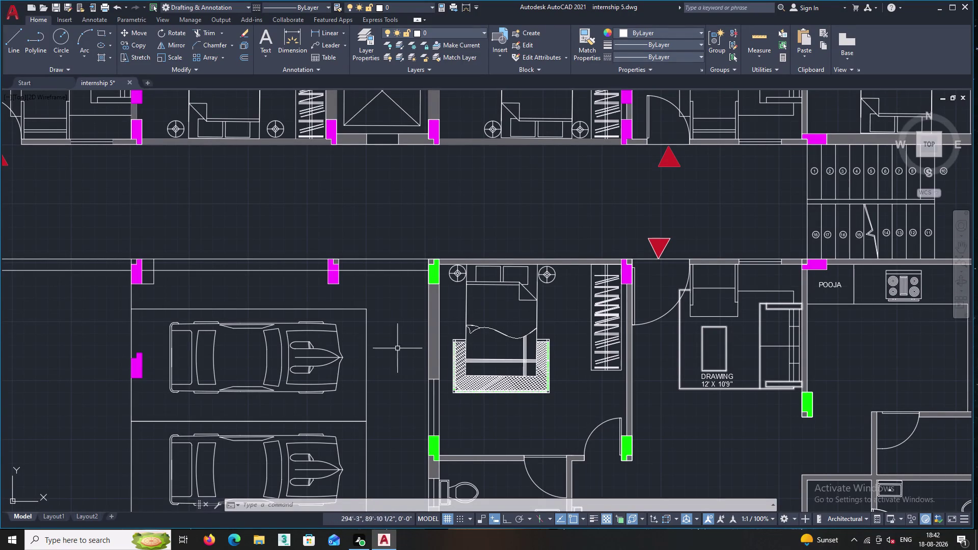
Pan and zoom past the bedroom, drawing and pooja rooms to centre the KITCHEN label.
middle_drag(387, 353, 354, 348)
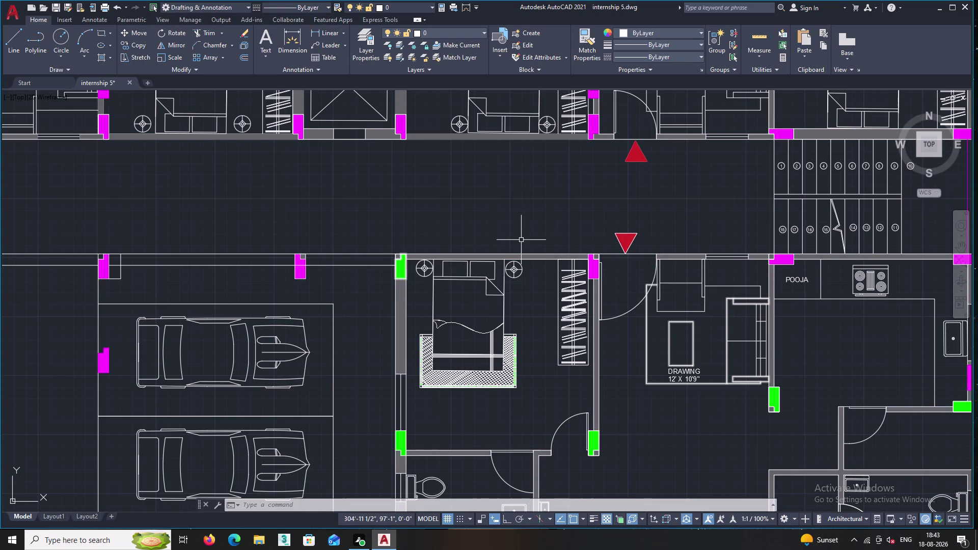
scroll(up, 3)
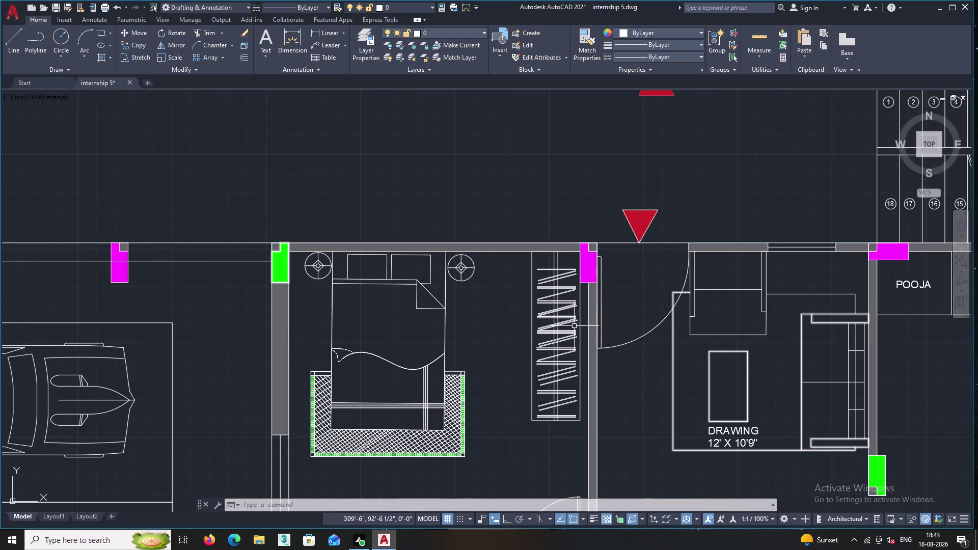
middle_drag(472, 259, 435, 182)
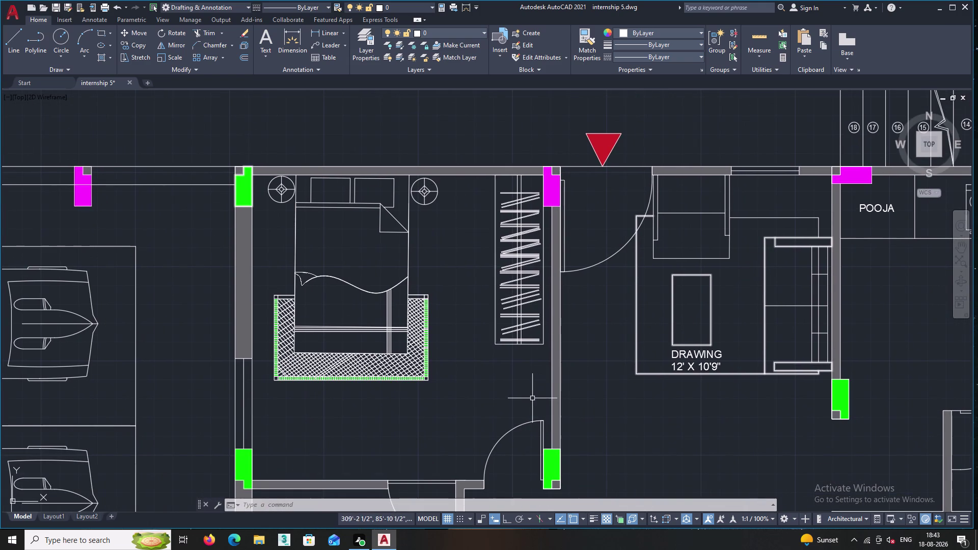
middle_drag(548, 428, 472, 361)
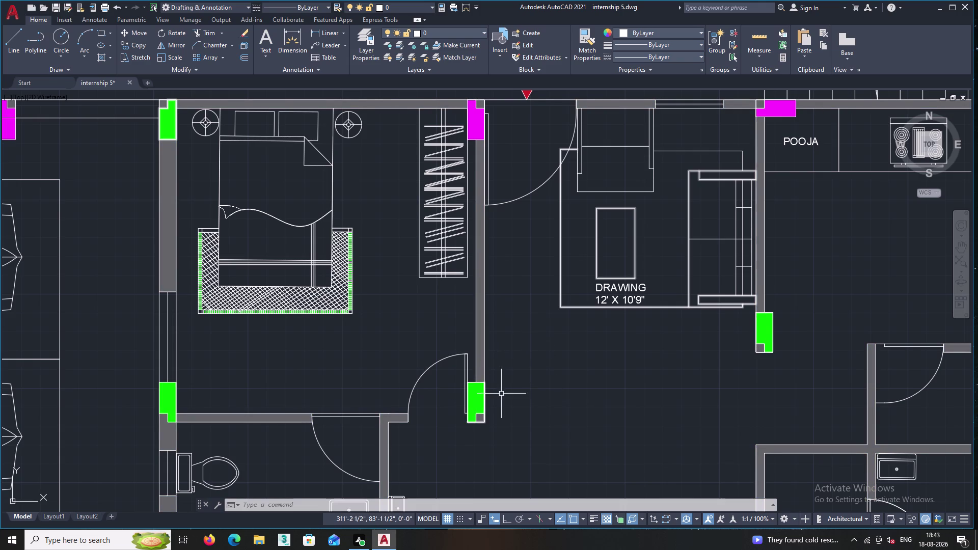
middle_drag(501, 394, 472, 372)
scroll(down, 3)
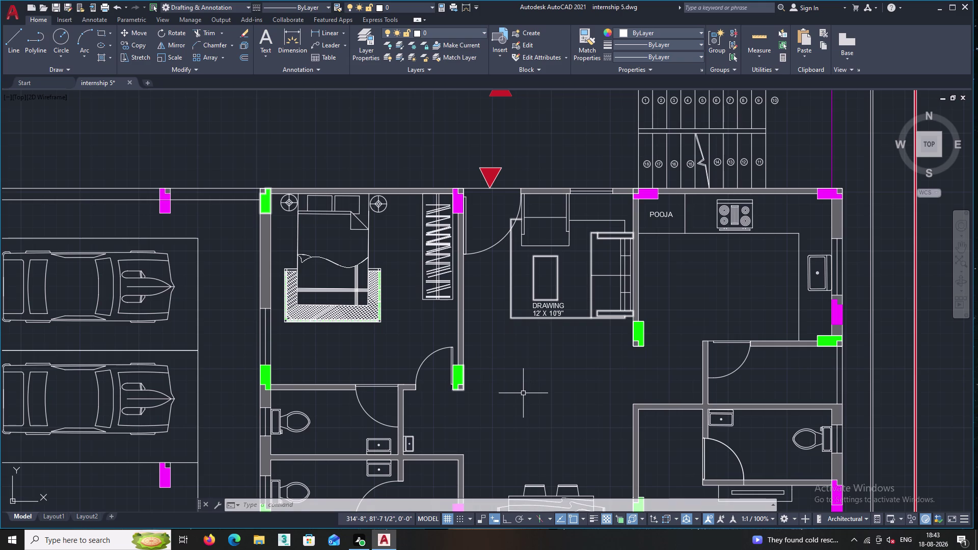
scroll(up, 3)
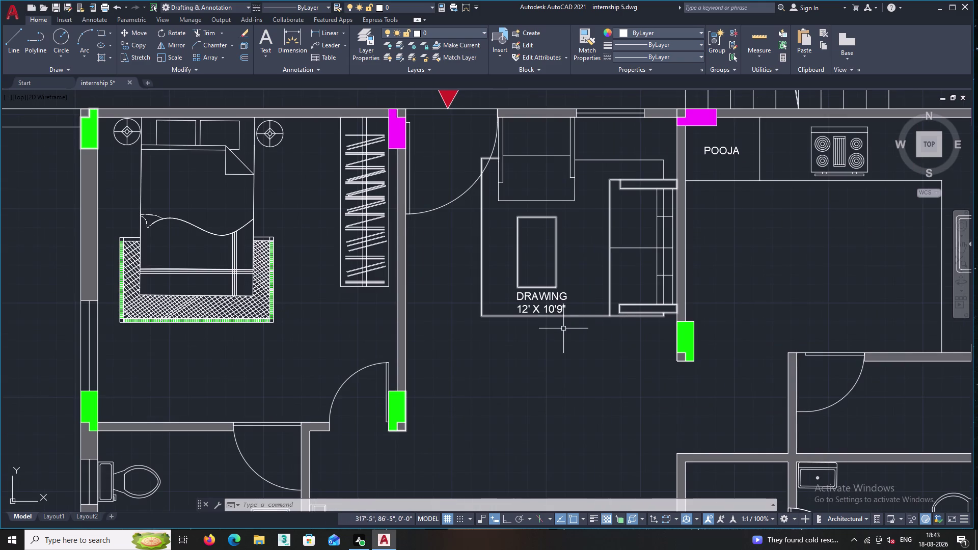
middle_drag(565, 341, 433, 368)
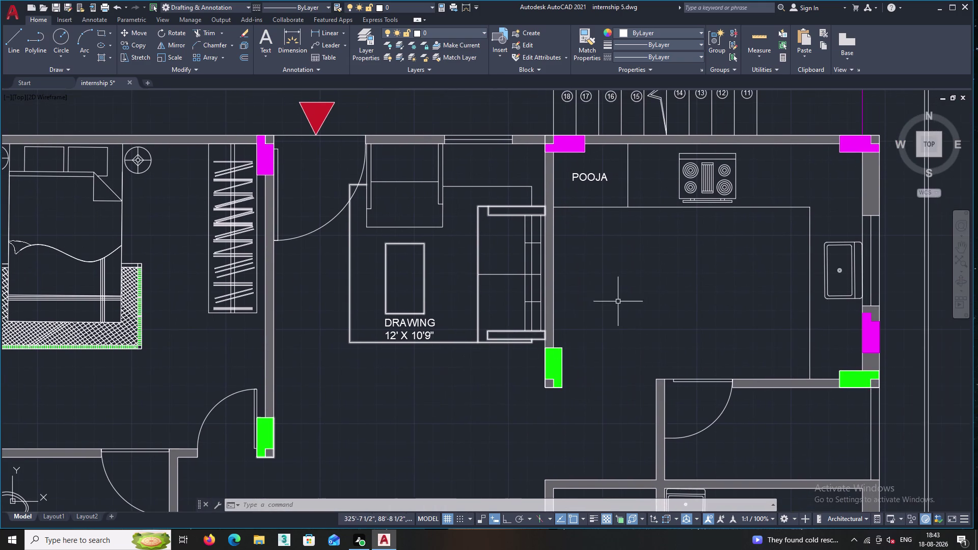
middle_drag(621, 299, 576, 346)
scroll(down, 3)
middle_drag(579, 339, 497, 448)
scroll(down, 3)
middle_drag(580, 311, 554, 388)
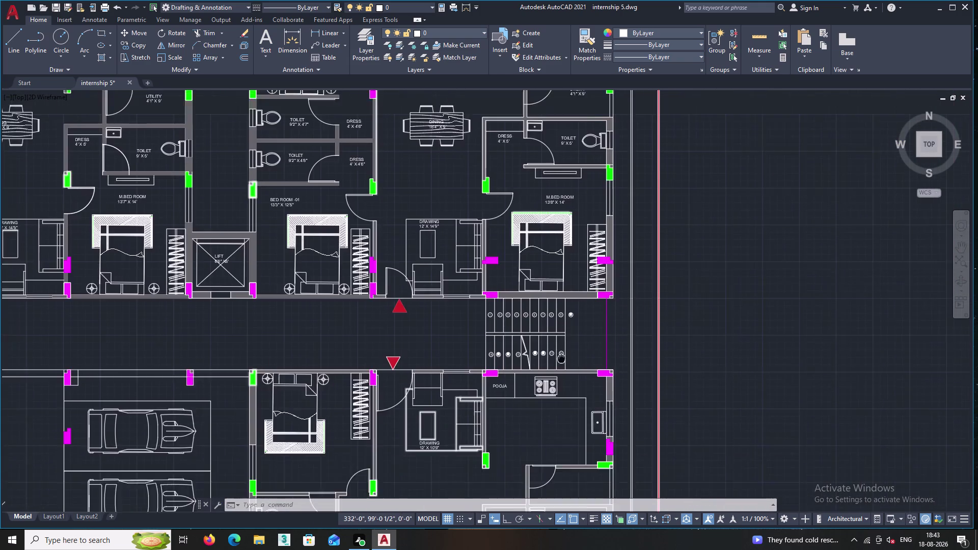
middle_drag(554, 388, 549, 403)
middle_drag(548, 251, 515, 346)
scroll(up, 3)
middle_drag(507, 235, 507, 288)
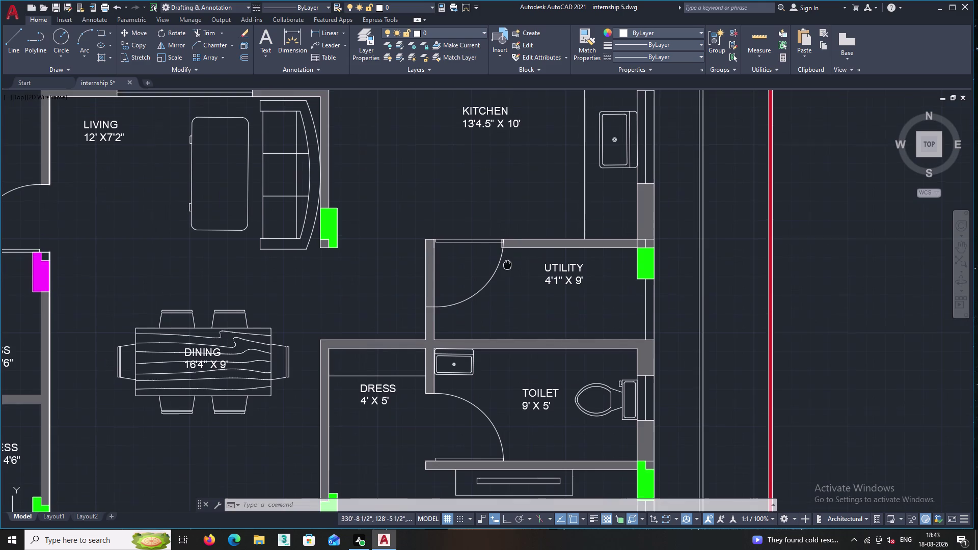
middle_drag(507, 288, 501, 335)
middle_drag(502, 266, 492, 300)
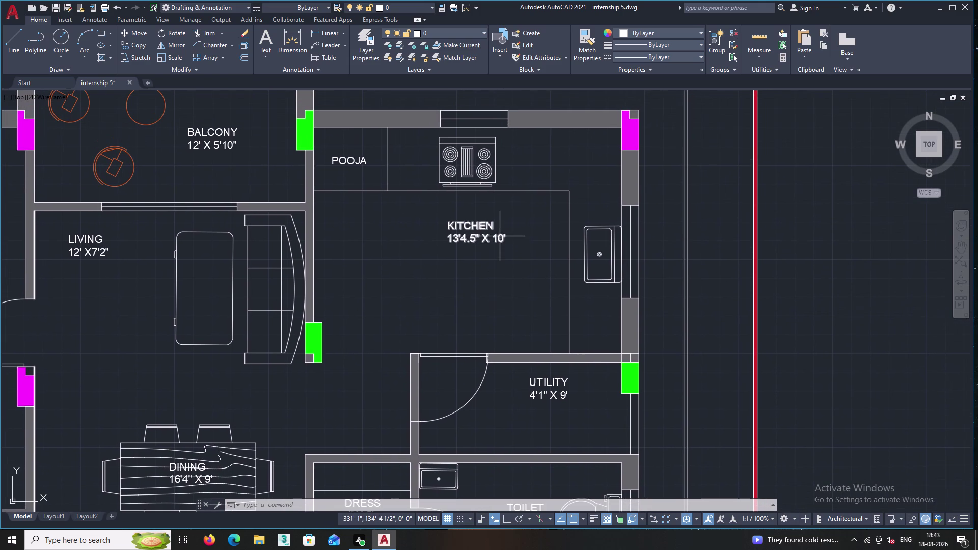
Open the KITCHEN label for editing, then back out without changes.
double_click(499, 236)
right_click(500, 206)
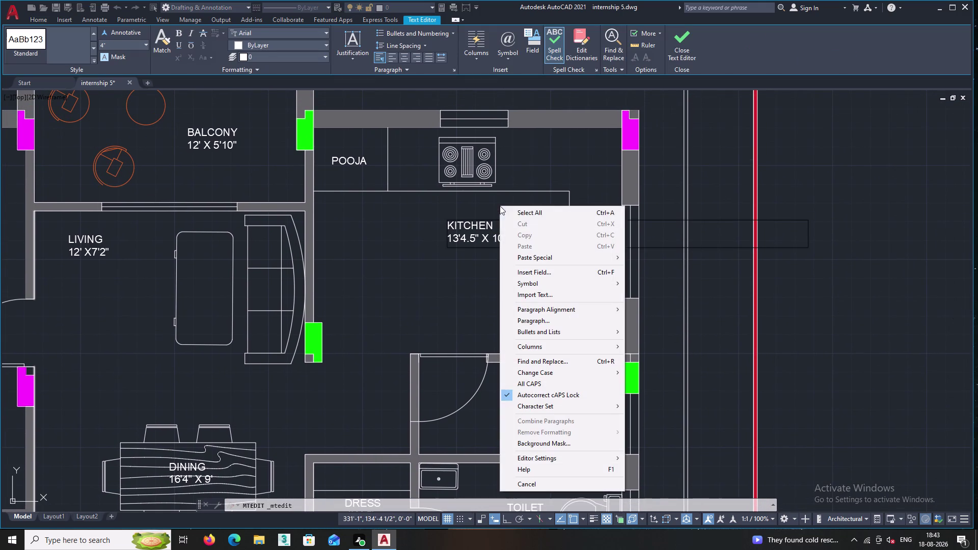
key(Escape)
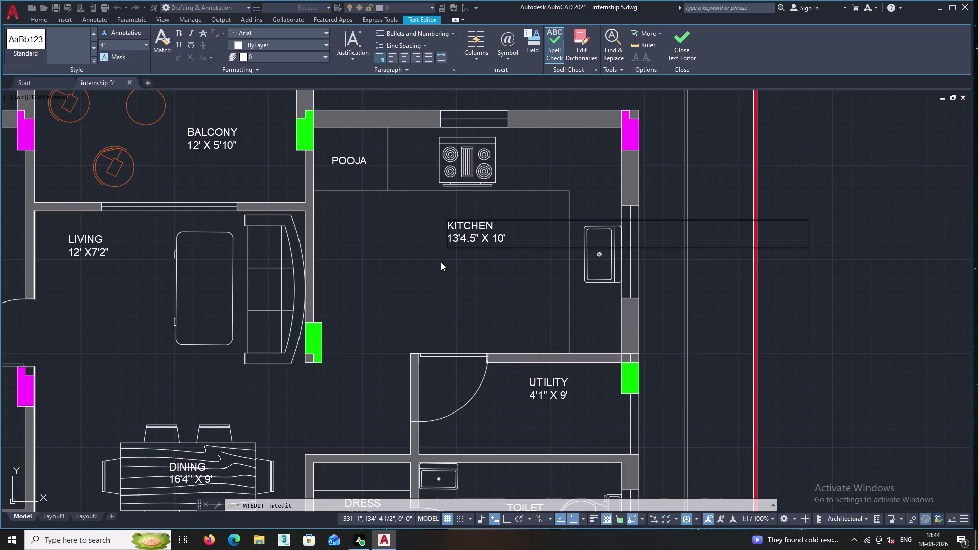
key(Escape)
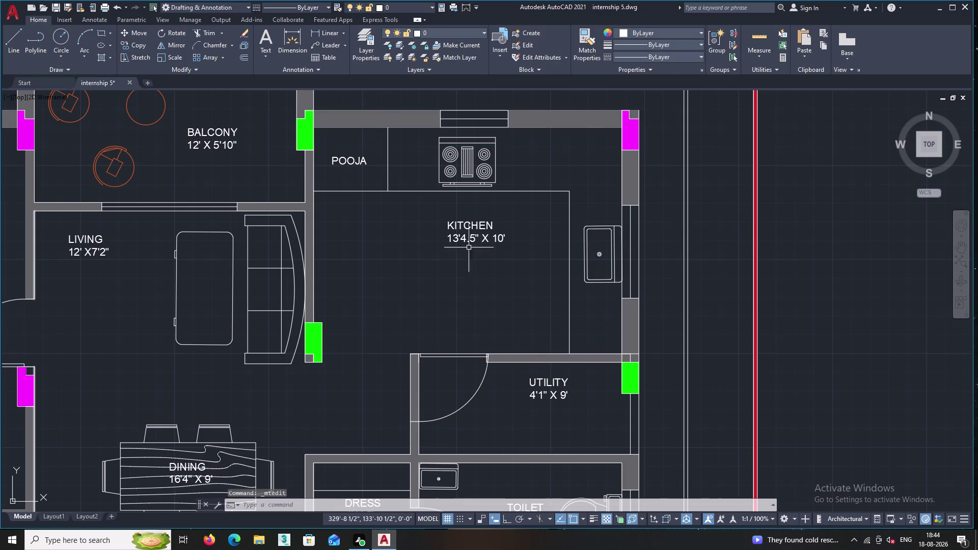
Start a copy of the KITCHEN label, pan around the plan, then cancel it.
click(469, 225)
right_click(421, 211)
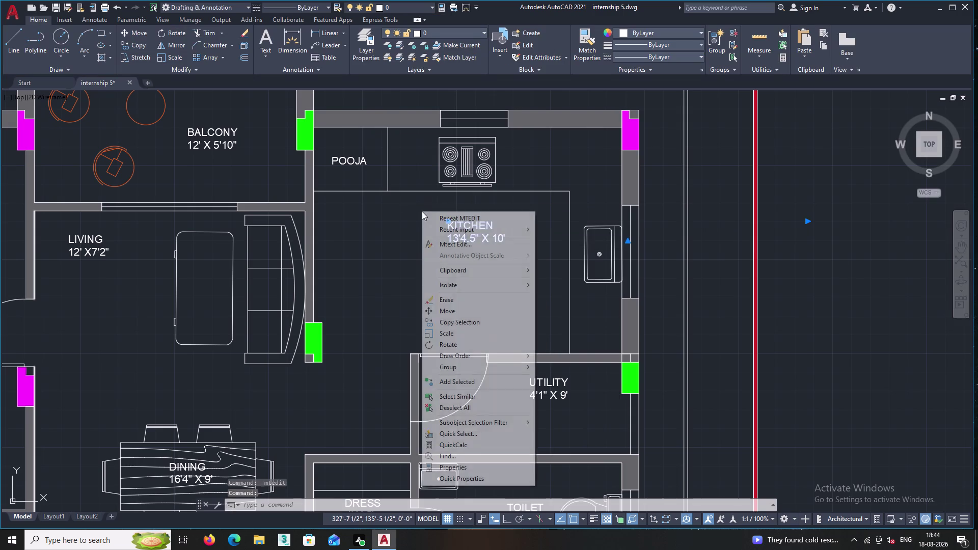
click(452, 321)
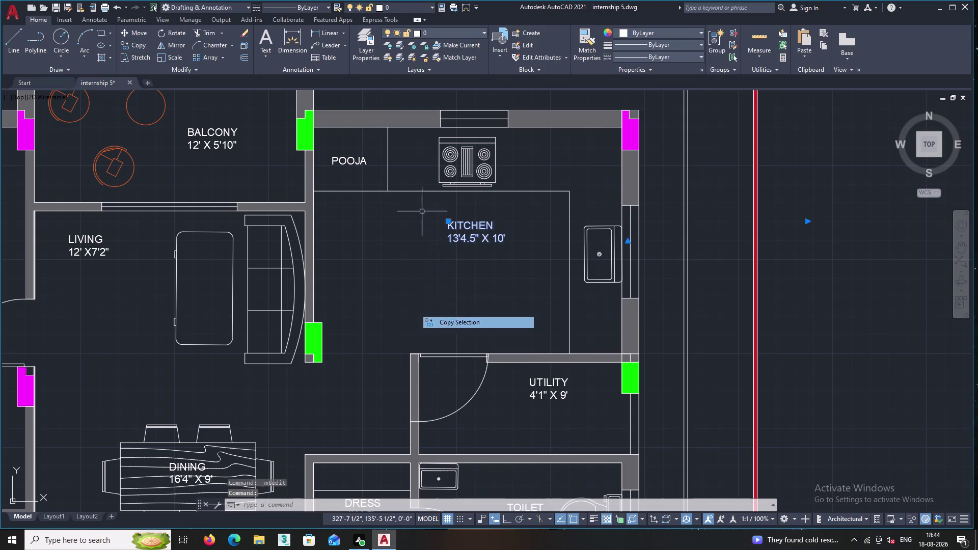
click(468, 228)
middle_drag(482, 361, 478, 340)
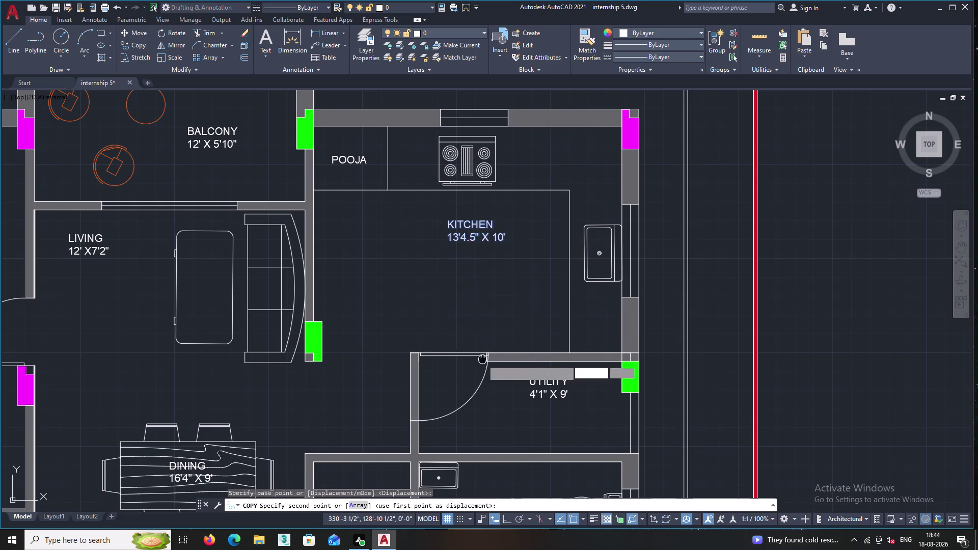
middle_drag(478, 340, 442, 204)
scroll(down, 3)
middle_drag(440, 361, 437, 266)
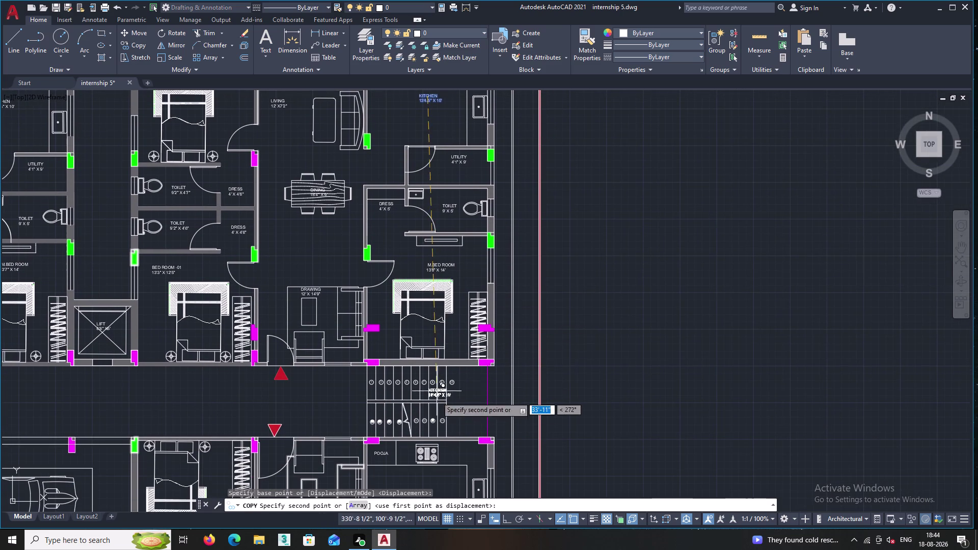
middle_drag(436, 400, 442, 283)
scroll(up, 3)
scroll(up, 3)
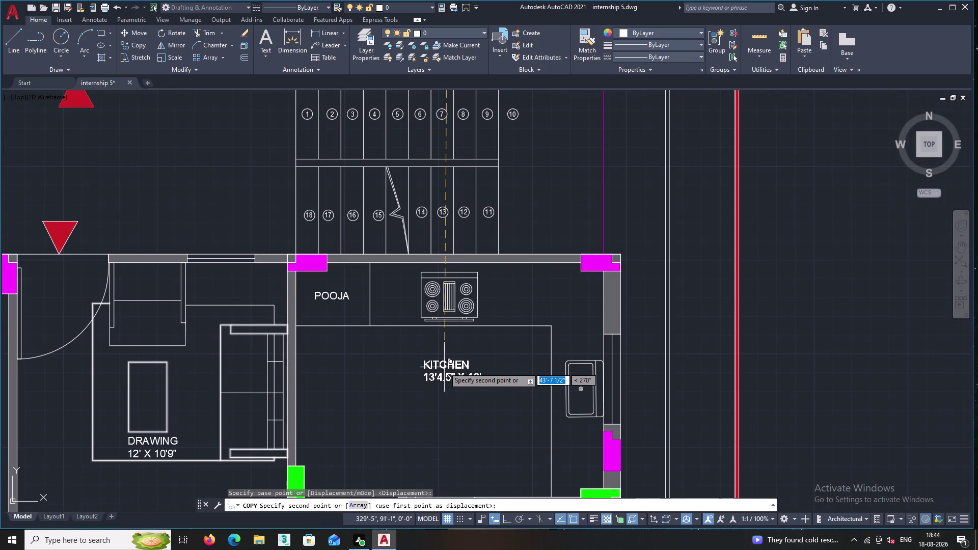
click(446, 367)
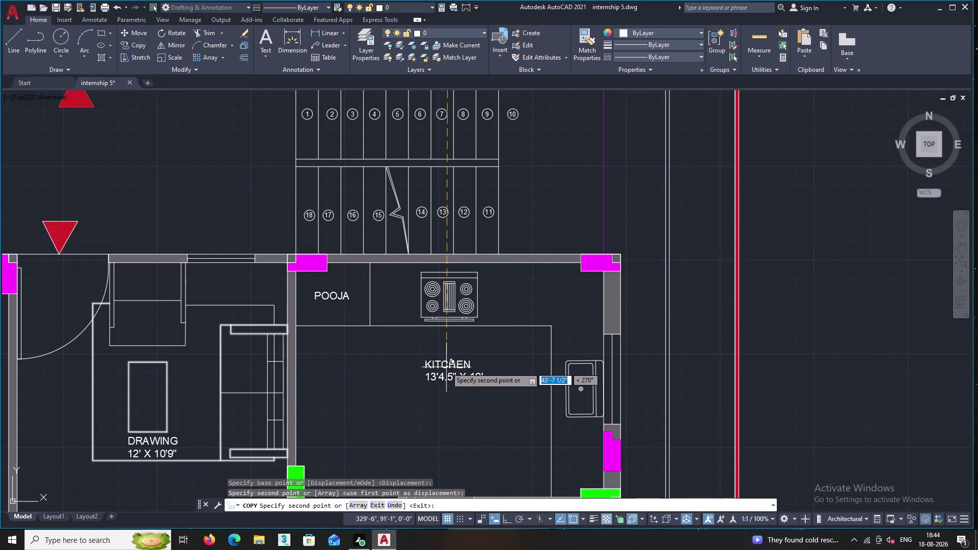
key(Escape)
Edit the KITCHEN label's second dimension from 10' to 10'5".
scroll(up, 3)
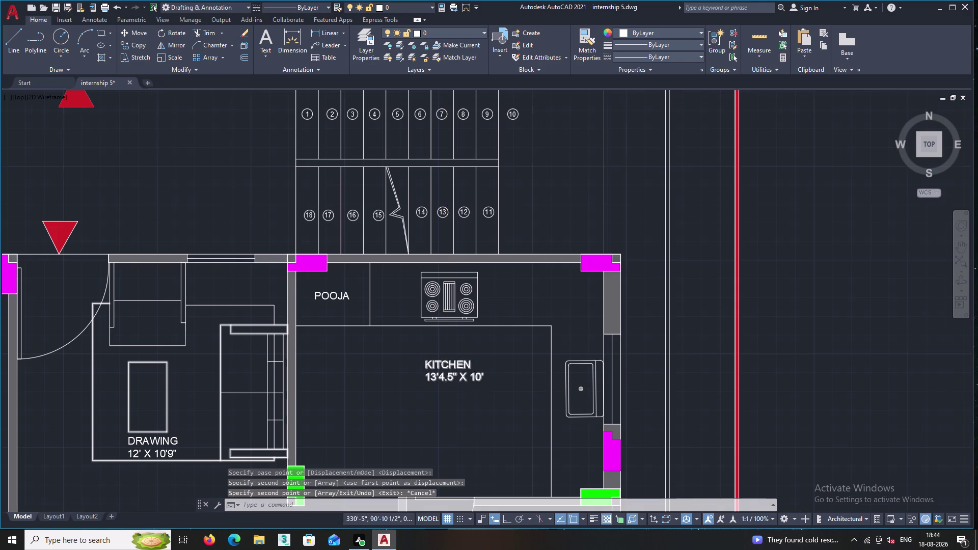
scroll(up, 3)
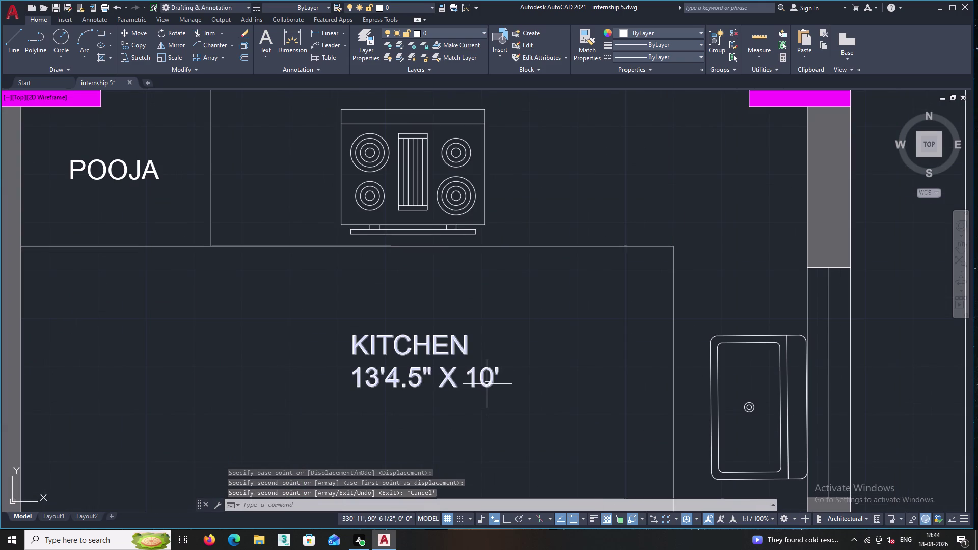
click(486, 384)
right_click(493, 352)
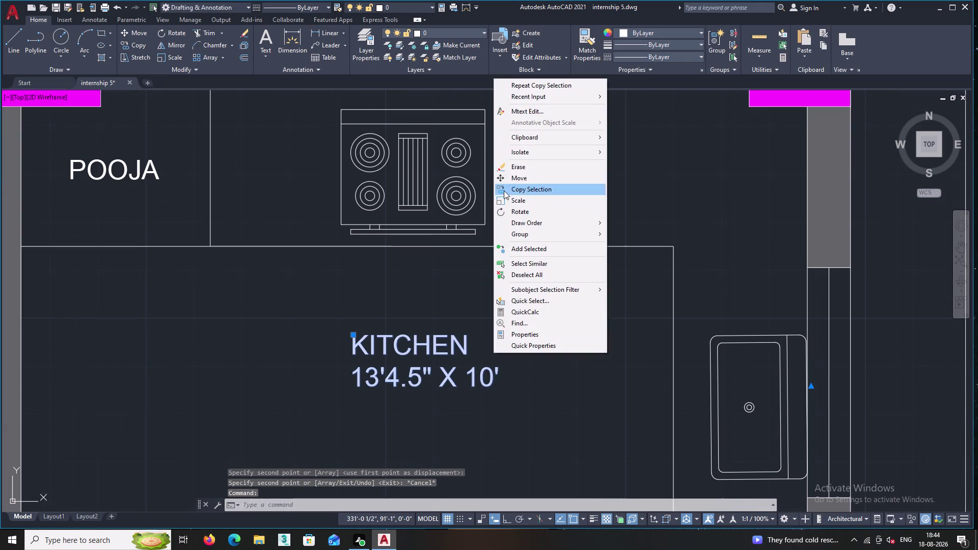
click(544, 116)
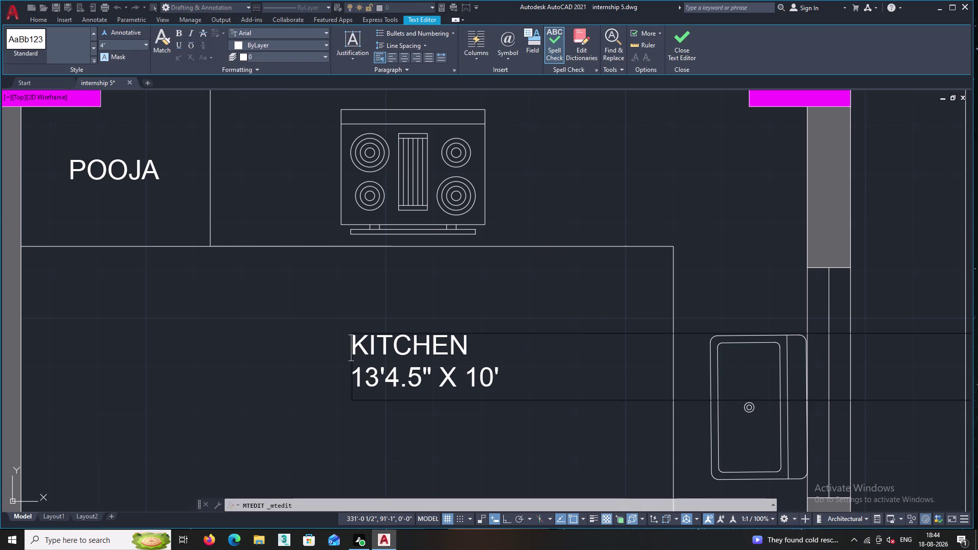
click(505, 382)
key(5)
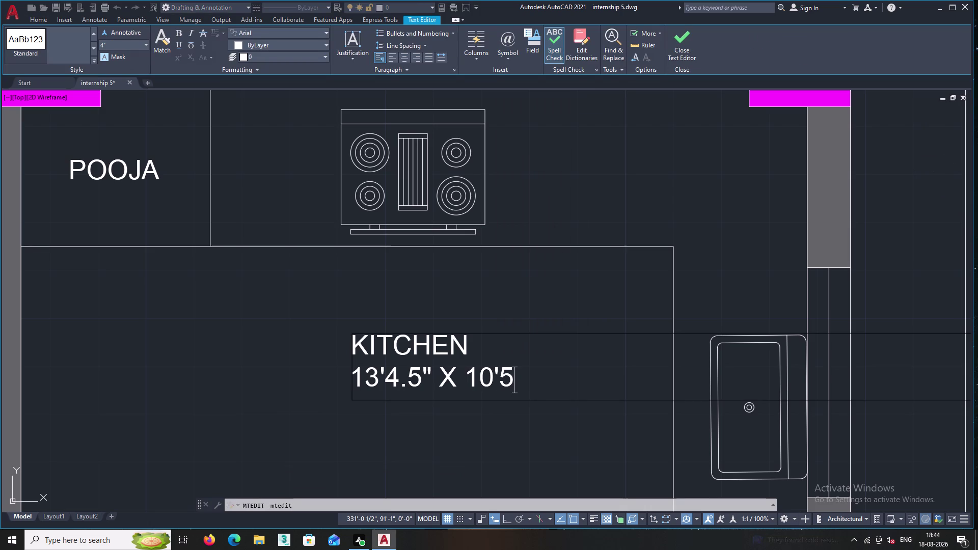
key(shift+quotedbl)
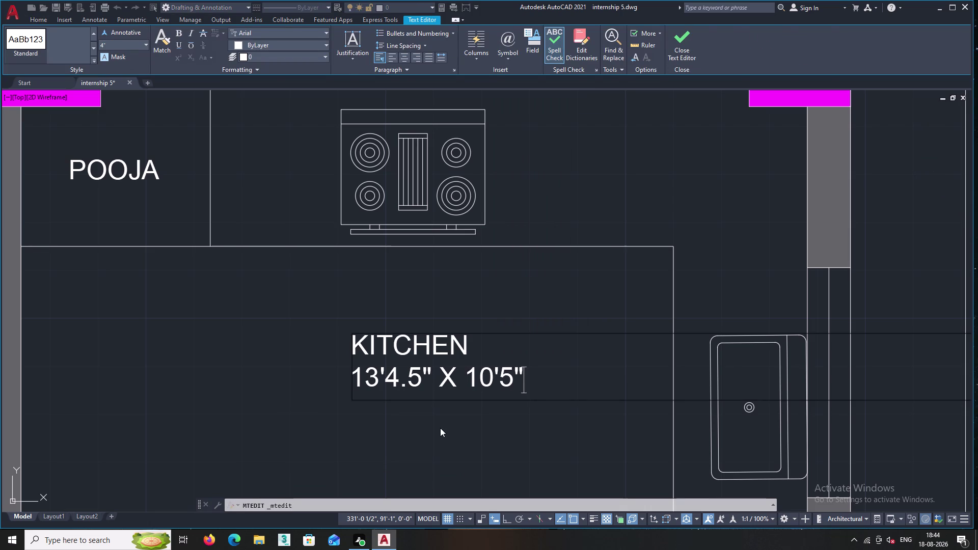
click(440, 427)
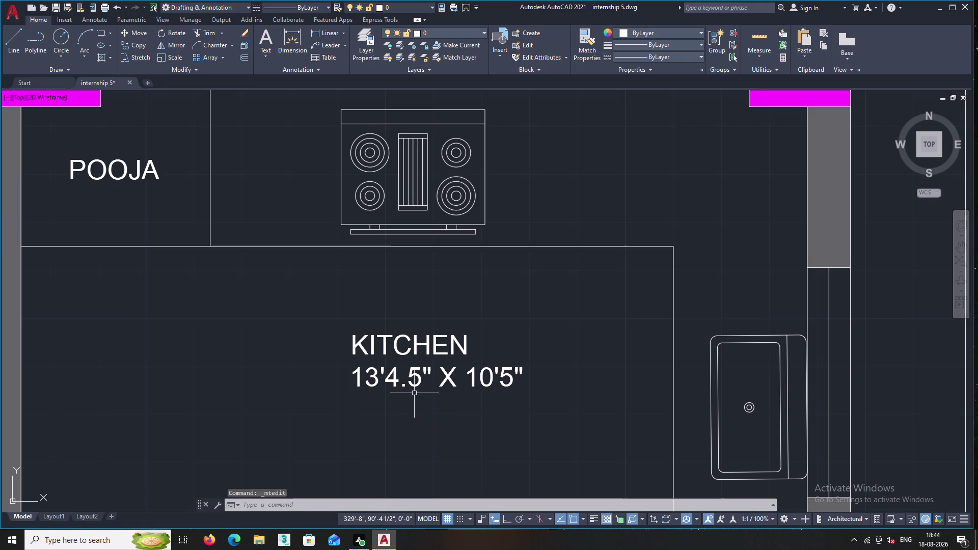
scroll(down, 3)
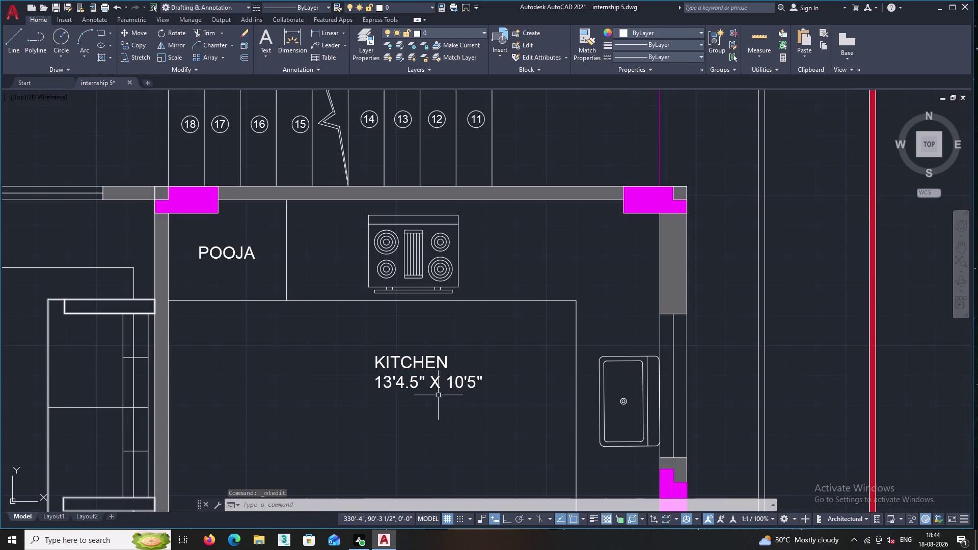
middle_drag(420, 375, 403, 335)
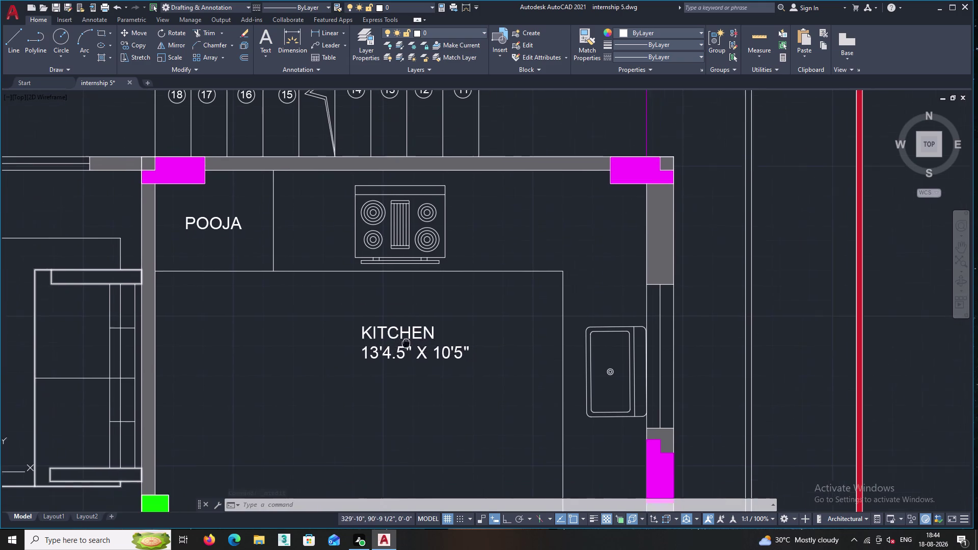
middle_drag(402, 335, 400, 329)
scroll(down, 3)
middle_drag(400, 372, 389, 327)
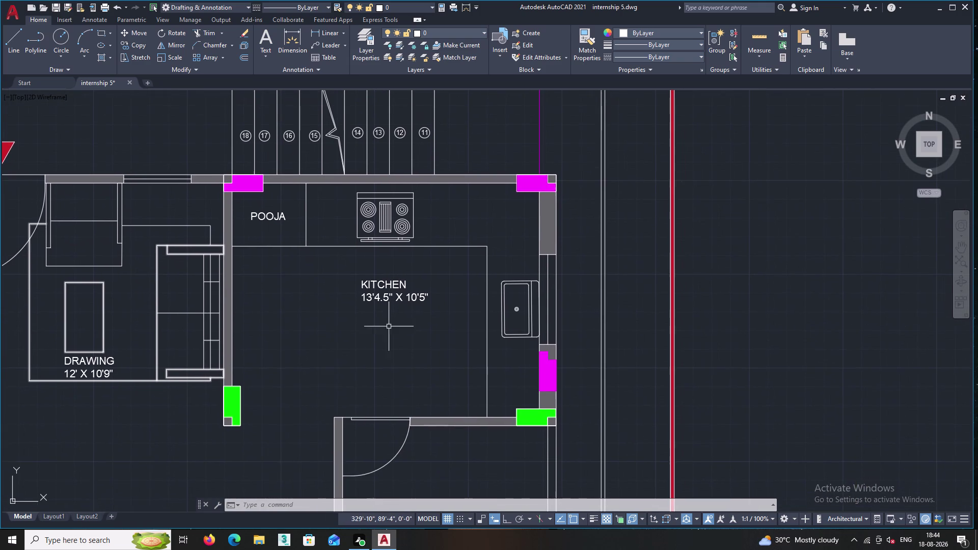
scroll(down, 3)
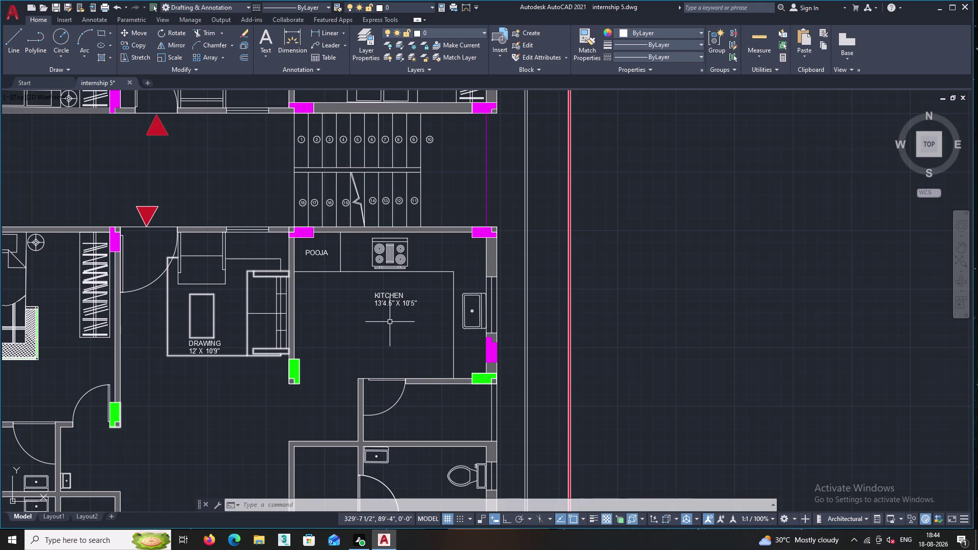
middle_drag(392, 315, 389, 333)
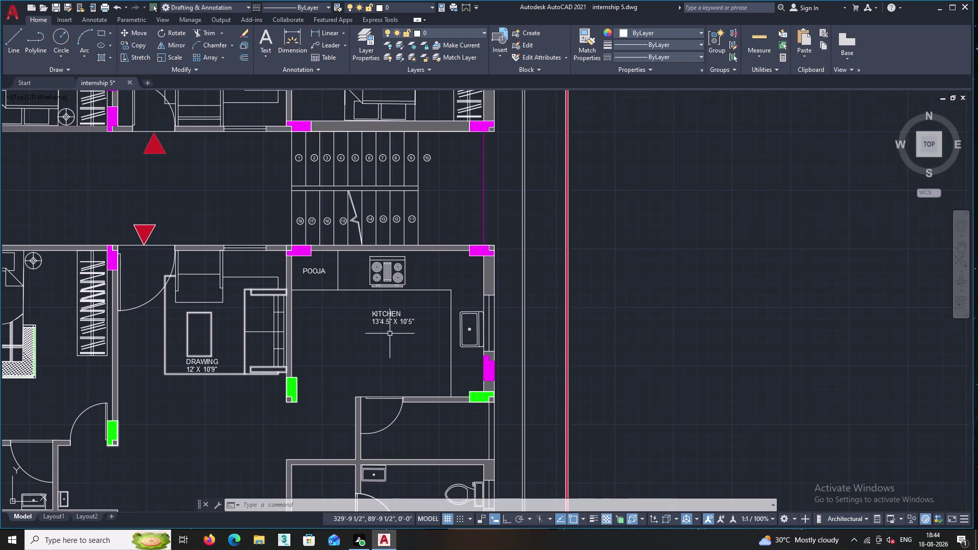
scroll(up, 3)
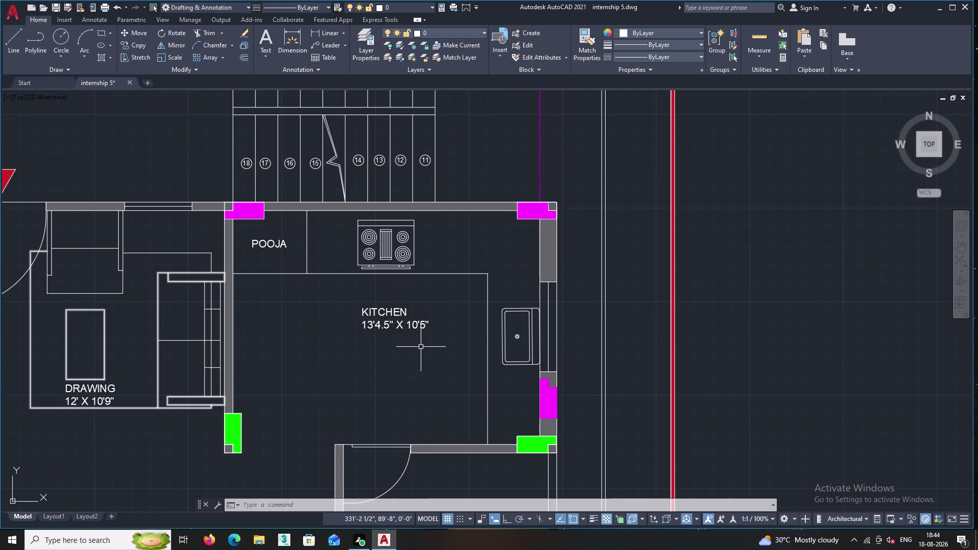
middle_drag(414, 342, 373, 328)
middle_drag(261, 299, 244, 293)
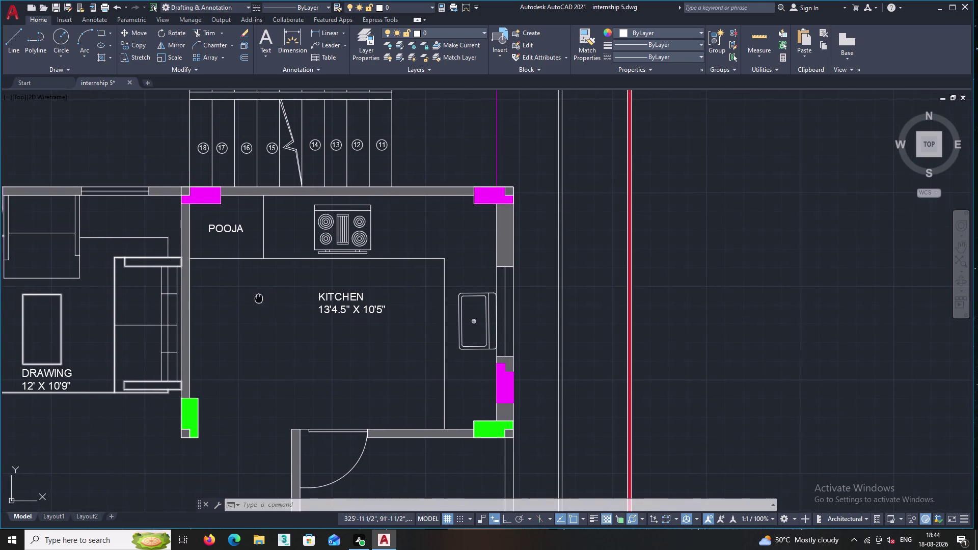
middle_drag(245, 293, 228, 285)
middle_drag(234, 317, 222, 288)
scroll(down, 3)
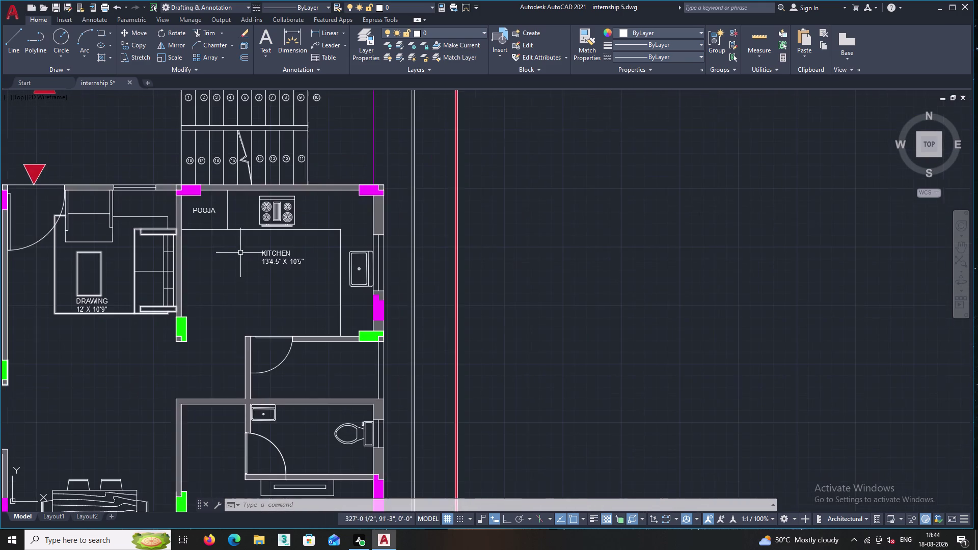
middle_drag(249, 251, 268, 460)
middle_drag(300, 321, 290, 518)
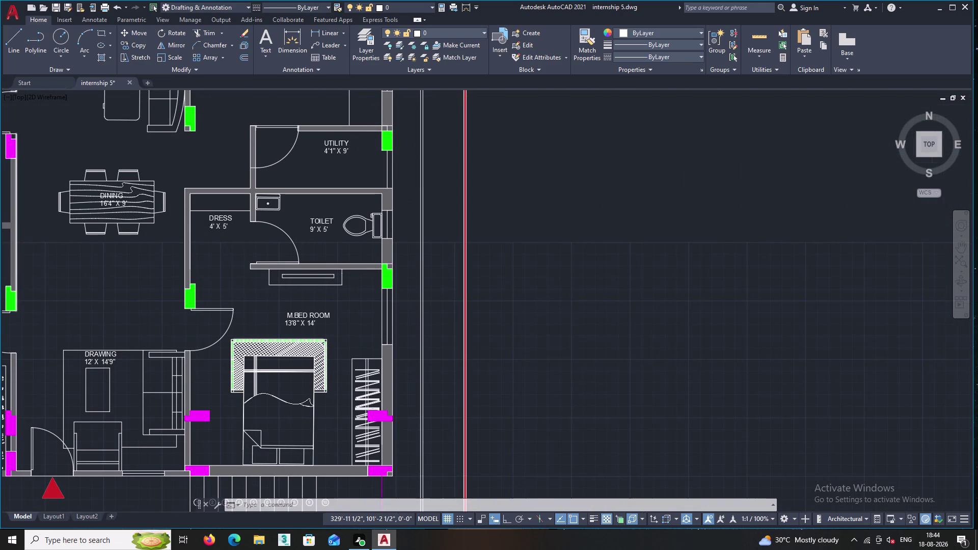
middle_drag(290, 518, 261, 486)
middle_drag(326, 320, 278, 520)
scroll(up, 3)
middle_drag(272, 344, 253, 535)
scroll(up, 3)
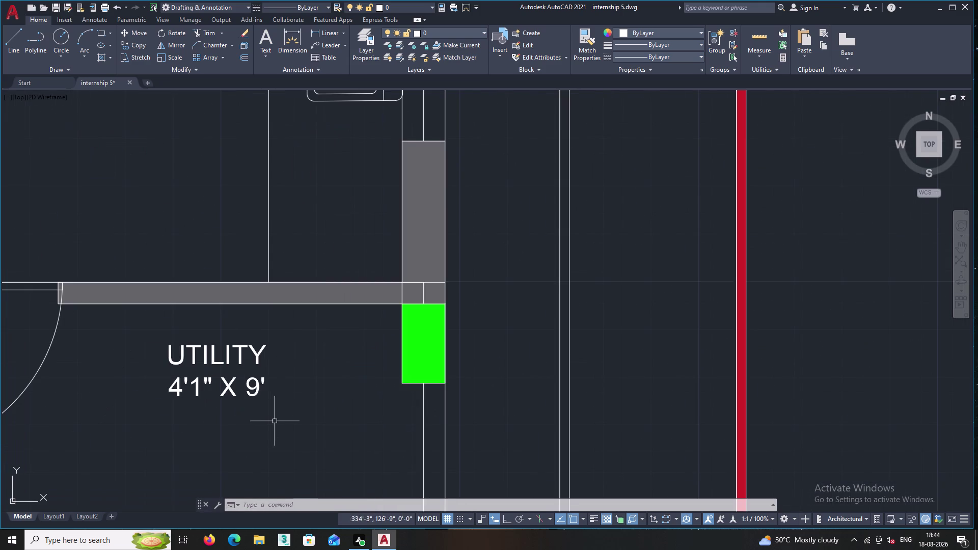
Select the UTILITY label and start copying it from a base point on the text.
click(276, 420)
double_click(142, 327)
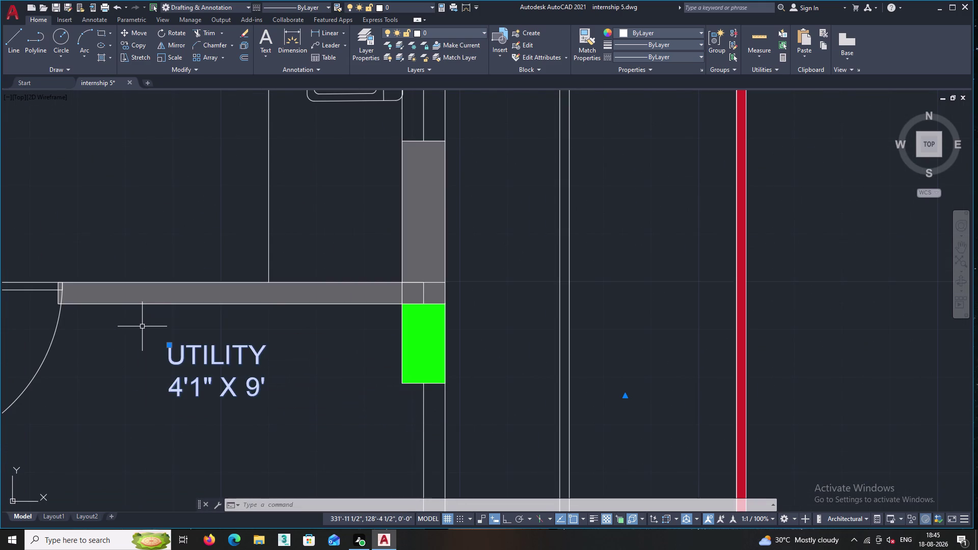
right_click(142, 326)
double_click(162, 166)
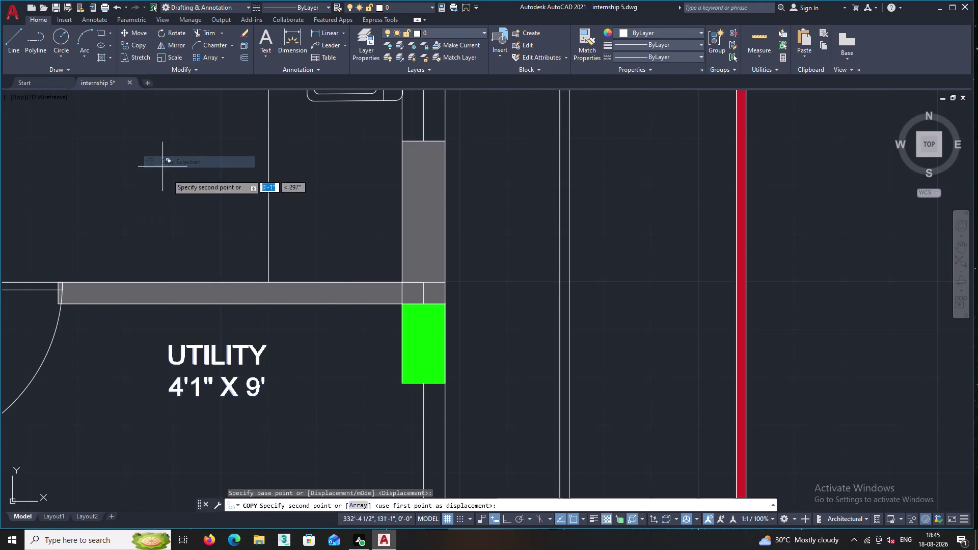
Place the UTILITY label copy in the empty room below the kitchen.
middle_drag(220, 348, 158, 240)
middle_drag(197, 354, 162, 294)
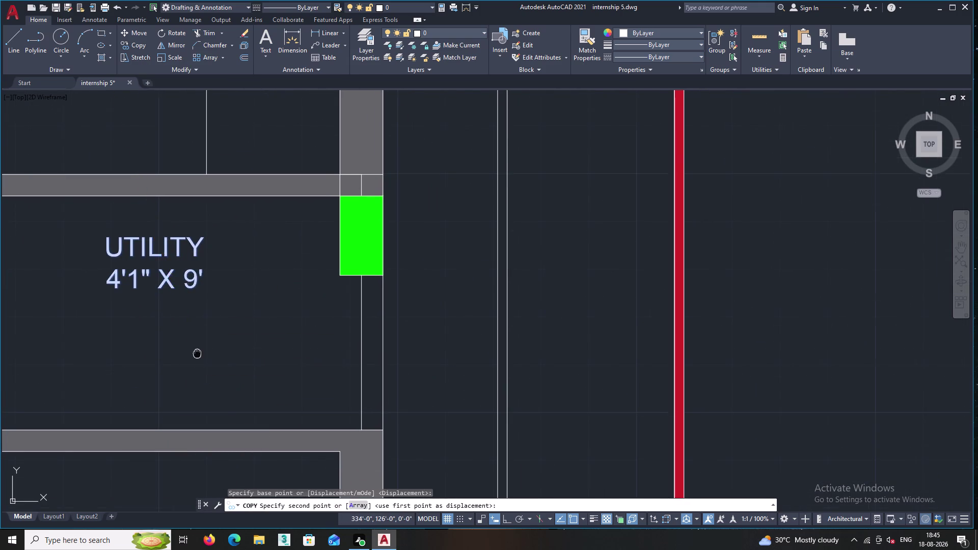
middle_drag(161, 294, 142, 260)
middle_drag(188, 374, 140, 297)
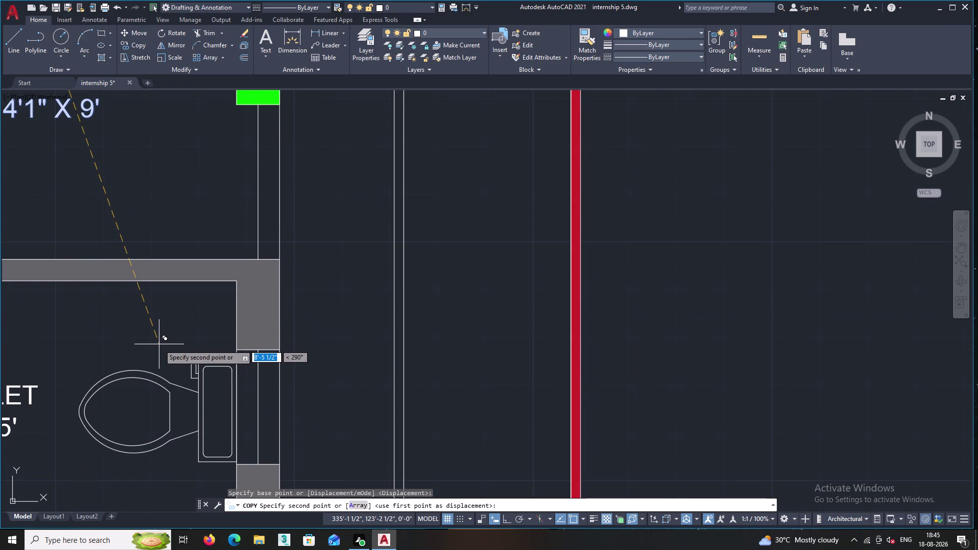
middle_drag(173, 351, 131, 197)
scroll(down, 3)
middle_drag(158, 304, 141, 243)
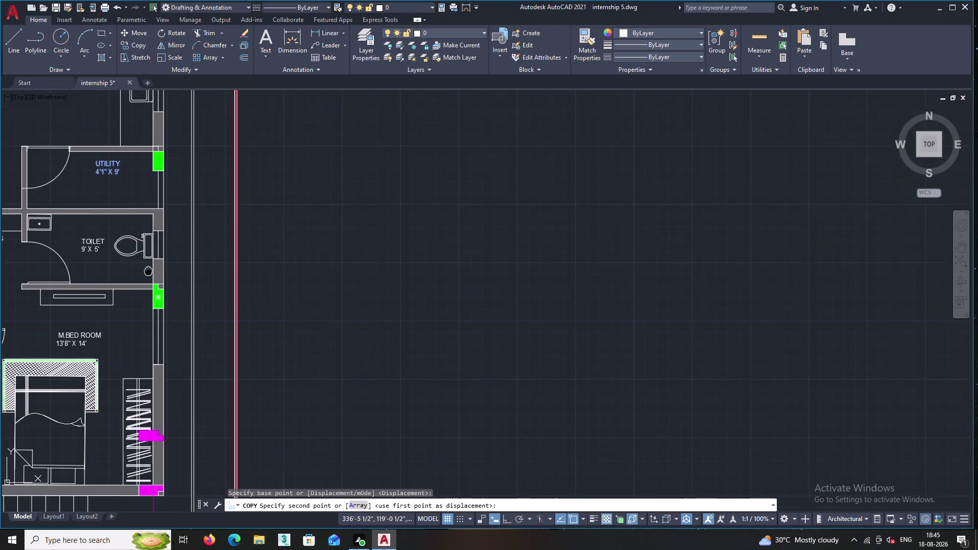
middle_drag(141, 244, 133, 151)
middle_drag(96, 278, 197, 147)
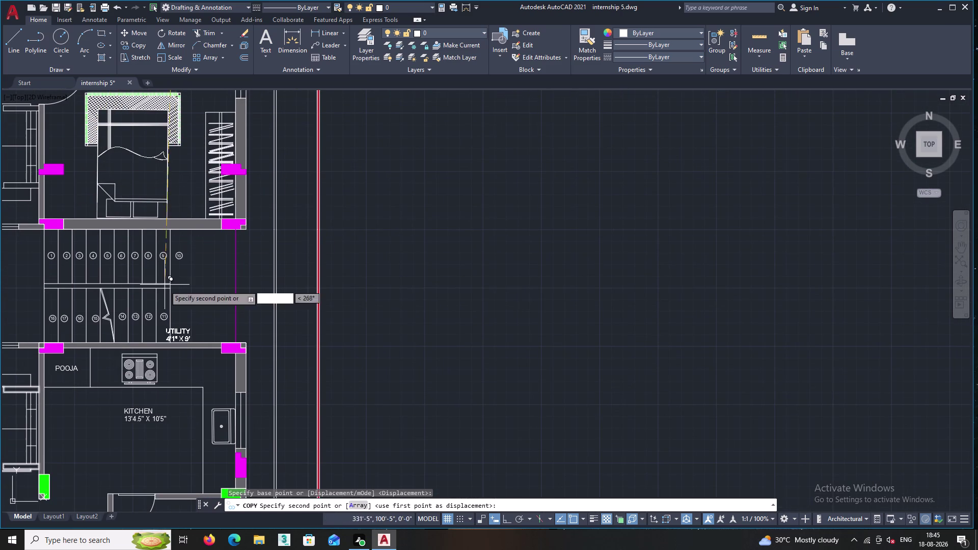
middle_drag(148, 318, 213, 263)
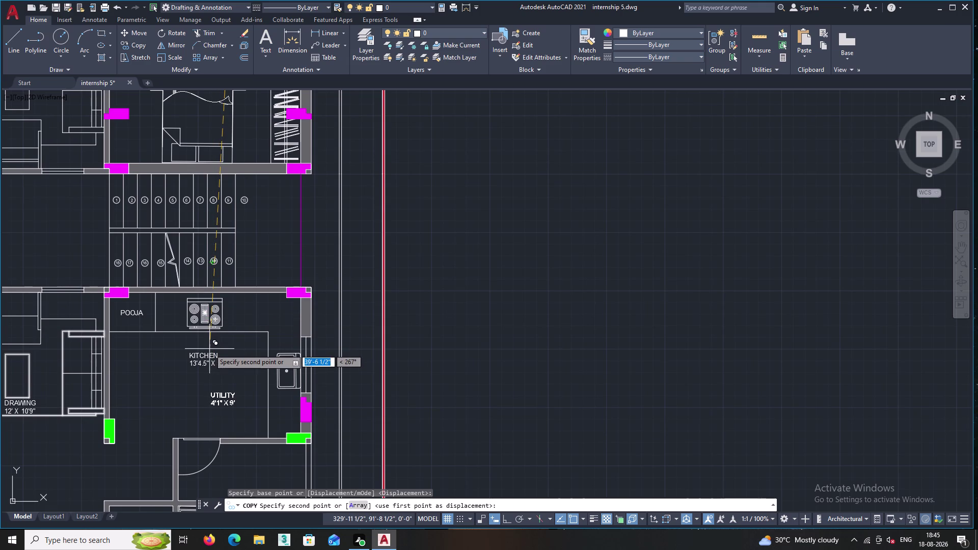
middle_drag(211, 409, 222, 349)
scroll(up, 3)
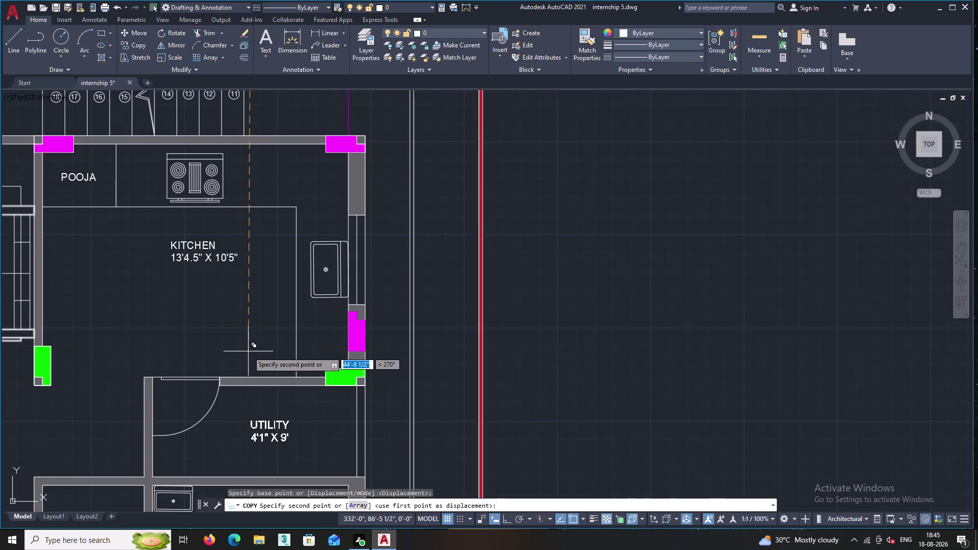
click(246, 347)
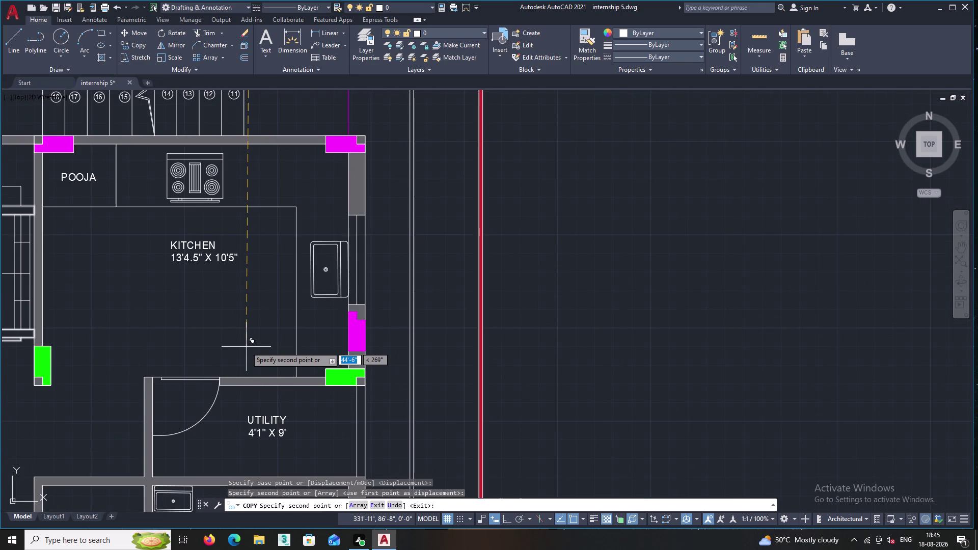
key(Escape)
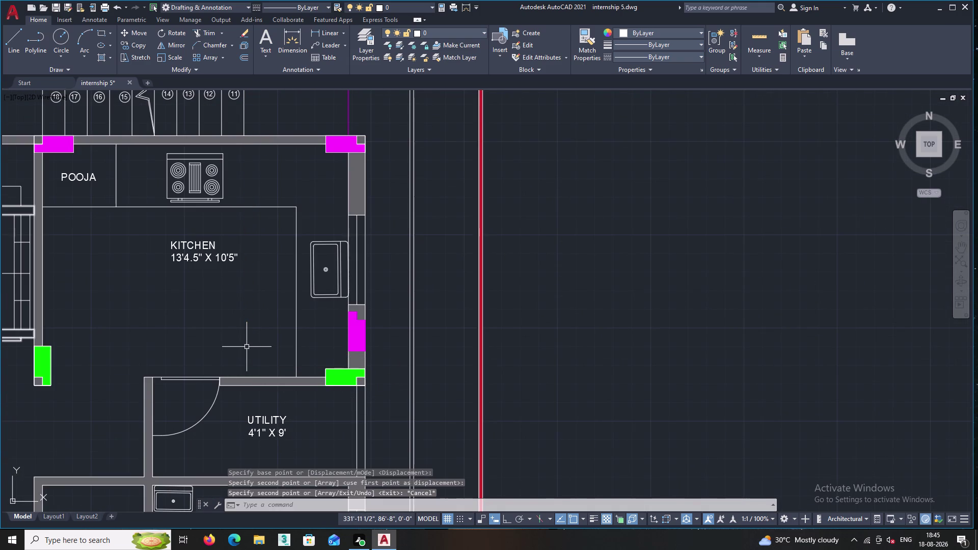
Pan over the bedroom, stair and dress areas and begin selecting the TOILET label.
scroll(up, 3)
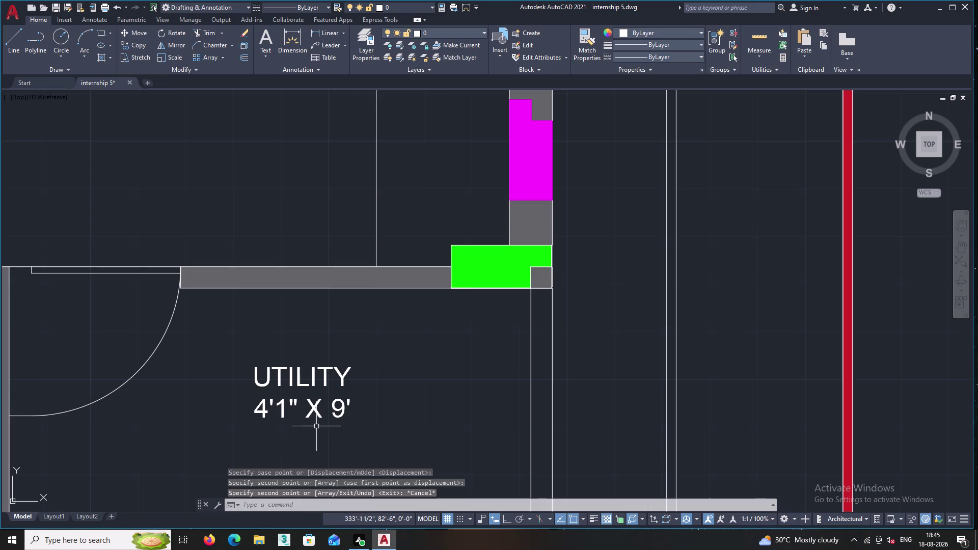
scroll(down, 3)
middle_drag(317, 422, 312, 349)
scroll(down, 3)
middle_drag(319, 361, 319, 351)
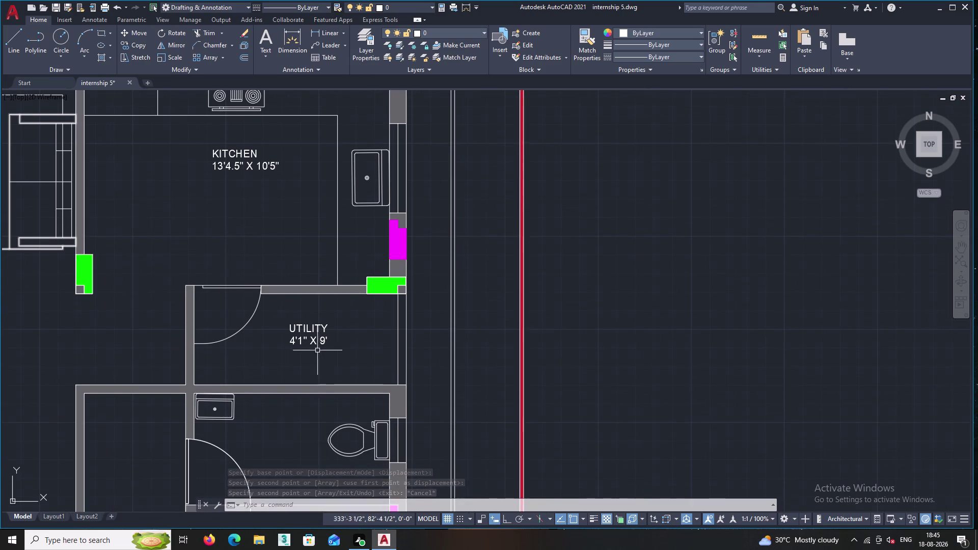
middle_drag(314, 338, 337, 436)
middle_drag(312, 264, 374, 529)
middle_drag(375, 416, 402, 549)
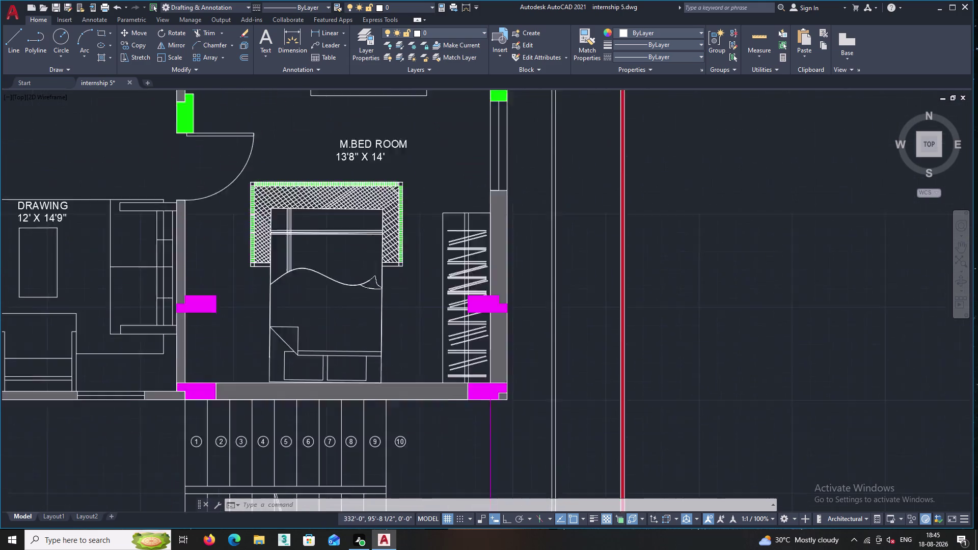
middle_drag(402, 549, 408, 533)
middle_drag(431, 357, 442, 534)
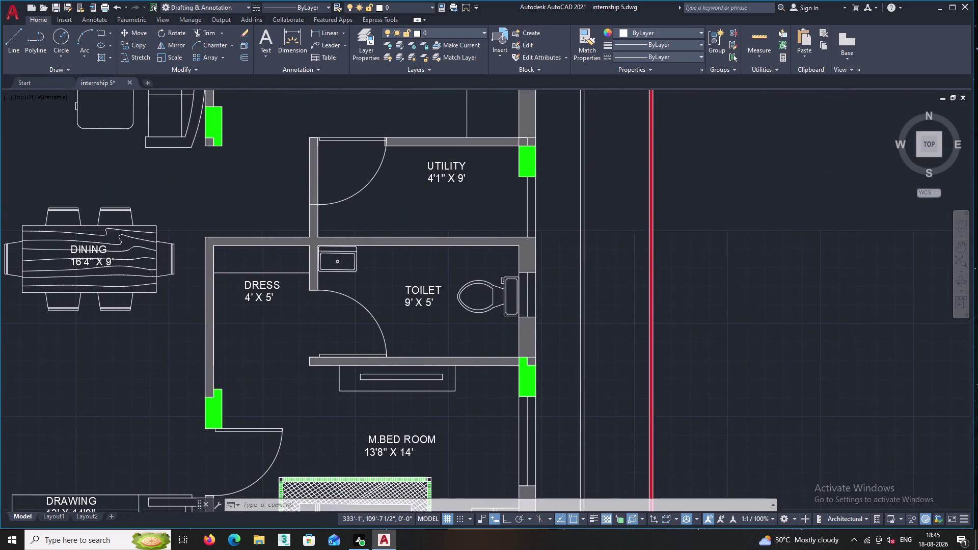
middle_drag(442, 534, 440, 527)
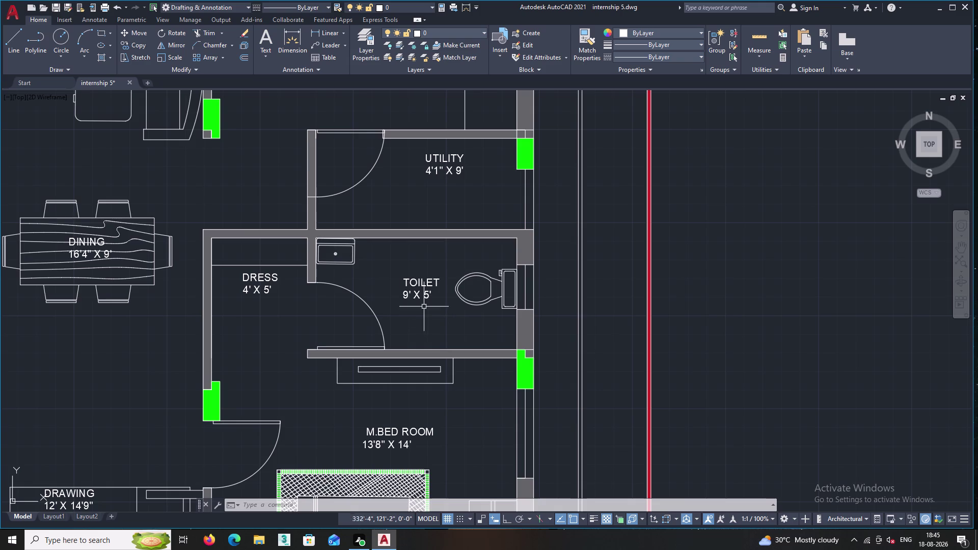
scroll(up, 3)
click(439, 308)
Select the TOILET label and start copying it from a base point.
click(396, 243)
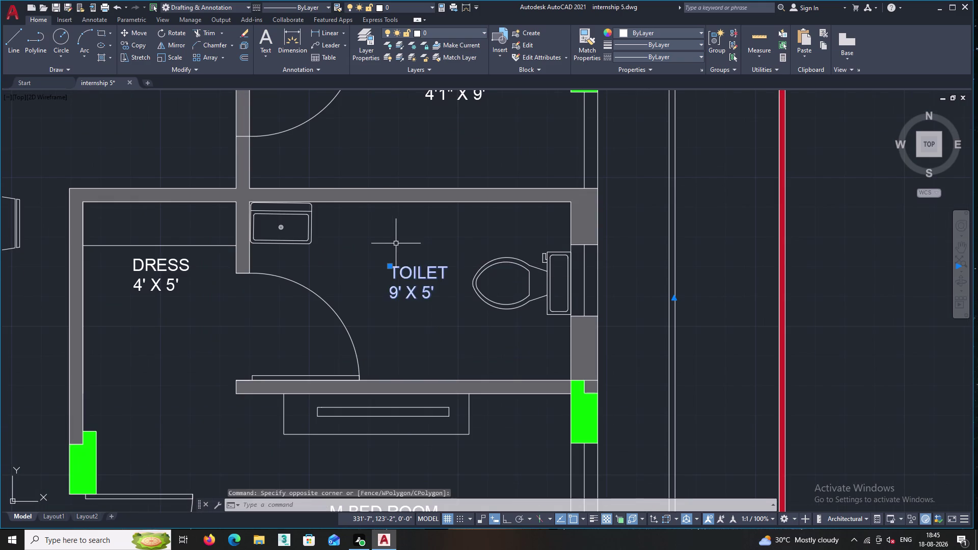
right_click(395, 243)
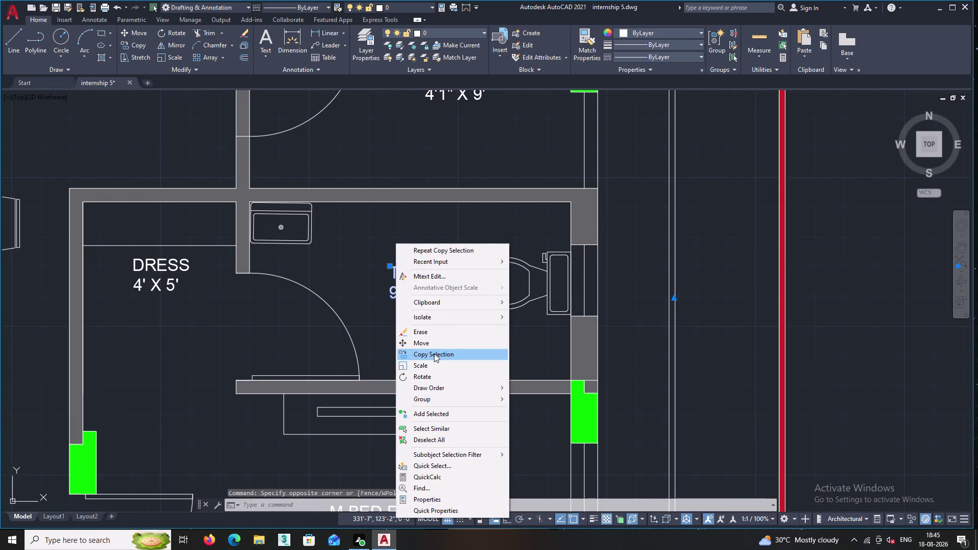
click(433, 354)
click(410, 280)
Place the TOILET label copy in the lower toilet room.
middle_drag(423, 429, 378, 244)
scroll(down, 3)
middle_drag(350, 335, 350, 302)
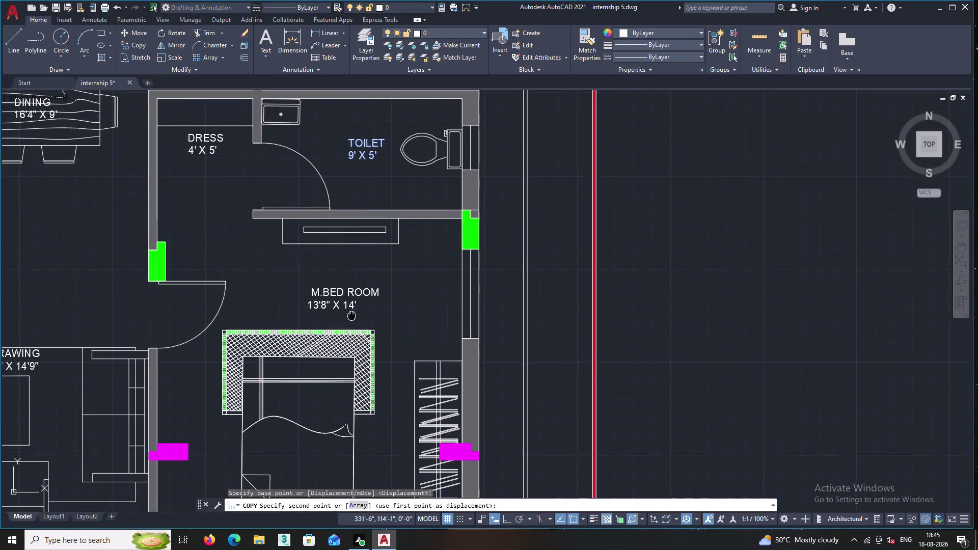
middle_drag(351, 302, 341, 154)
scroll(down, 3)
middle_drag(356, 347, 332, 171)
middle_drag(319, 390, 327, 324)
scroll(up, 3)
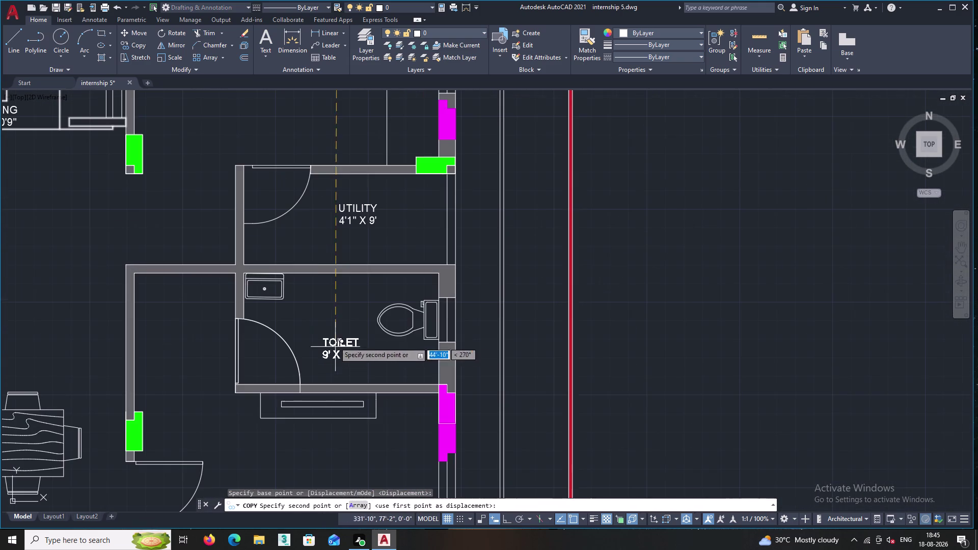
scroll(up, 3)
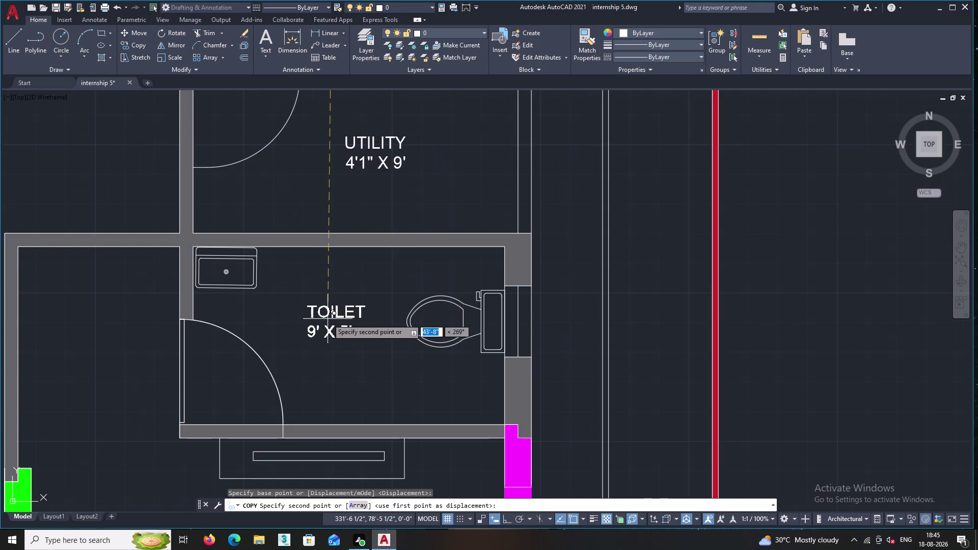
click(336, 322)
key(Return)
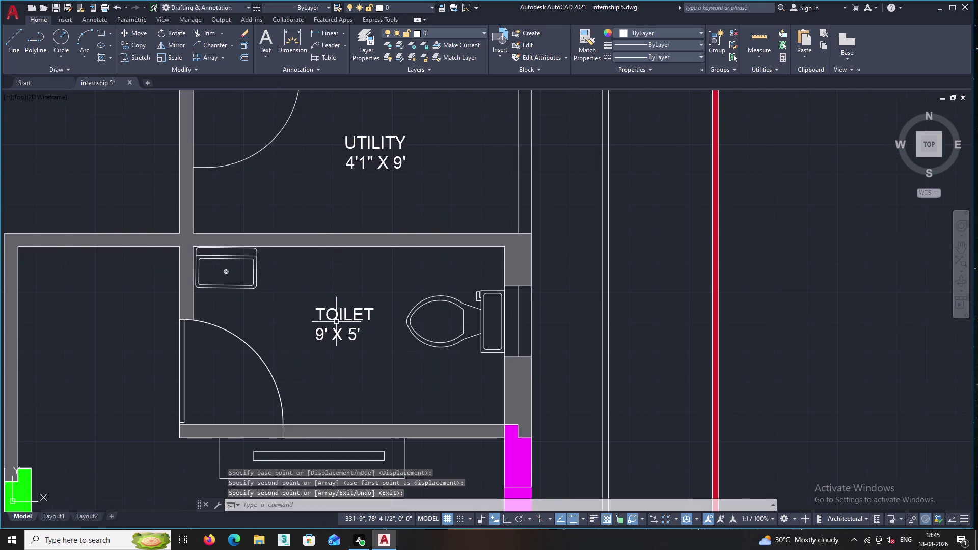
Reselect the copied TOILET label and open it with Mtext Edit.
click(346, 333)
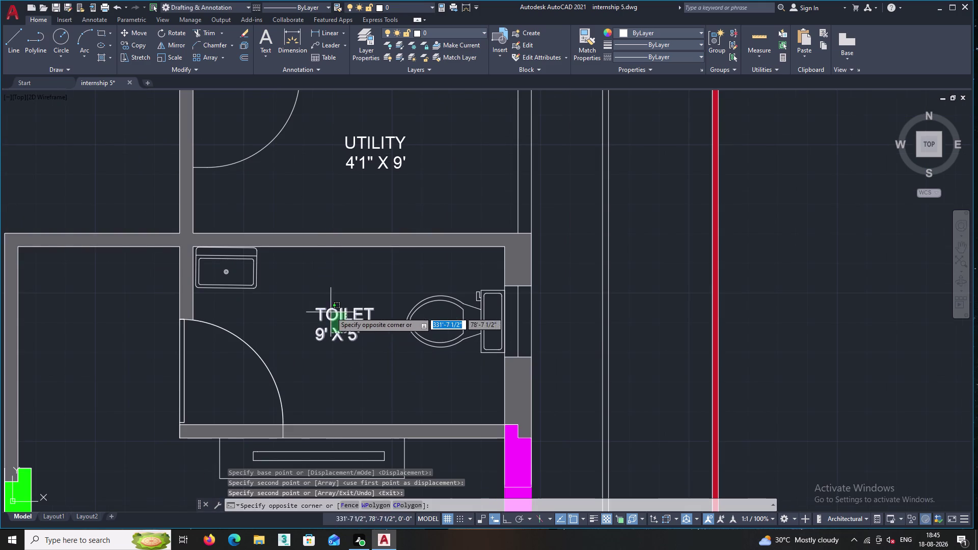
click(329, 310)
right_click(325, 290)
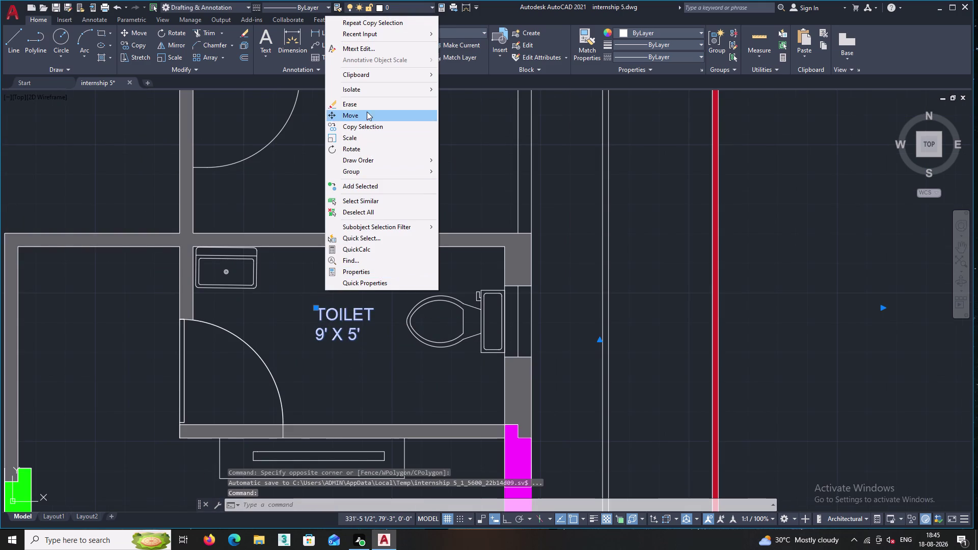
click(368, 46)
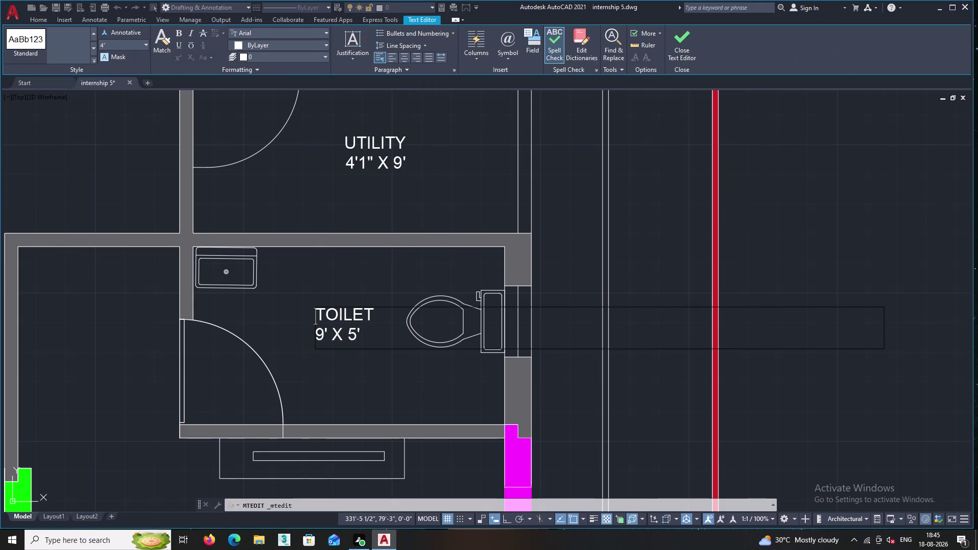
Change the toilet dimension to 8'9" X 5' with an inch mark, then close the editor.
scroll(up, 3)
click(245, 356)
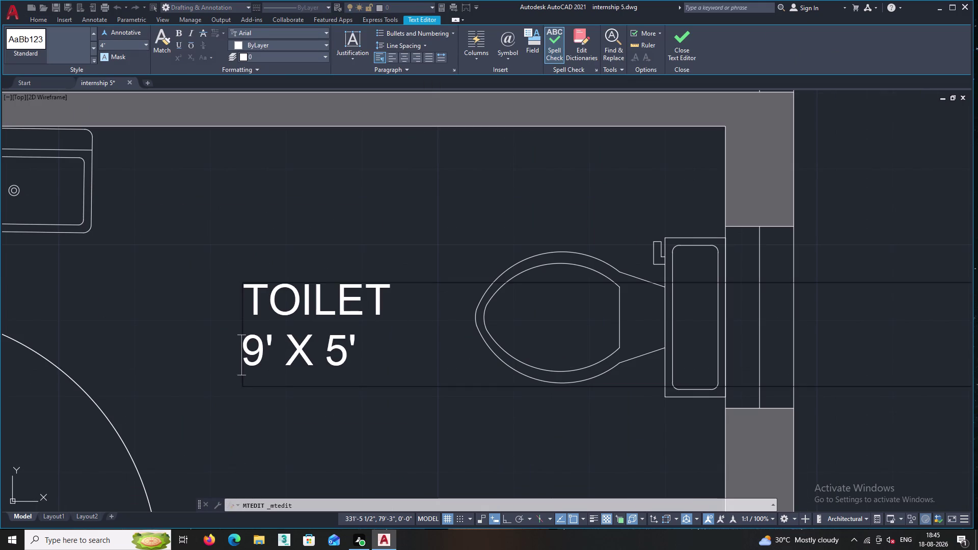
key(8)
key(apostrophe)
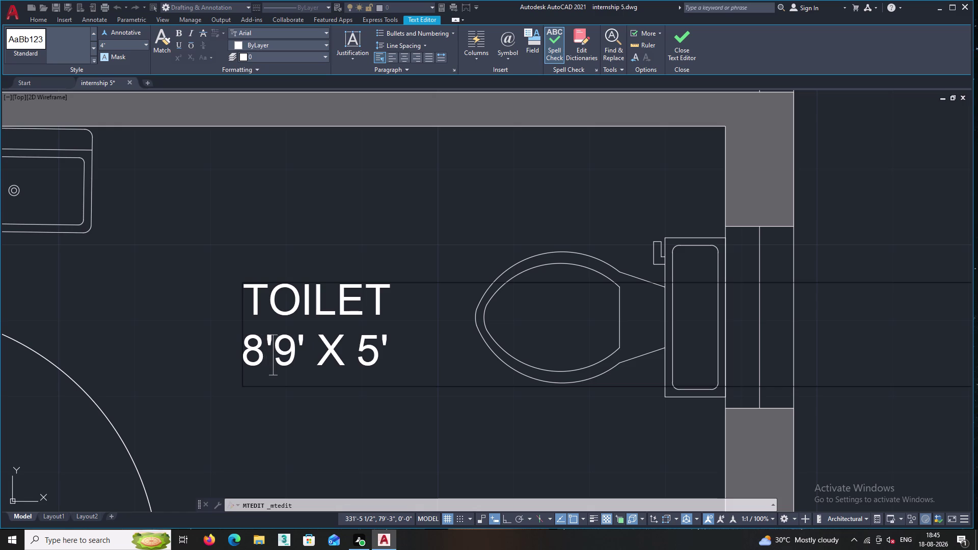
click(307, 347)
key(backslash)
key(BackSpace)
key(BackSpace)
key(shift+quotedbl)
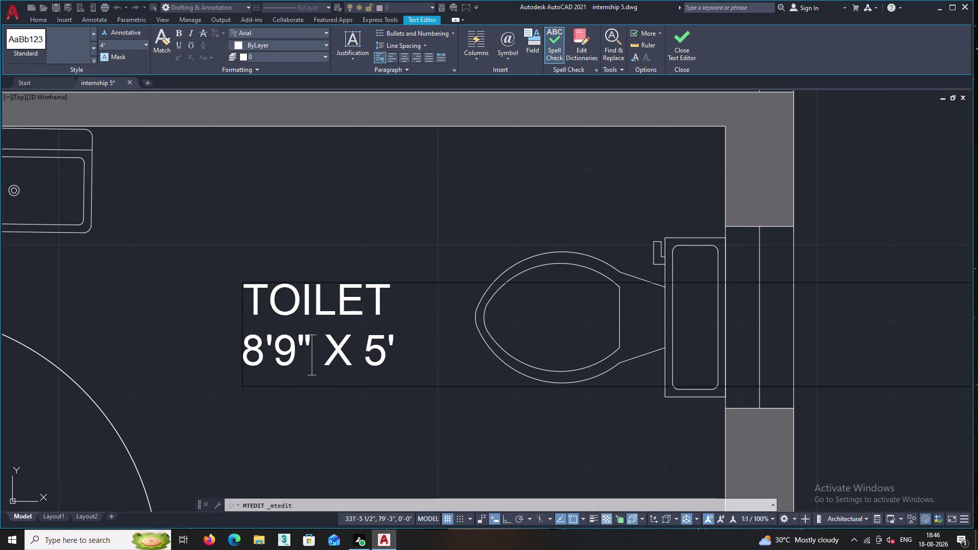
click(291, 433)
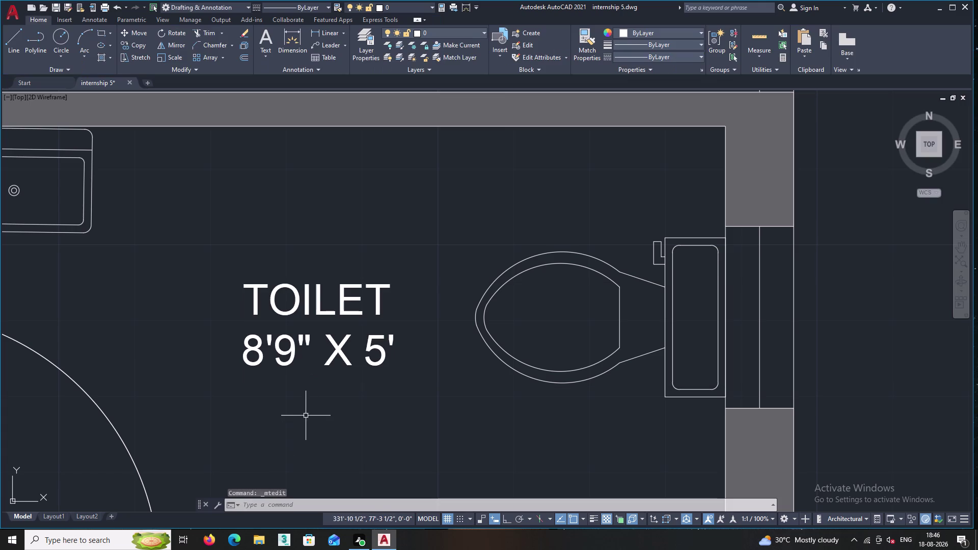
middle_drag(308, 412, 314, 341)
scroll(down, 3)
scroll(down, 3)
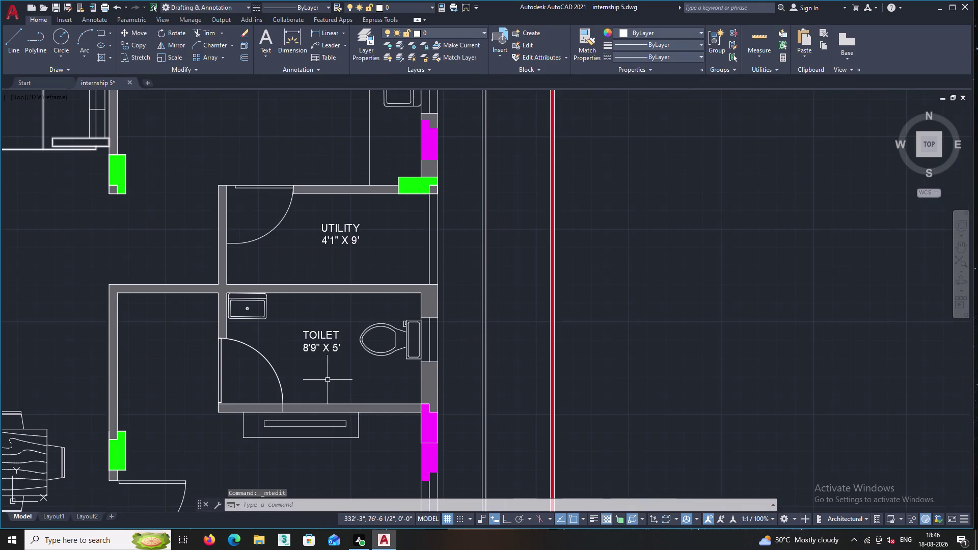
middle_drag(332, 379, 330, 343)
scroll(down, 3)
middle_drag(310, 296, 327, 378)
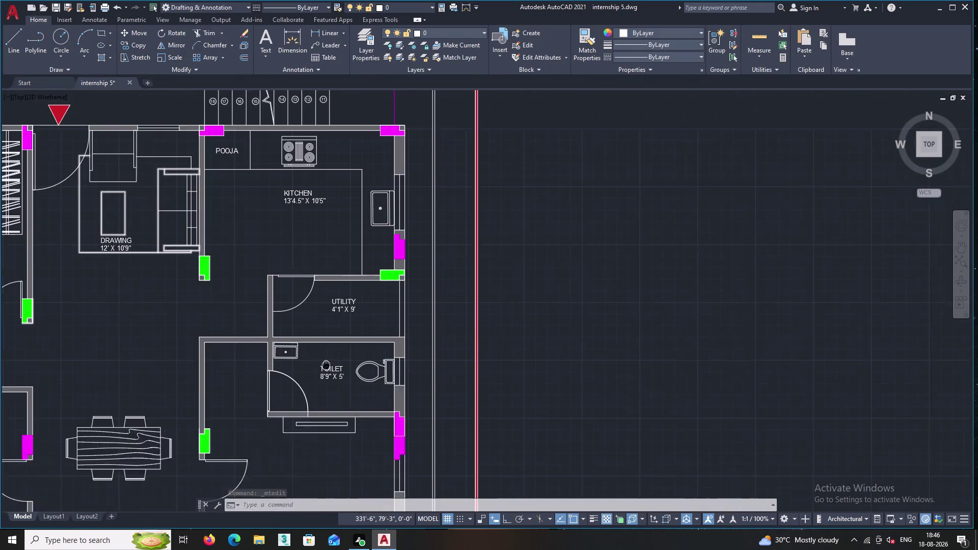
middle_drag(327, 378, 337, 433)
middle_drag(329, 256, 366, 507)
middle_drag(346, 378, 366, 222)
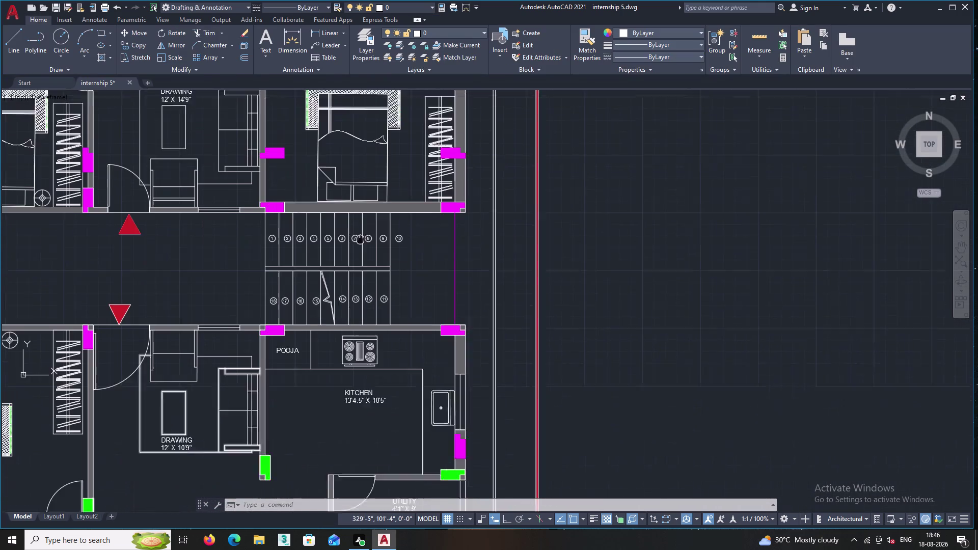
middle_drag(366, 222, 368, 214)
middle_drag(355, 226, 304, 549)
middle_drag(309, 274, 260, 511)
middle_drag(259, 330, 369, 245)
middle_drag(283, 384, 311, 301)
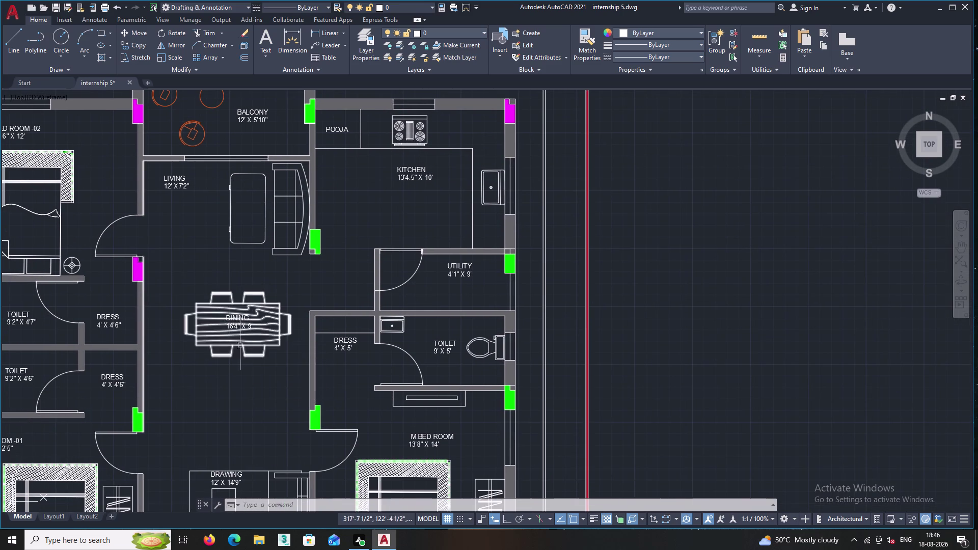
scroll(up, 3)
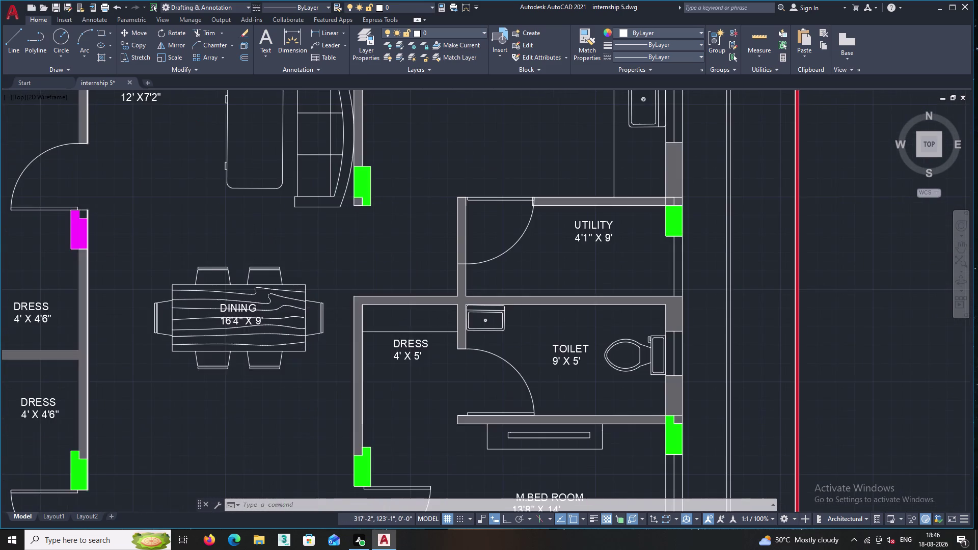
middle_drag(246, 391, 235, 316)
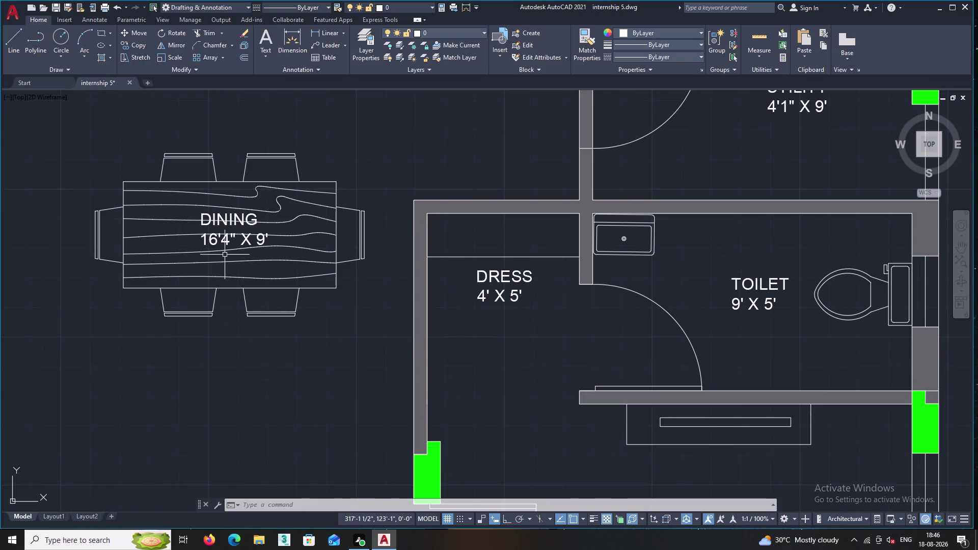
scroll(down, 3)
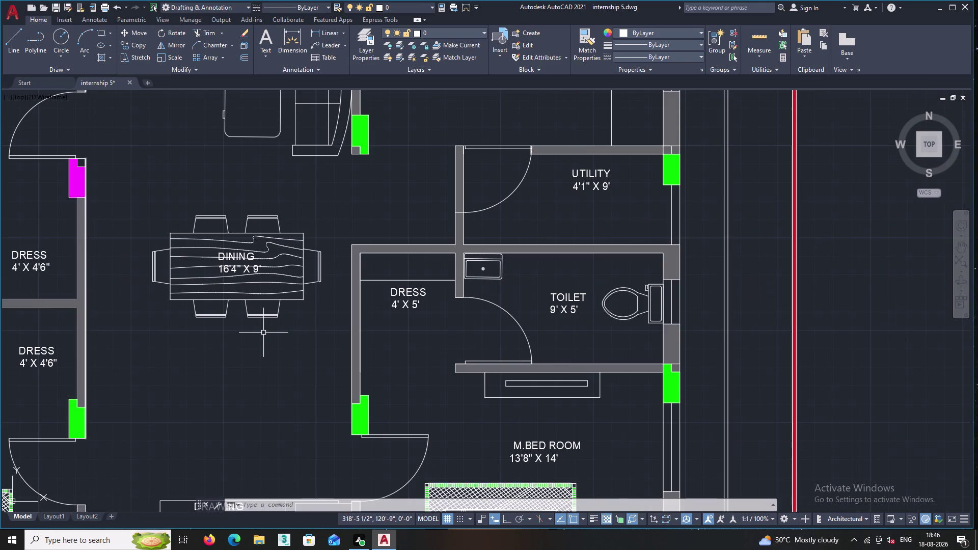
scroll(down, 3)
scroll(down, 3)
scroll(up, 3)
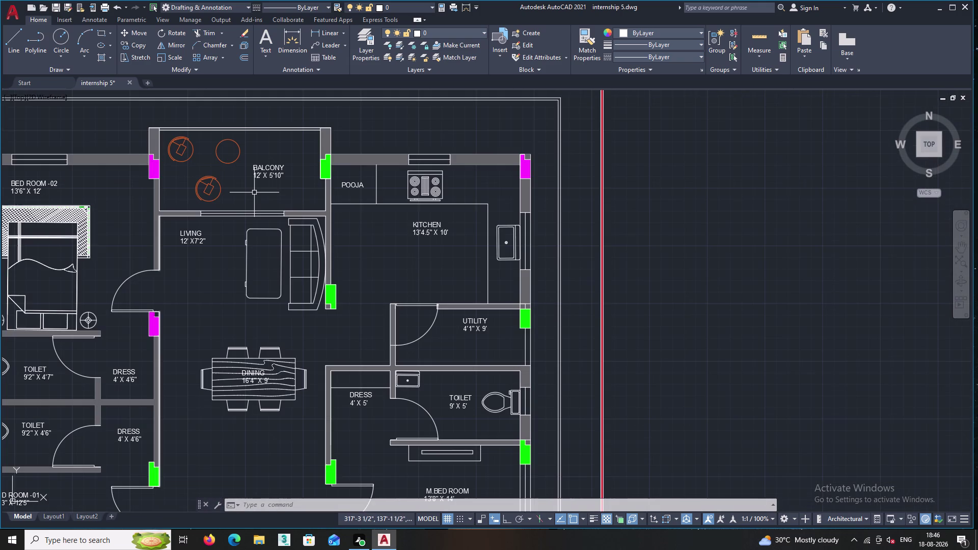
scroll(up, 3)
Select the BALCONY 12' X 5'10" label and start copying it from a base point.
click(285, 158)
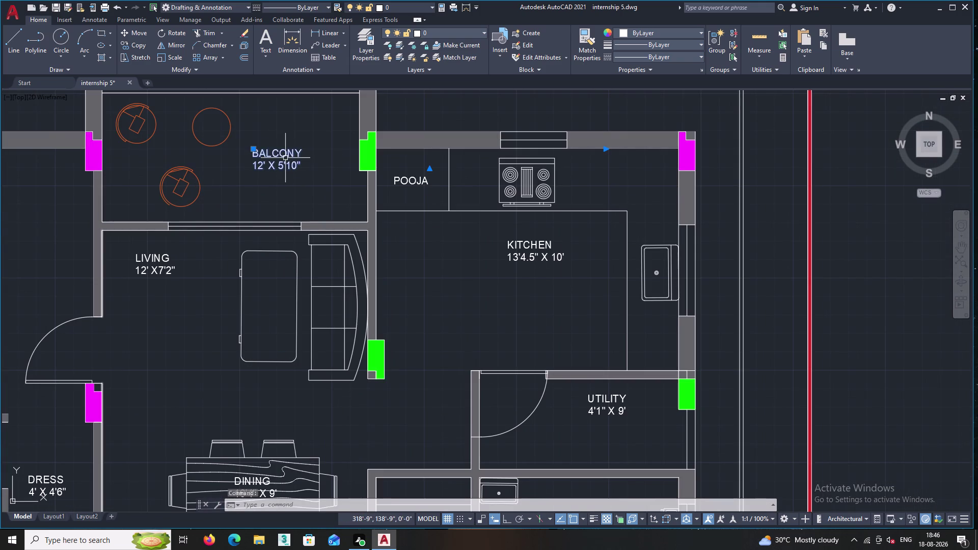
right_click(273, 140)
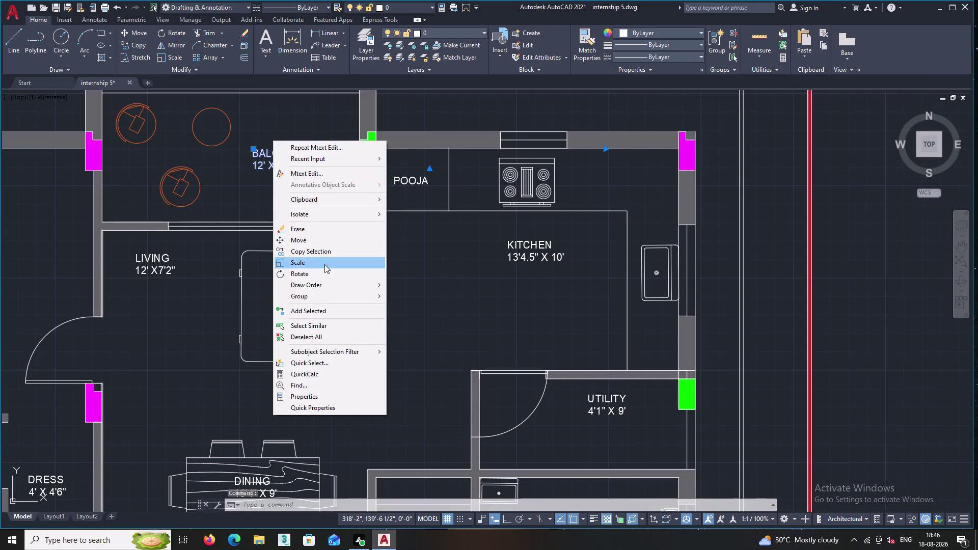
click(313, 248)
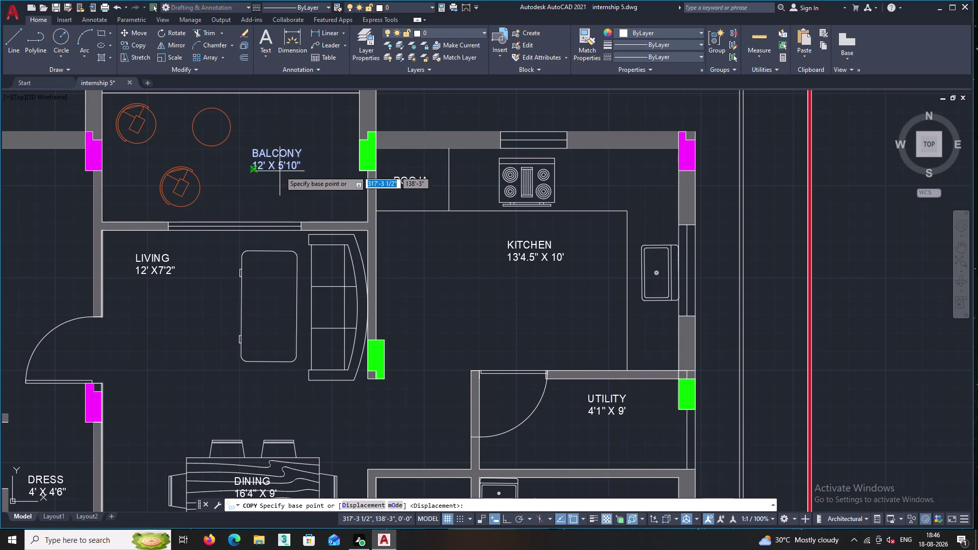
double_click(278, 167)
Place the BALCONY label copy inside the other unit's balcony.
middle_drag(277, 351, 264, 272)
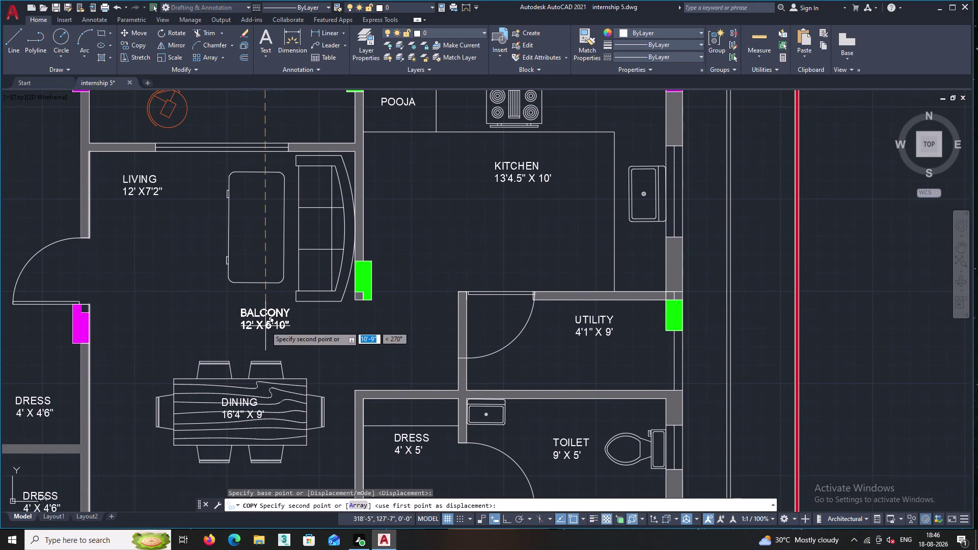
middle_drag(251, 337, 268, 457)
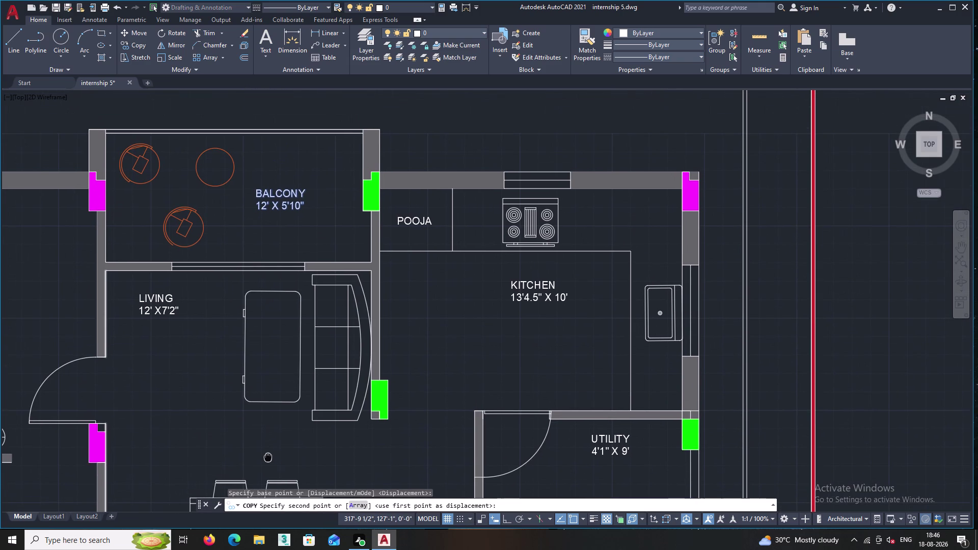
middle_drag(268, 456, 282, 379)
middle_drag(288, 425, 288, 324)
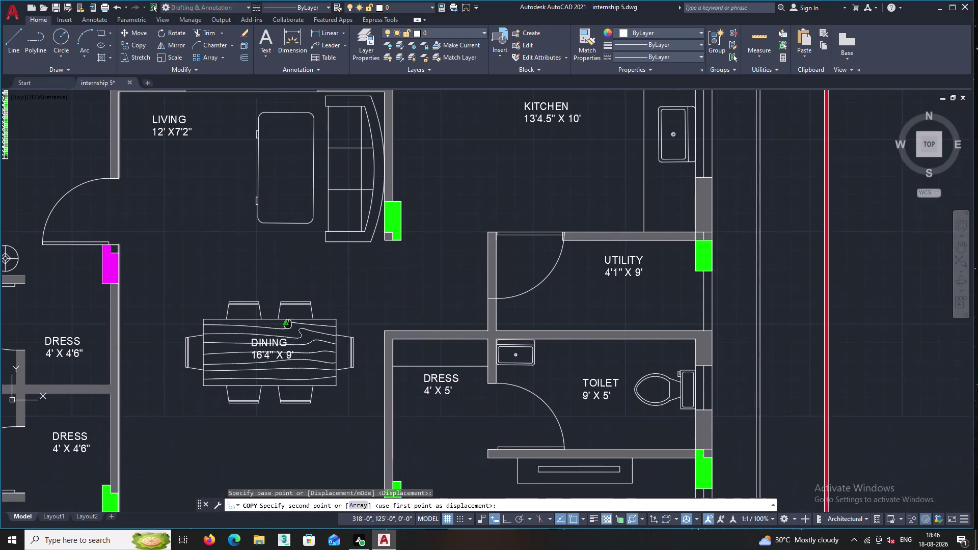
middle_drag(284, 407, 288, 301)
middle_drag(292, 388, 309, 279)
middle_drag(312, 394, 325, 172)
scroll(down, 3)
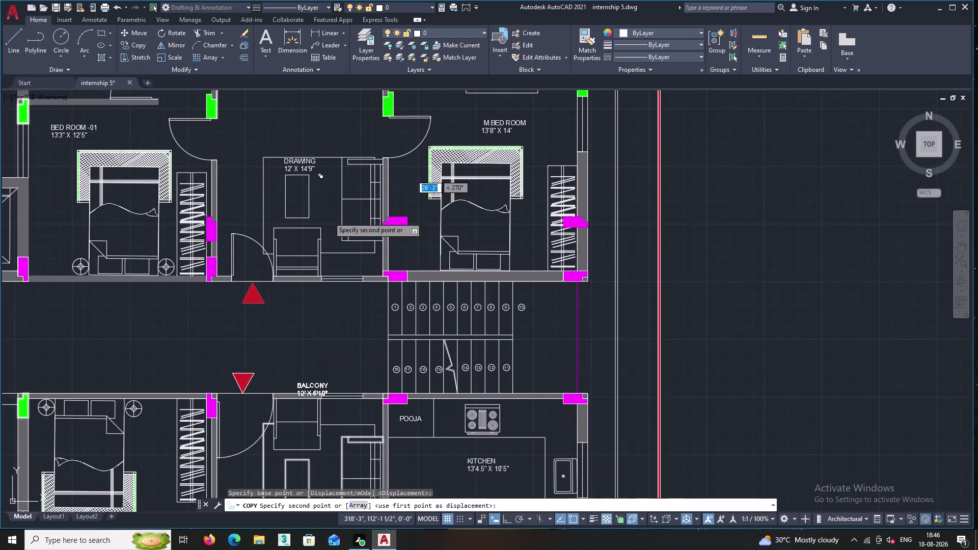
middle_drag(314, 398, 318, 155)
middle_drag(310, 399, 326, 150)
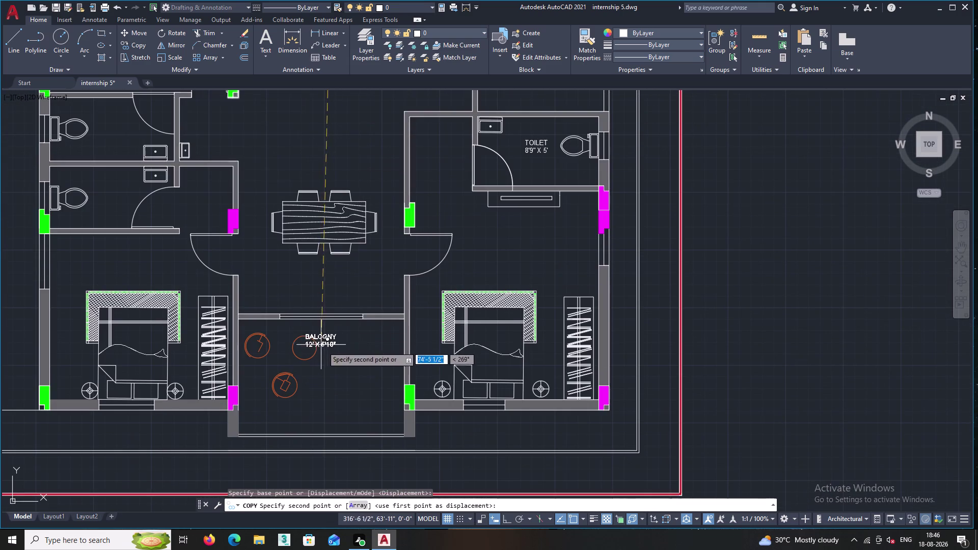
middle_drag(329, 377, 327, 321)
scroll(up, 3)
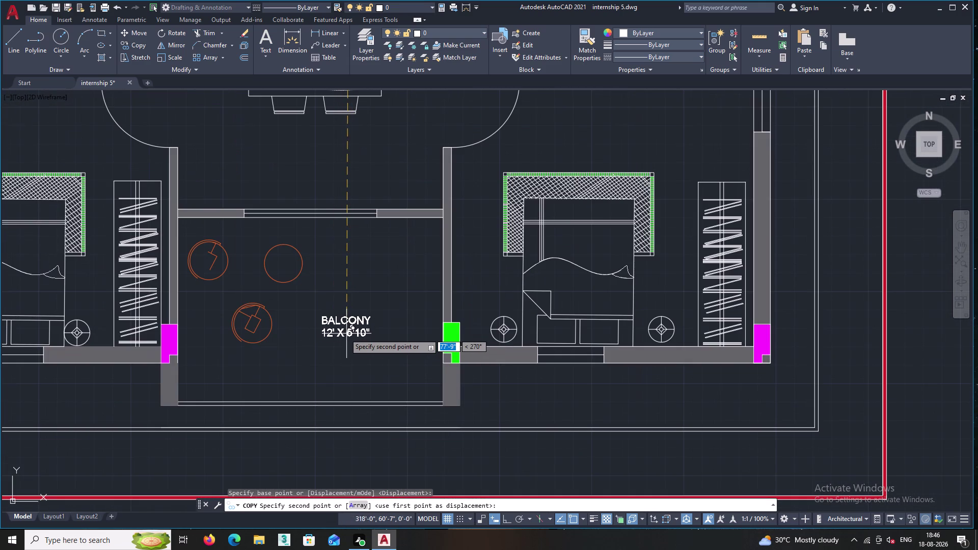
click(344, 331)
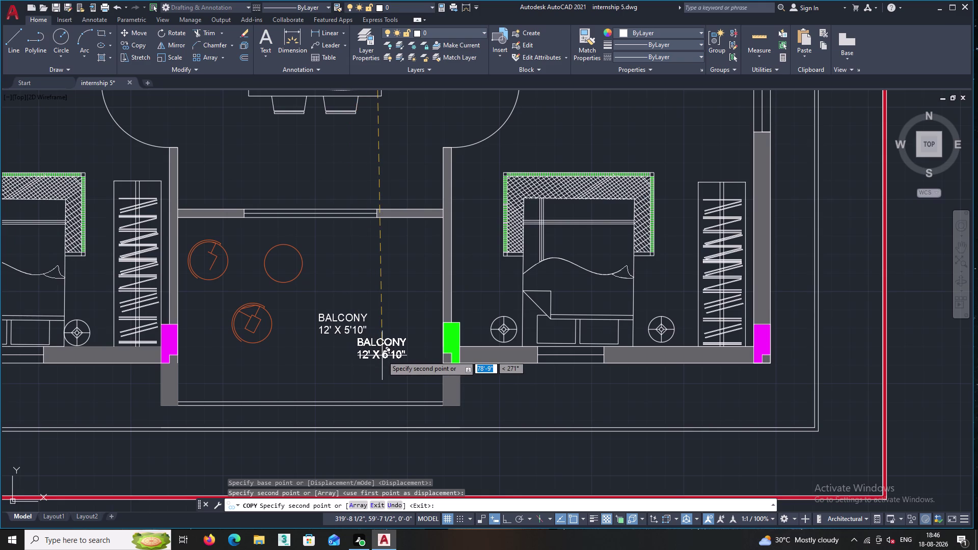
key(Escape)
scroll(up, 3)
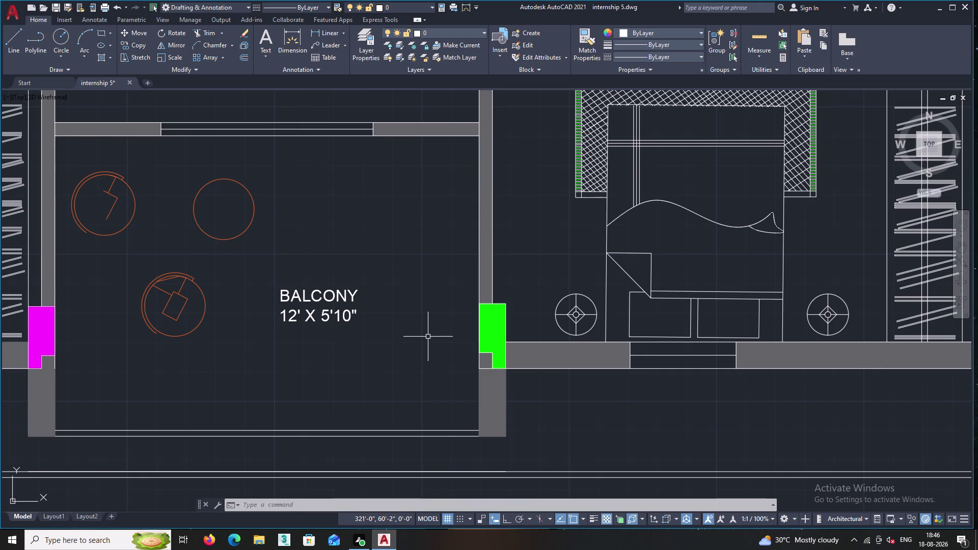
scroll(down, 3)
middle_drag(416, 346, 329, 402)
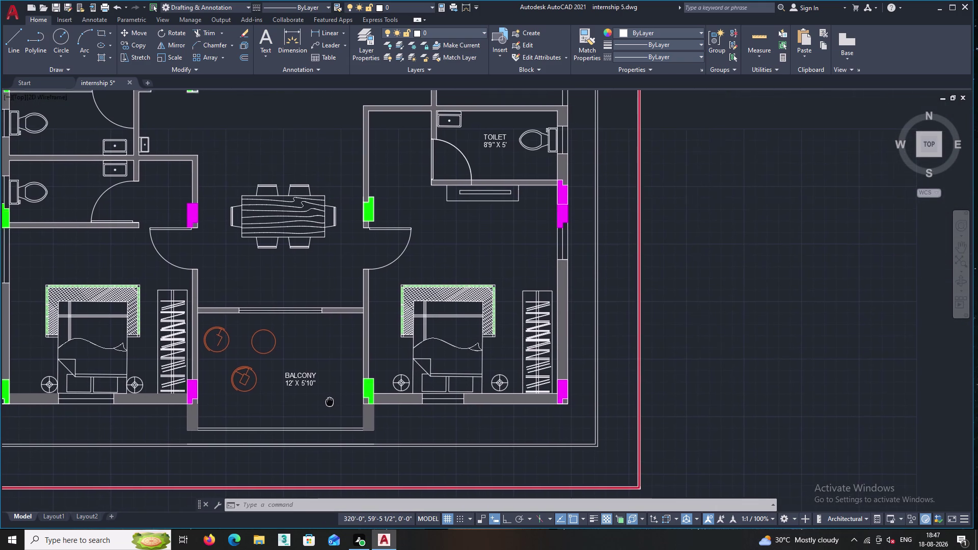
middle_drag(329, 401, 330, 402)
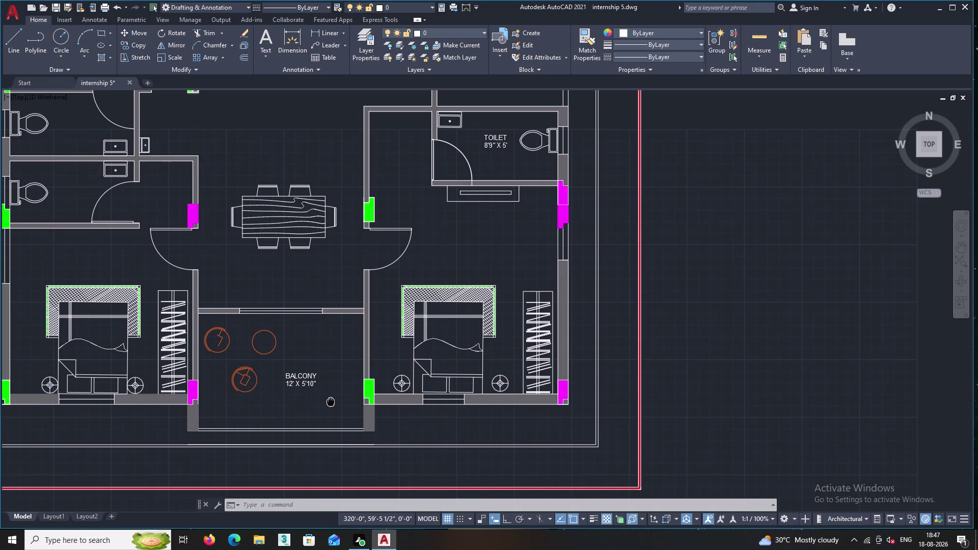
middle_drag(330, 402, 328, 404)
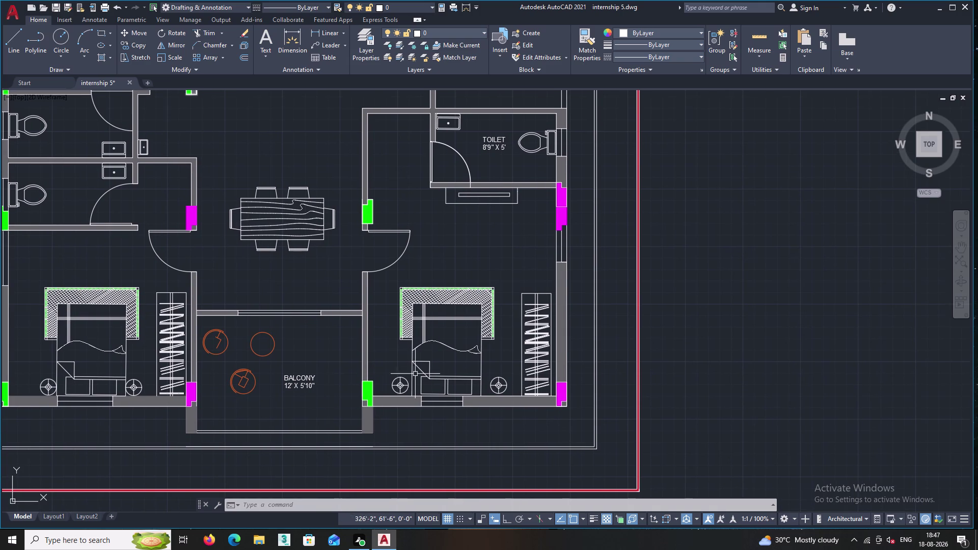
middle_drag(421, 366, 389, 417)
middle_drag(449, 307, 412, 421)
middle_drag(430, 300, 423, 361)
middle_drag(470, 279, 454, 328)
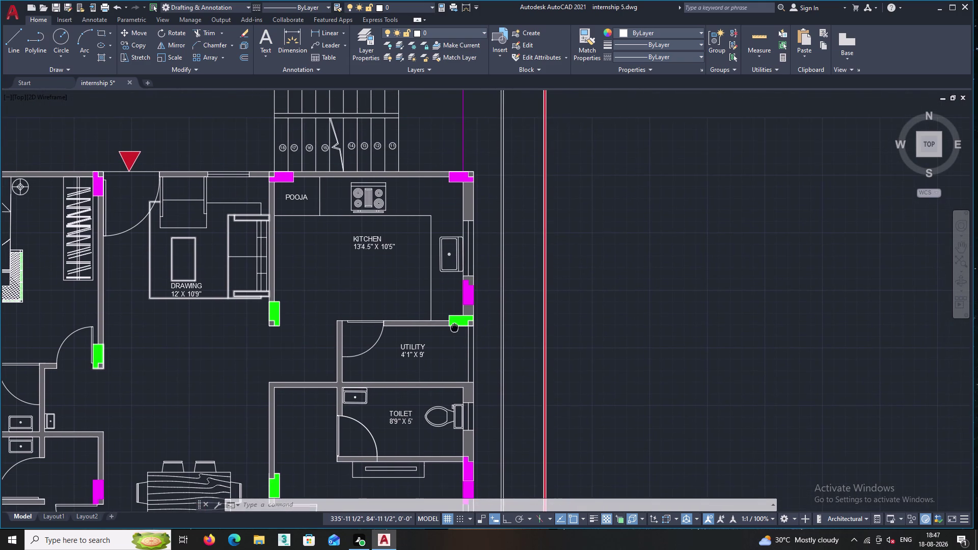
middle_drag(455, 328, 472, 509)
middle_drag(413, 226, 411, 335)
scroll(down, 3)
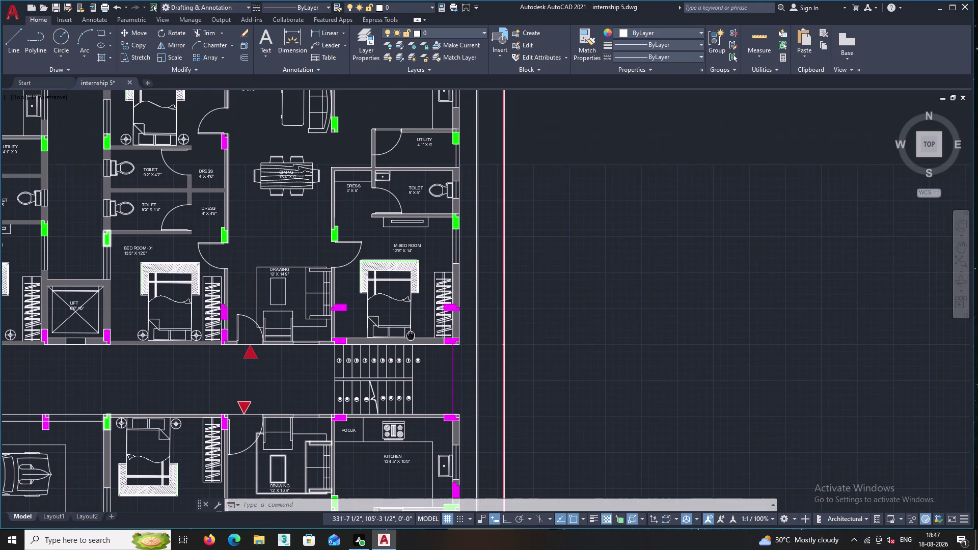
middle_drag(410, 335, 402, 355)
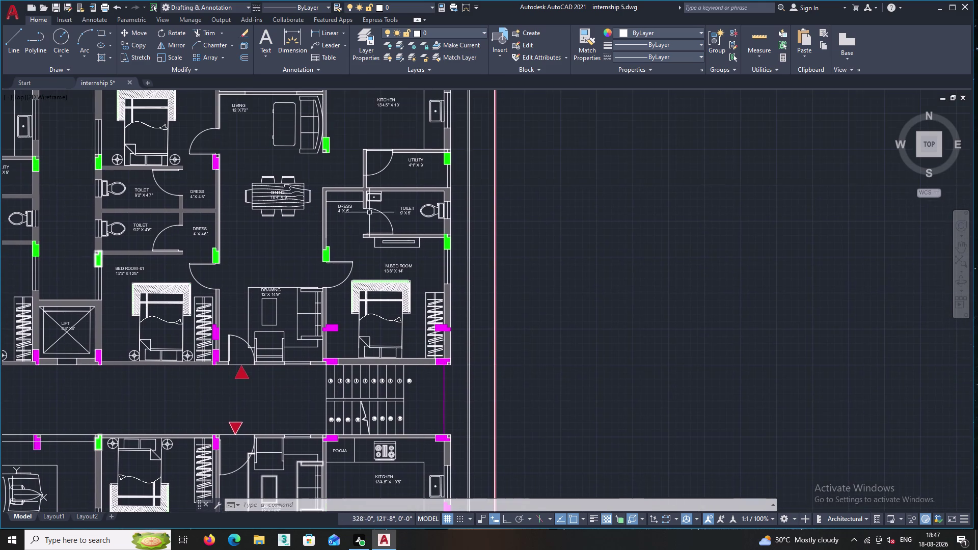
scroll(up, 3)
scroll(up, 3)
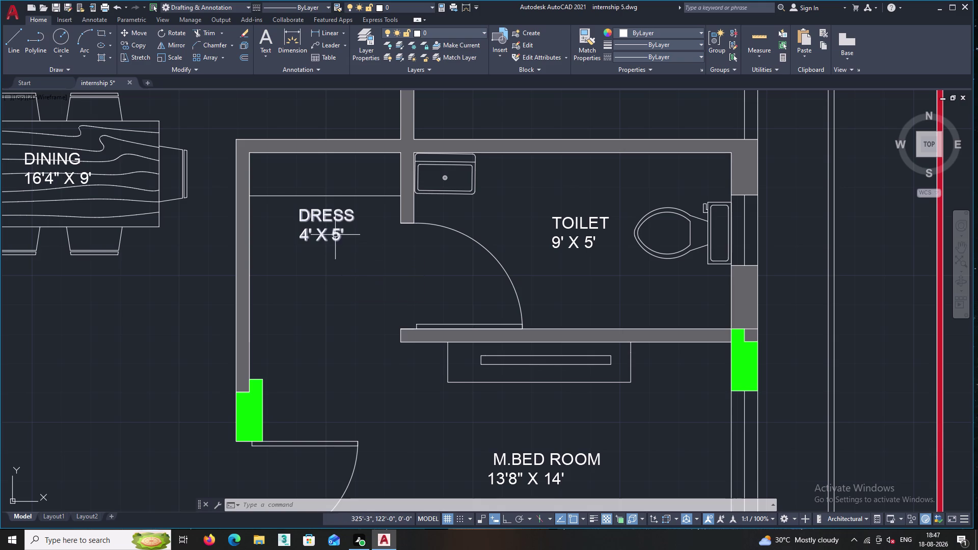
scroll(up, 3)
click(323, 209)
right_click(312, 217)
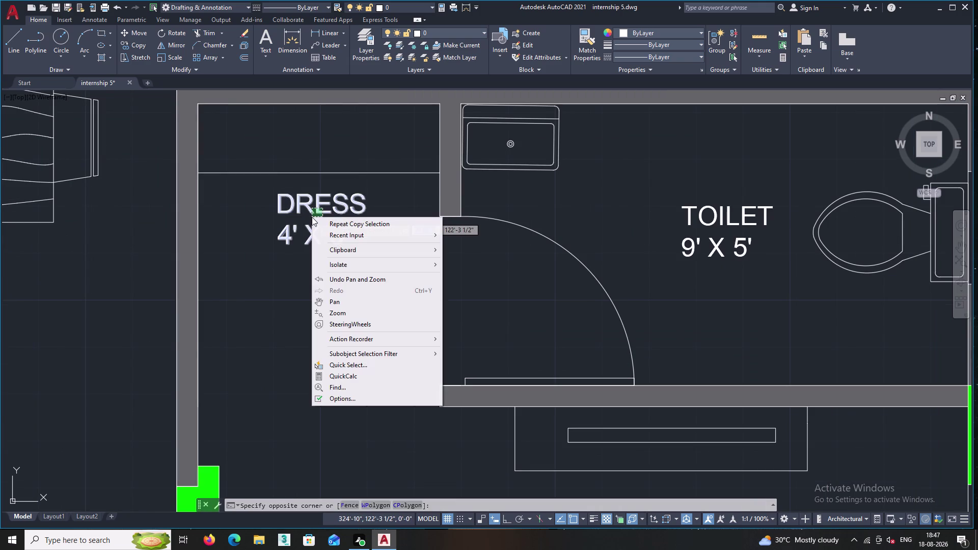
double_click(297, 225)
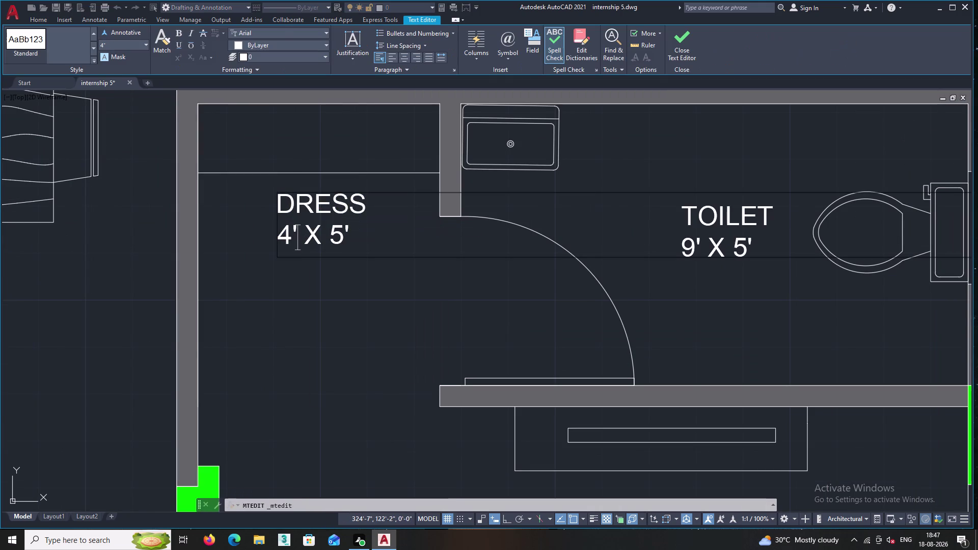
key(Escape)
click(355, 266)
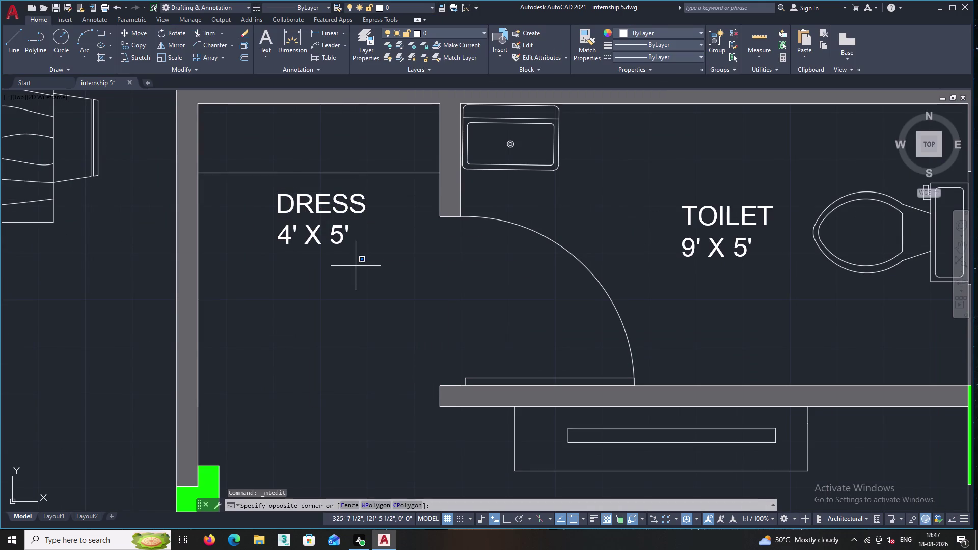
double_click(289, 188)
right_click(289, 188)
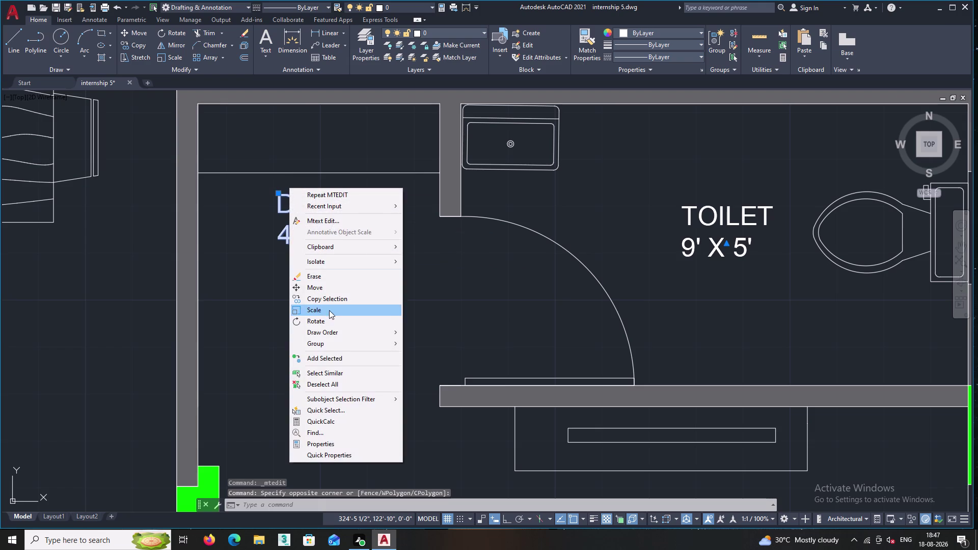
click(329, 299)
double_click(322, 233)
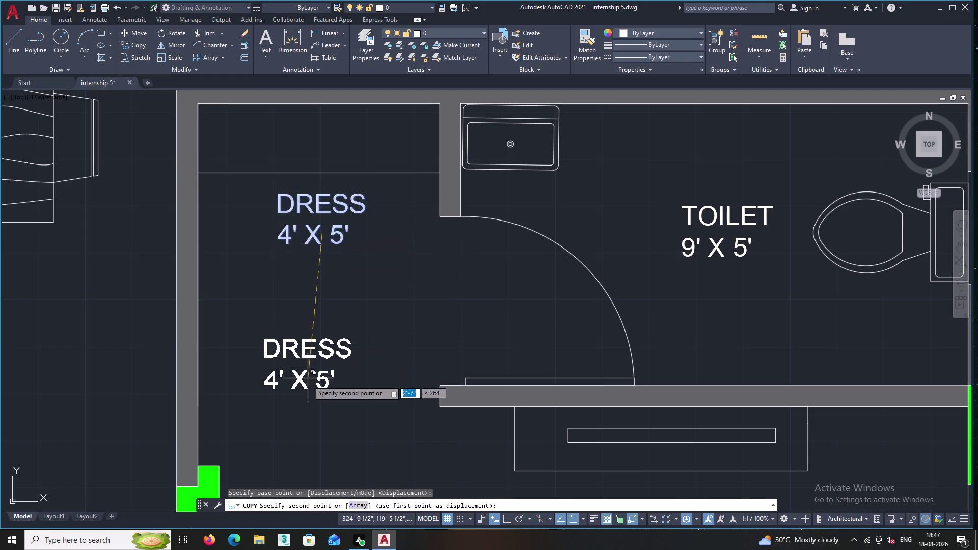
middle_drag(308, 380, 293, 285)
scroll(down, 3)
middle_drag(302, 336, 285, 184)
middle_drag(270, 317, 291, 86)
middle_drag(314, 340, 334, 101)
middle_drag(323, 308, 333, 104)
scroll(down, 3)
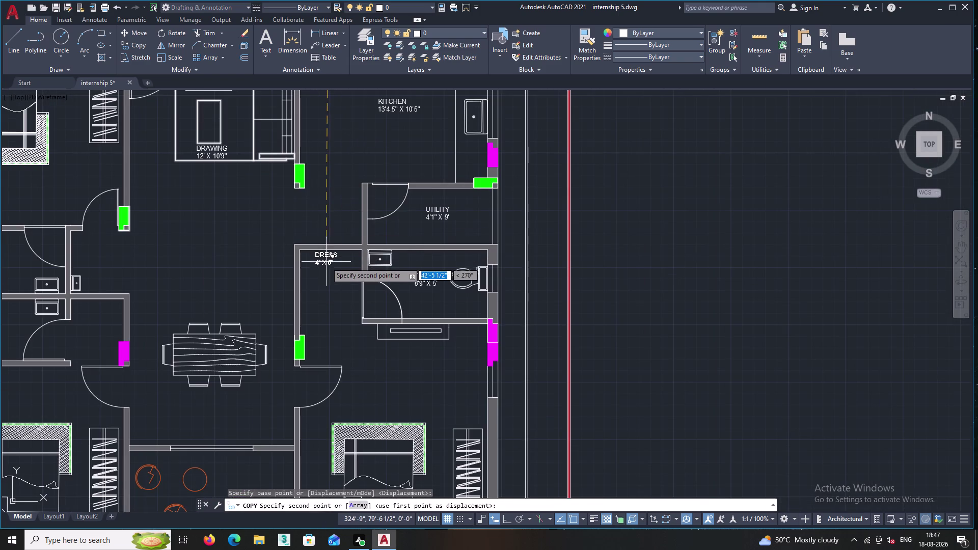
scroll(up, 3)
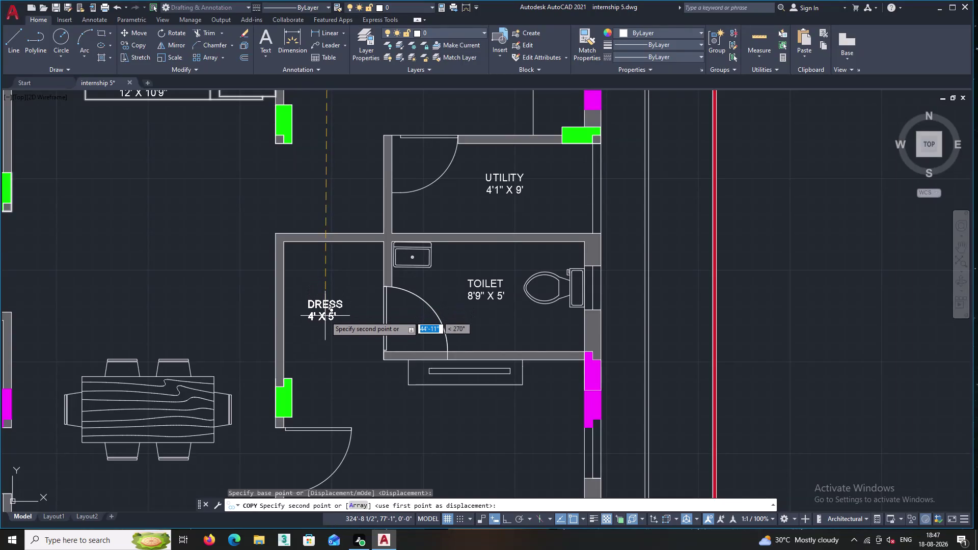
scroll(up, 3)
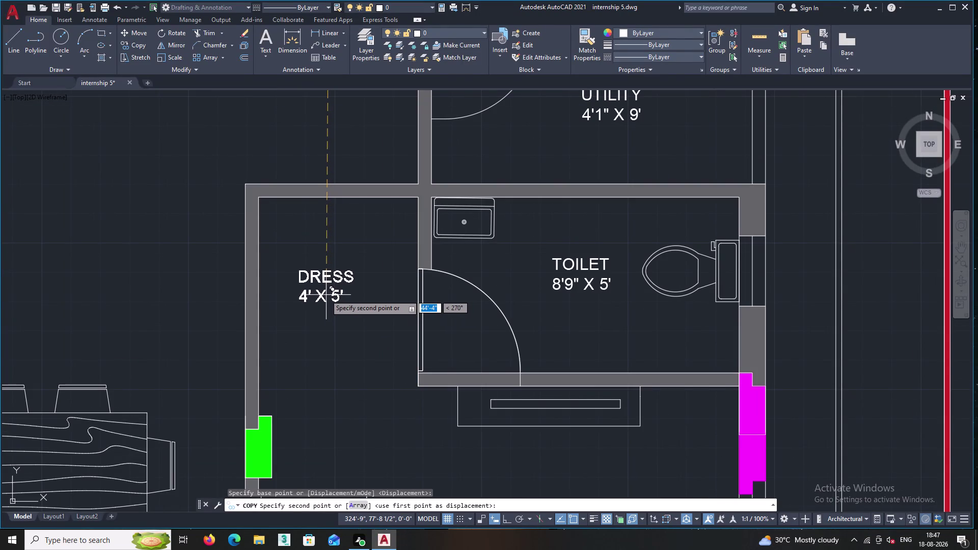
click(323, 295)
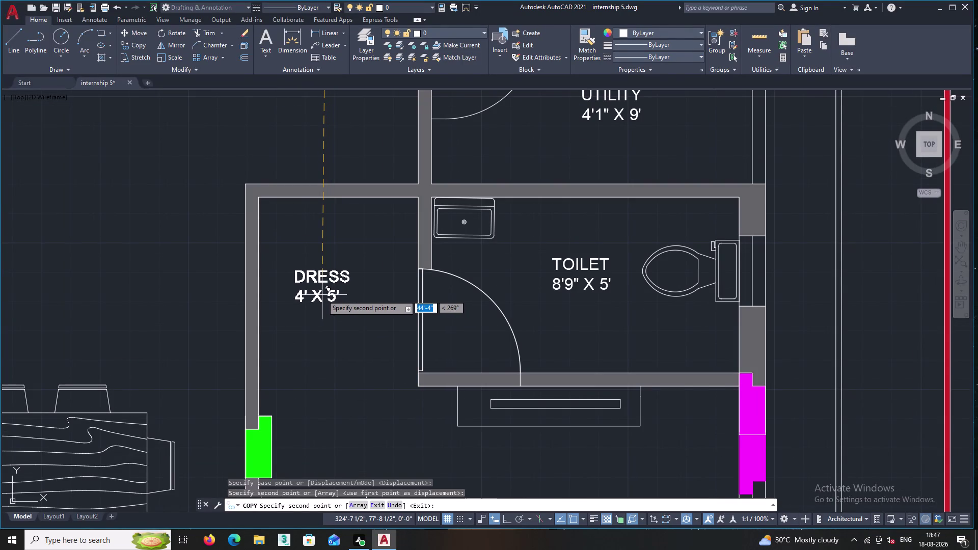
key(Escape)
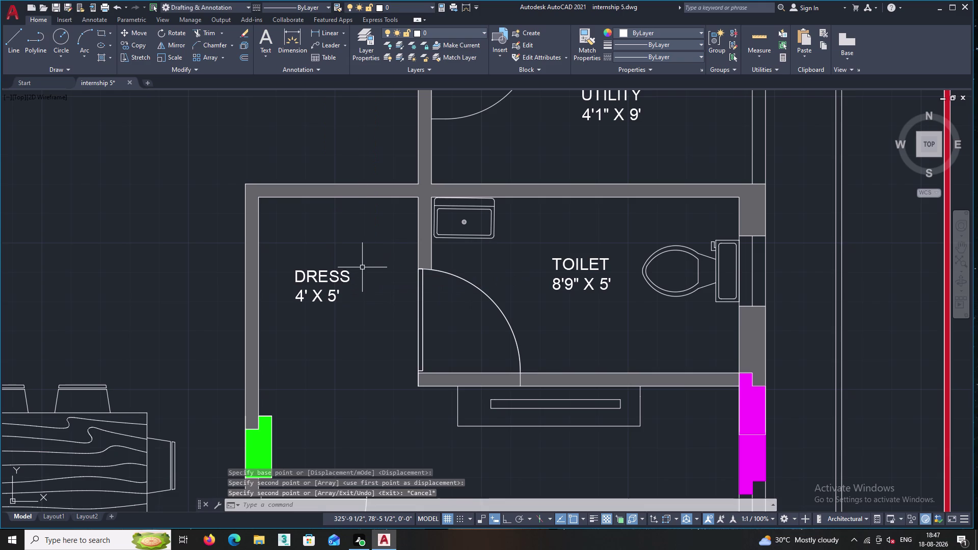
scroll(up, 3)
click(304, 286)
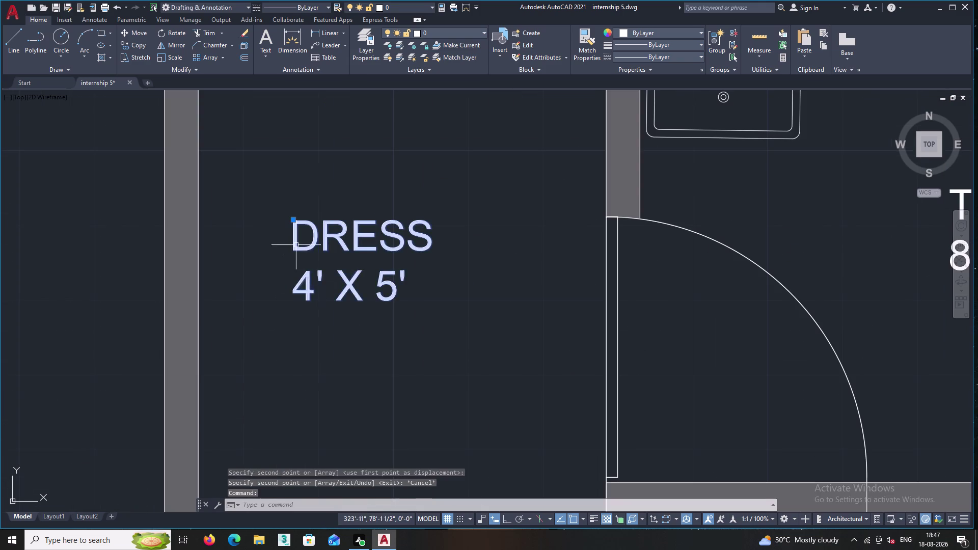
Change the DRESS label width from 4' to 4'6" and close the Text Editor.
right_click(295, 244)
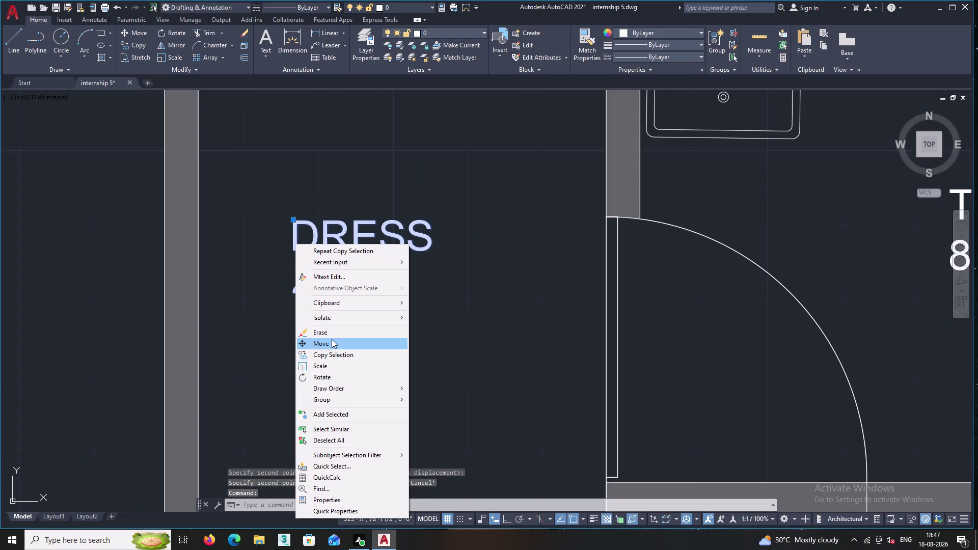
click(330, 272)
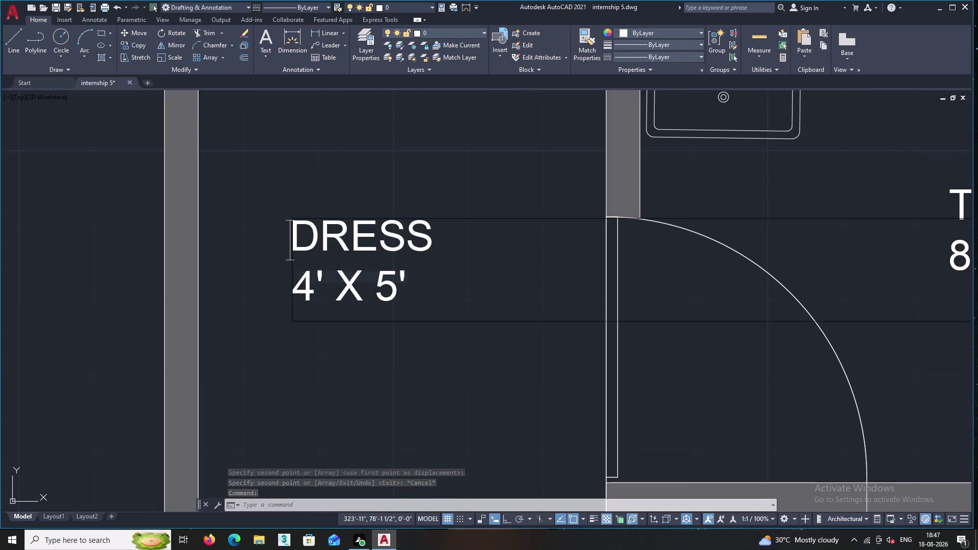
click(329, 290)
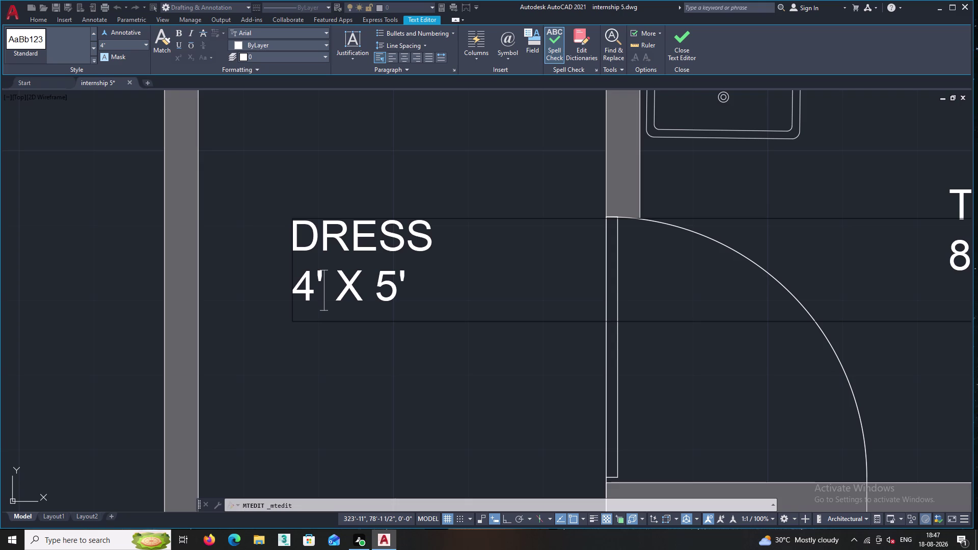
key(6)
key(shift+quotedbl)
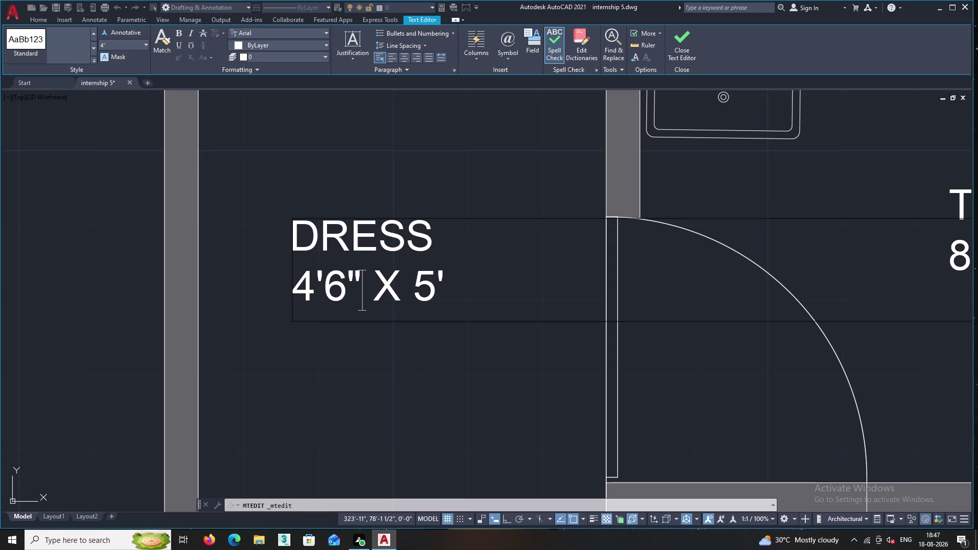
click(324, 135)
middle_drag(324, 134, 322, 255)
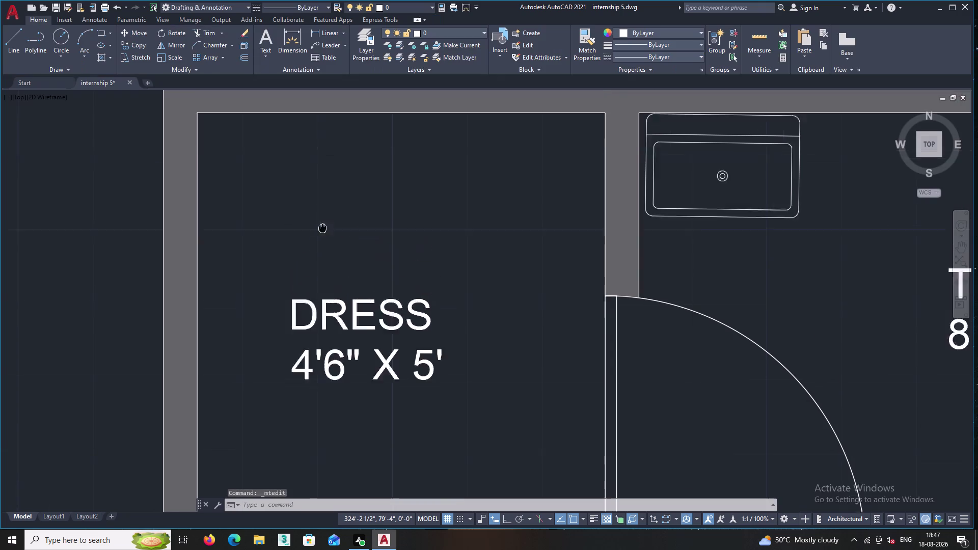
middle_drag(322, 255, 322, 255)
Draw a horizontal line from the dress room's right wall to its left wall.
click(12, 44)
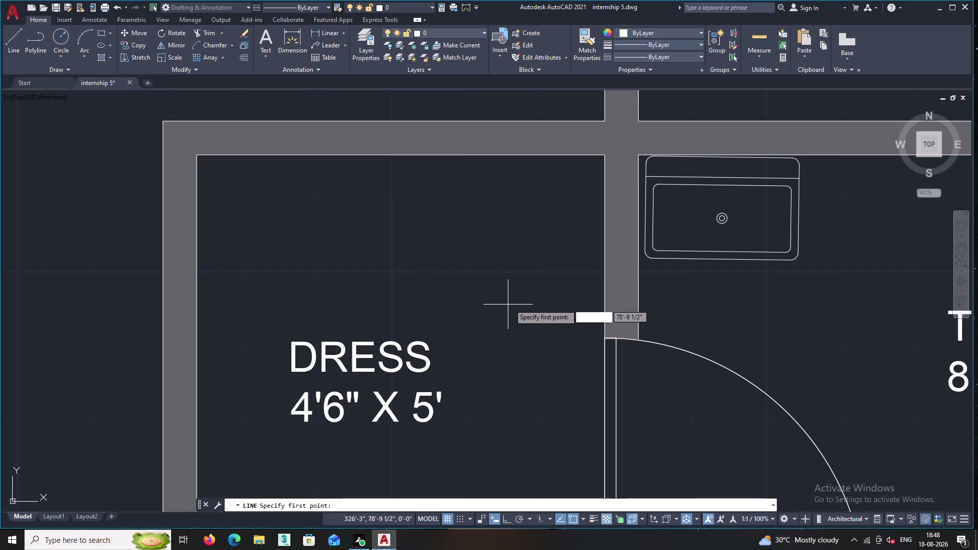
double_click(603, 271)
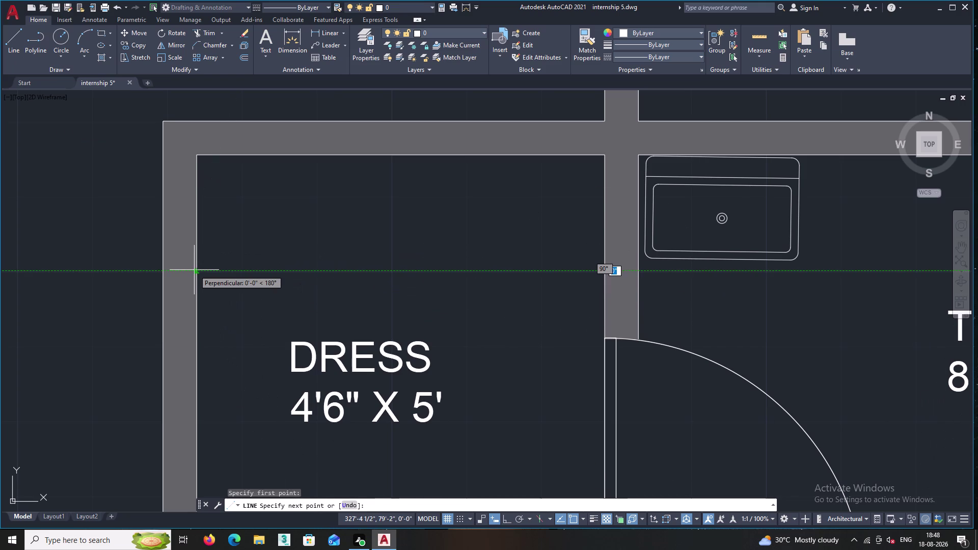
triple_click(194, 270)
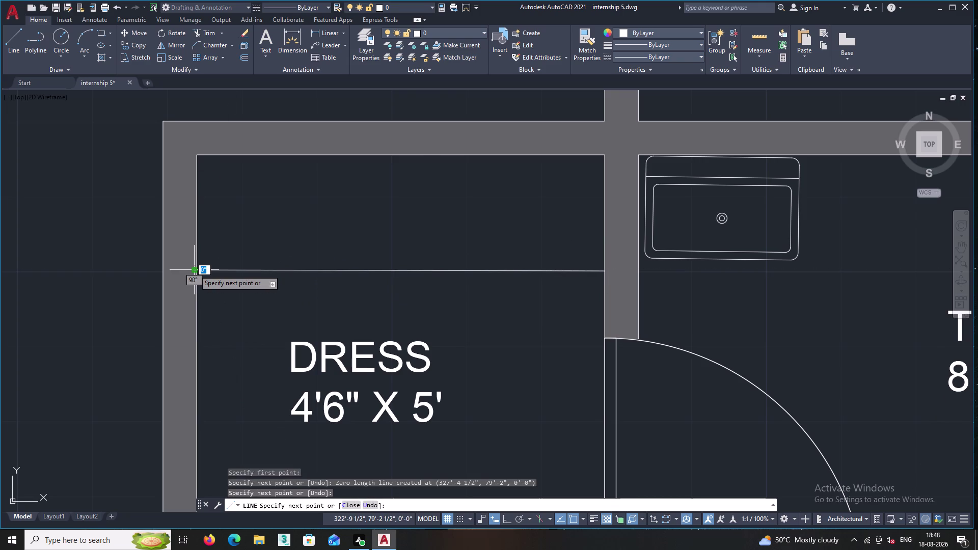
key(Return)
Pan and zoom across the plan to center the view on the master bedroom label.
scroll(down, 3)
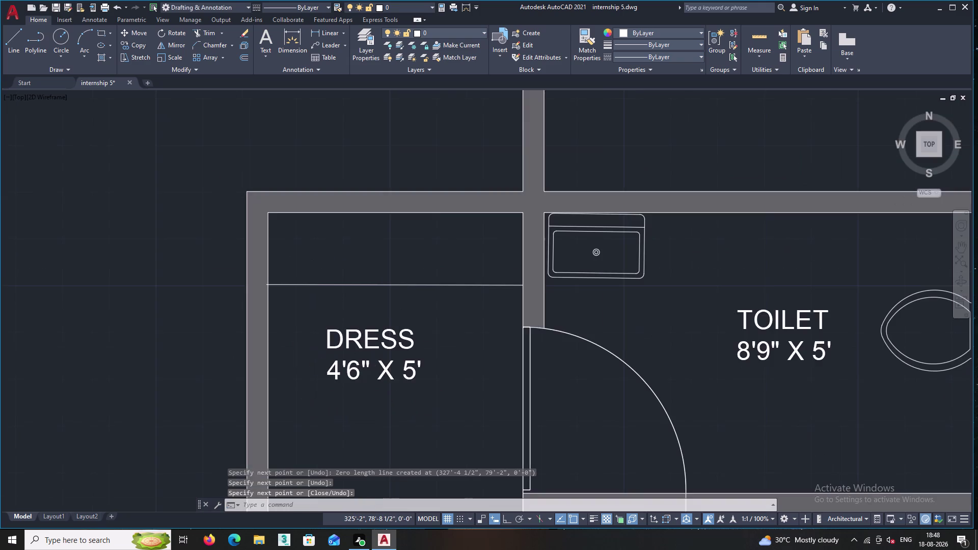
middle_drag(399, 312, 323, 329)
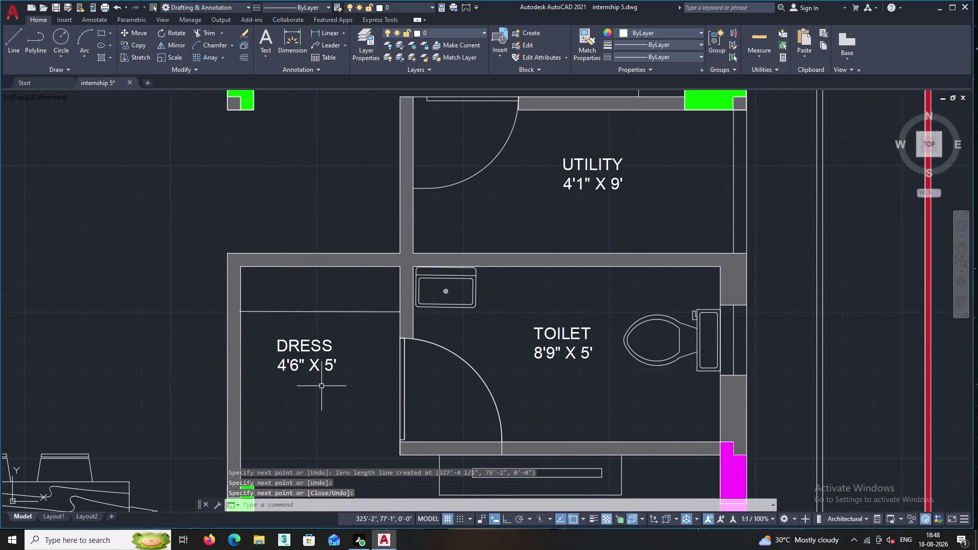
middle_drag(333, 382, 302, 297)
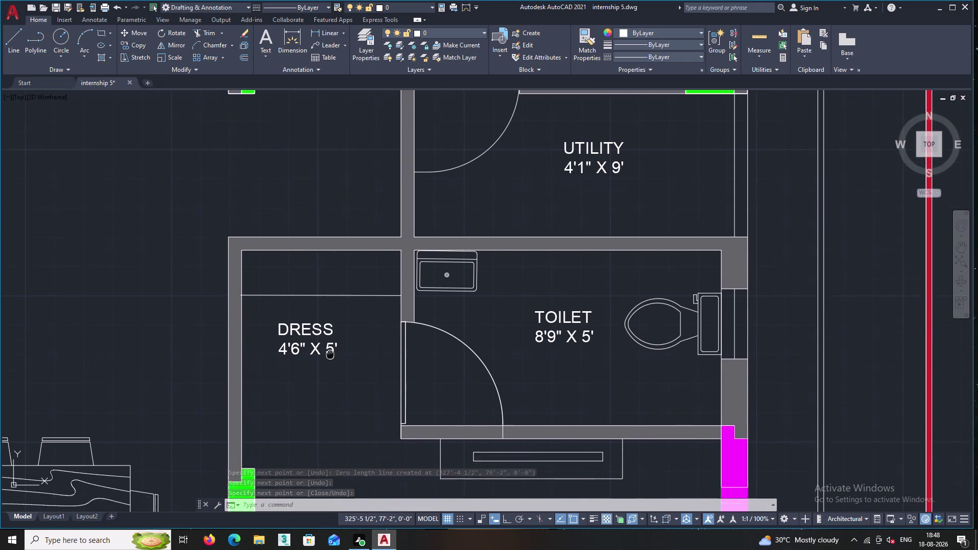
scroll(down, 3)
middle_drag(327, 337, 309, 271)
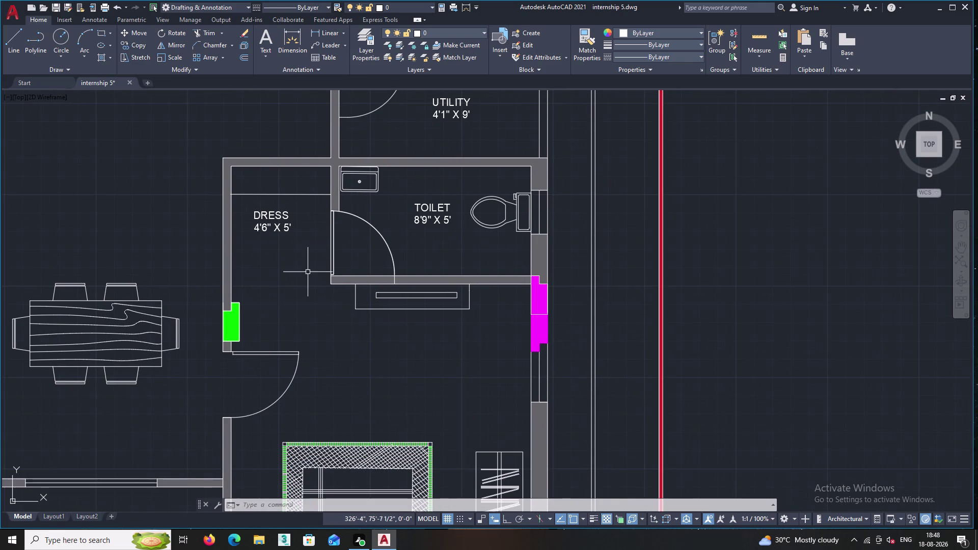
middle_click(304, 280)
scroll(down, 3)
middle_drag(392, 240, 428, 404)
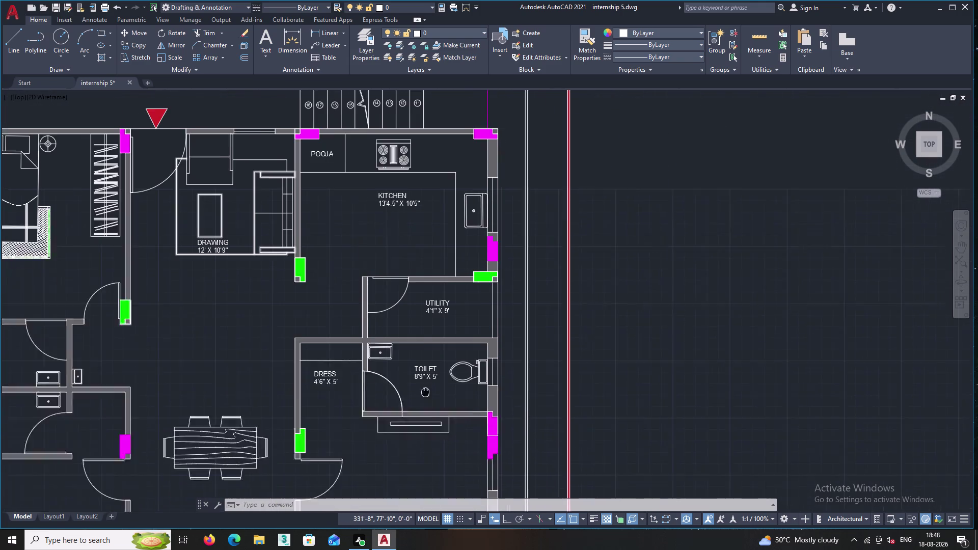
middle_drag(428, 404, 433, 421)
middle_drag(432, 260, 380, 442)
middle_drag(393, 274, 392, 323)
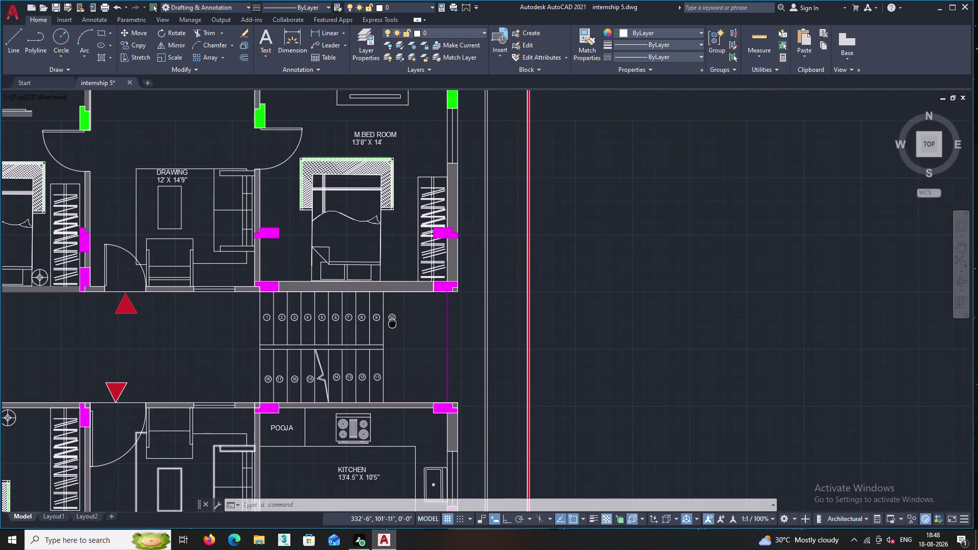
middle_drag(393, 323, 392, 344)
scroll(up, 3)
middle_drag(379, 173, 383, 283)
Select the master bedroom label, accidentally begin moving it, then cancel the move.
double_click(409, 271)
click(345, 224)
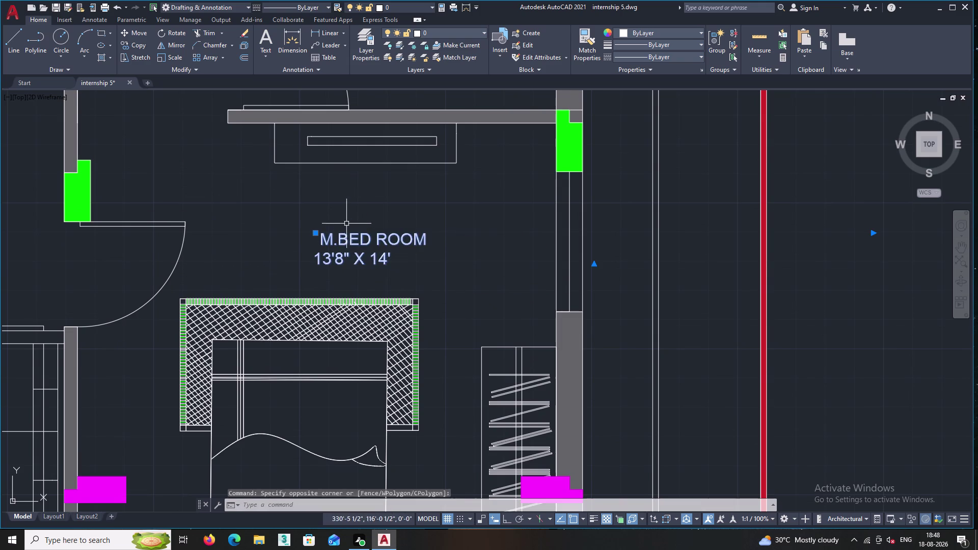
right_click(348, 219)
click(391, 324)
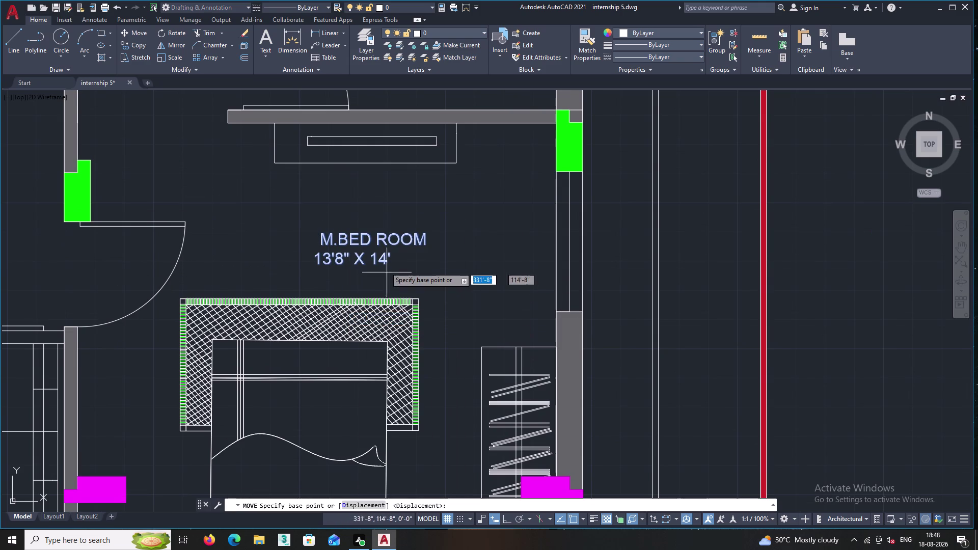
click(379, 253)
middle_drag(398, 333, 372, 252)
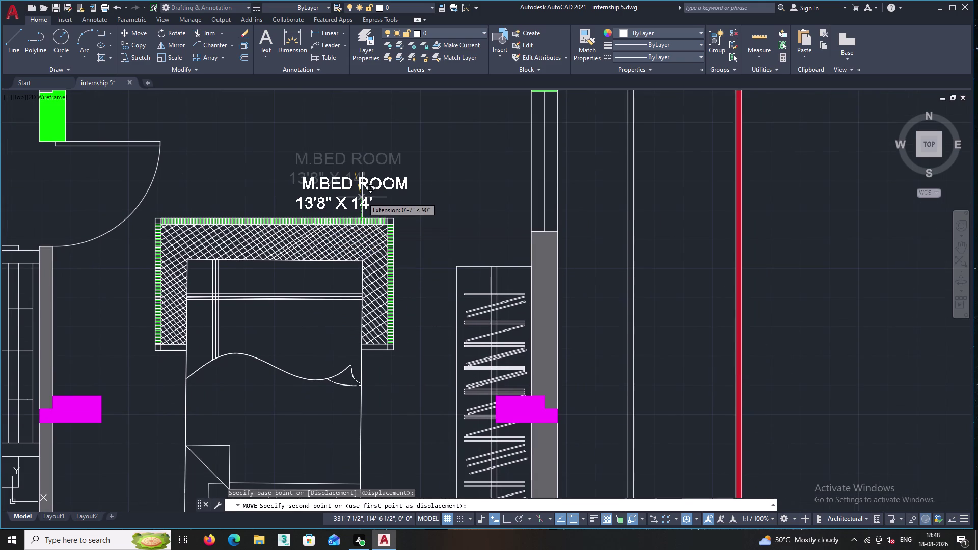
key(ctrl+z)
key(Escape)
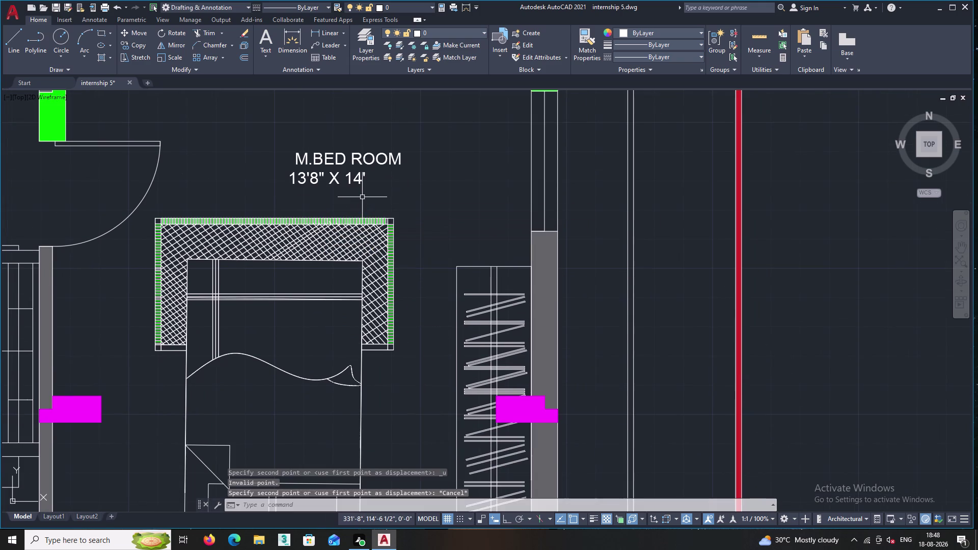
Reselect the bedroom label, dismiss its shortcut menu, and undo the last change.
scroll(down, 3)
middle_drag(361, 211, 347, 328)
scroll(up, 3)
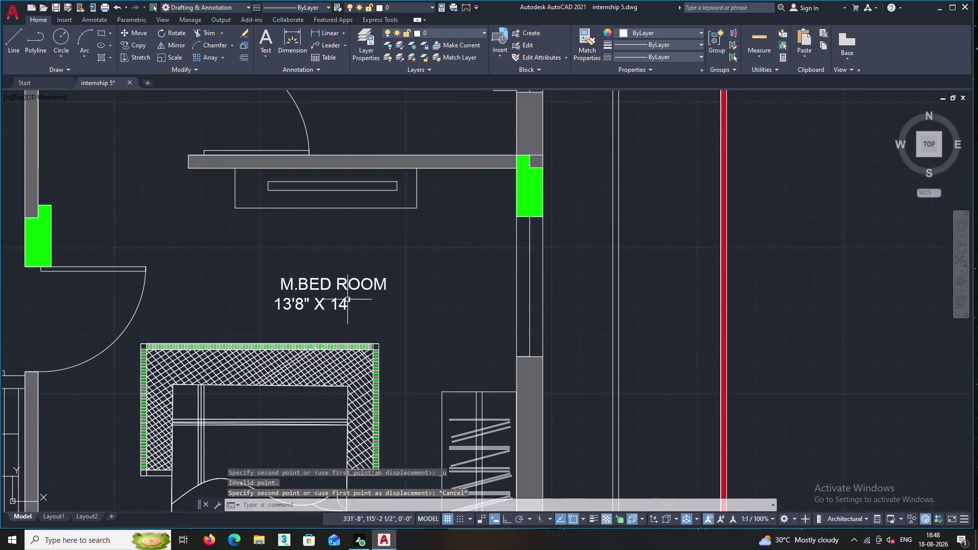
click(365, 325)
click(332, 279)
right_click(326, 257)
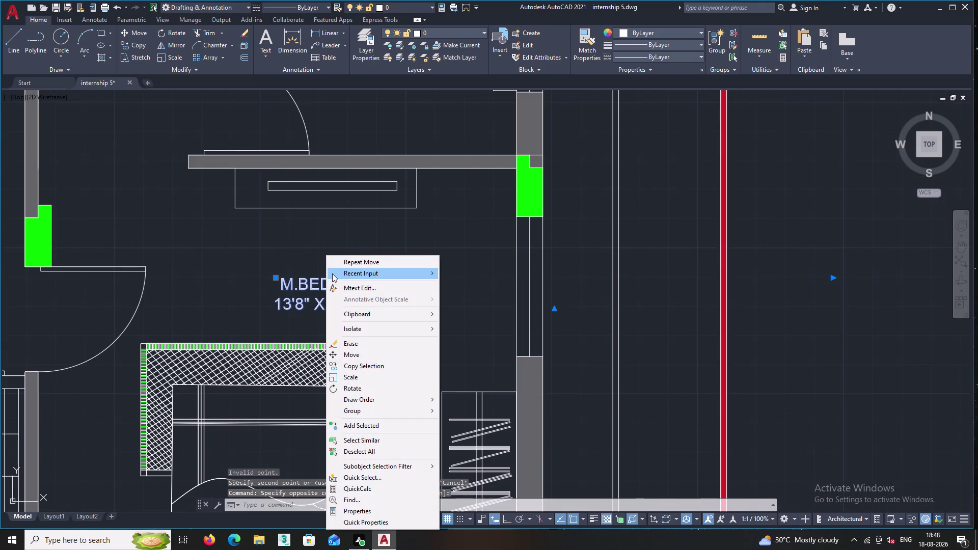
key(Escape)
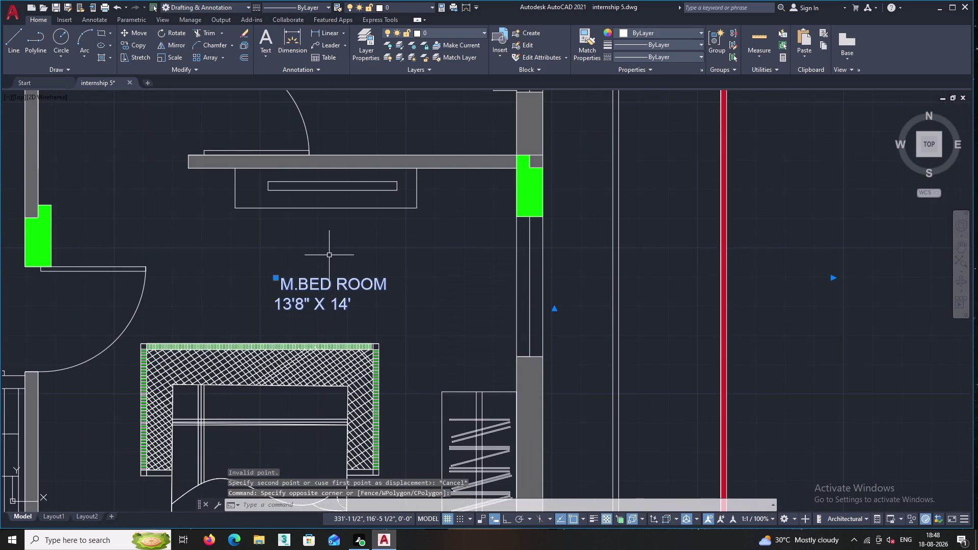
key(ctrl+z)
key(z)
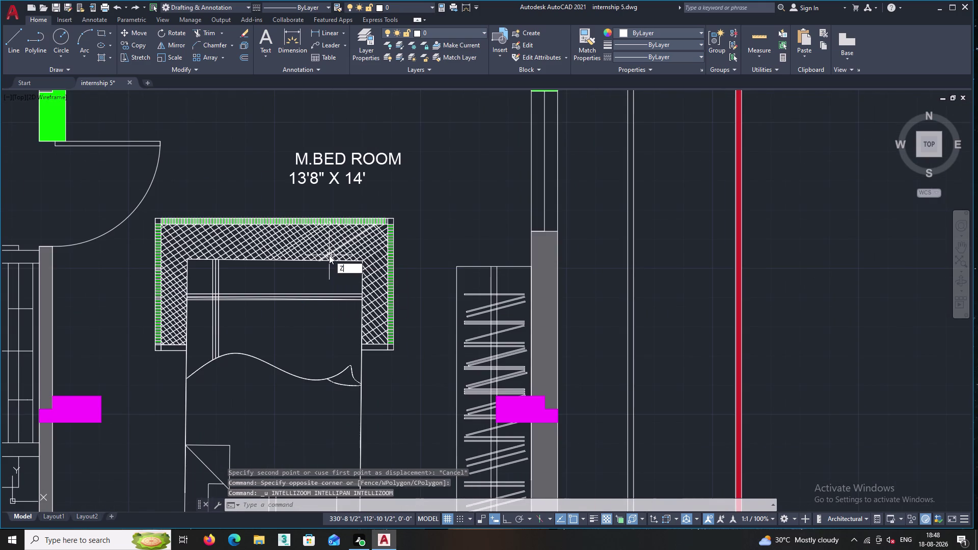
Window-select the M.BED ROOM 13'8" X 14' label and choose Copy Selection.
middle_drag(392, 171, 416, 363)
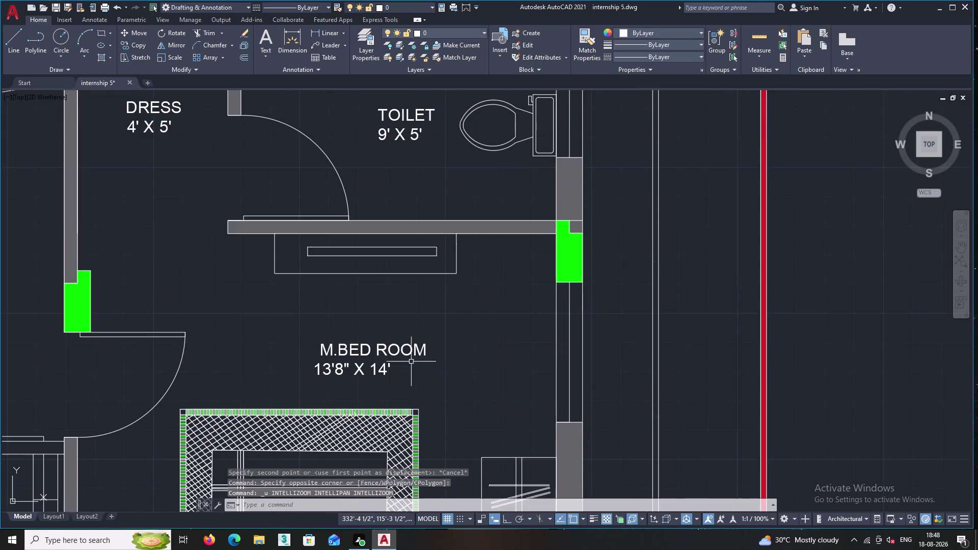
scroll(up, 3)
click(399, 397)
click(358, 335)
right_click(352, 311)
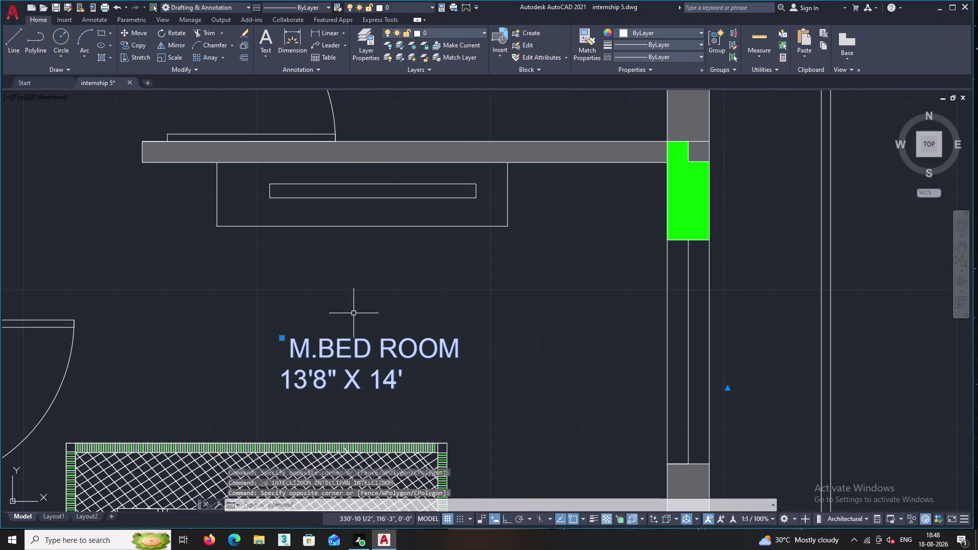
click(386, 145)
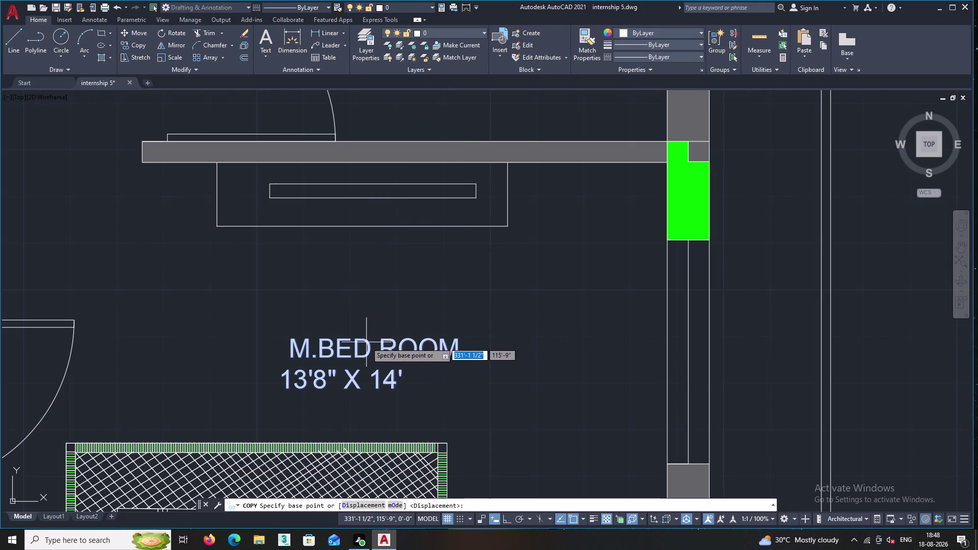
Pick the copy's base point, then zoom out to see the whole floor plan.
click(366, 343)
middle_drag(395, 406, 327, 228)
scroll(down, 3)
middle_drag(349, 320, 274, 125)
scroll(down, 3)
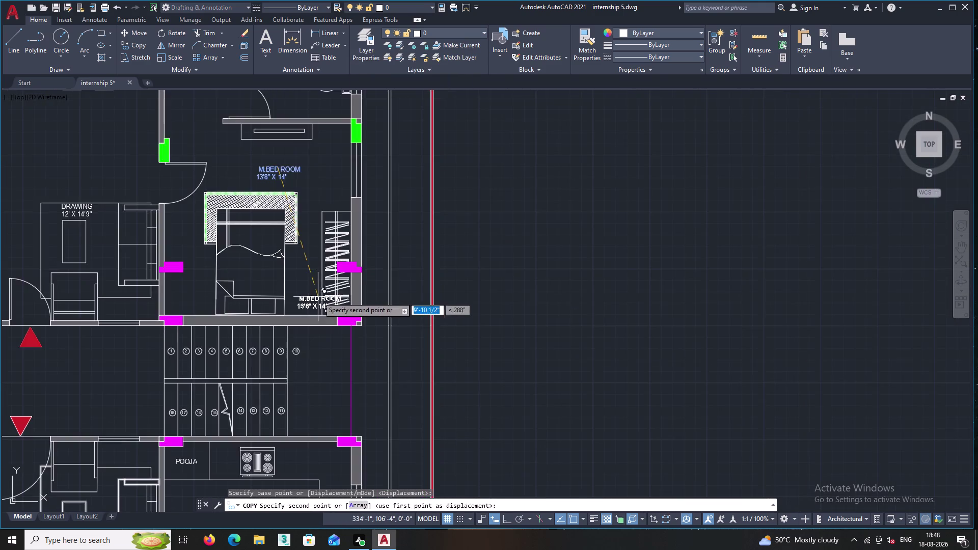
middle_click(318, 297)
Place the copied label in the other unit's master bedroom and end COPY.
scroll(down, 3)
middle_drag(318, 297, 281, 110)
middle_drag(306, 294, 66, 113)
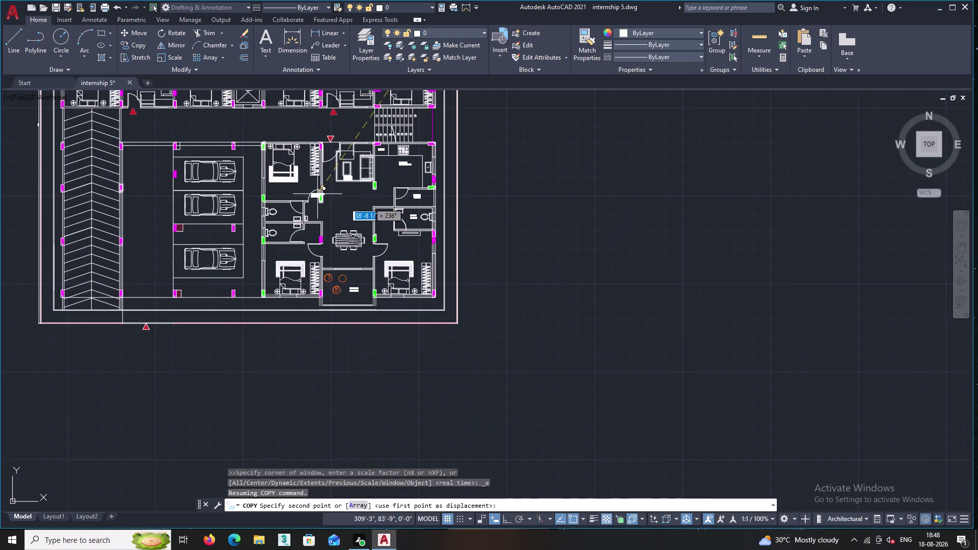
scroll(up, 3)
scroll(up, 3)
scroll(up, 3)
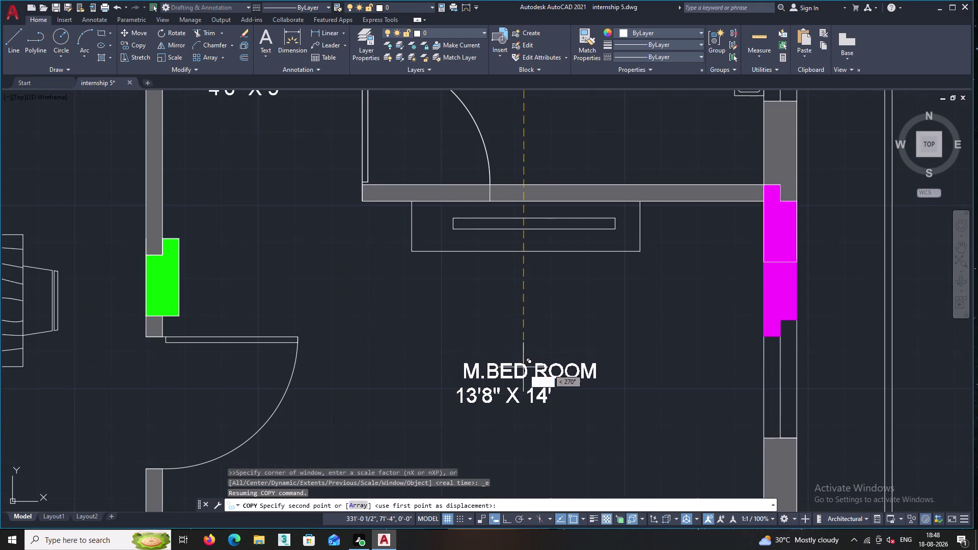
click(518, 378)
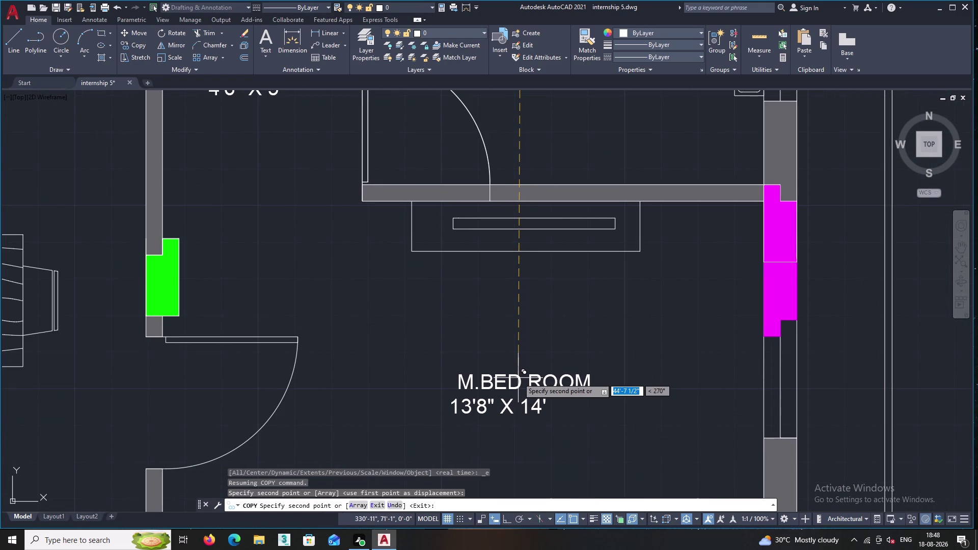
key(Escape)
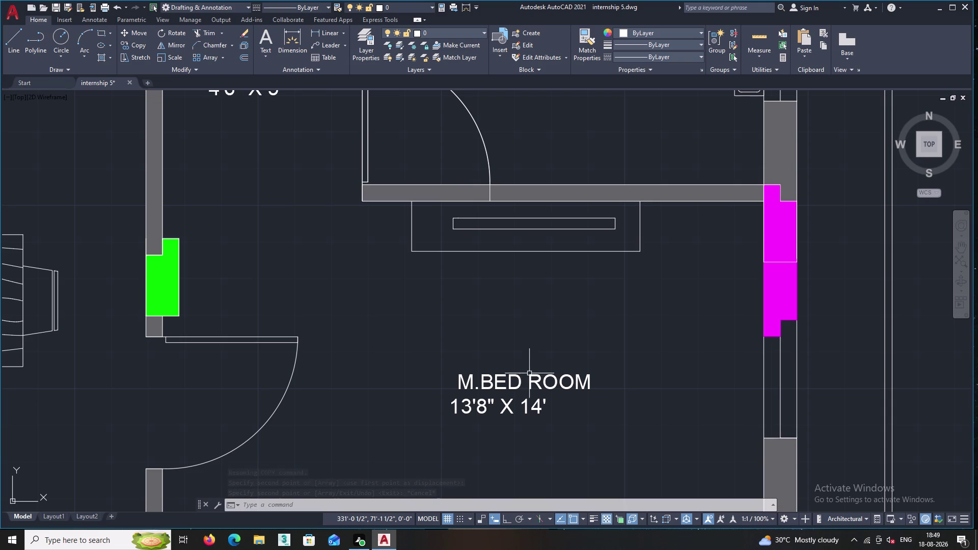
Zoom in and select the copied bedroom label.
scroll(up, 3)
scroll(up, 3)
click(427, 391)
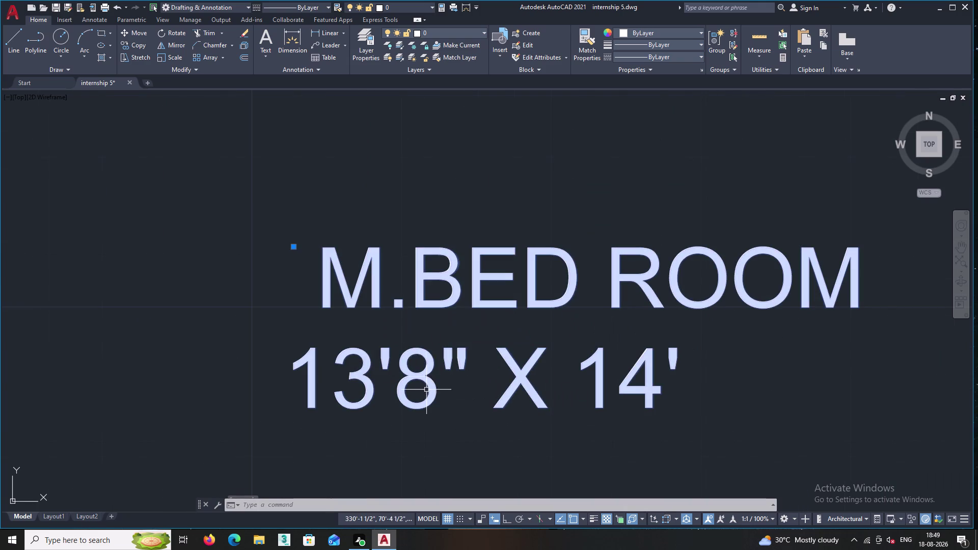
Change the copied label's 13'8" to 13'7" in Mtext Edit and finish editing.
right_click(428, 348)
click(466, 106)
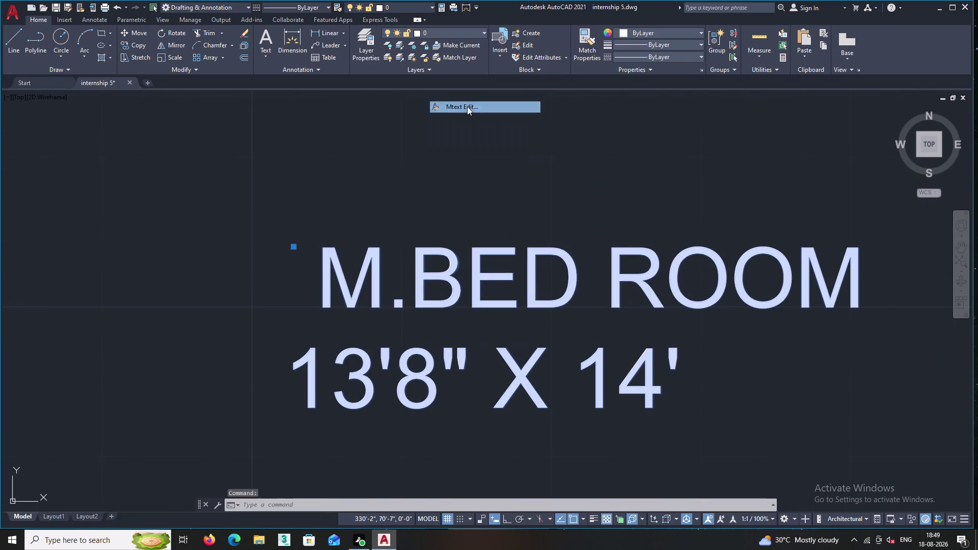
click(434, 369)
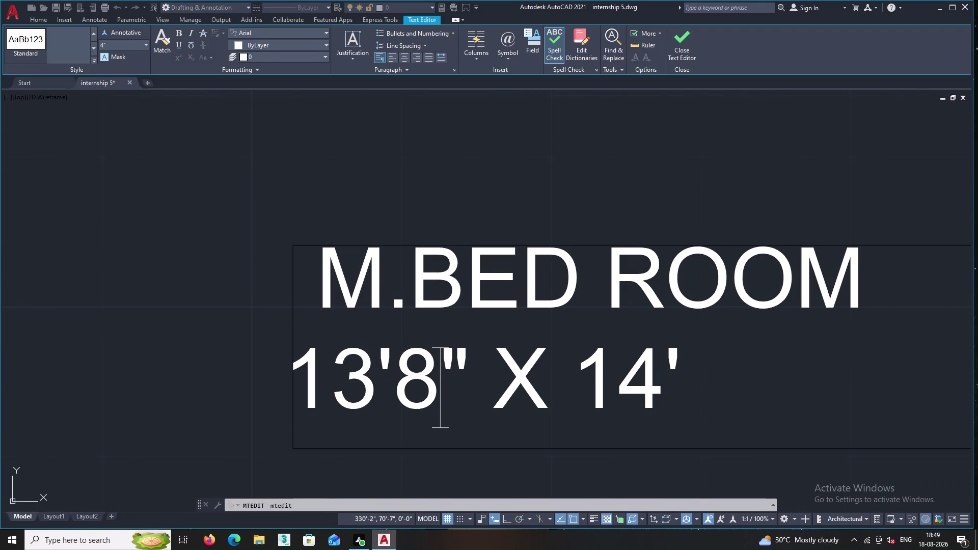
key(BackSpace)
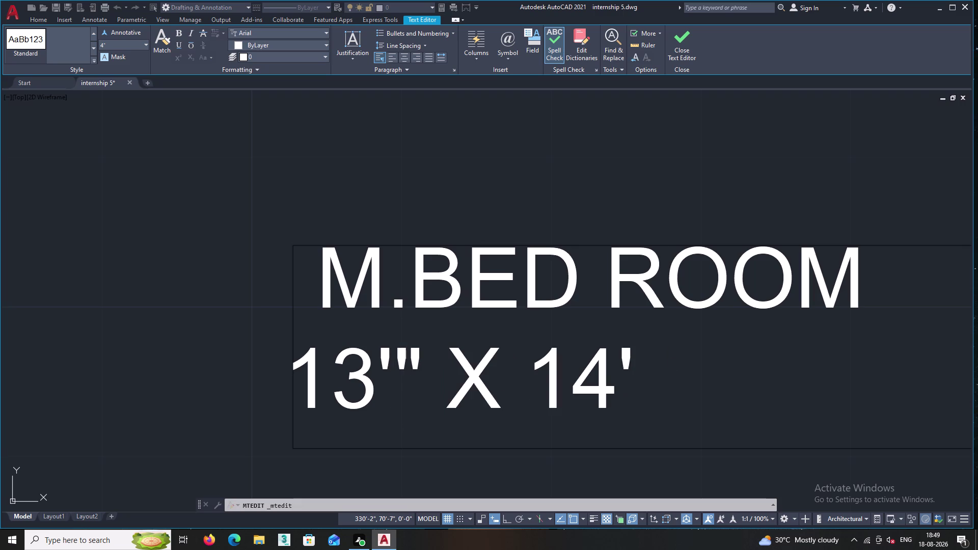
key(7)
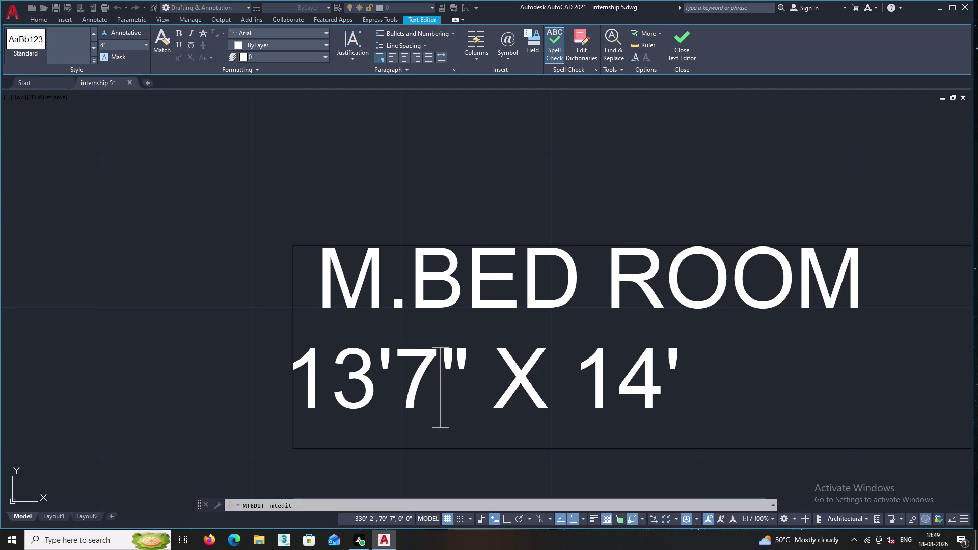
scroll(down, 3)
double_click(503, 435)
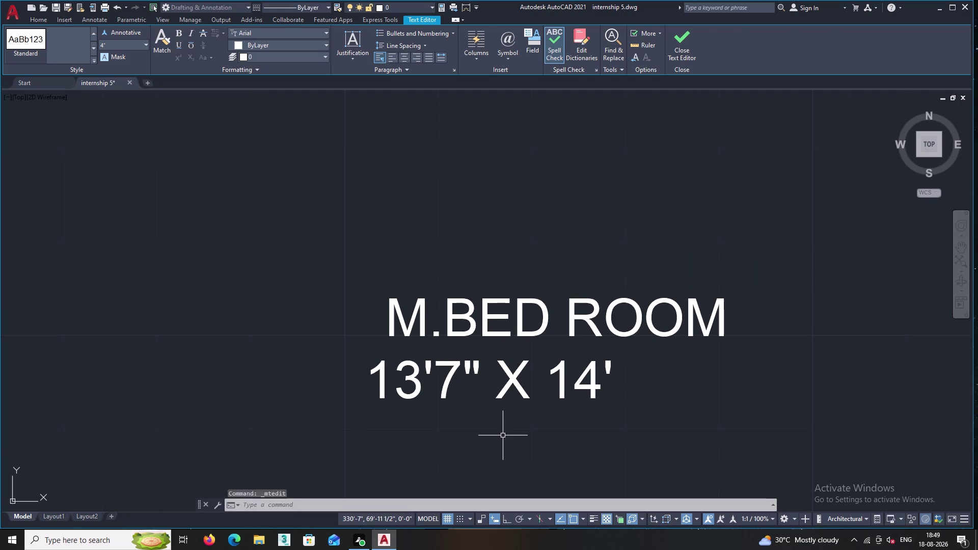
Pan around the bedroom and start selecting the edited 13'7" X 14' label.
middle_drag(504, 429, 416, 201)
middle_drag(472, 285, 454, 188)
scroll(down, 3)
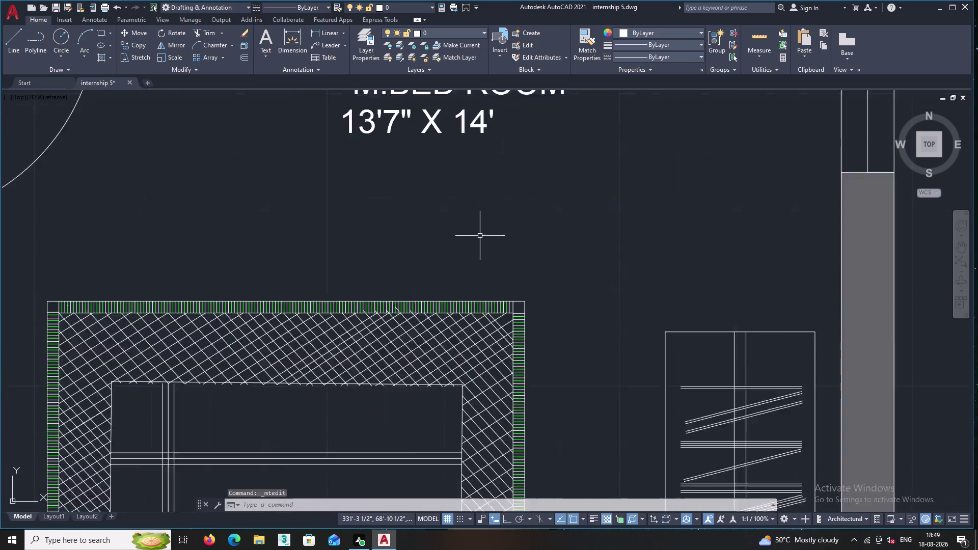
scroll(down, 3)
middle_drag(481, 203, 429, 212)
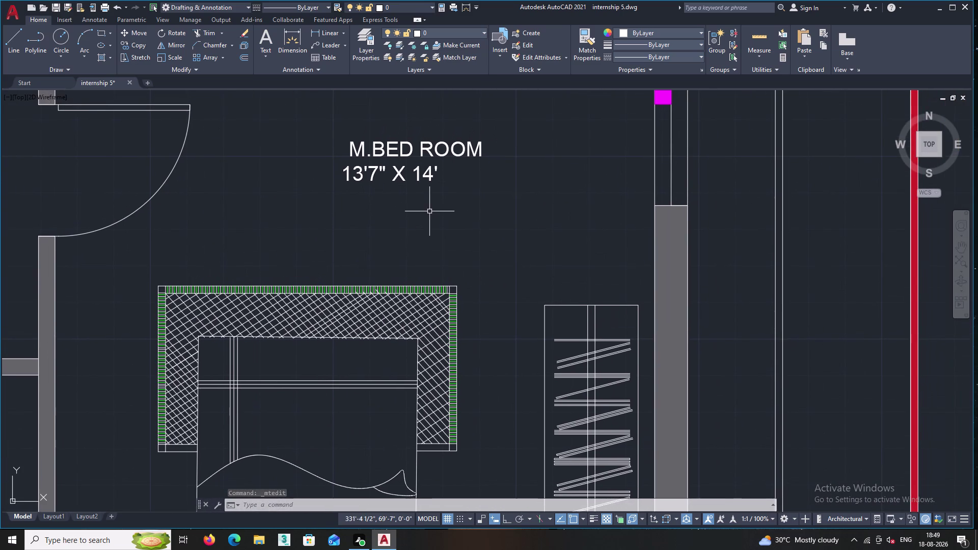
middle_drag(430, 211, 423, 249)
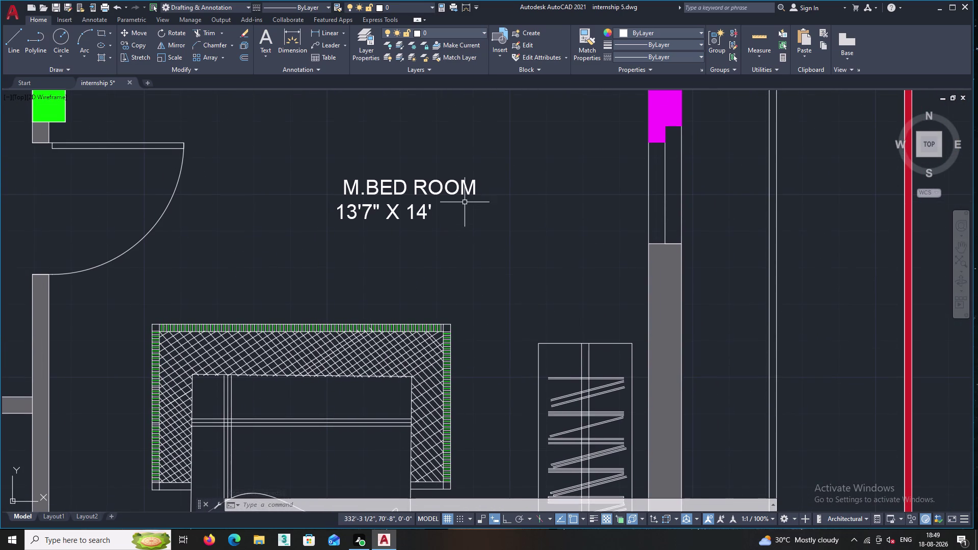
click(470, 228)
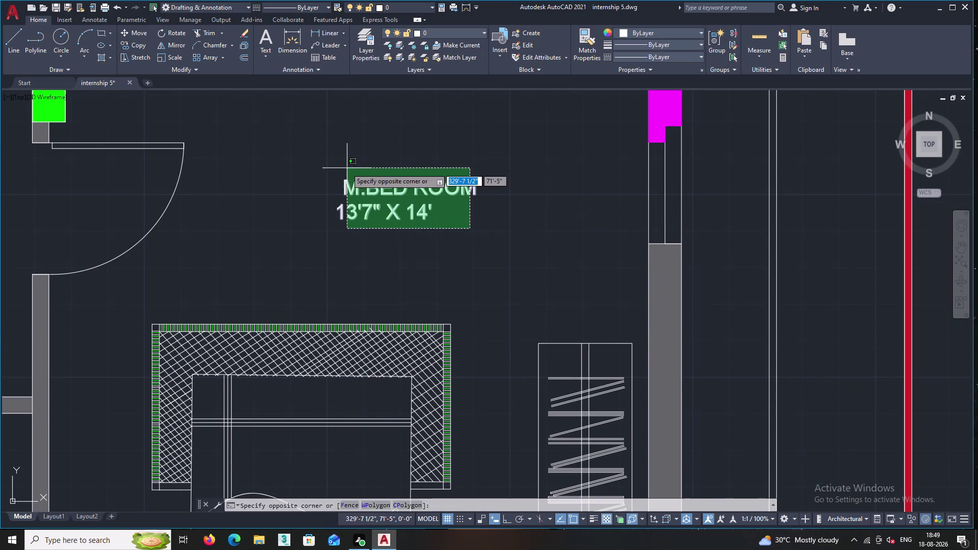
Copy the edited 13'7" X 14' label and pan down toward the wardrobe.
click(327, 168)
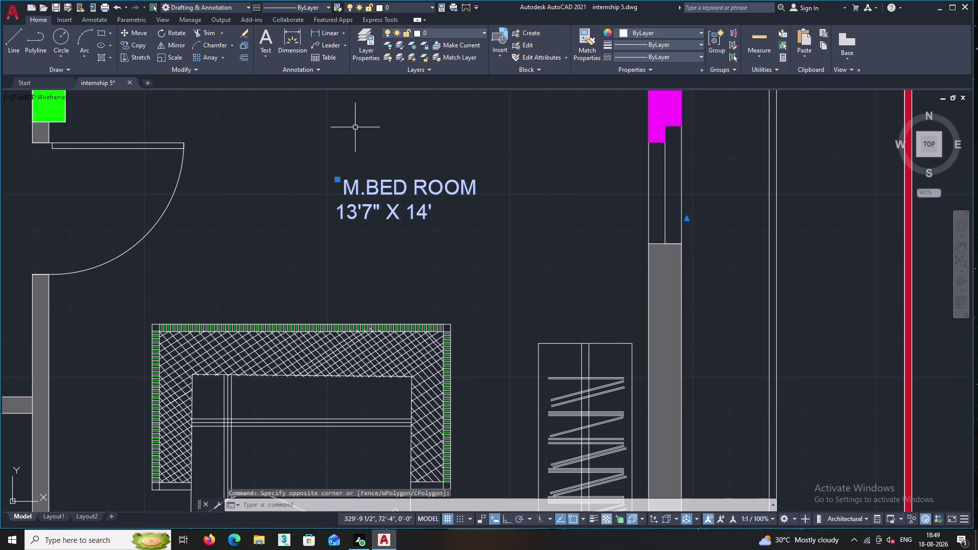
right_click(434, 154)
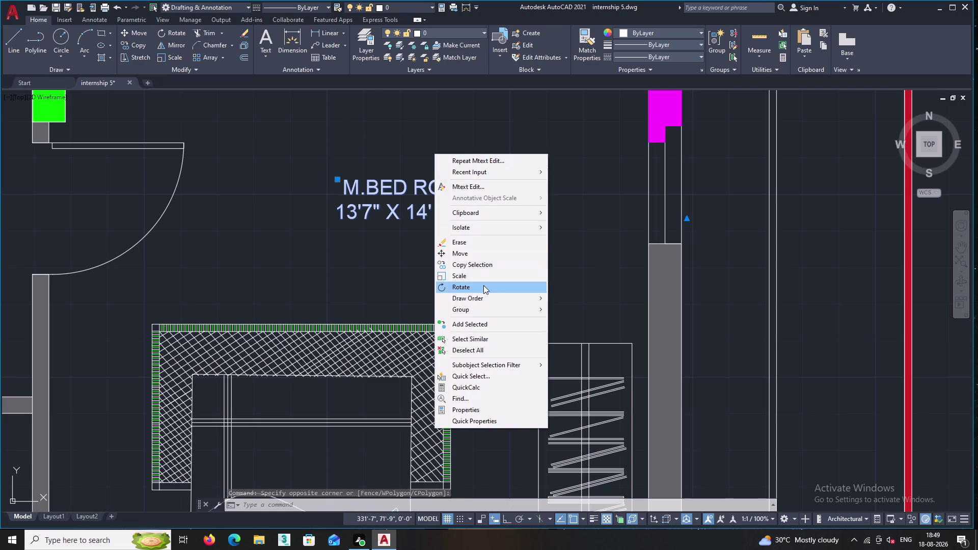
double_click(481, 264)
middle_drag(471, 389, 450, 320)
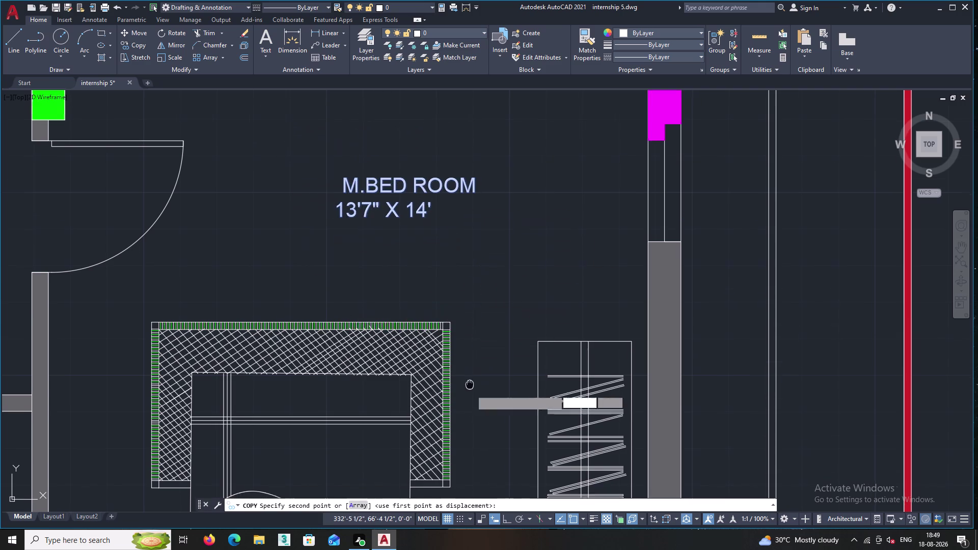
middle_drag(450, 320, 431, 245)
middle_drag(438, 293, 421, 196)
middle_drag(457, 354, 440, 308)
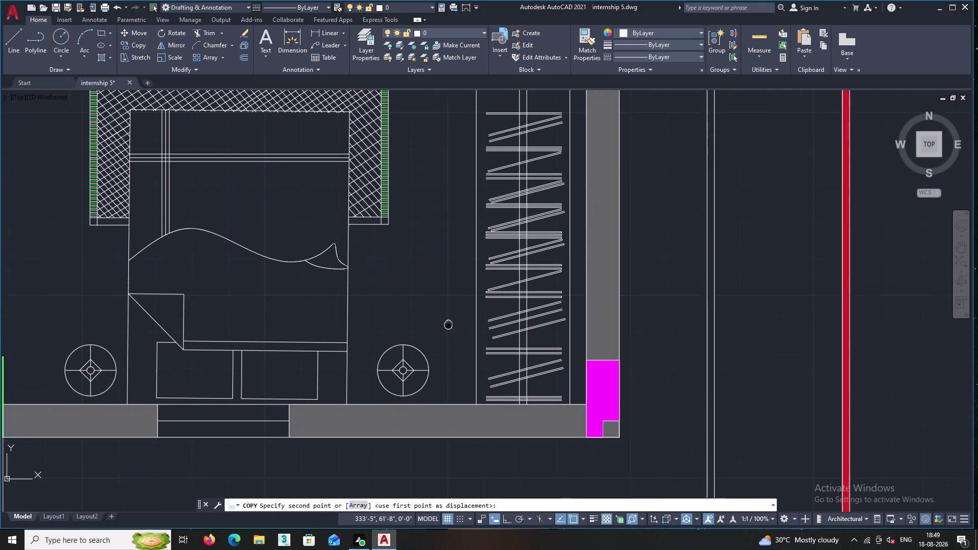
middle_drag(439, 308, 440, 307)
scroll(up, 3)
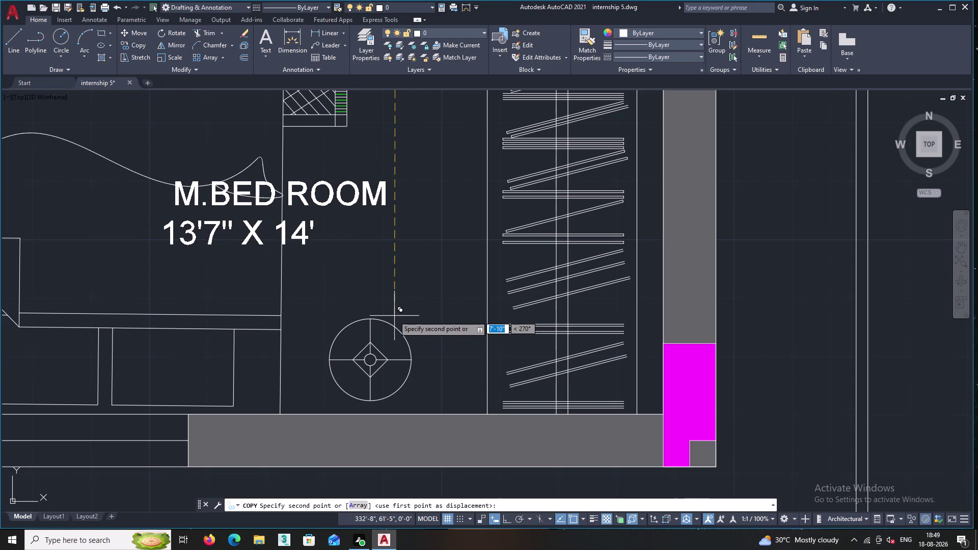
Pick a placement point beside the wardrobe, end COPY with Esc, and pan to the label.
double_click(378, 289)
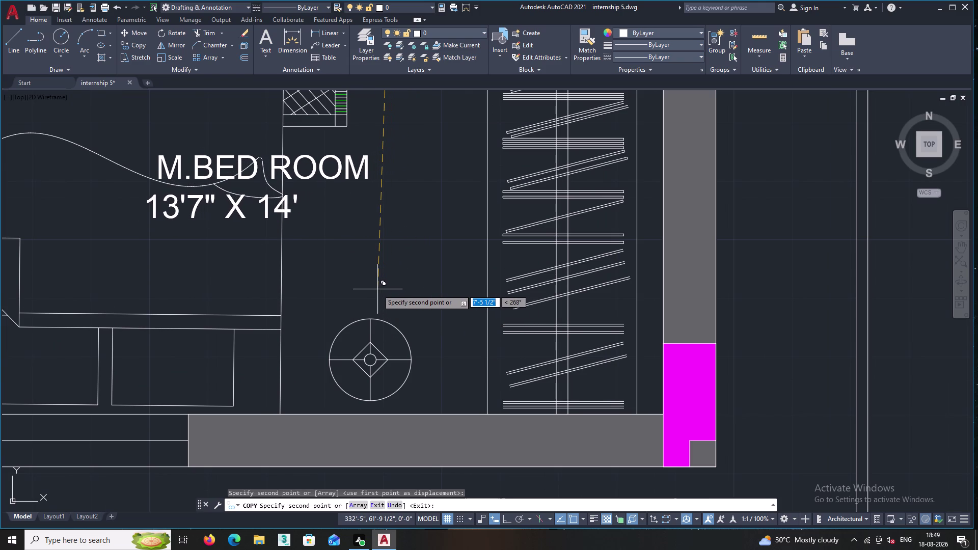
key(Escape)
scroll(up, 3)
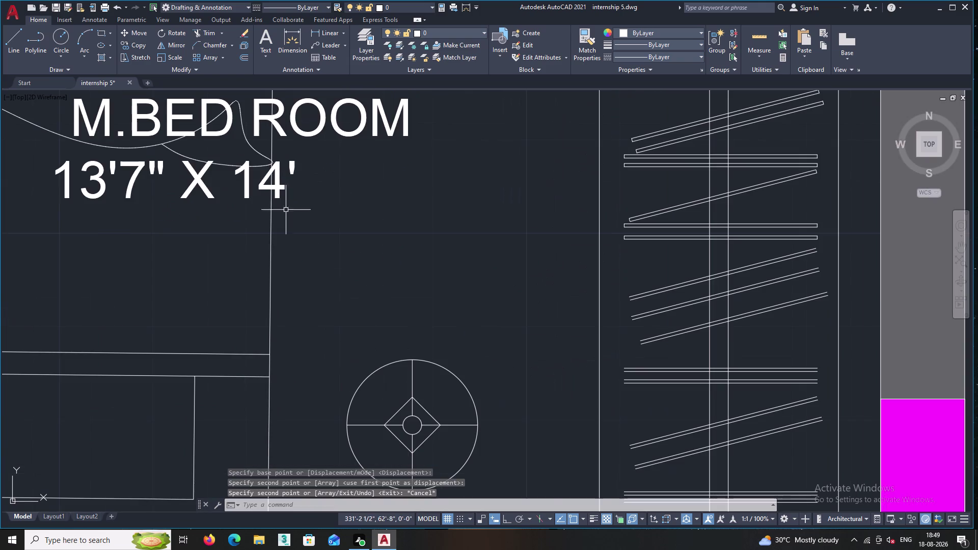
scroll(up, 3)
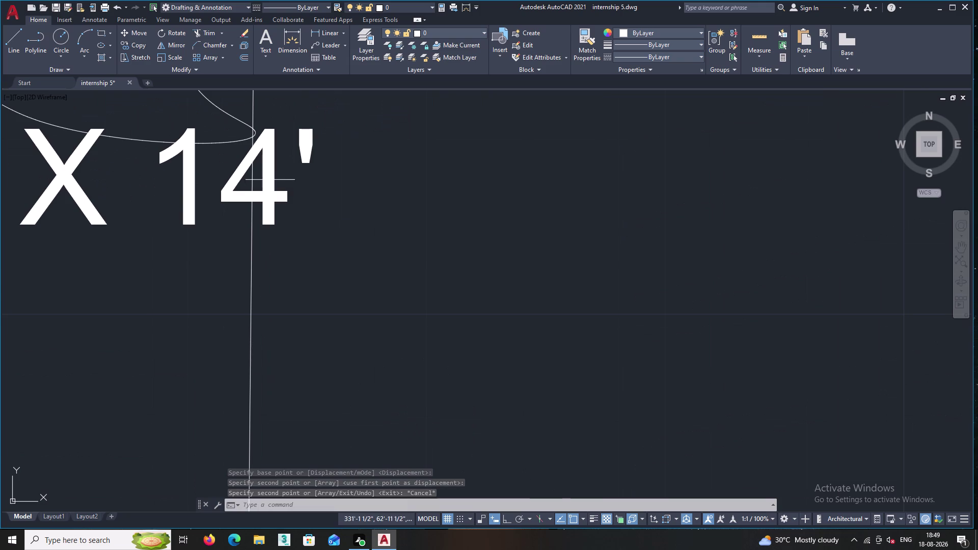
scroll(down, 3)
scroll(down, 3)
middle_drag(199, 181, 271, 190)
Open the newest bedroom label in the text editor and delete its old dimensions.
click(177, 184)
right_click(190, 194)
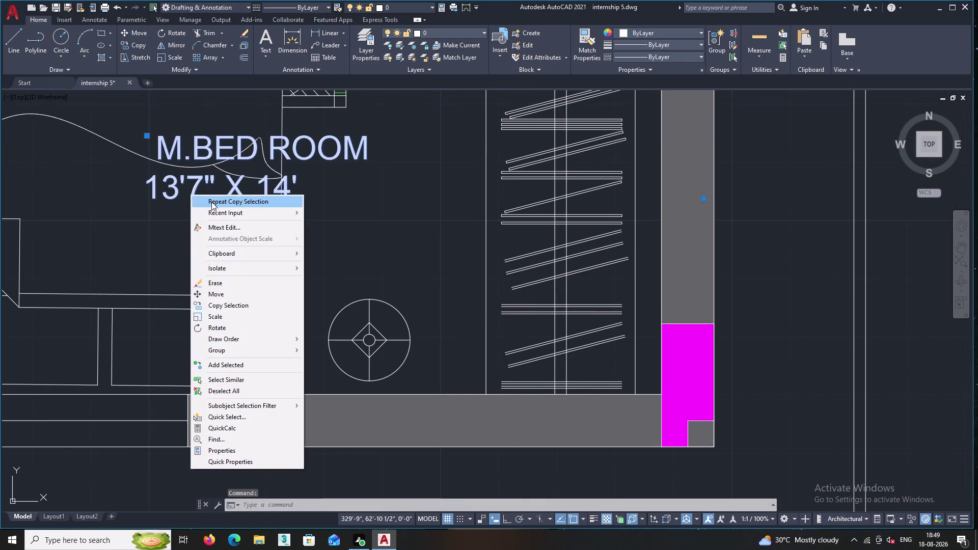
double_click(243, 225)
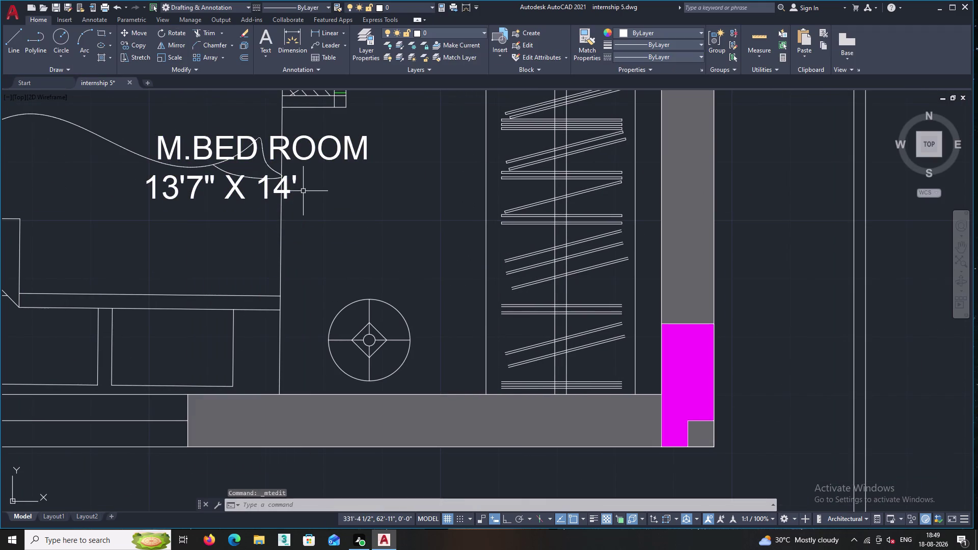
click(274, 191)
right_click(253, 191)
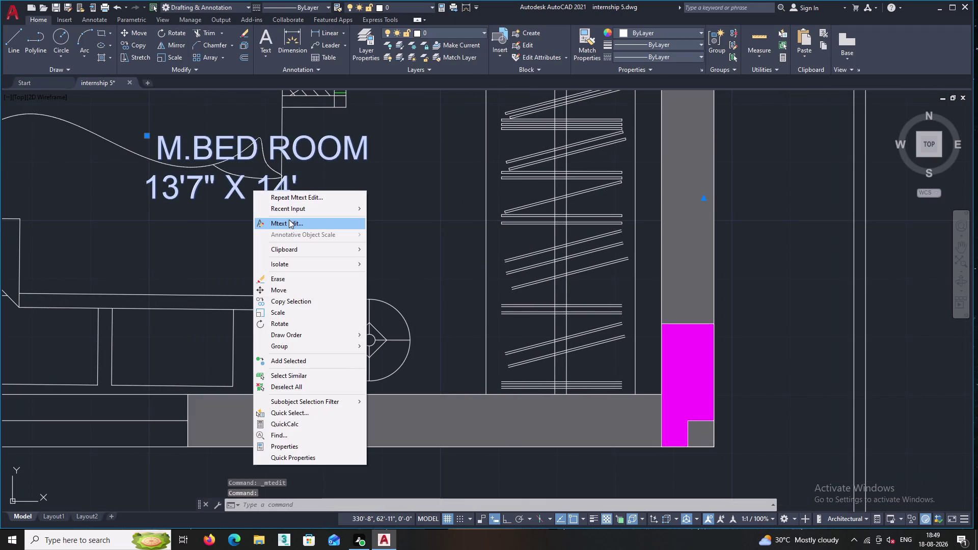
click(289, 219)
click(303, 199)
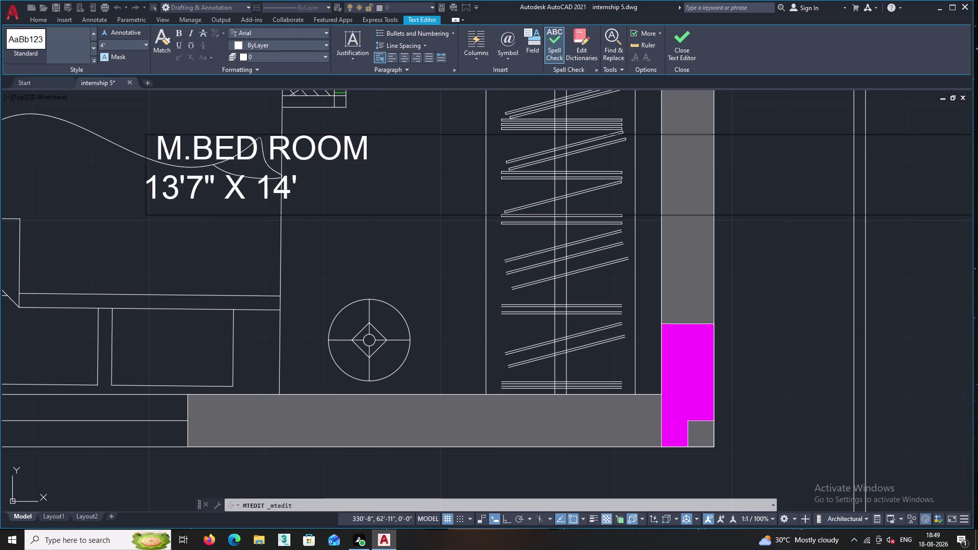
key(BackSpace)
key(BackSpace)
key(BackSpace)
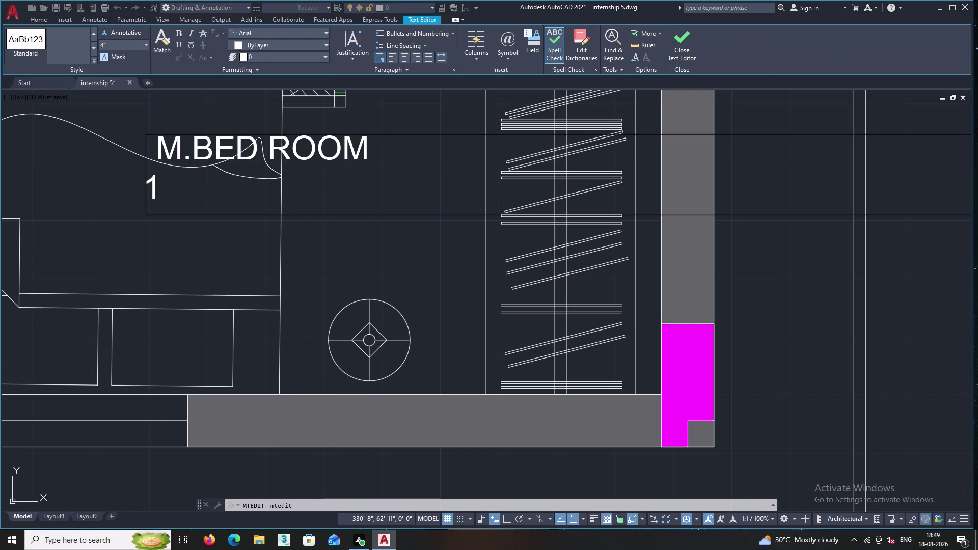
key(BackSpace)
Enter 12' X 13'6" as the label's dimensions and close the text editor.
text(12)
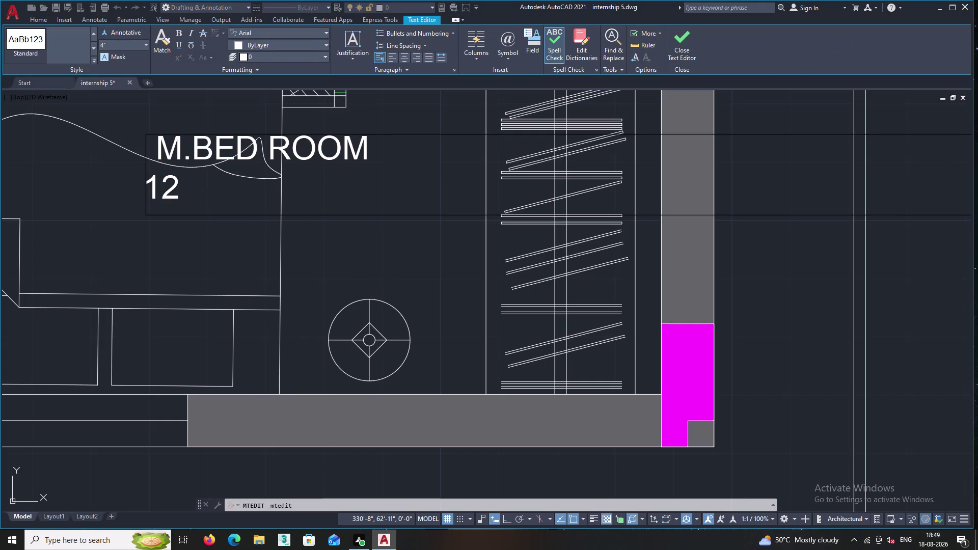
key(apostrophe)
key(space)
text(X)
key(space)
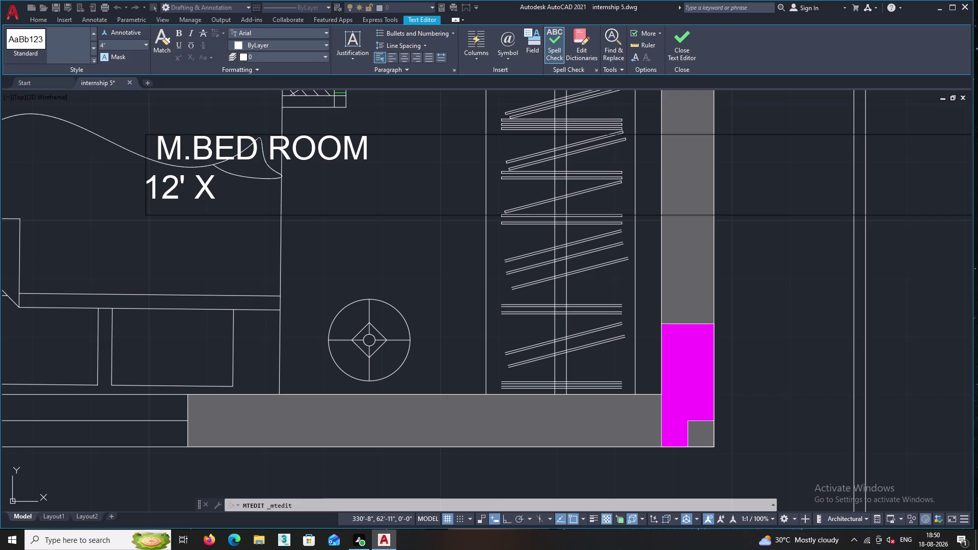
text(13)
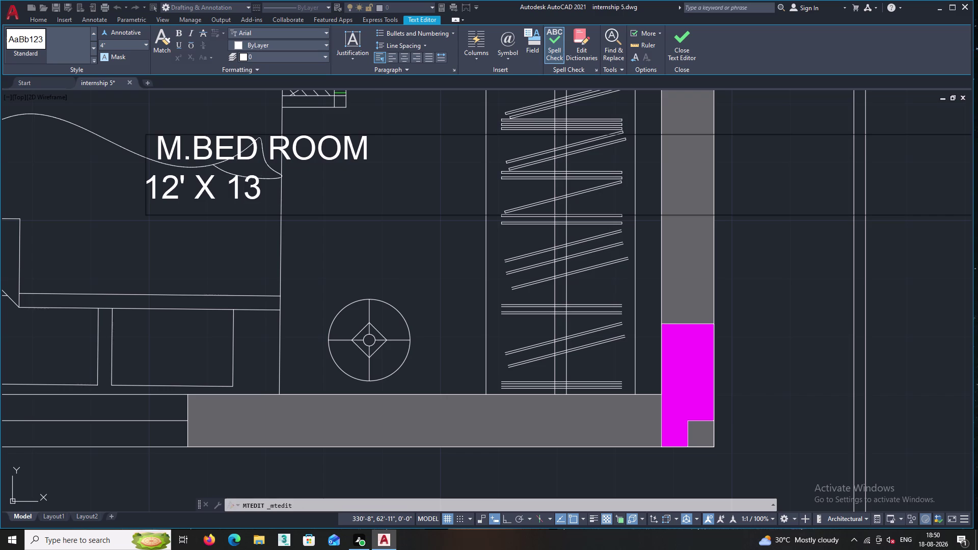
key(apostrophe)
key(6)
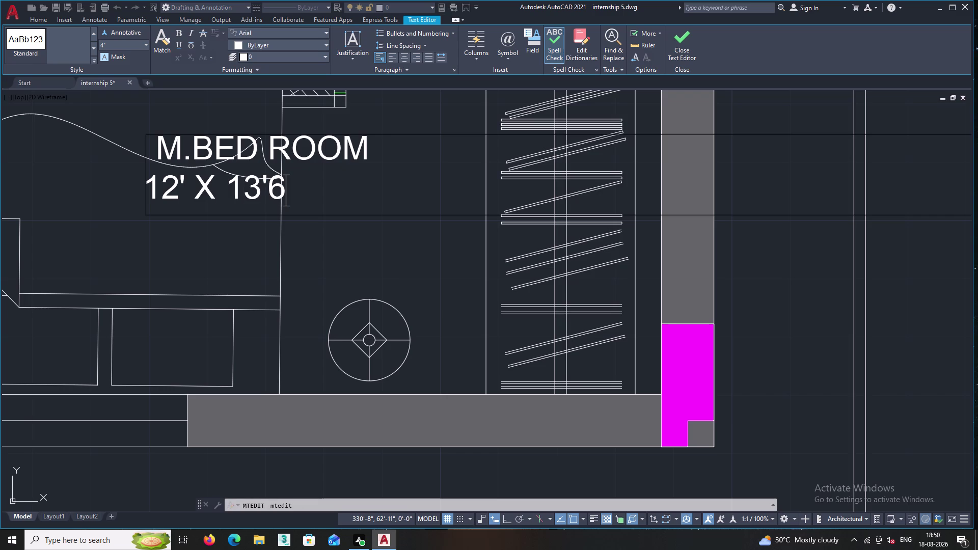
key(shift+quotedbl)
click(240, 241)
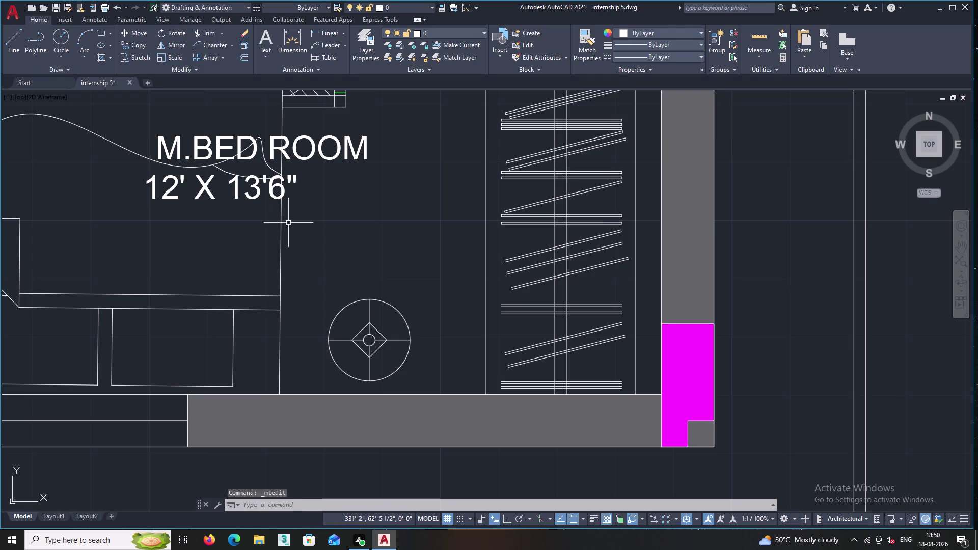
middle_drag(295, 219, 295, 240)
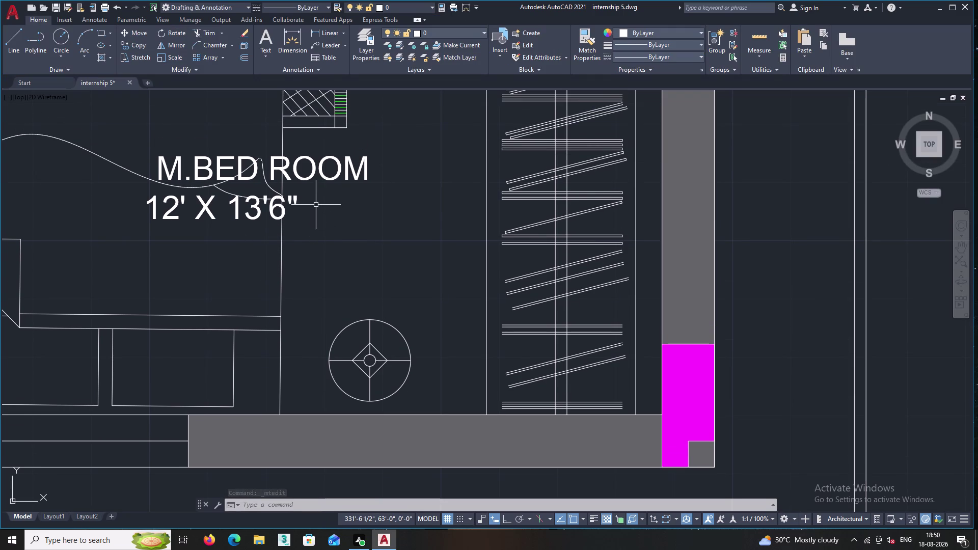
scroll(down, 3)
middle_drag(309, 214, 413, 217)
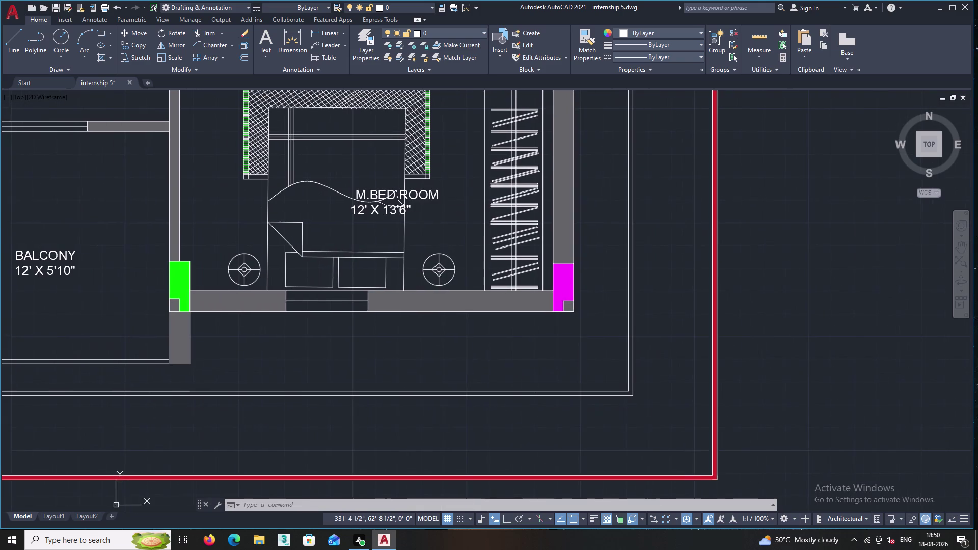
middle_drag(333, 224, 496, 243)
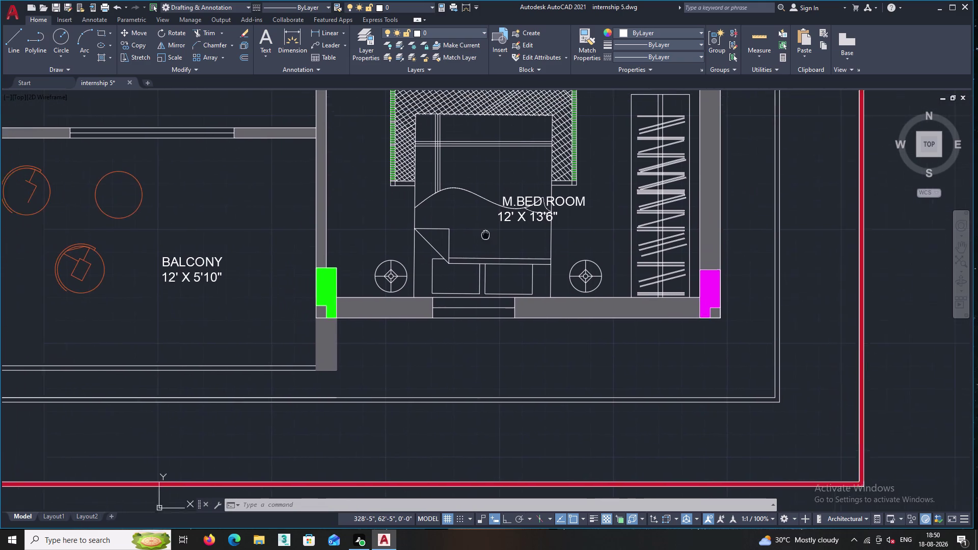
middle_drag(497, 243, 543, 273)
middle_drag(351, 186, 417, 292)
middle_drag(387, 264, 416, 308)
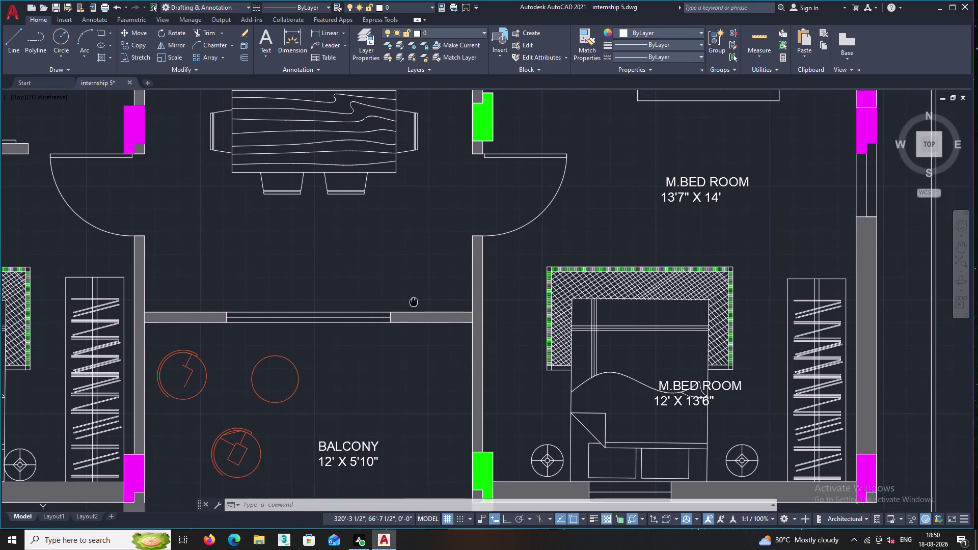
middle_drag(416, 308, 425, 325)
middle_drag(369, 293, 391, 361)
middle_drag(383, 313, 398, 425)
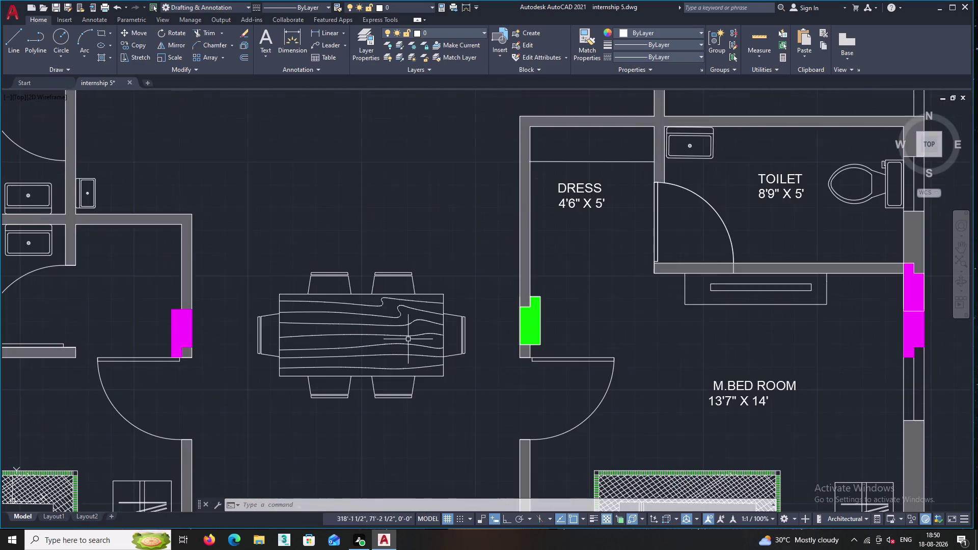
scroll(down, 3)
middle_drag(380, 247, 413, 483)
middle_drag(397, 268, 401, 418)
scroll(down, 3)
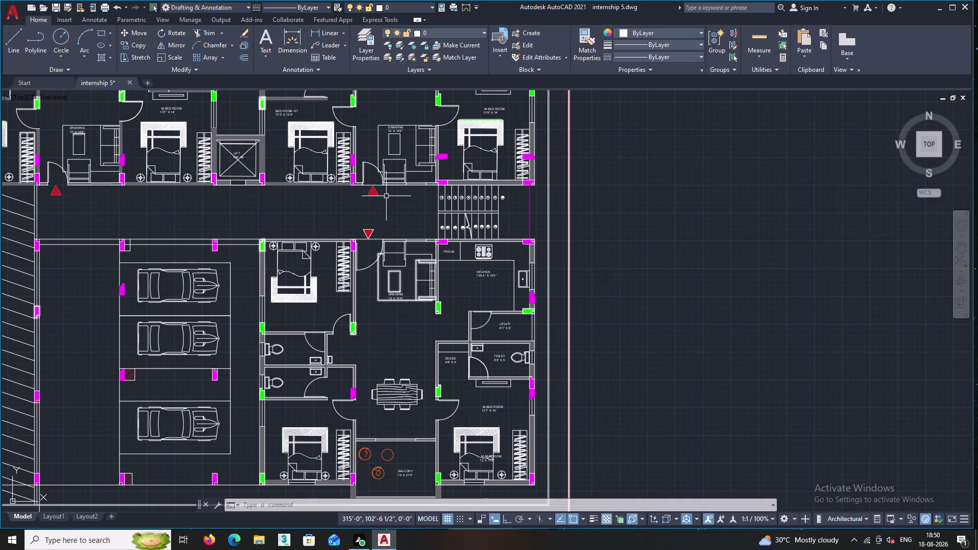
middle_drag(313, 136, 324, 257)
scroll(up, 3)
middle_click(141, 217)
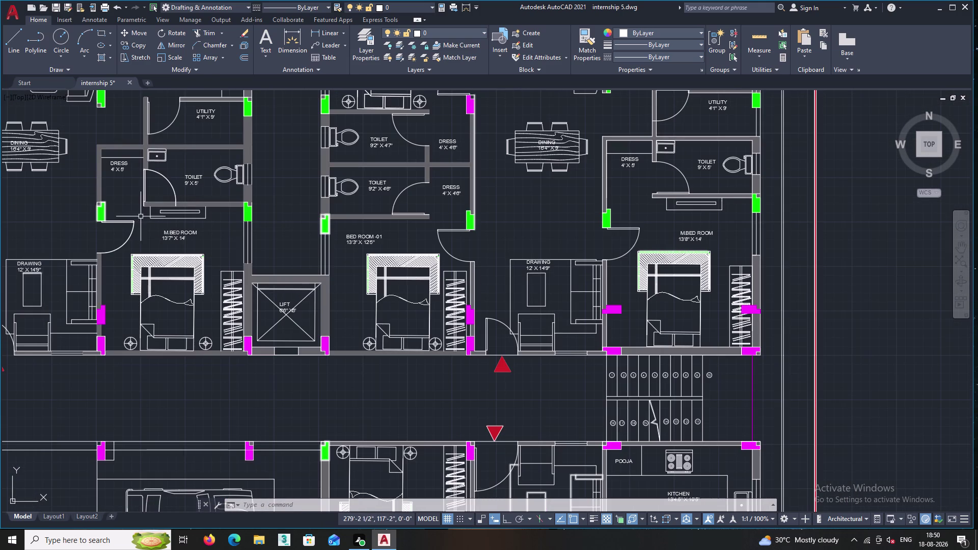
middle_drag(150, 220, 309, 221)
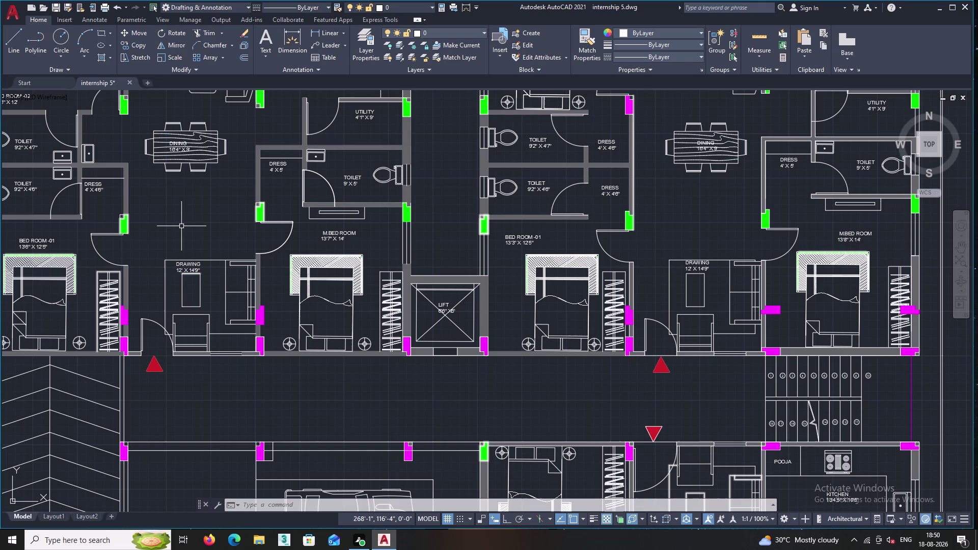
middle_drag(176, 201, 188, 295)
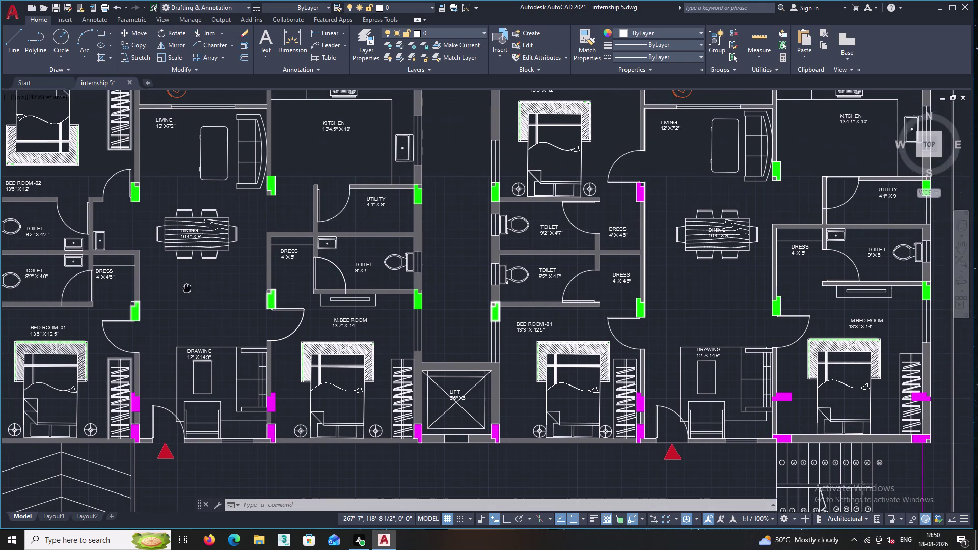
middle_drag(187, 294, 188, 295)
scroll(up, 3)
middle_drag(172, 150, 179, 288)
scroll(up, 3)
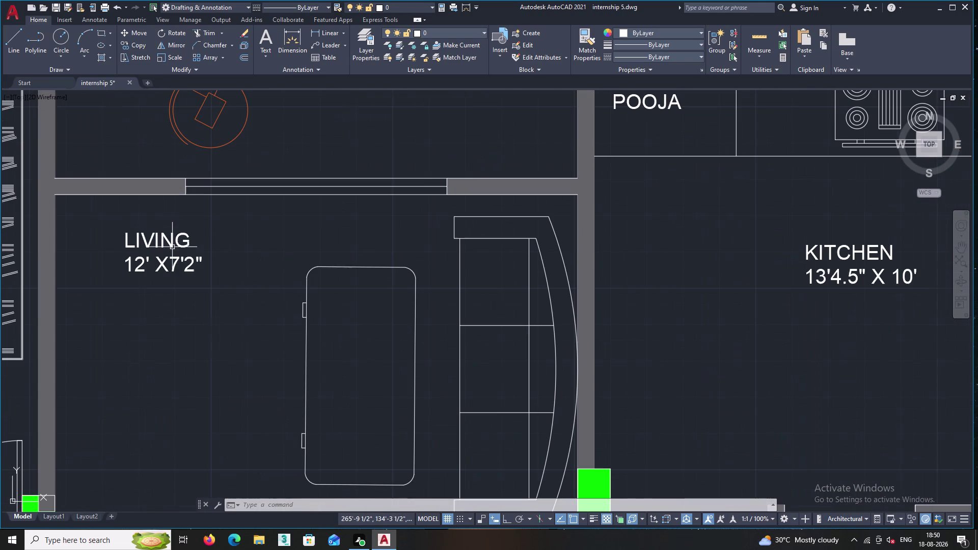
click(168, 237)
right_click(189, 262)
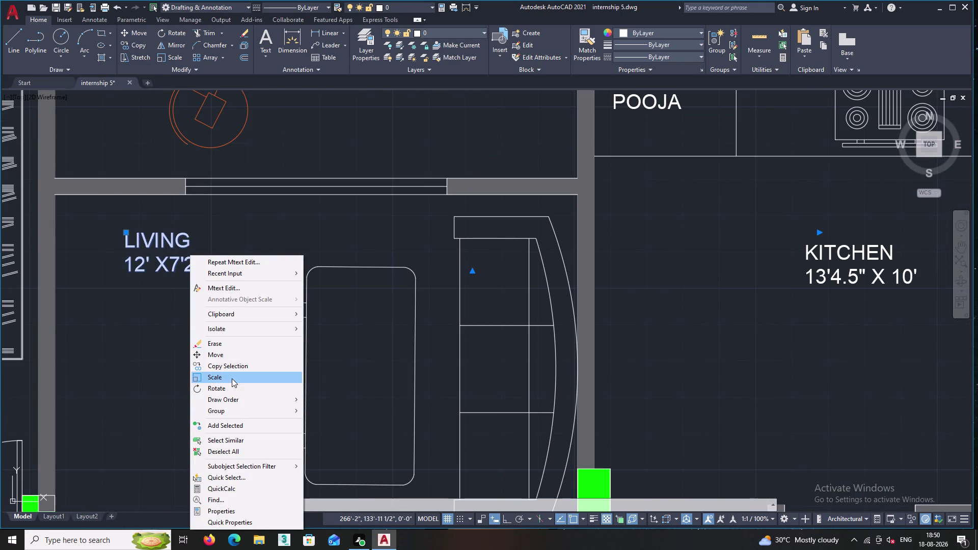
double_click(232, 364)
middle_drag(264, 447, 138, 180)
scroll(down, 3)
middle_drag(329, 339, 314, 304)
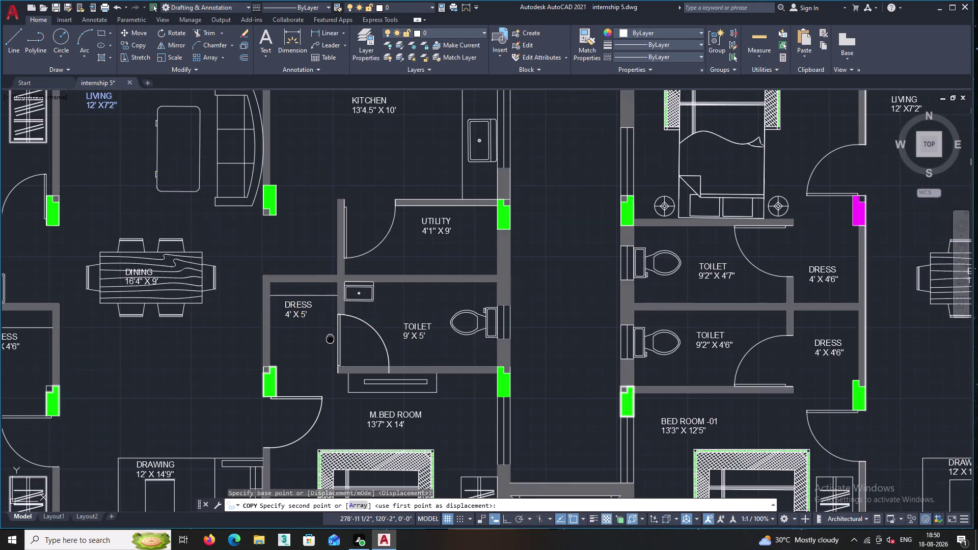
middle_drag(313, 304, 171, 94)
middle_drag(482, 403, 272, 244)
middle_drag(507, 288, 417, 26)
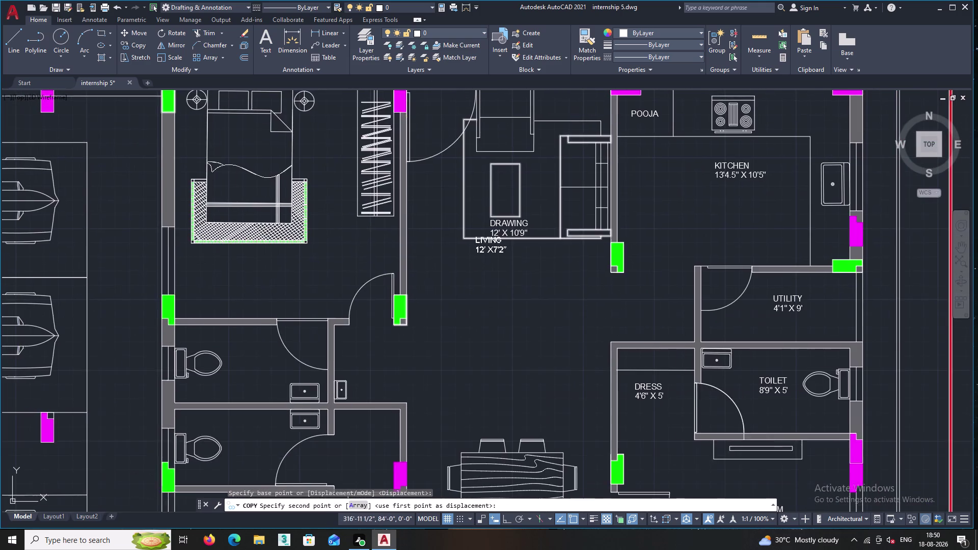
scroll(down, 3)
middle_drag(456, 354, 418, 215)
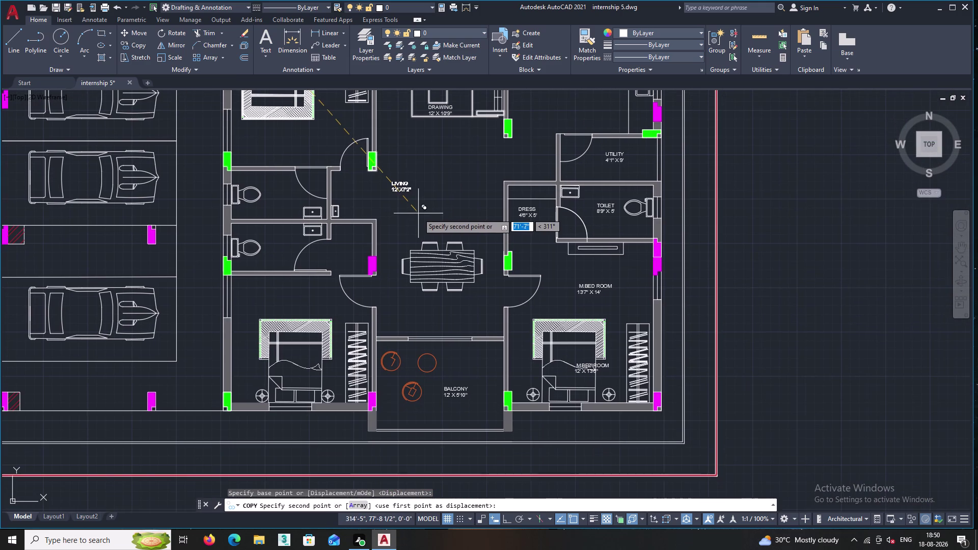
scroll(up, 3)
scroll(up, 3)
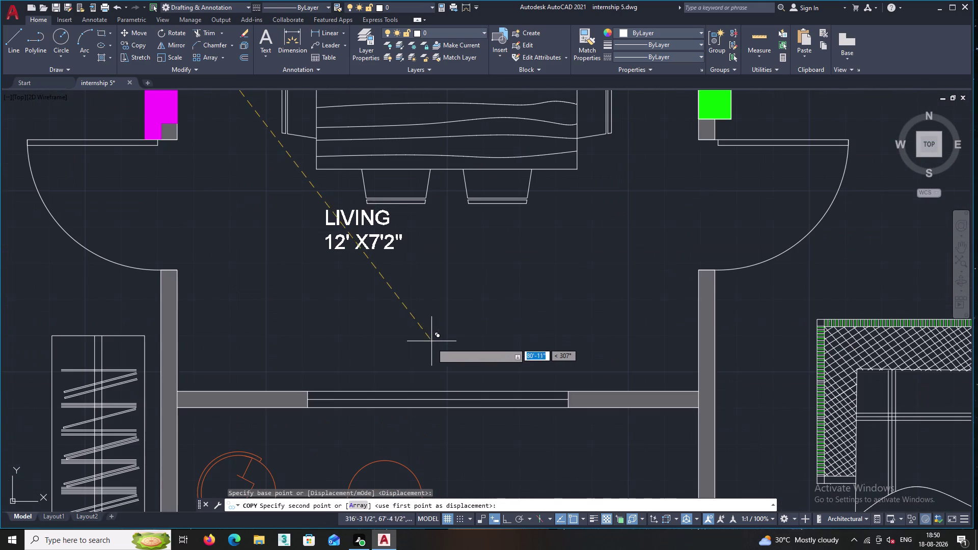
double_click(441, 368)
key(Escape)
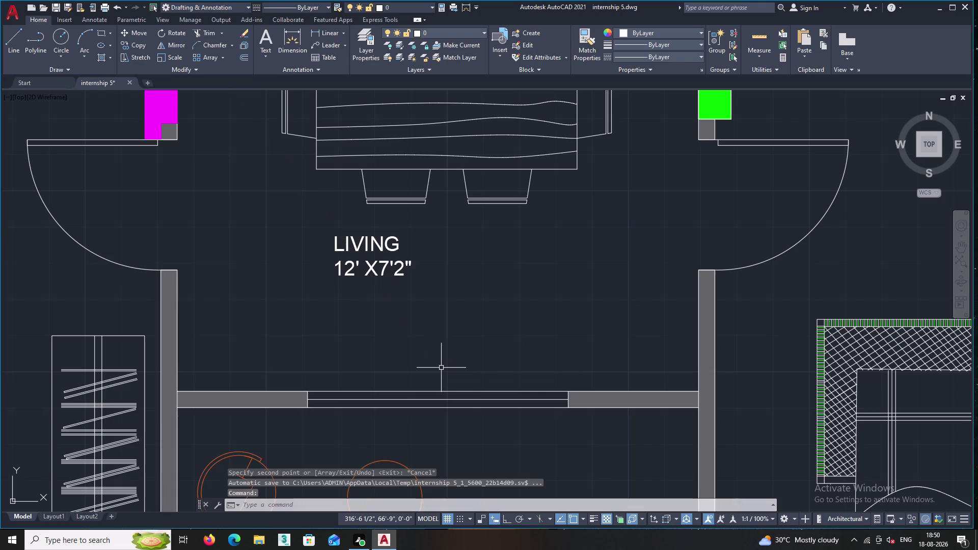
scroll(up, 3)
click(353, 188)
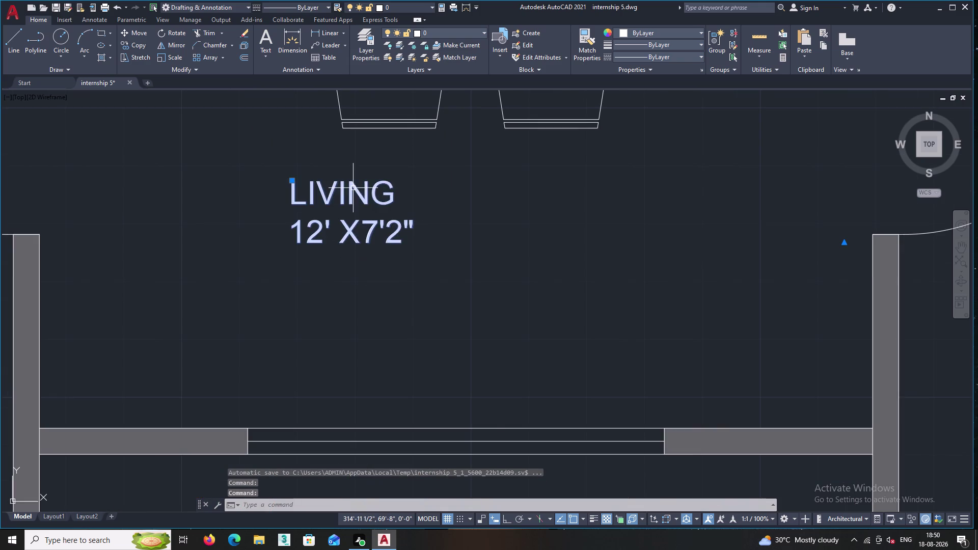
right_click(383, 196)
click(424, 222)
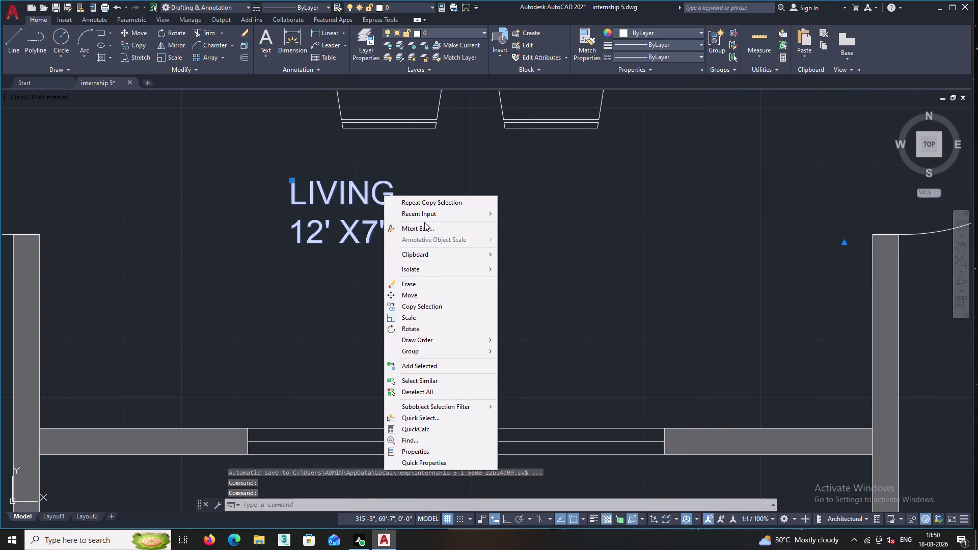
double_click(423, 228)
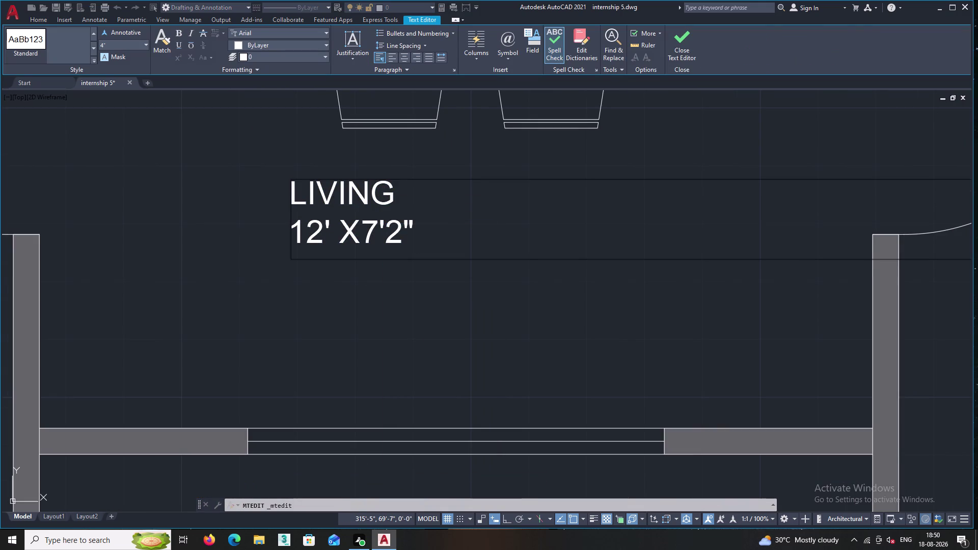
double_click(400, 193)
key(slash)
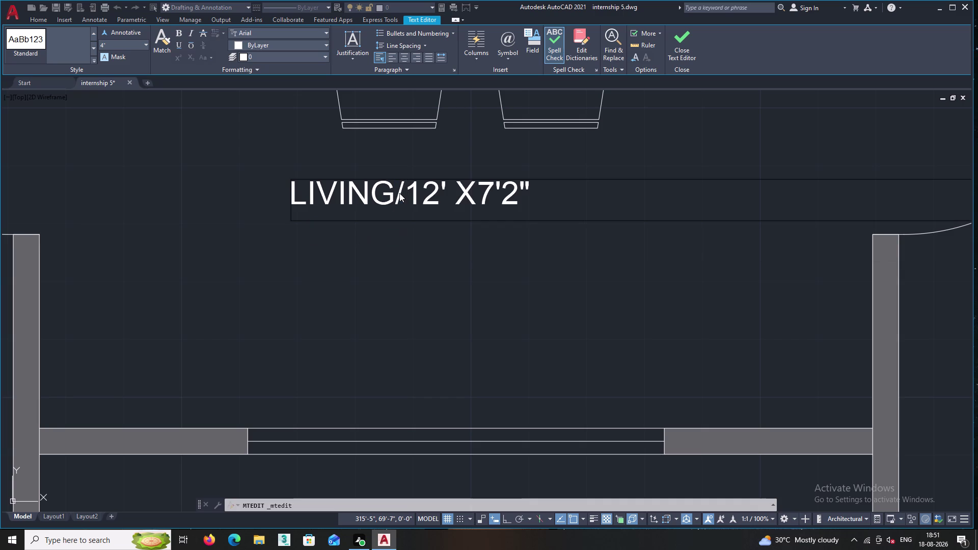
double_click(539, 205)
key(BackSpace)
key(BackSpace)
key(BackSpace)
key(BackSpace)
key(BackSpace)
key(BackSpace)
key(BackSpace)
key(BackSpace)
key(BackSpace)
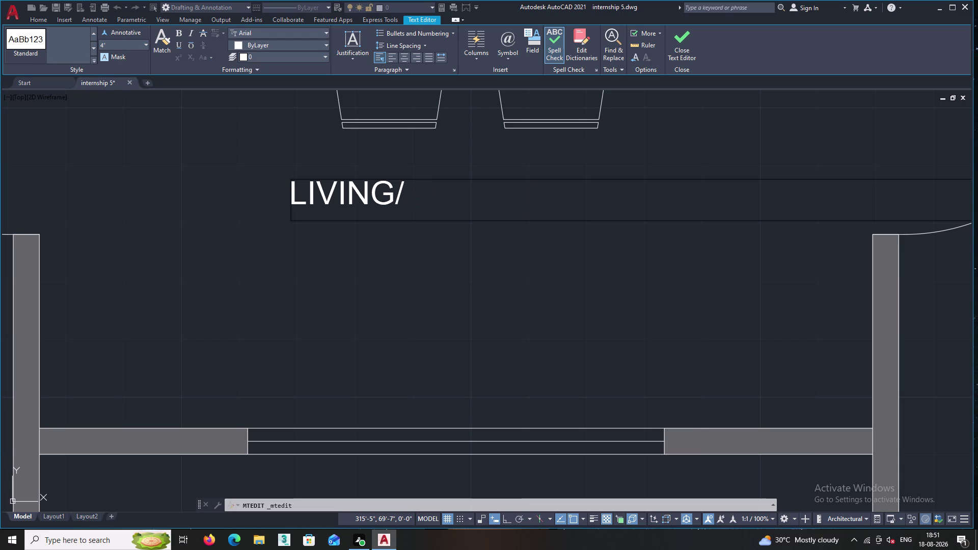
text(DI)
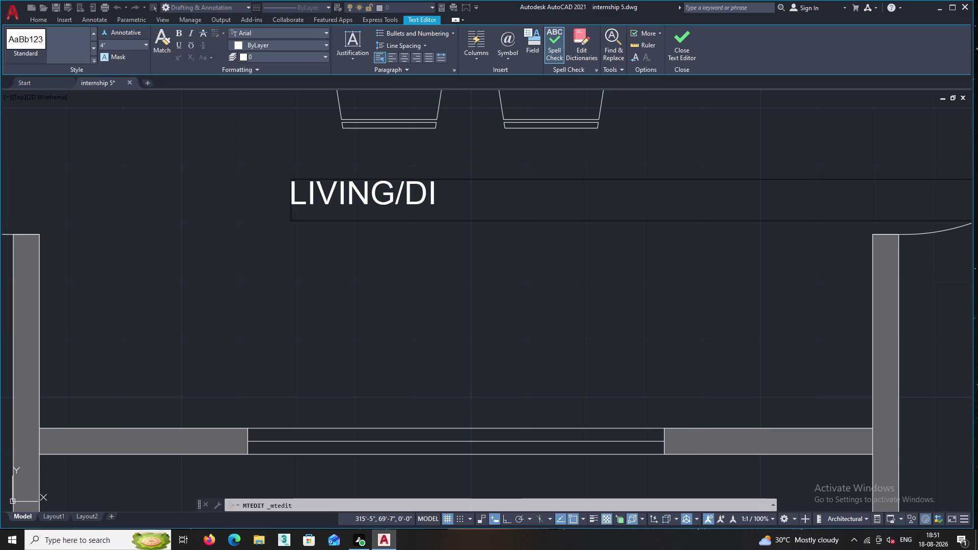
text(NING)
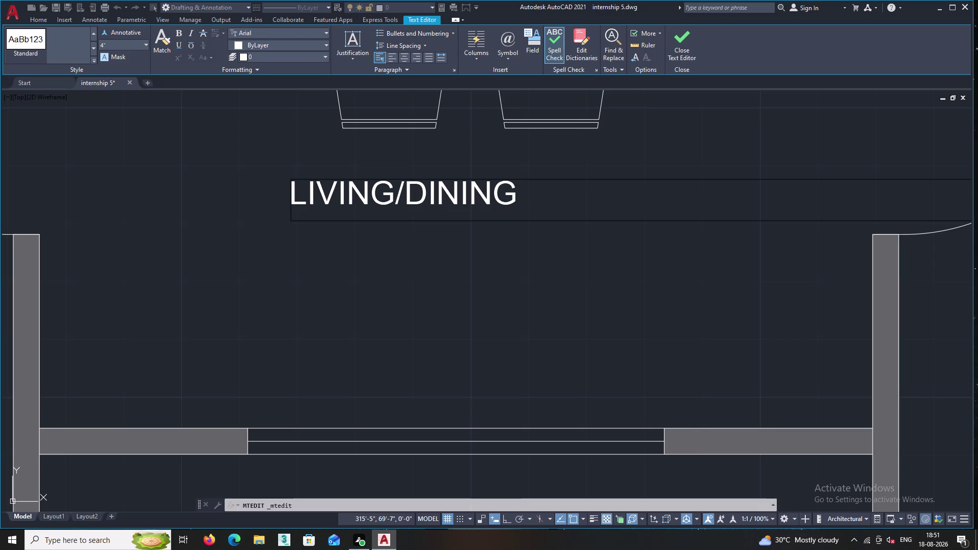
key(Return)
text(12)
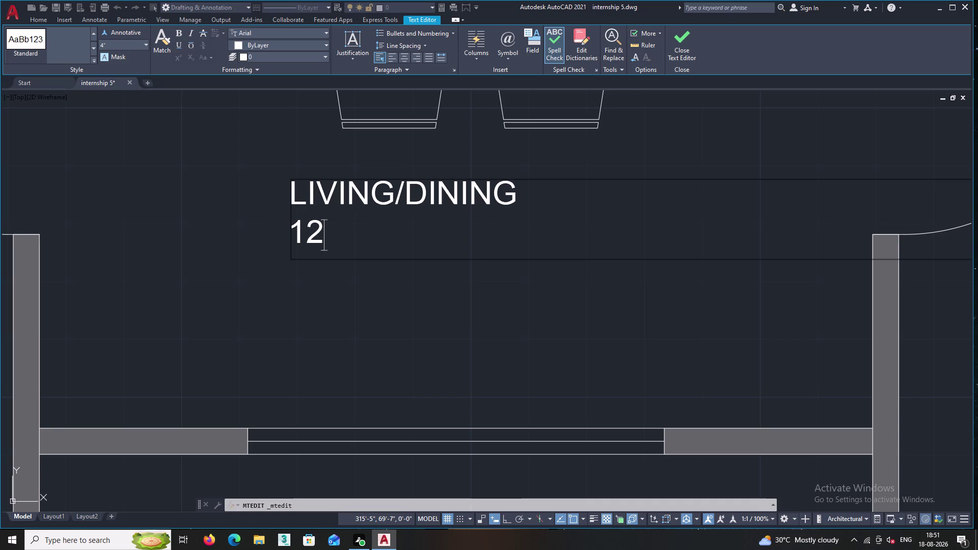
key(apostrophe)
key(space)
text(X)
key(space)
text(1)
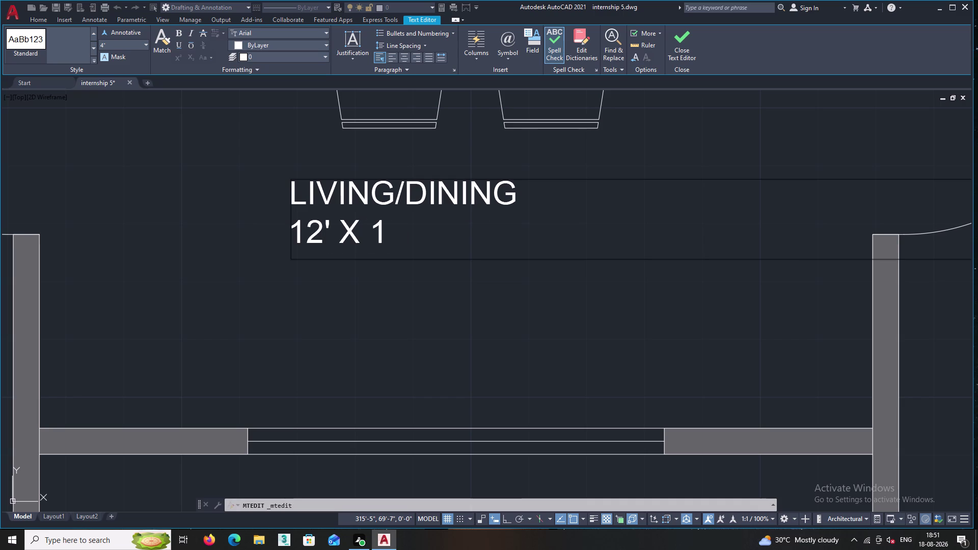
text(9)
text(')
text(6")
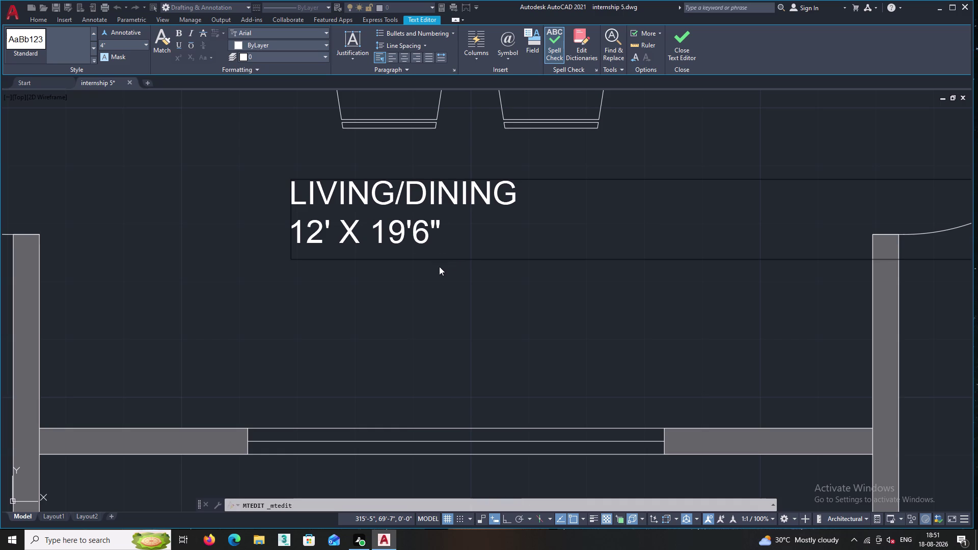
middle_drag(431, 269, 387, 271)
click(378, 289)
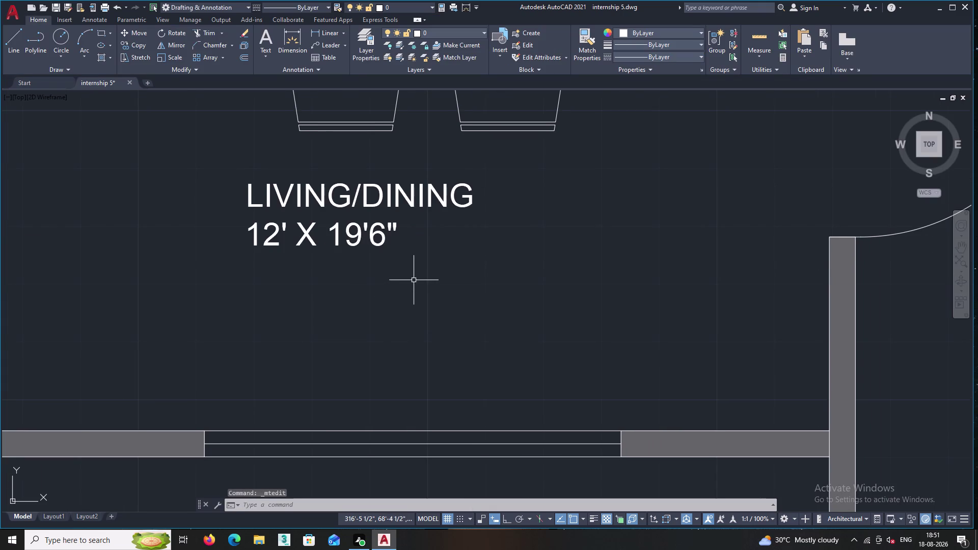
middle_drag(414, 280, 409, 315)
scroll(down, 3)
middle_drag(421, 315, 418, 132)
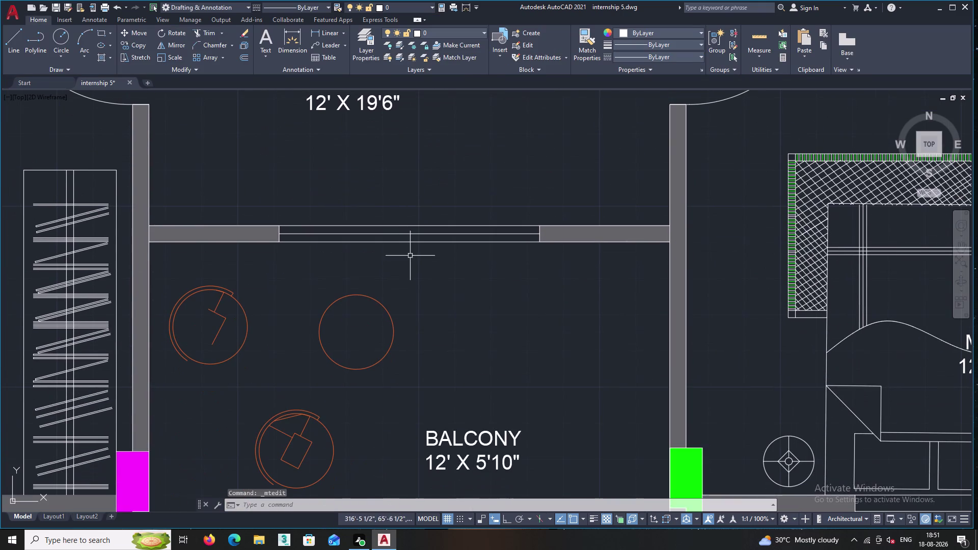
scroll(down, 3)
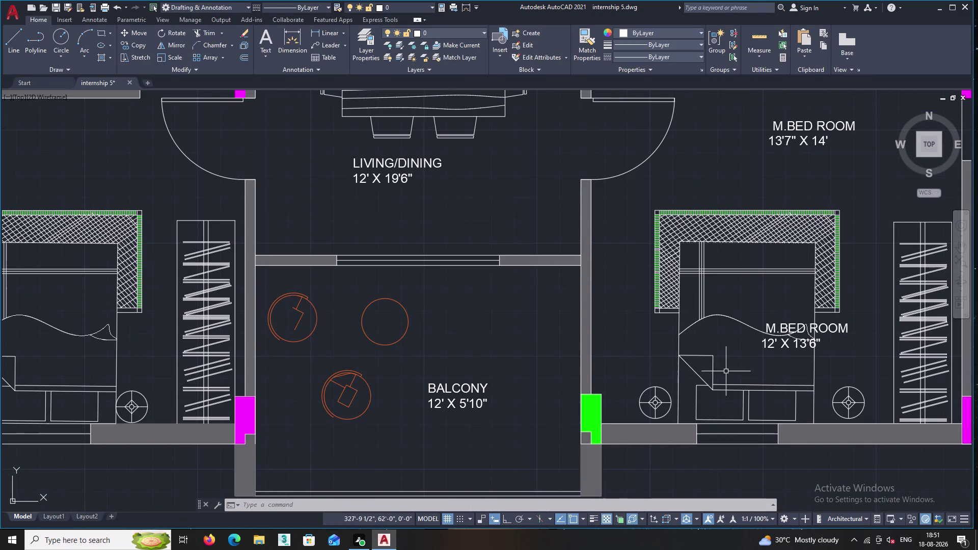
Select the upper bedroom's BED ROOM -01 13'3" X 12'5" label and choose Copy Selection.
scroll(down, 3)
middle_drag(540, 383, 656, 396)
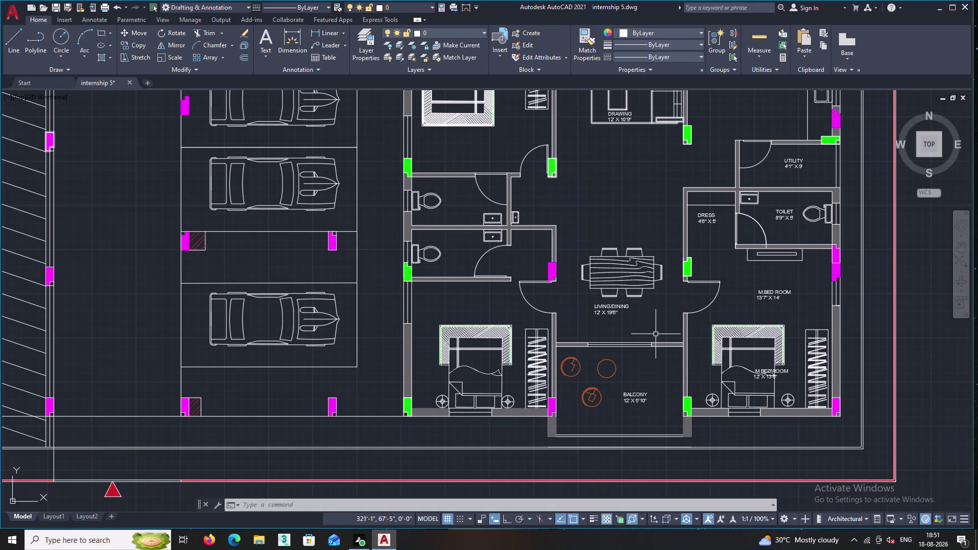
middle_drag(554, 327, 575, 384)
middle_click(522, 338)
scroll(down, 3)
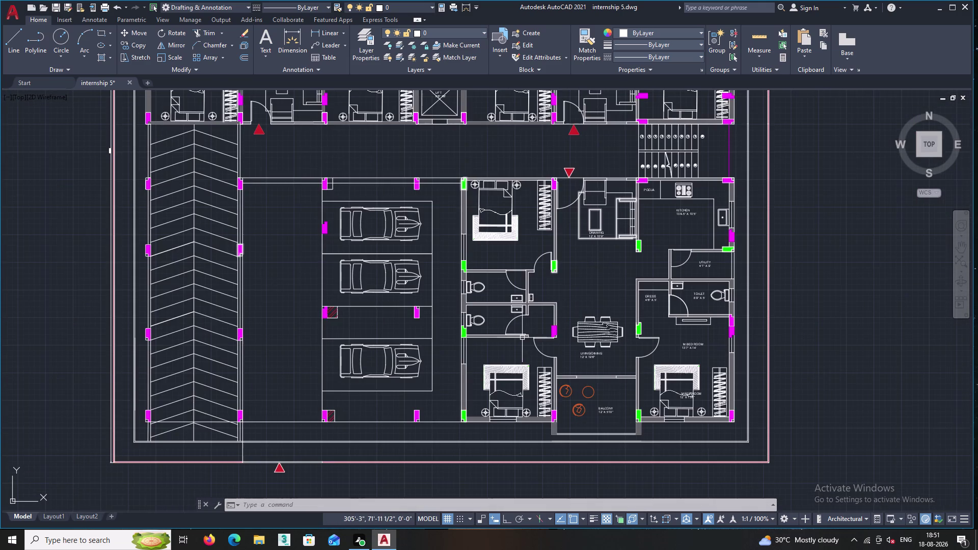
scroll(down, 3)
middle_drag(513, 276, 516, 307)
scroll(up, 3)
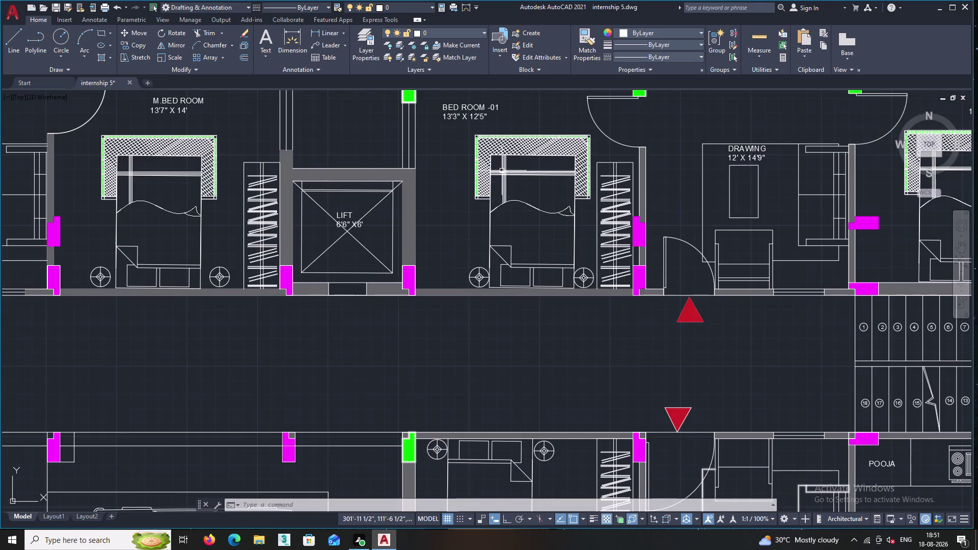
middle_drag(486, 126, 481, 226)
scroll(up, 3)
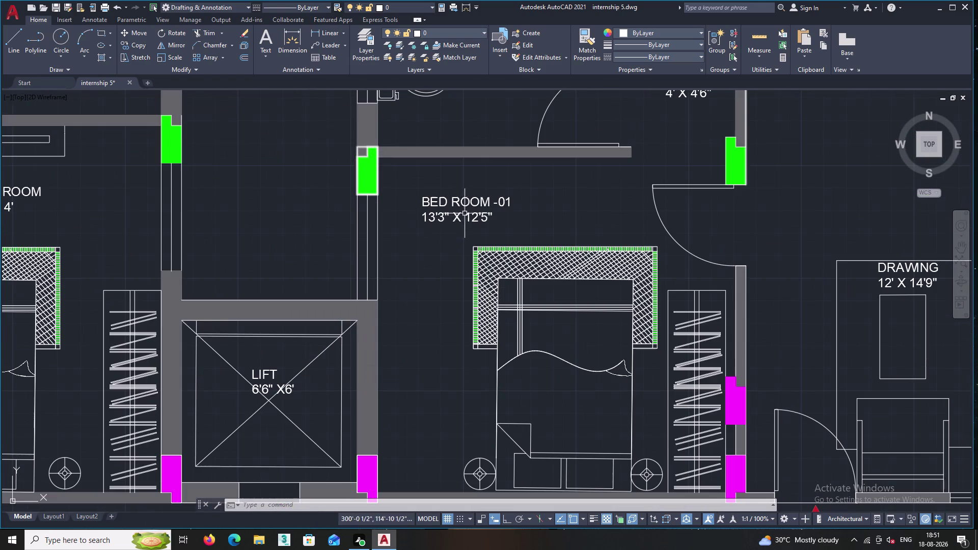
click(457, 202)
right_click(450, 243)
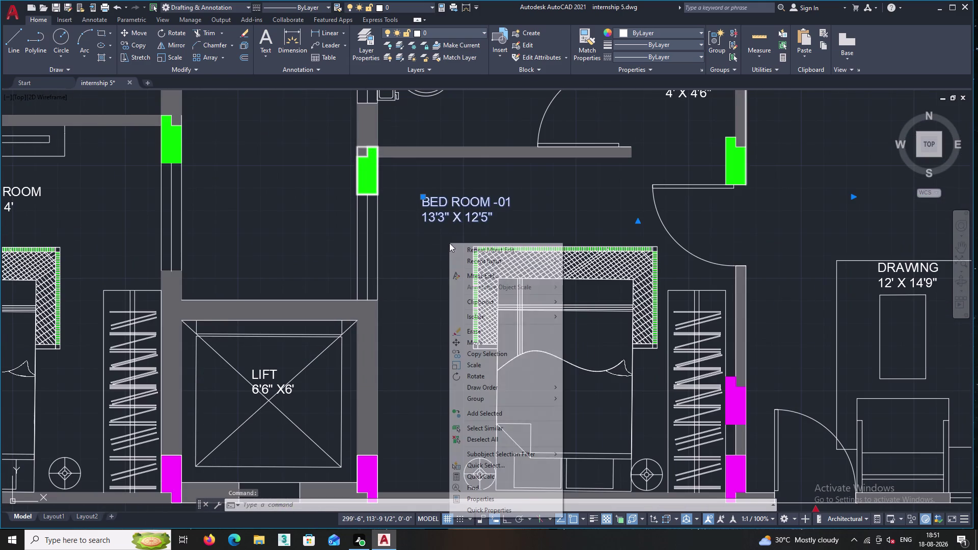
click(496, 354)
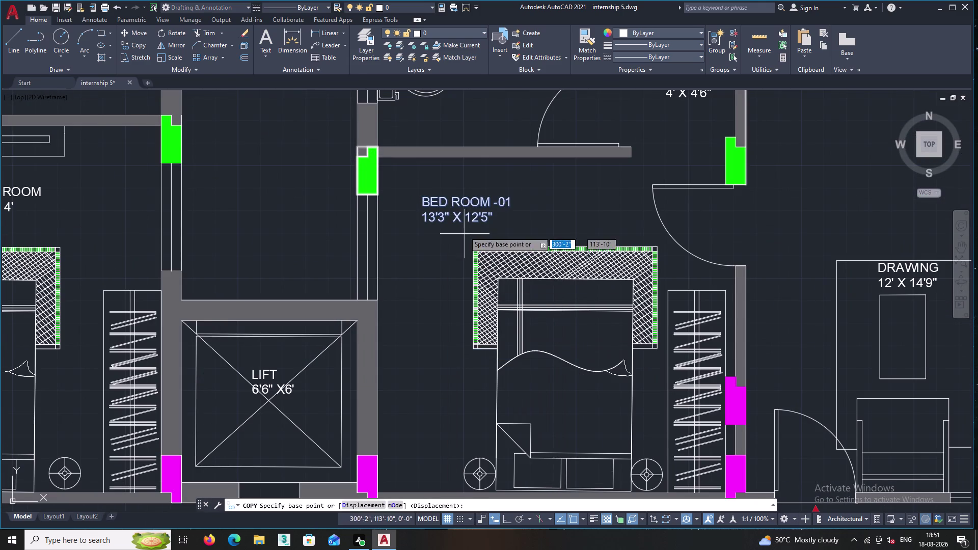
Copy the BED ROOM -01 label into the lower unit's bedroom and end copying.
double_click(456, 211)
middle_drag(470, 353, 424, 220)
scroll(down, 3)
middle_drag(424, 333, 402, 117)
scroll(down, 3)
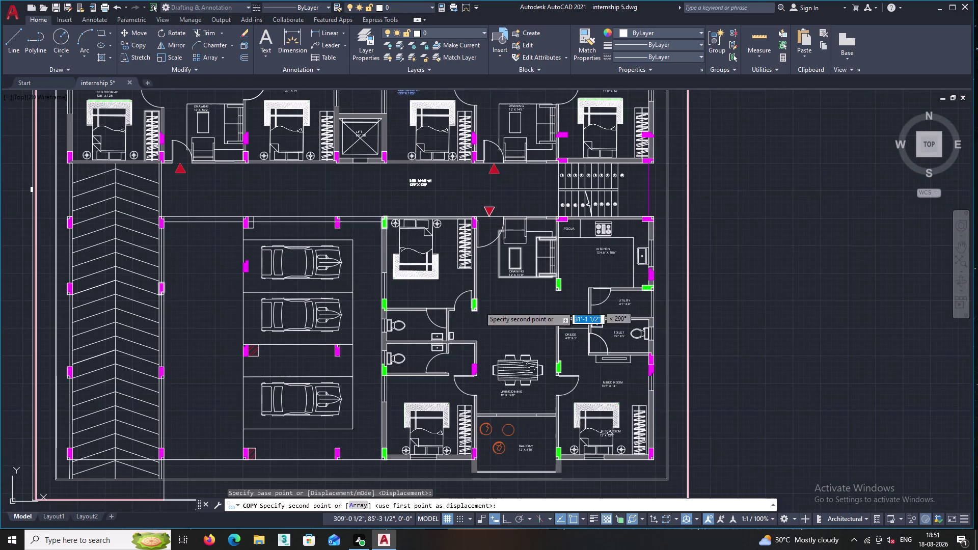
middle_drag(480, 312, 415, 103)
scroll(up, 3)
middle_drag(356, 191, 497, 321)
scroll(up, 3)
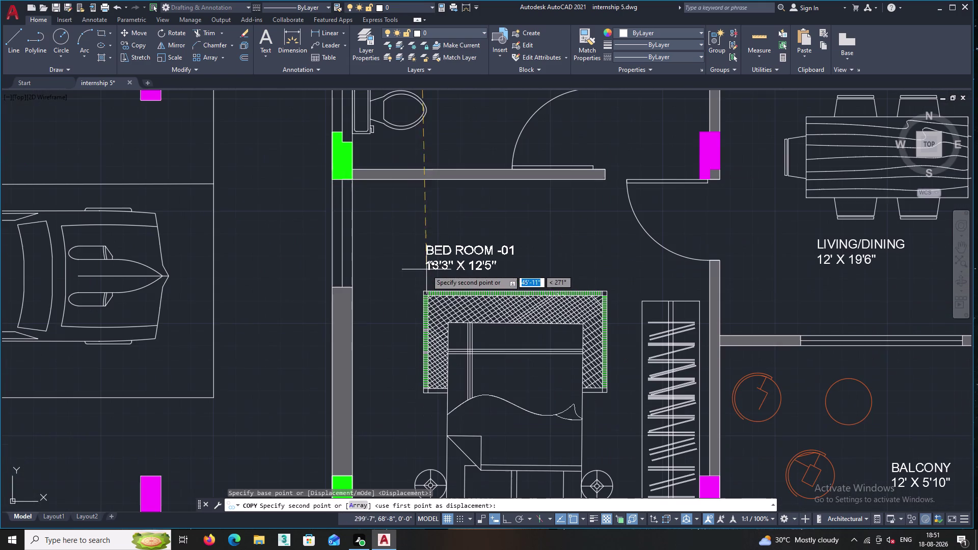
click(391, 255)
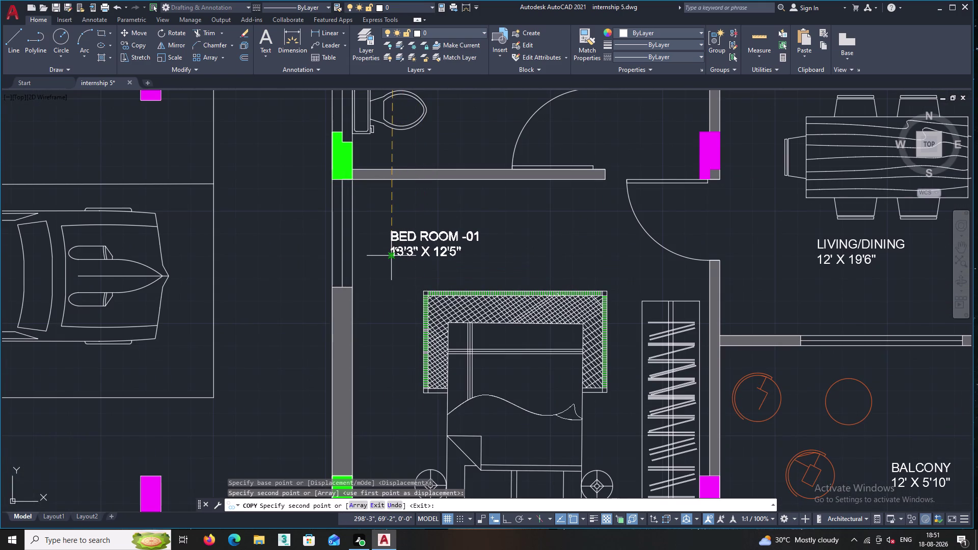
key(Escape)
Pan back to the upper unit to bring its toilet labels into view.
middle_drag(406, 239, 404, 245)
scroll(down, 3)
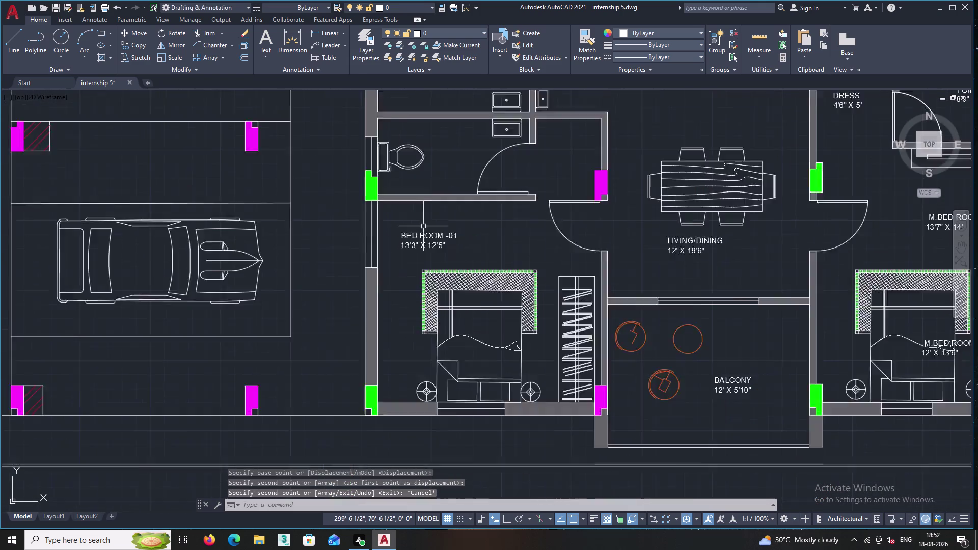
scroll(down, 3)
middle_drag(483, 188, 469, 322)
scroll(down, 3)
middle_drag(475, 220, 486, 339)
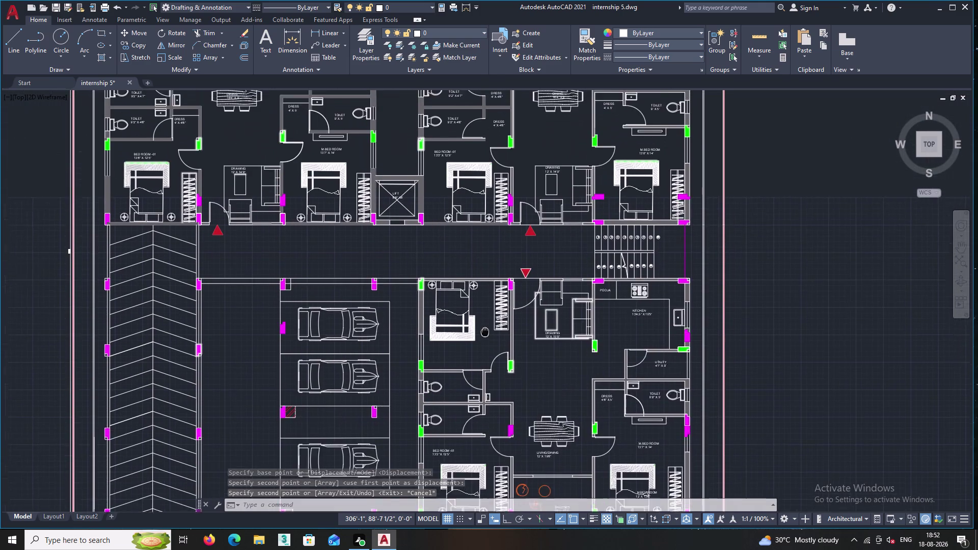
middle_drag(486, 340, 490, 376)
middle_drag(456, 139, 450, 217)
scroll(up, 3)
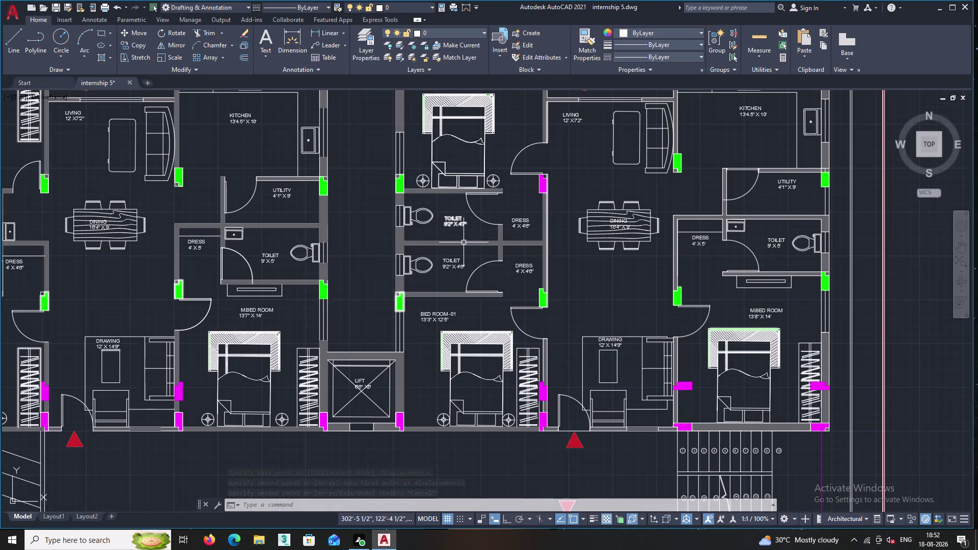
scroll(up, 3)
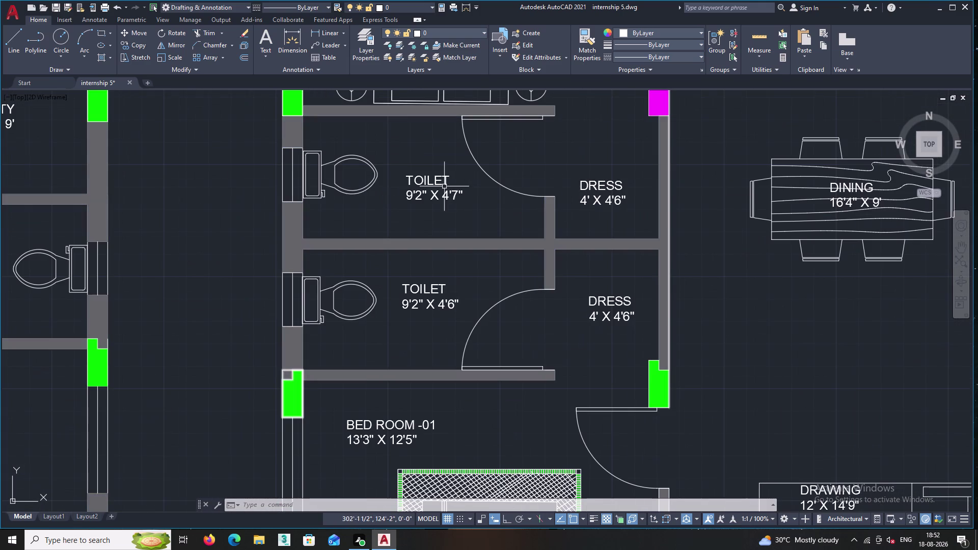
Open the TOILET label texts for editing and leave them unchanged.
click(442, 187)
double_click(421, 184)
click(439, 290)
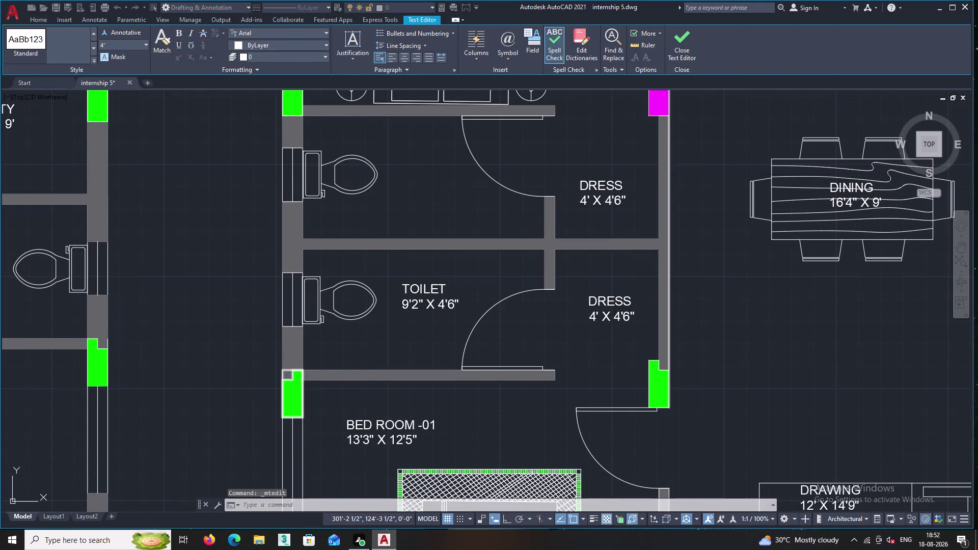
double_click(415, 292)
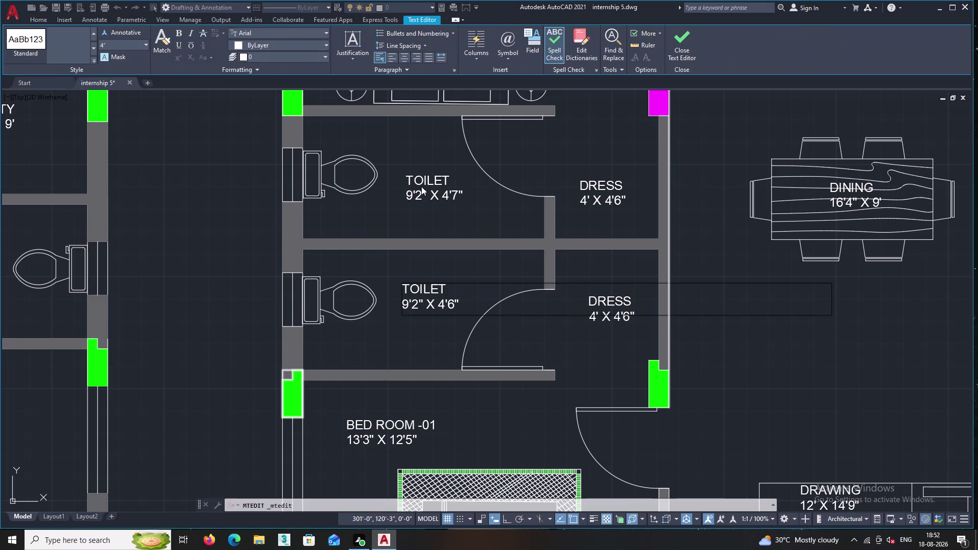
click(421, 186)
double_click(409, 188)
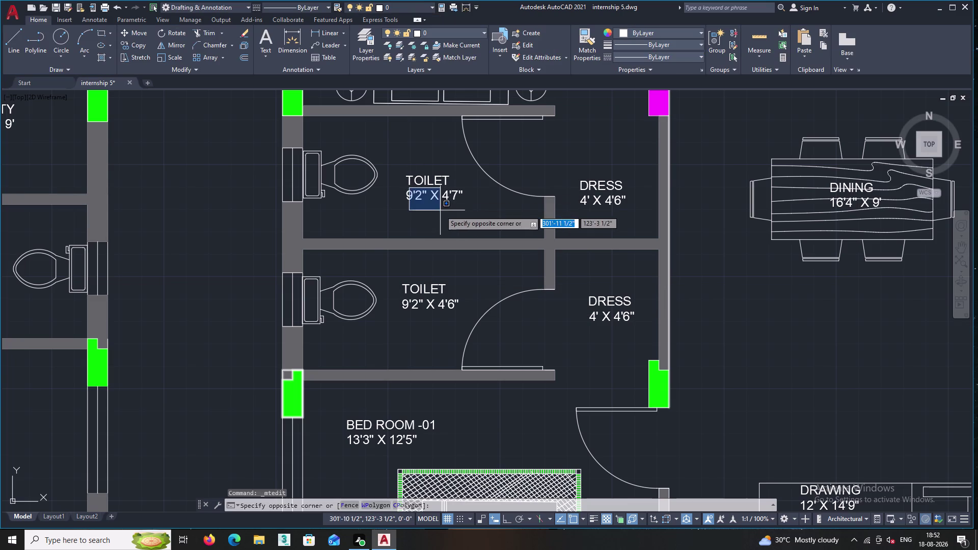
Select both TOILET labels (9'2" X 4'7", 9'2" X 4'6") and copy them from a base point.
click(440, 211)
click(458, 219)
click(420, 168)
click(452, 327)
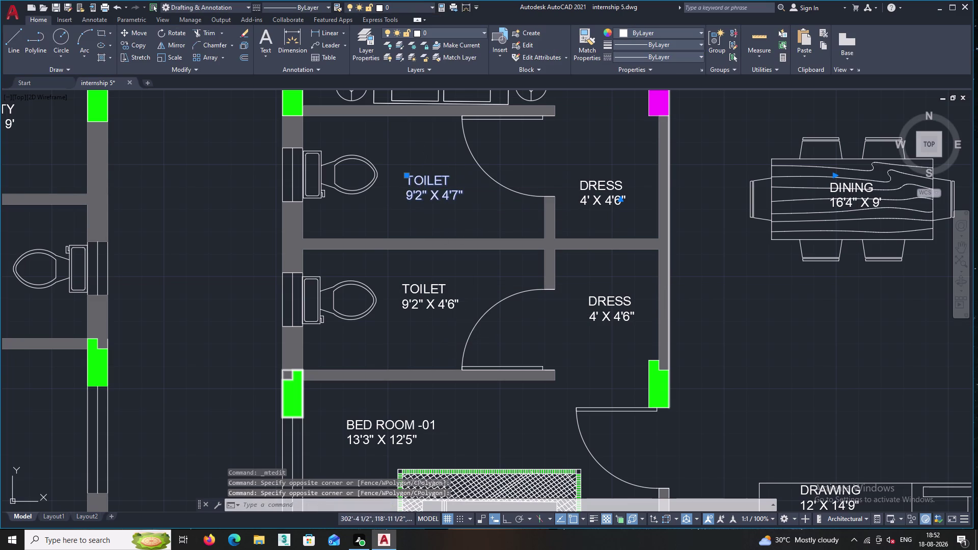
click(410, 276)
right_click(414, 270)
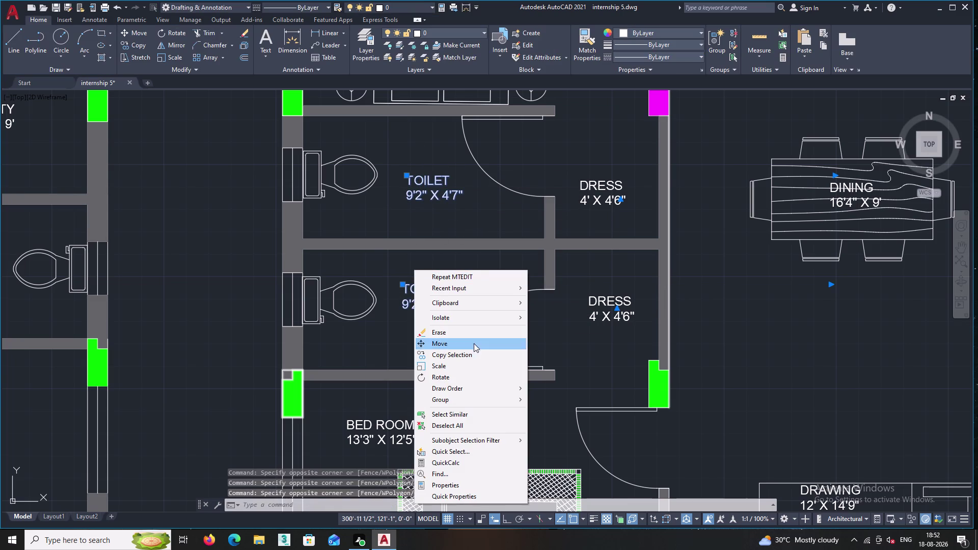
click(465, 357)
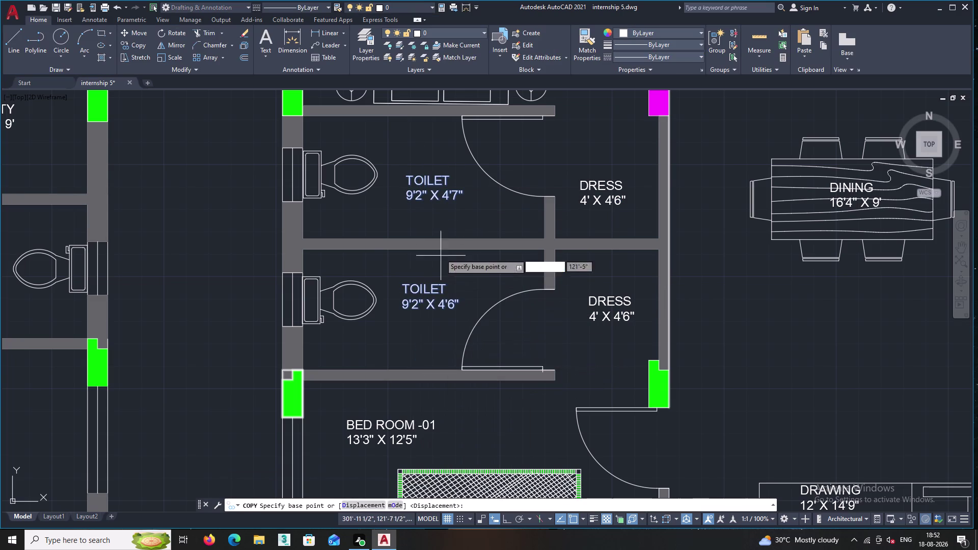
click(428, 189)
Place the copied toilet labels in the lower unit's toilets and end copying.
middle_drag(426, 378, 403, 168)
scroll(down, 3)
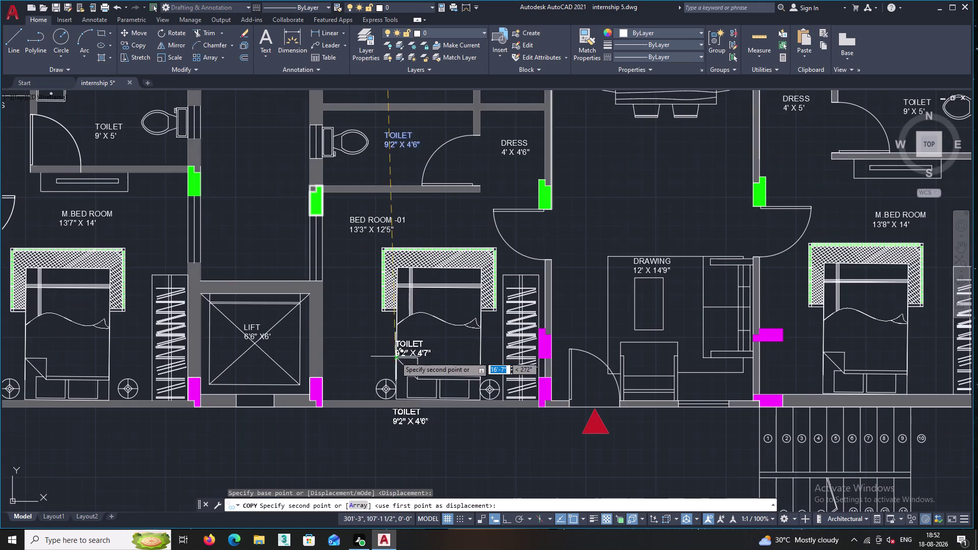
middle_drag(398, 343, 451, 136)
scroll(down, 3)
middle_drag(453, 392, 456, 217)
scroll(up, 3)
scroll(up, 3)
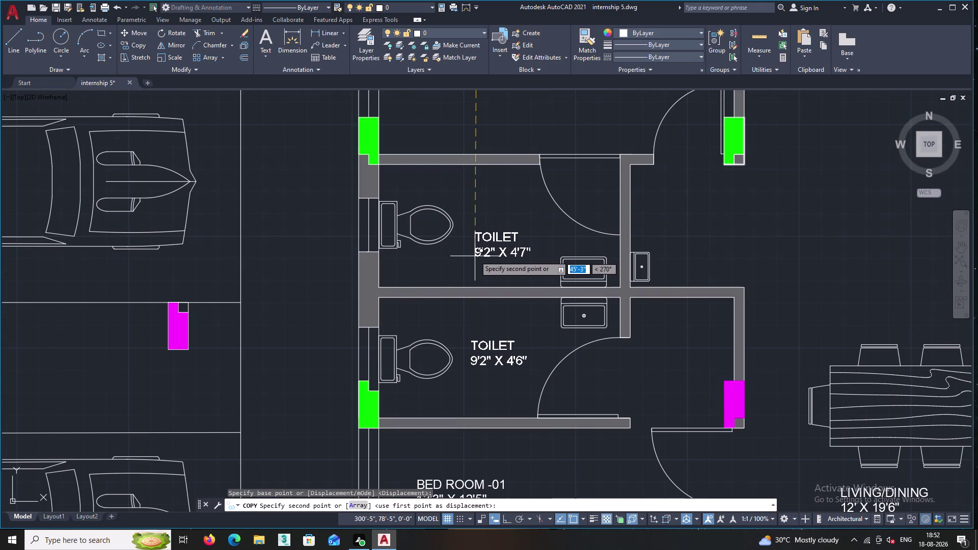
click(472, 238)
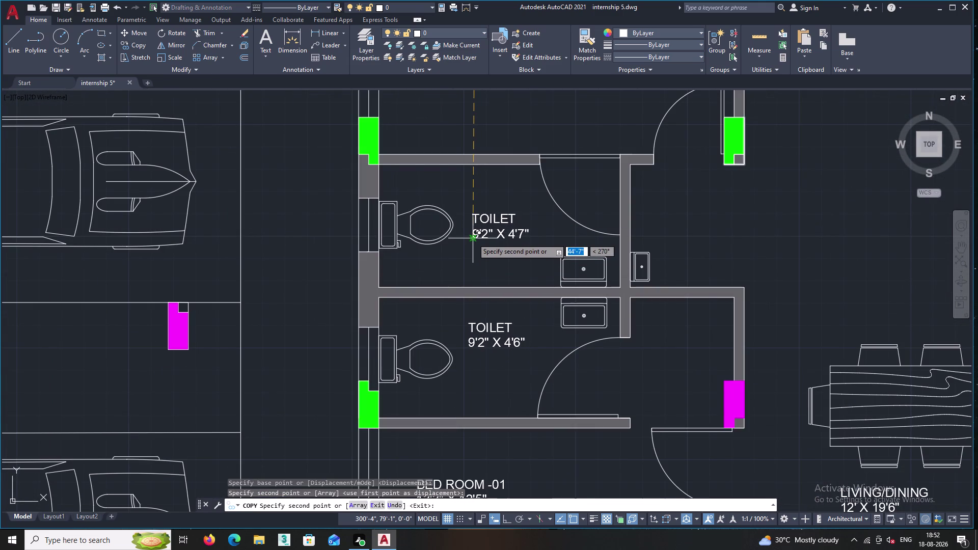
key(Escape)
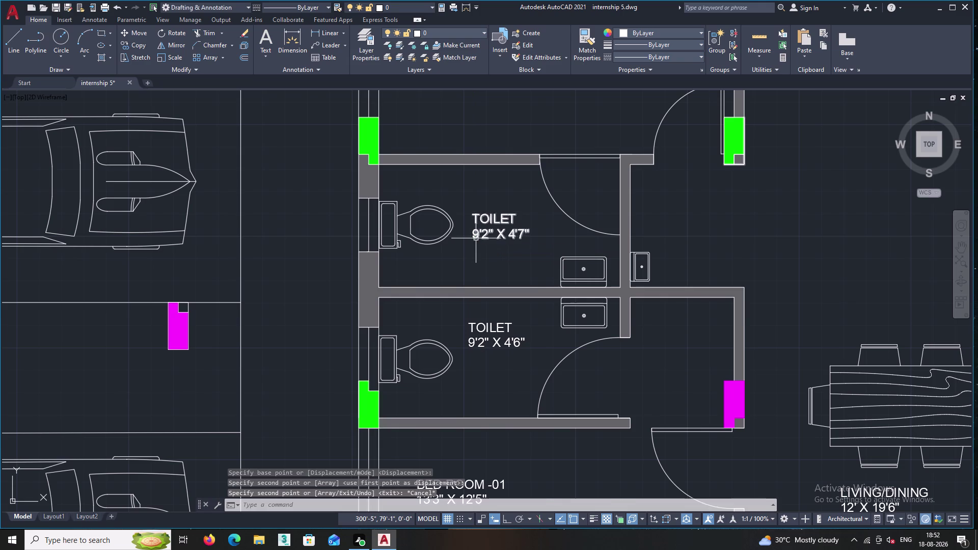
scroll(down, 3)
middle_drag(513, 231, 487, 308)
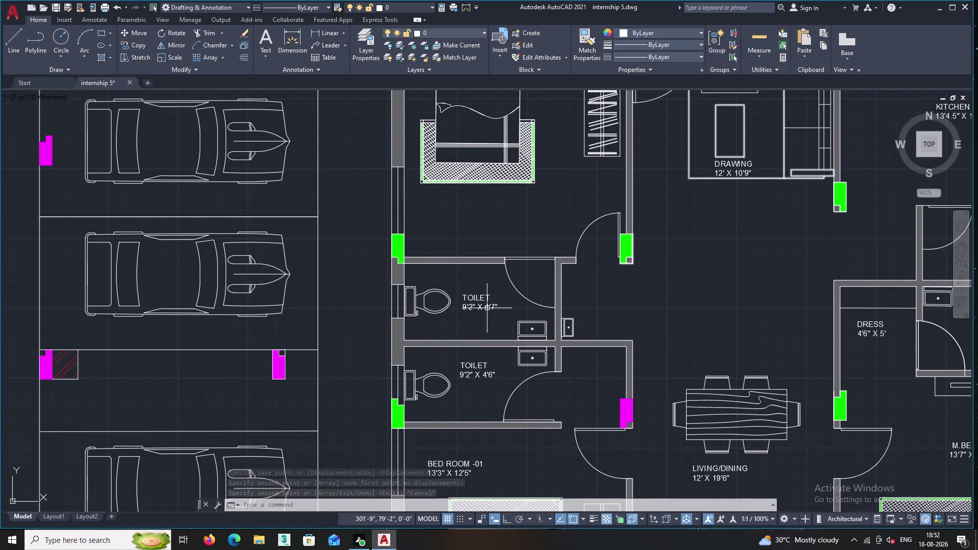
scroll(down, 3)
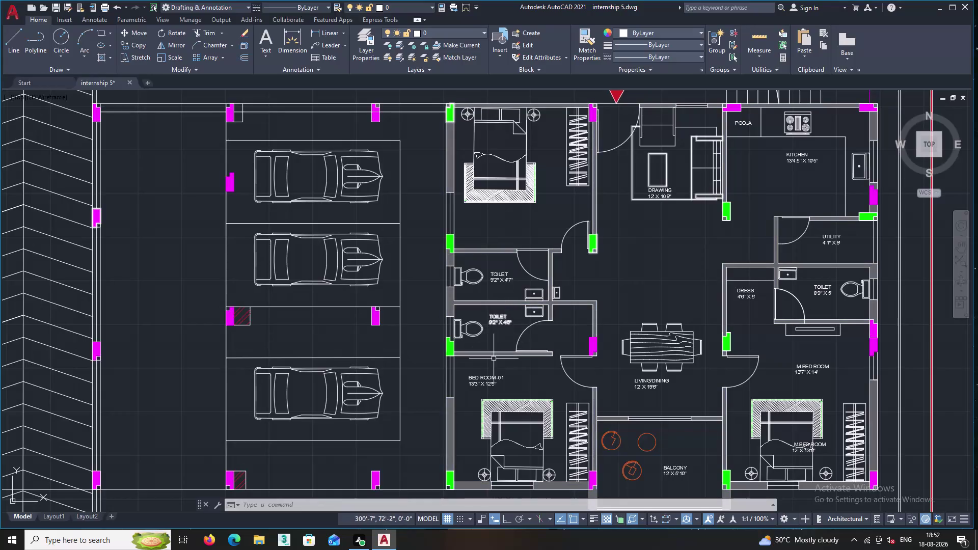
scroll(up, 3)
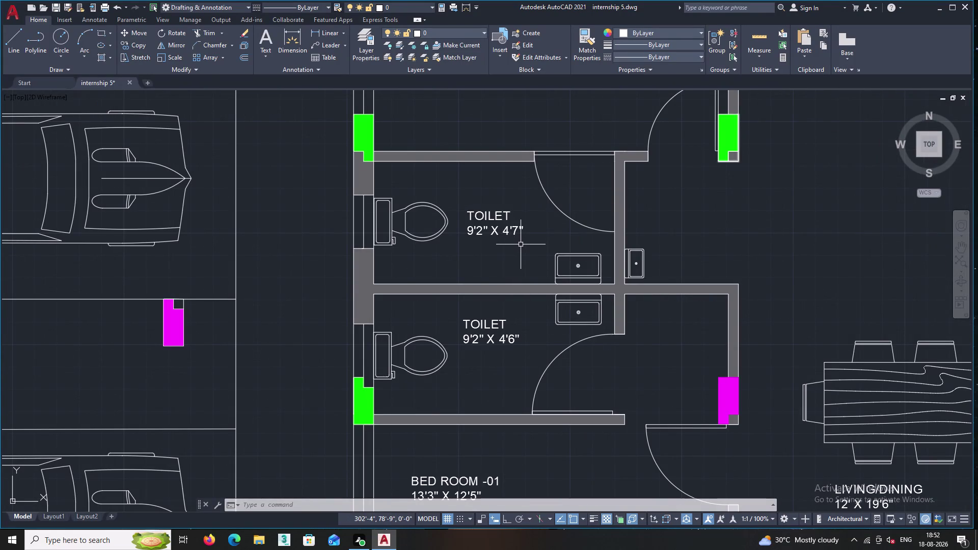
Select the BED ROOM -02 13'6" X 12' label and choose Copy Selection.
middle_drag(516, 239, 463, 468)
middle_drag(500, 312, 471, 549)
scroll(down, 3)
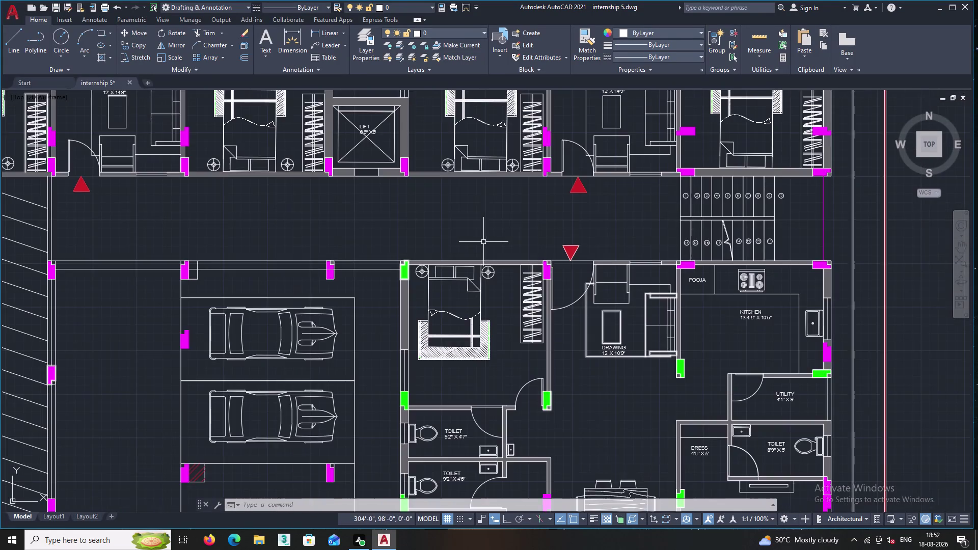
middle_drag(484, 238, 487, 549)
middle_drag(480, 322, 440, 332)
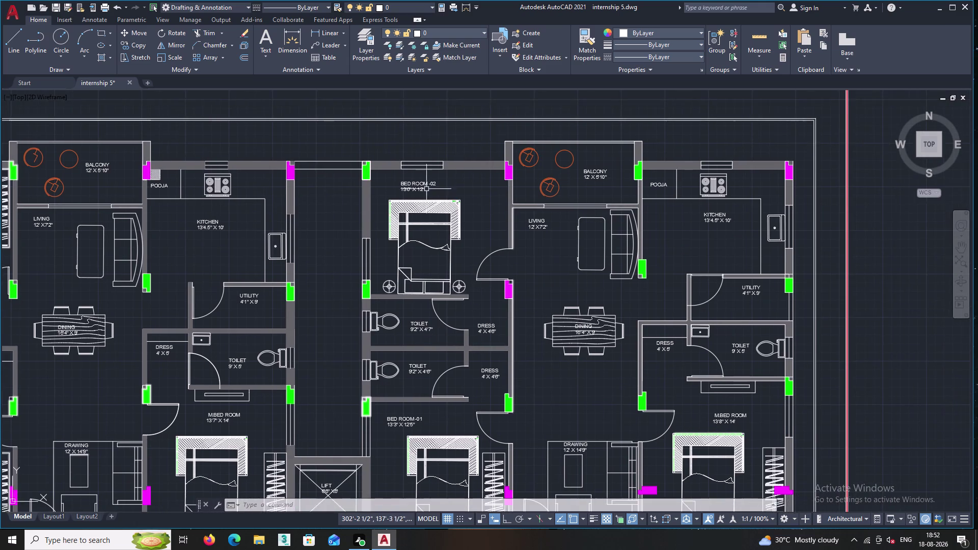
scroll(up, 3)
scroll(up, 3)
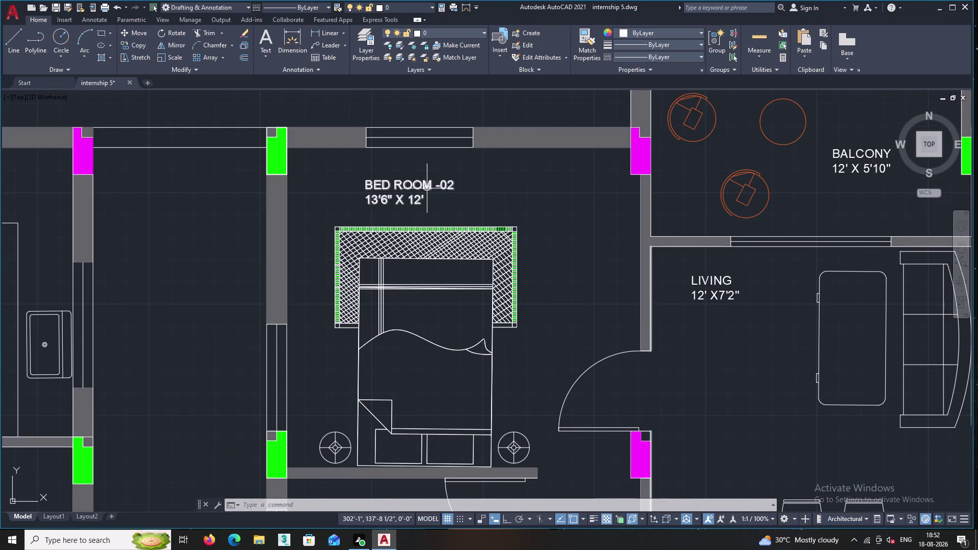
scroll(up, 3)
scroll(up, 3)
scroll(up, 3)
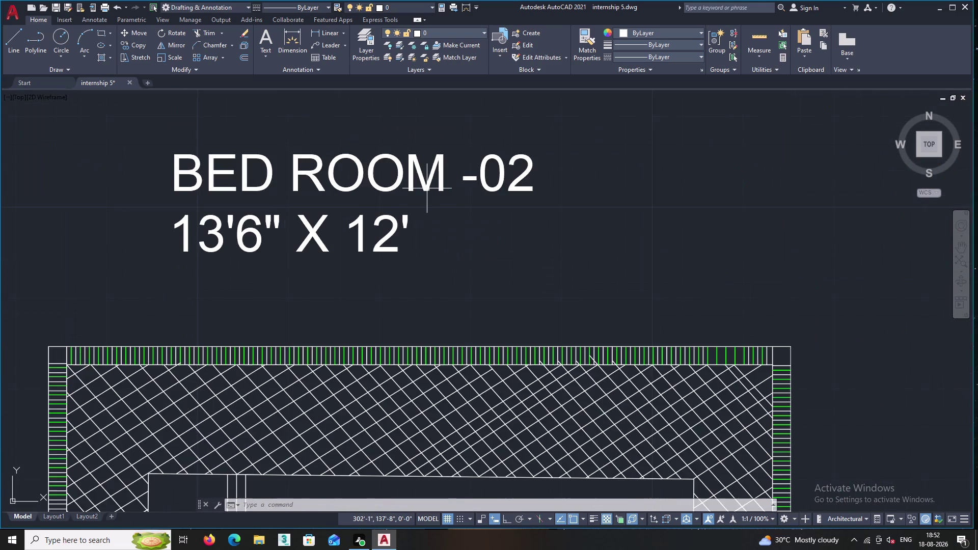
scroll(down, 3)
click(434, 242)
click(375, 169)
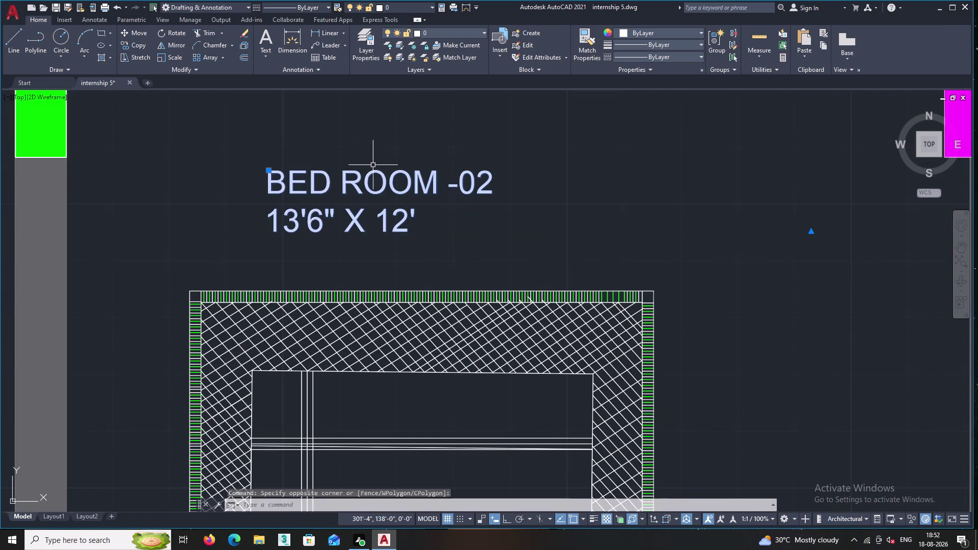
right_click(387, 150)
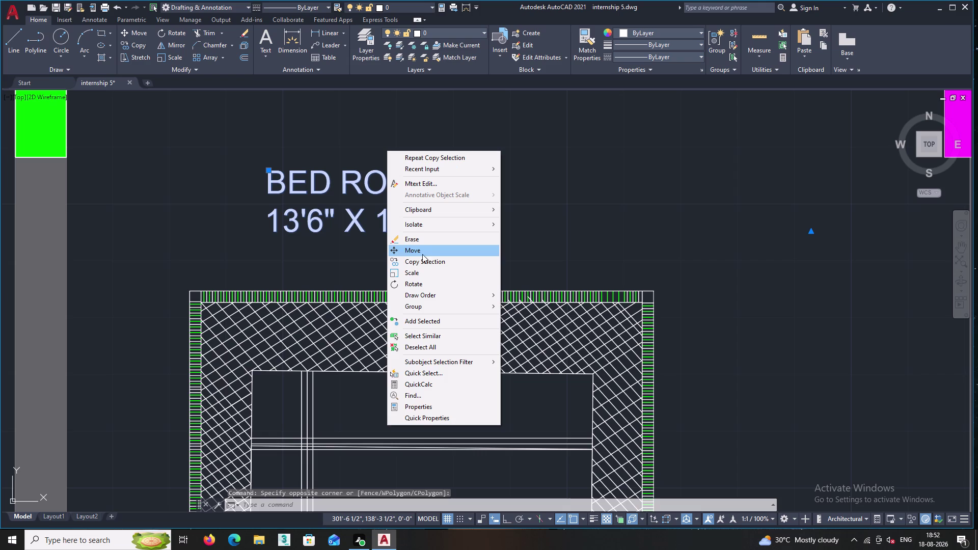
click(424, 259)
Place the BED ROOM -02 copy below the bed in the neighbouring bedroom.
click(379, 185)
middle_drag(437, 312, 395, 176)
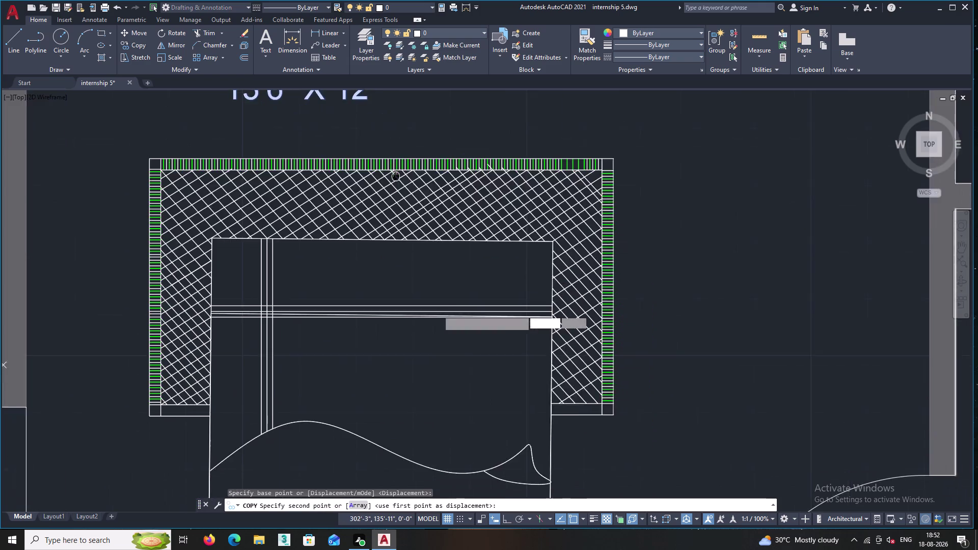
scroll(down, 3)
middle_drag(441, 282, 361, 95)
scroll(down, 3)
middle_drag(390, 279, 344, 96)
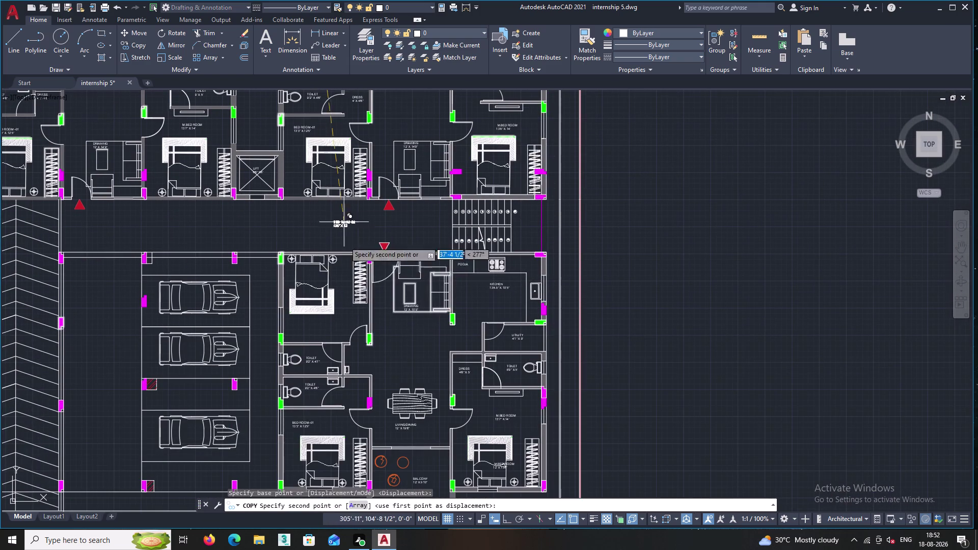
scroll(up, 3)
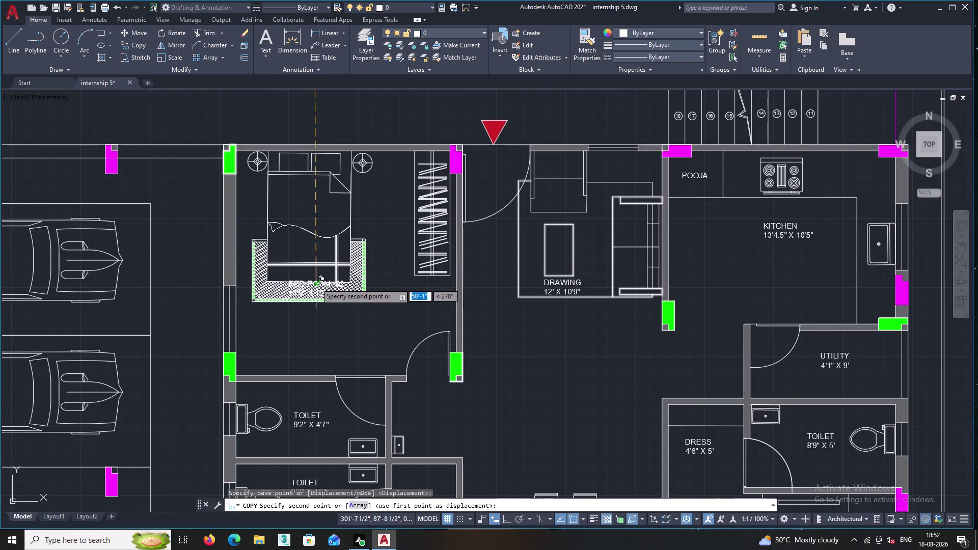
scroll(up, 3)
click(317, 342)
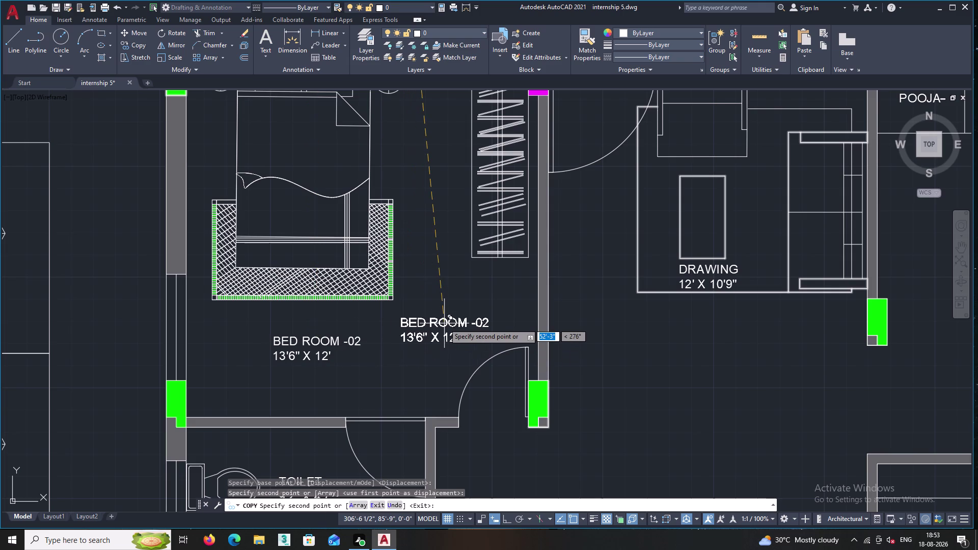
key(Escape)
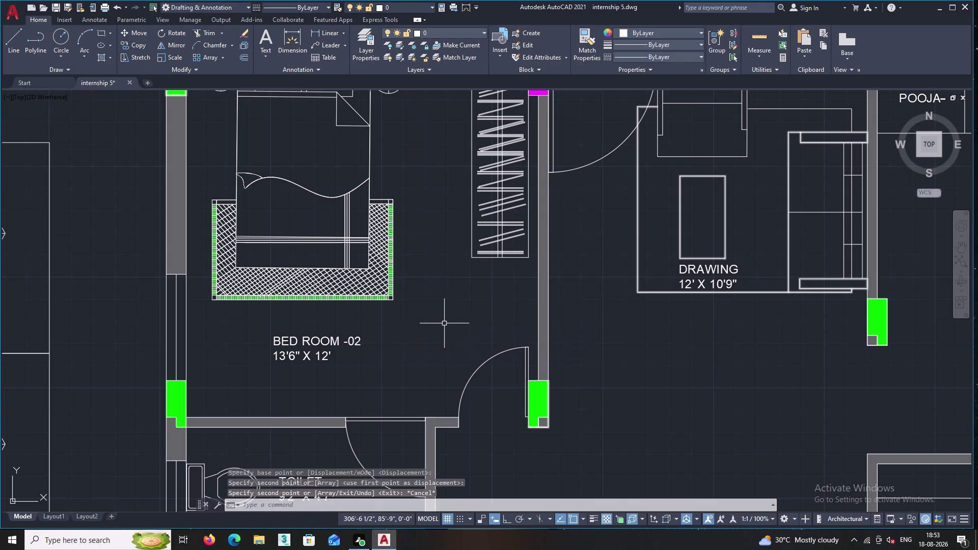
scroll(up, 3)
scroll(up, 3)
middle_drag(216, 384, 309, 371)
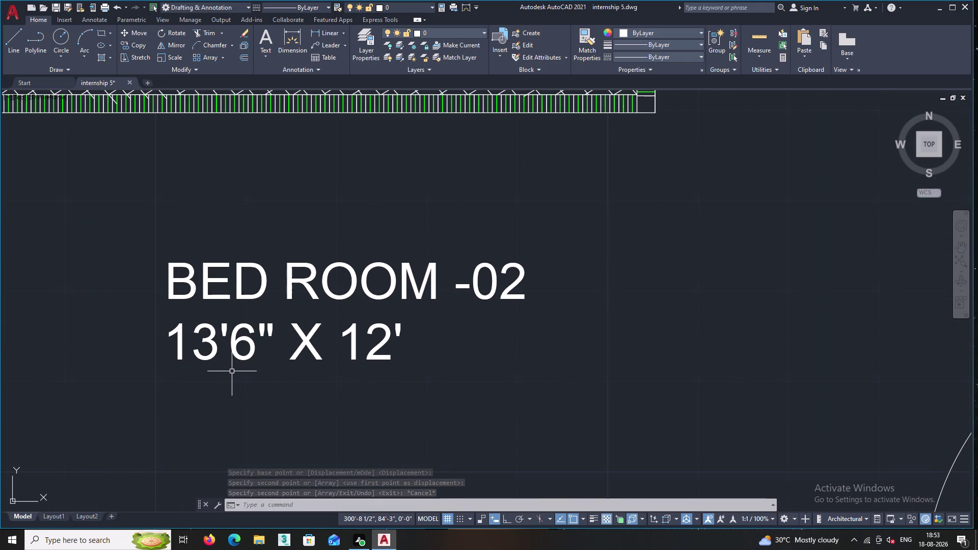
scroll(up, 3)
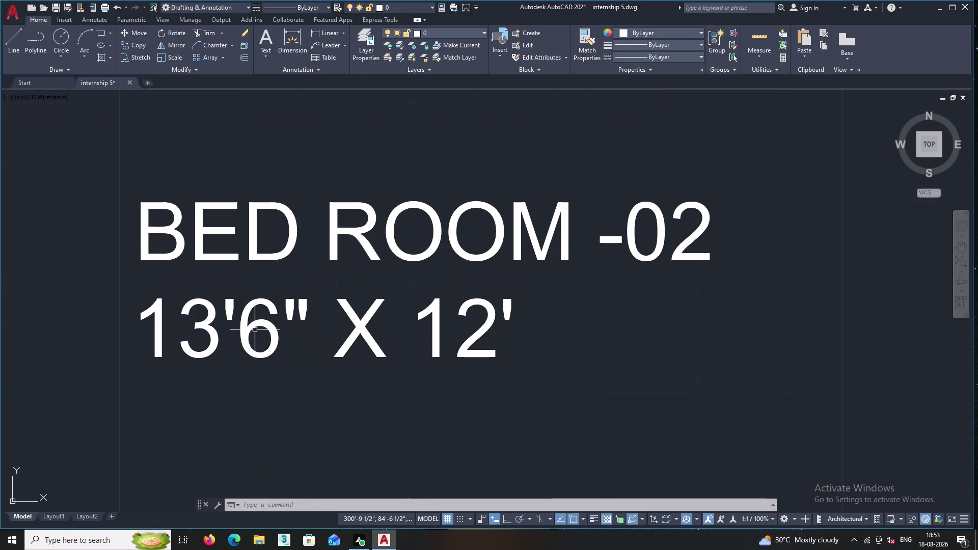
Open the copied label's text and delete the leading 13'6" X from its size line.
click(258, 329)
click(246, 320)
right_click(246, 319)
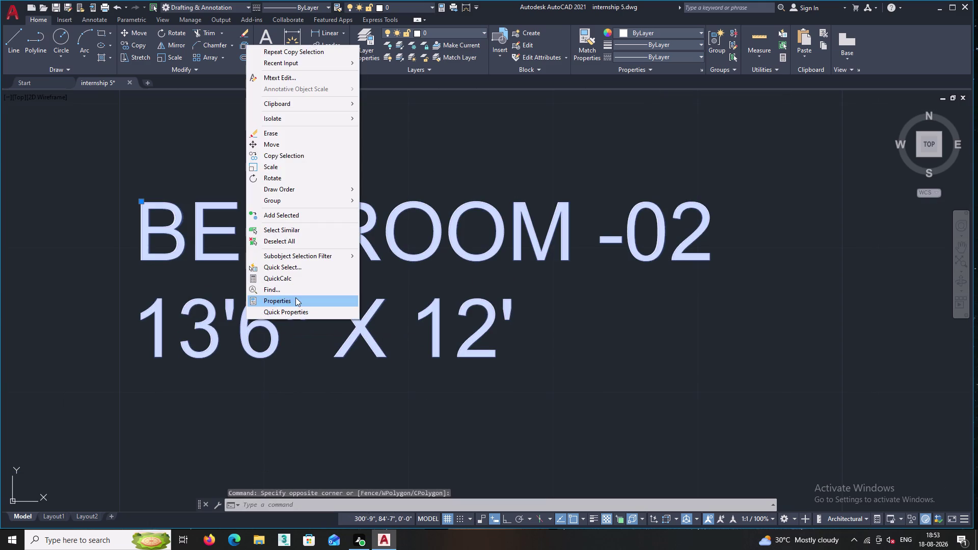
click(293, 80)
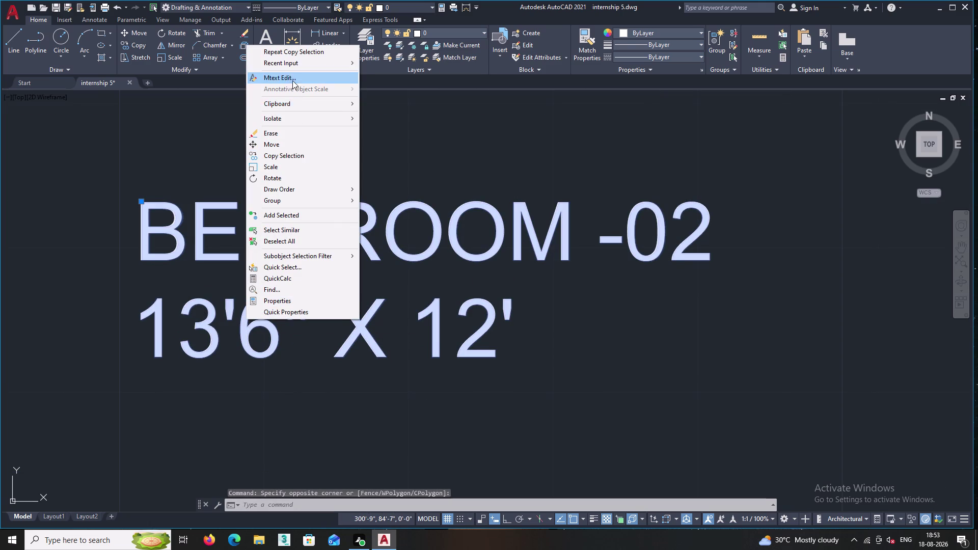
double_click(397, 329)
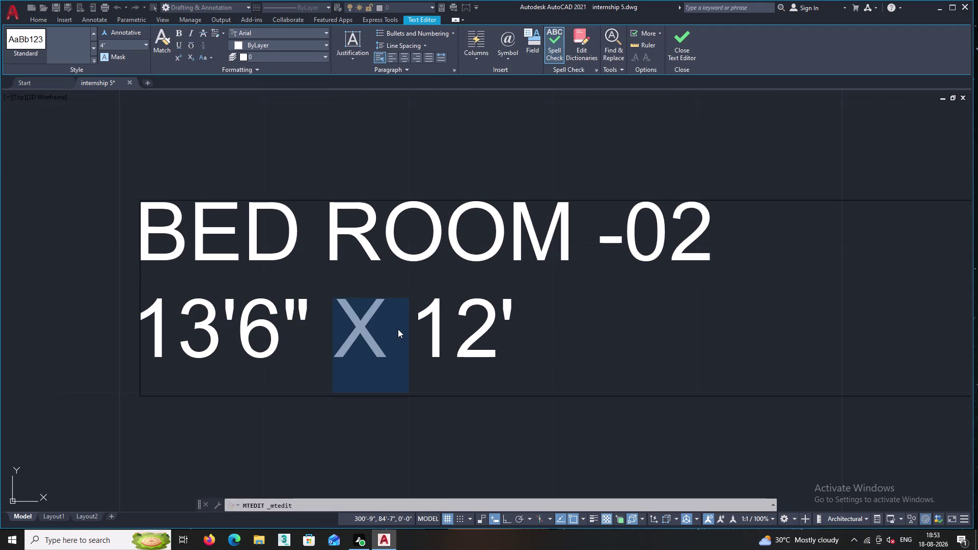
key(BackSpace)
key(BackSpace)
key(BackSpace)
key(BackSpace)
key(BackSpace)
key(BackSpace)
key(BackSpace)
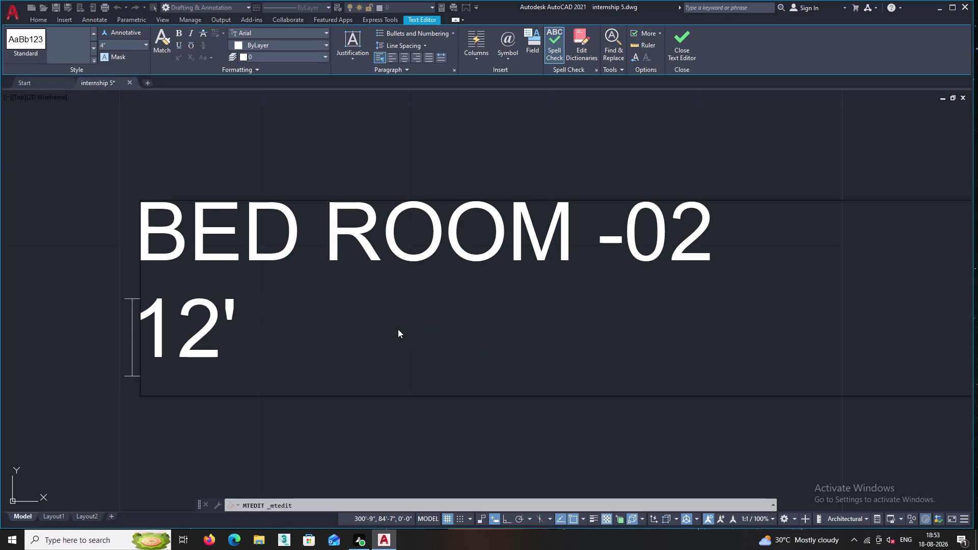
Add X 13'6" after 12' and close the text editor.
click(245, 324)
key(space)
text(X)
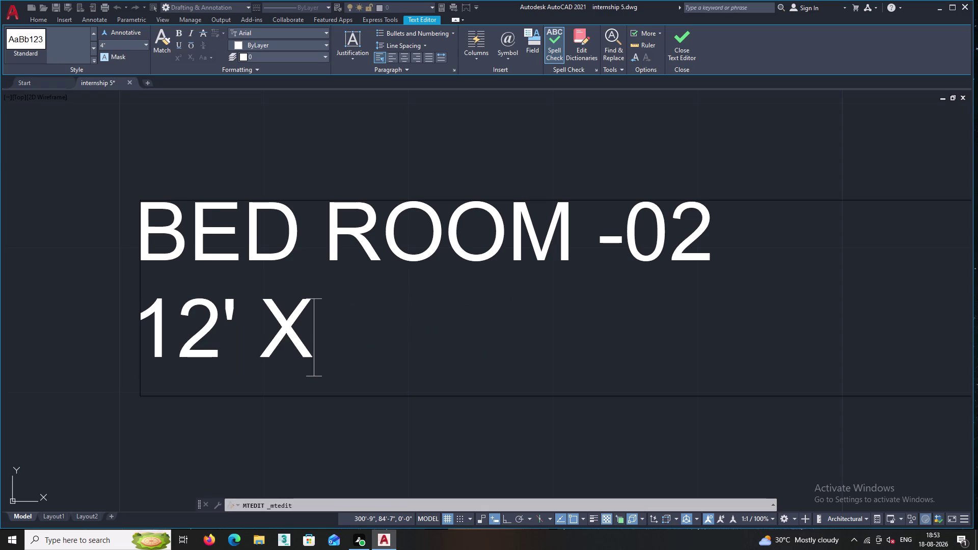
key(space)
text(13)
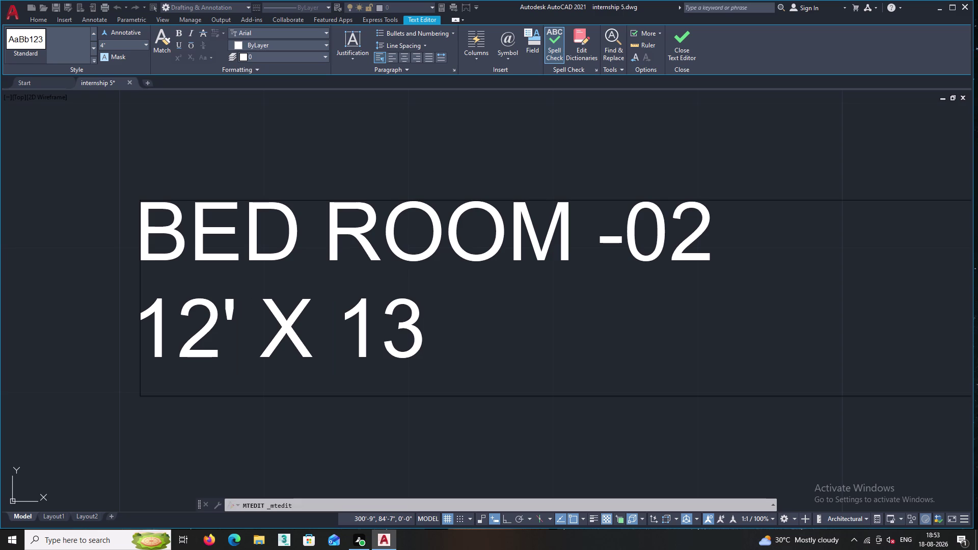
key(apostrophe)
key(6)
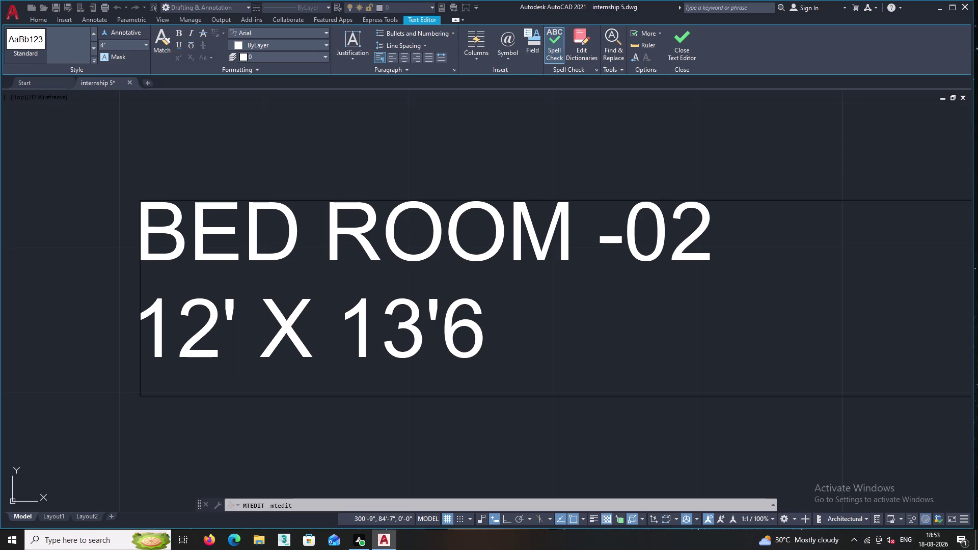
key(shift+quotedbl)
scroll(down, 3)
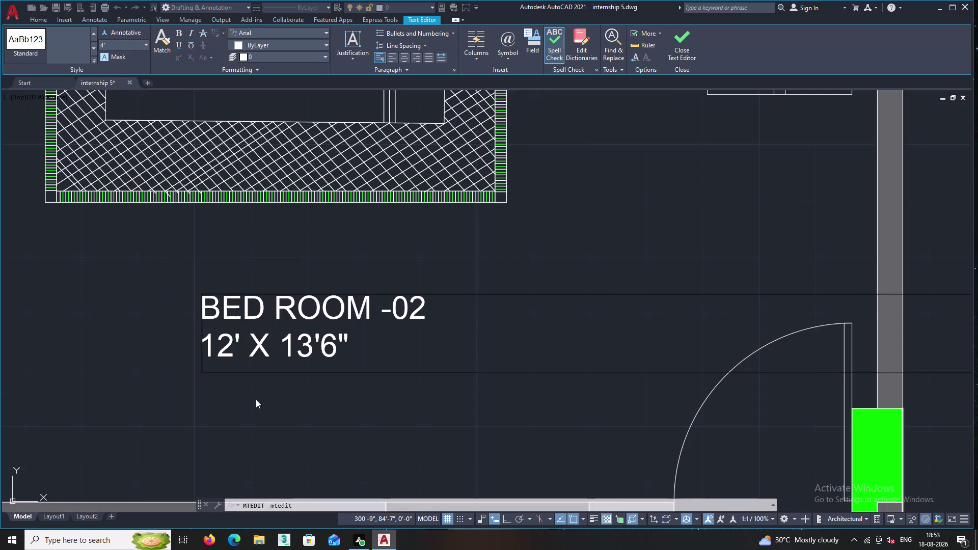
middle_drag(256, 399, 285, 303)
middle_drag(299, 360, 297, 254)
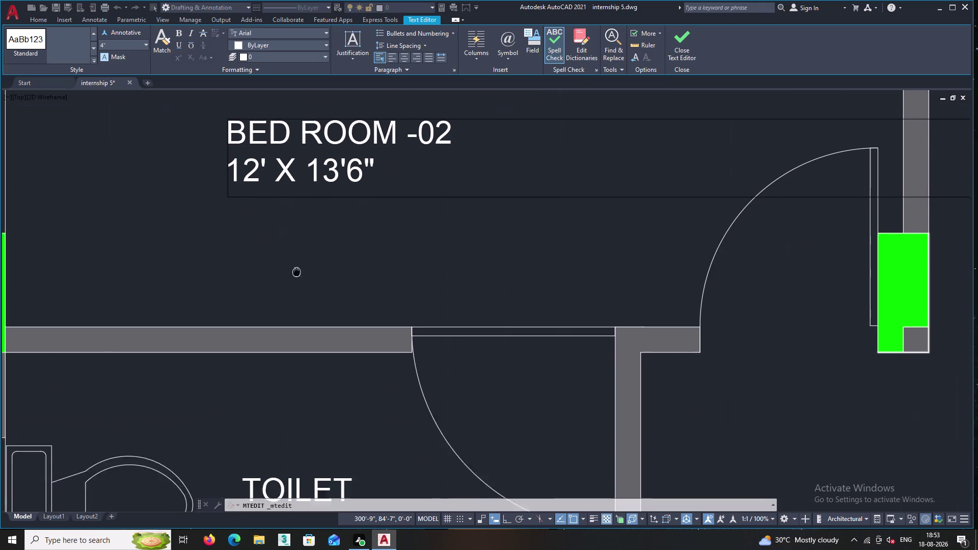
middle_drag(296, 255, 296, 232)
scroll(down, 3)
click(323, 337)
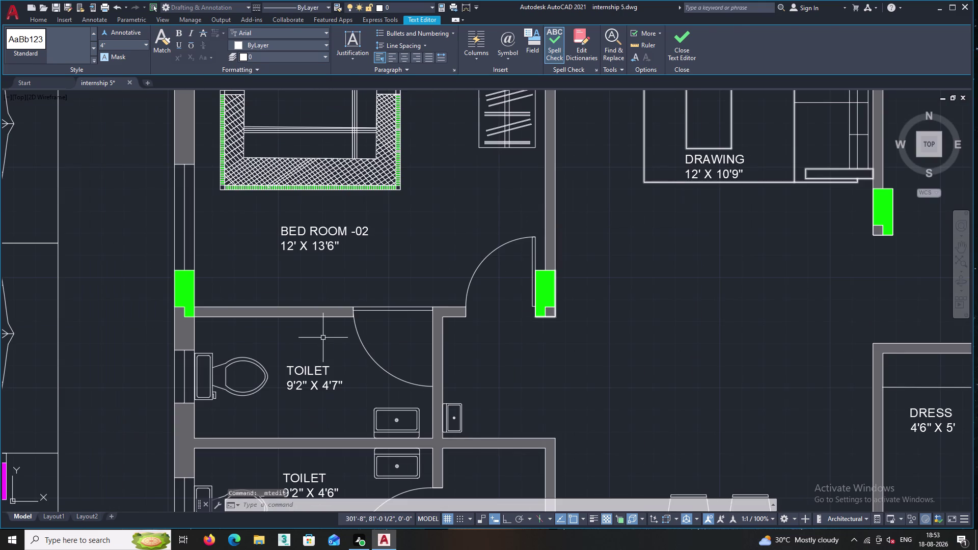
Open the BED ROOM -01 label's MText for editing.
middle_drag(357, 382, 358, 177)
middle_drag(327, 441, 336, 352)
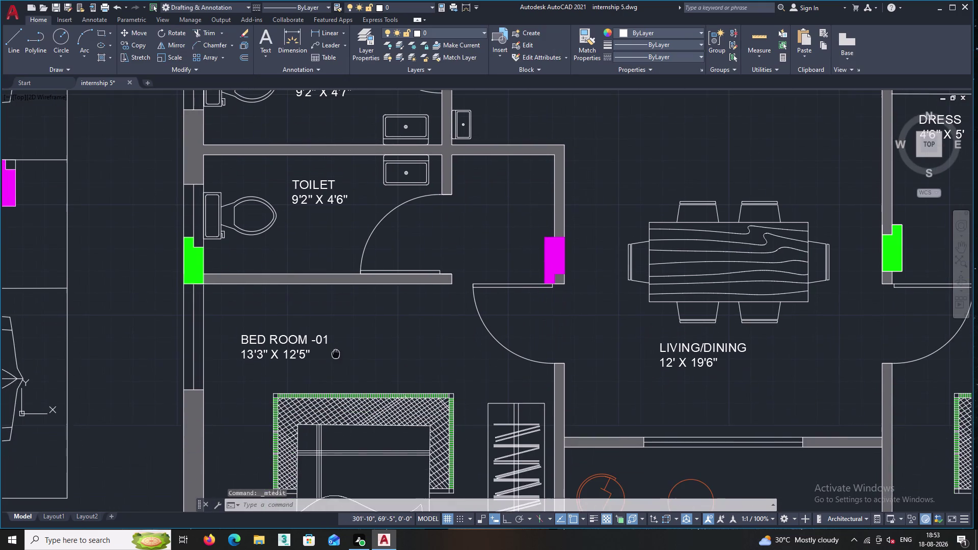
scroll(up, 3)
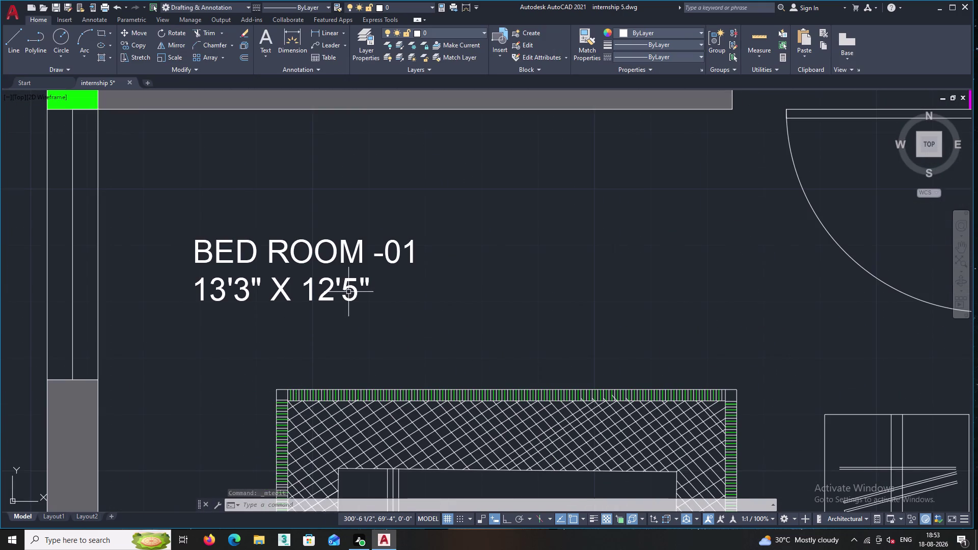
scroll(up, 3)
click(74, 292)
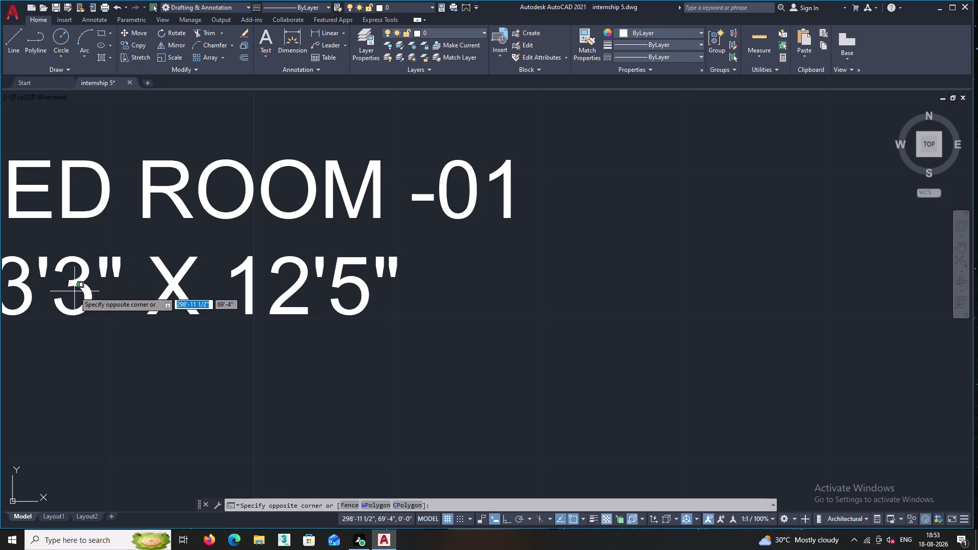
click(76, 281)
double_click(83, 282)
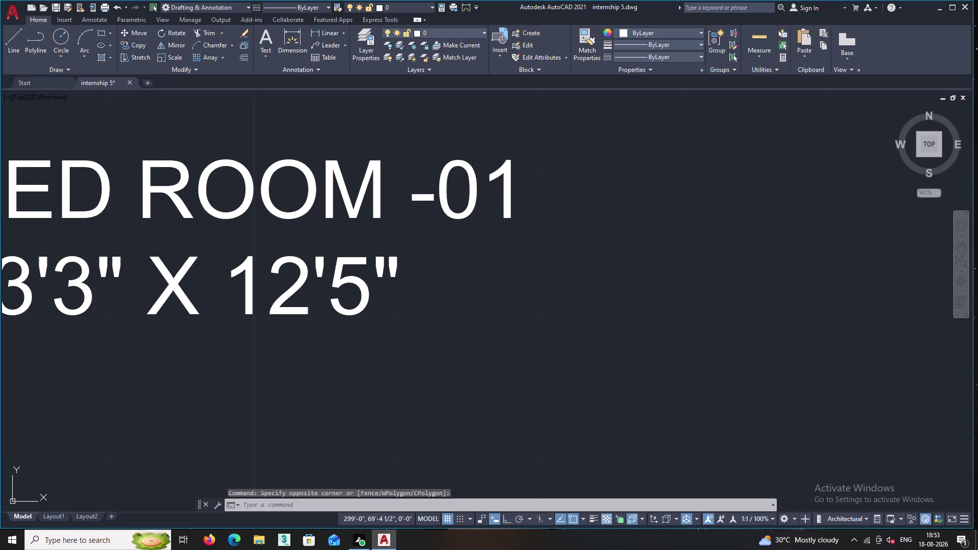
right_click(78, 274)
click(131, 235)
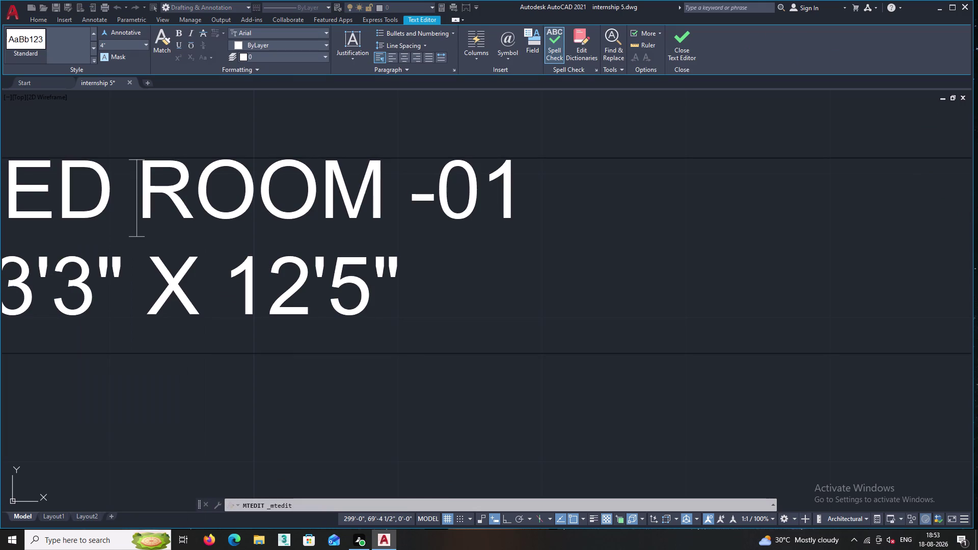
Change the label size from 13'3" X 12'5" to 13'6" X 12'.
click(100, 290)
key(BackSpace)
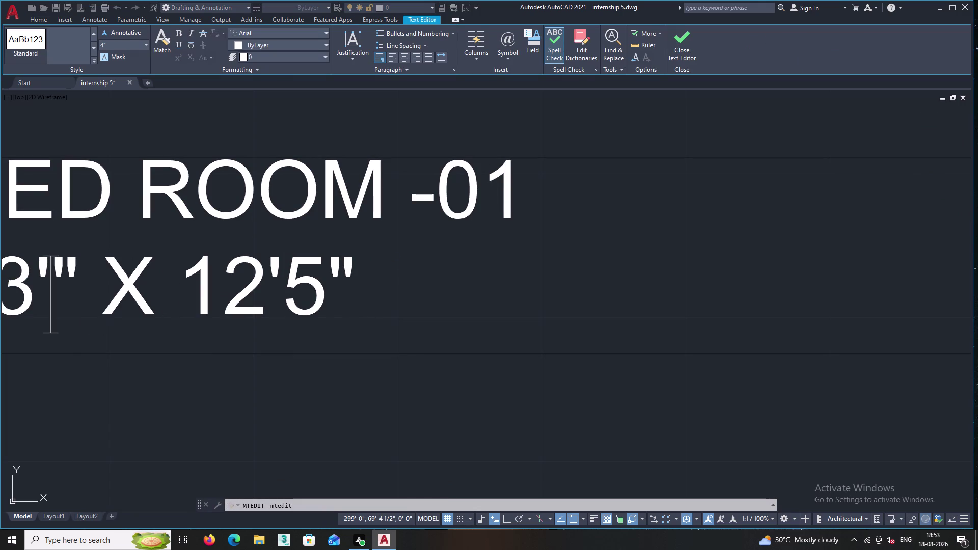
key(6)
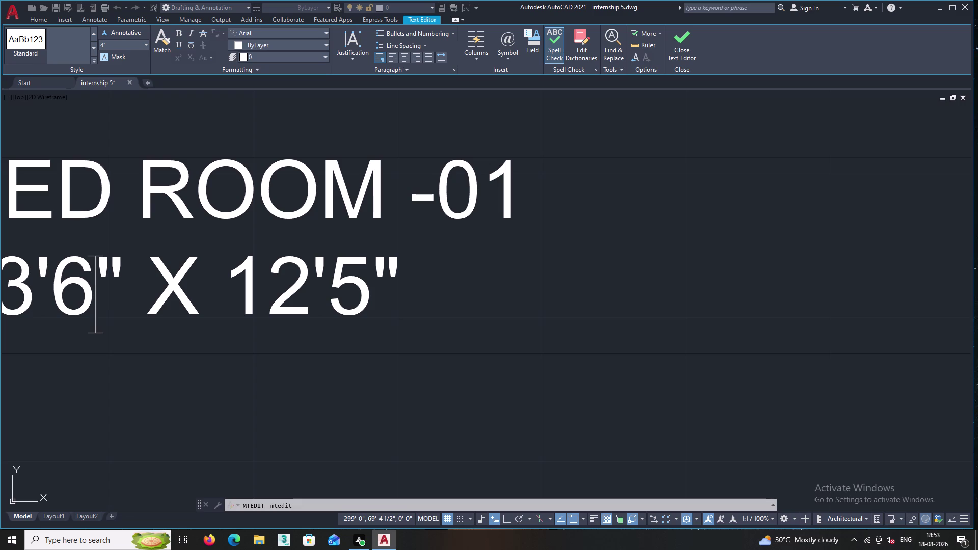
click(375, 294)
key(BackSpace)
key(BackSpace)
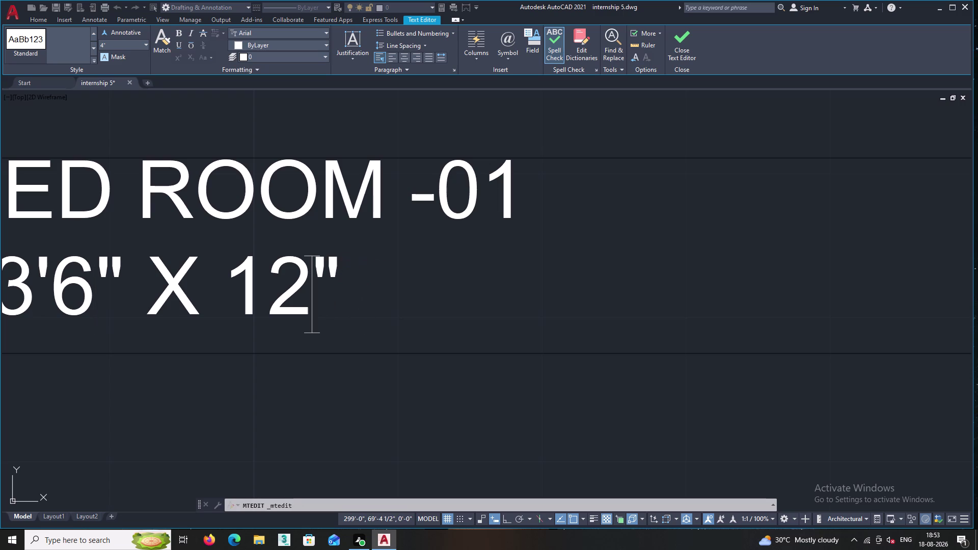
key(ctrl+z)
click(416, 293)
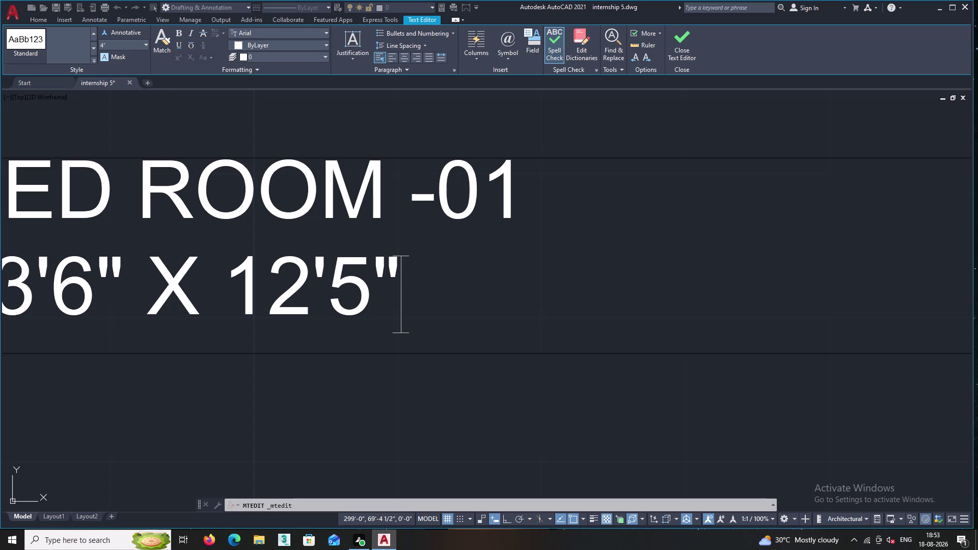
key(BackSpace)
key(BackSpace)
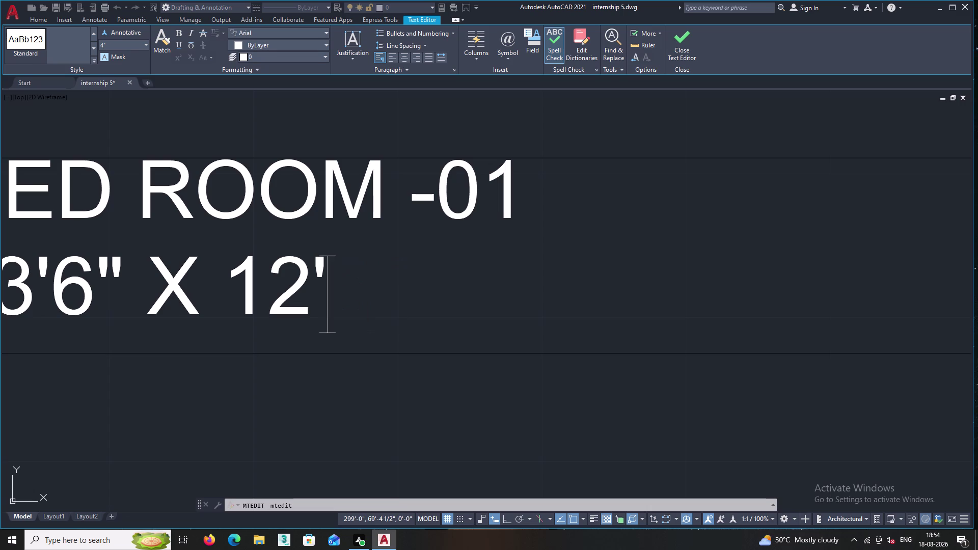
Close the Text Editor and pan back out over the floor plan.
scroll(down, 3)
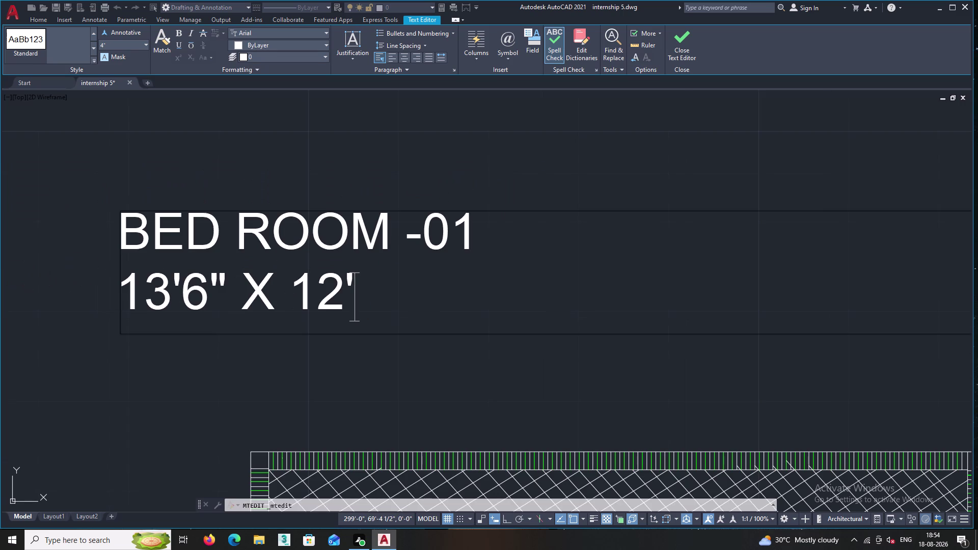
middle_drag(366, 356, 423, 308)
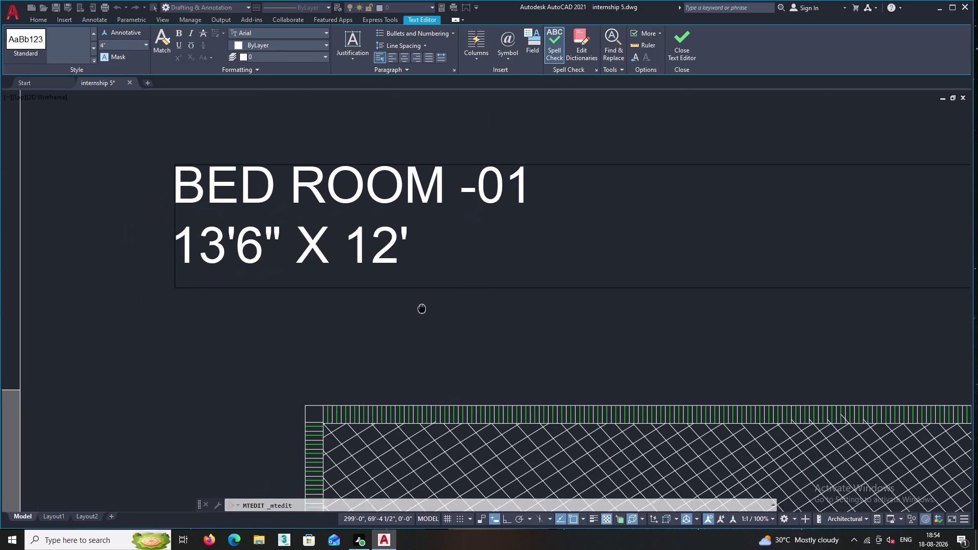
middle_drag(423, 308, 452, 280)
click(275, 331)
middle_drag(306, 291, 266, 377)
scroll(down, 3)
scroll(down, 3)
middle_drag(382, 263, 375, 283)
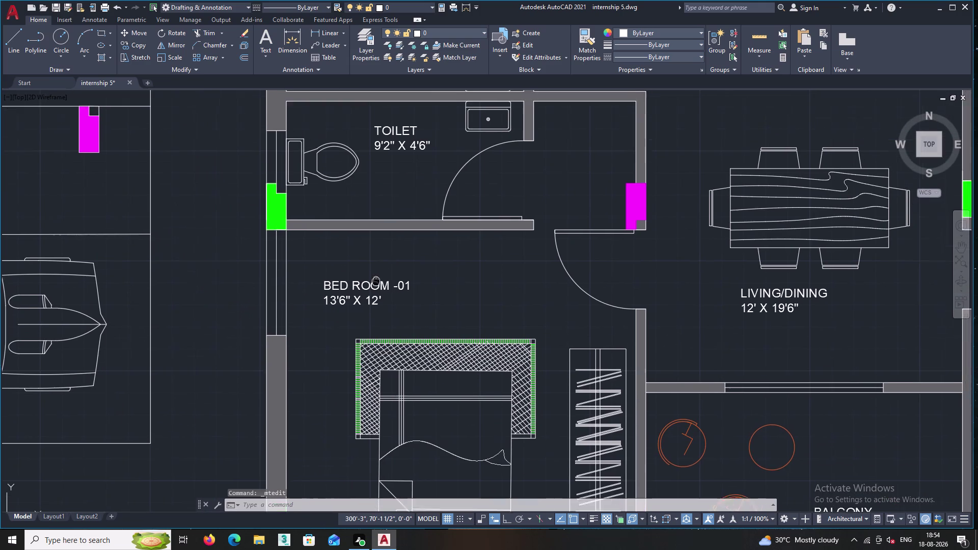
Copy the upper unit's DRESS 4' X 4'6" label, picking its base point.
middle_drag(375, 283, 361, 349)
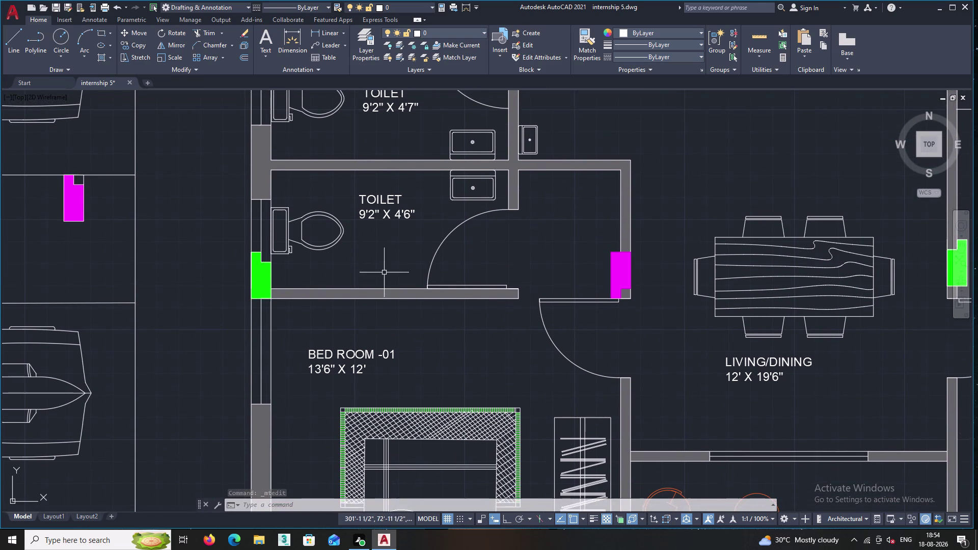
middle_drag(384, 273, 378, 300)
middle_drag(453, 286, 326, 329)
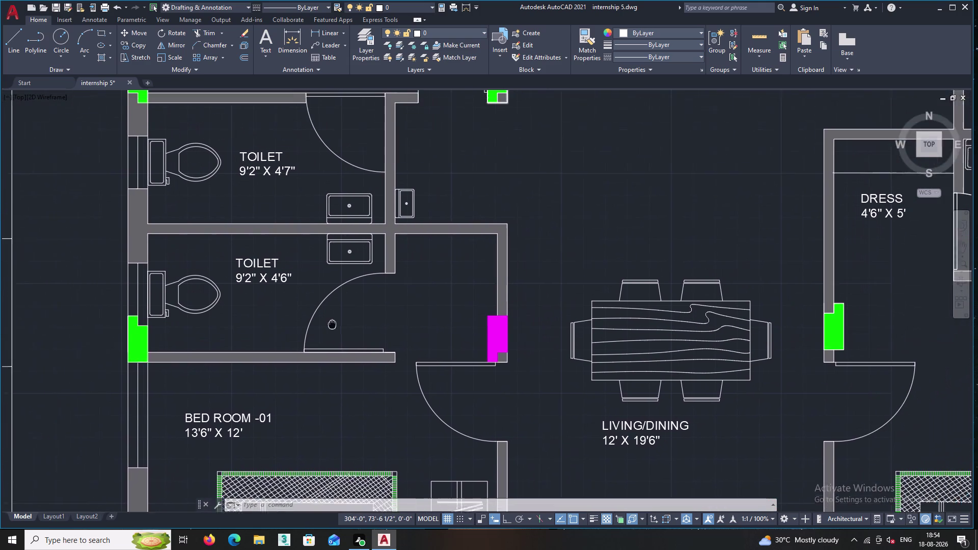
middle_drag(327, 328, 326, 329)
scroll(down, 3)
middle_drag(436, 239, 453, 536)
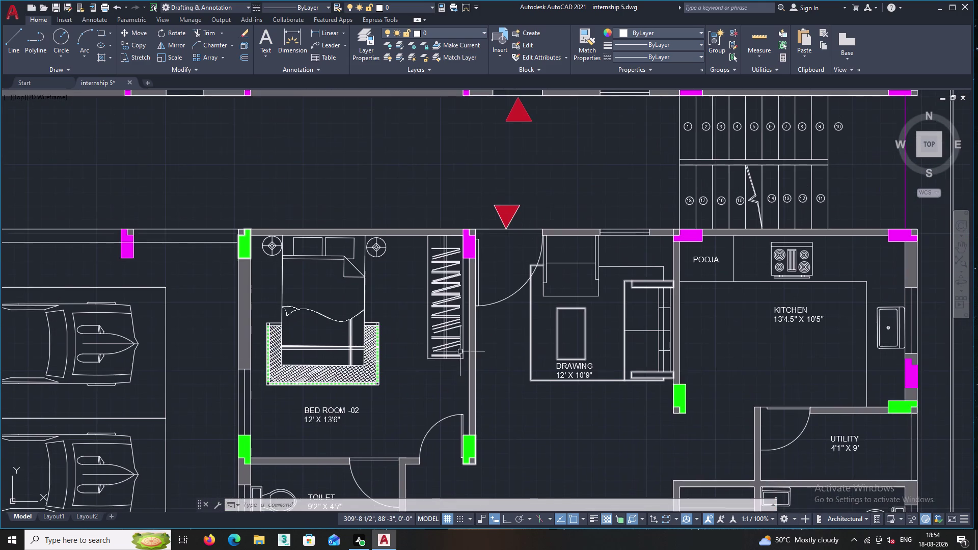
middle_drag(456, 340, 430, 548)
scroll(down, 3)
scroll(up, 3)
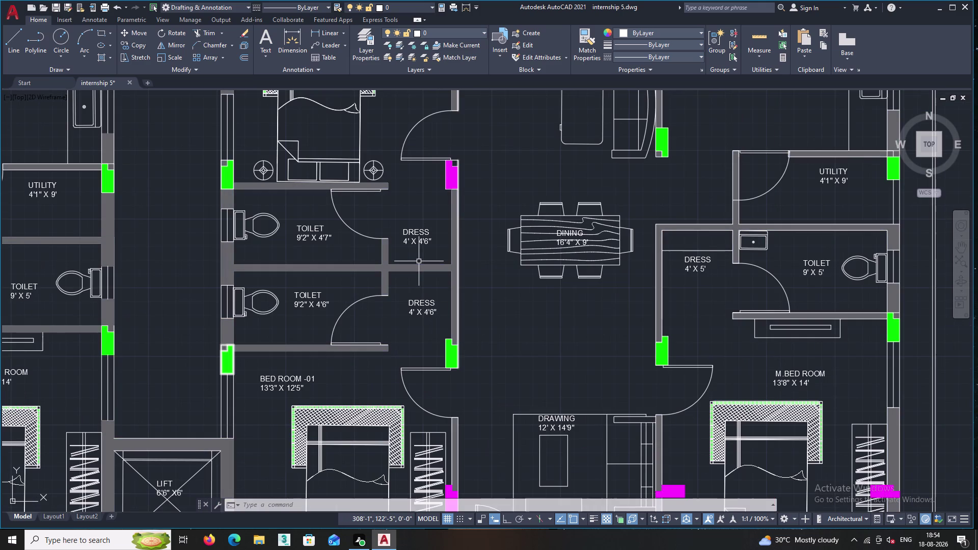
scroll(up, 3)
click(428, 255)
click(398, 210)
right_click(396, 204)
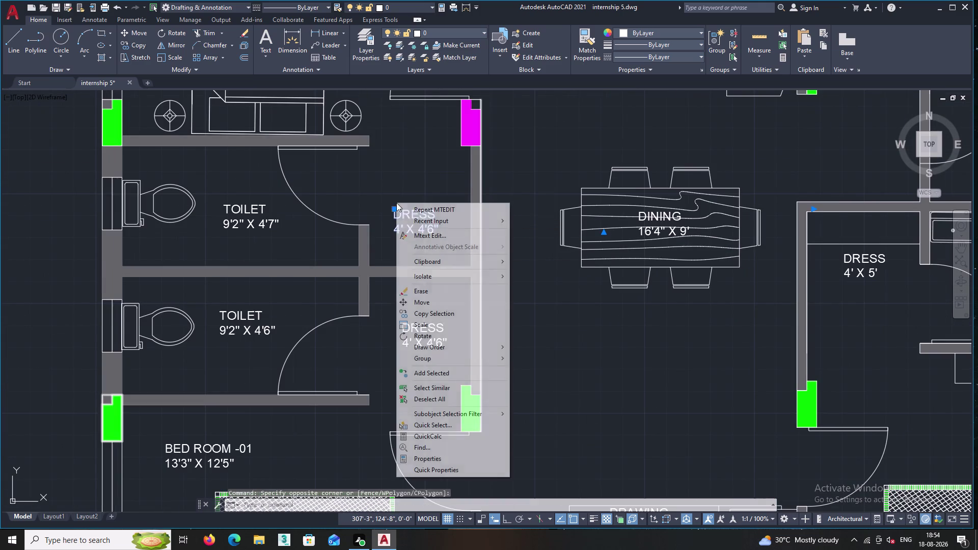
click(438, 312)
click(421, 231)
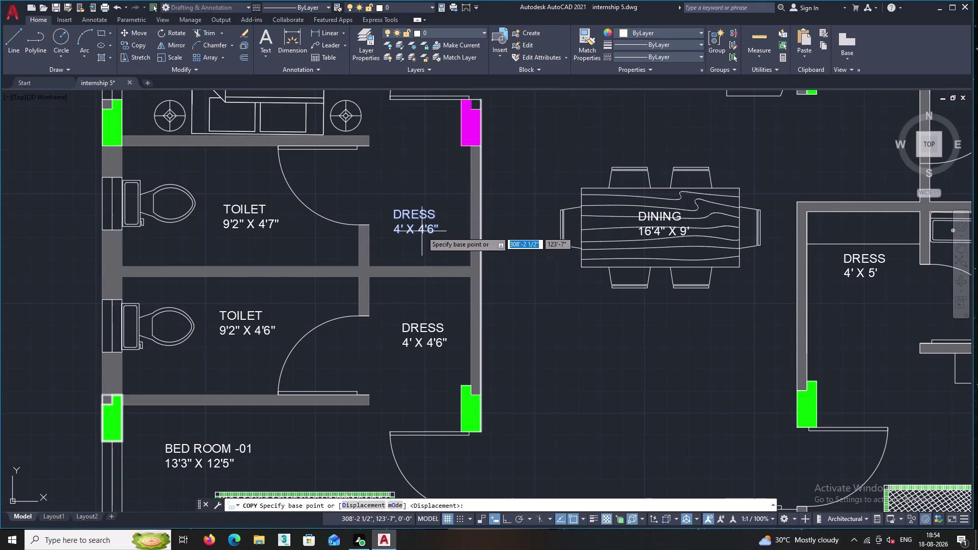
Place the copied DRESS label in the lower unit's dressing room and end copying.
middle_drag(439, 407, 395, 308)
scroll(down, 3)
middle_drag(361, 365, 346, 245)
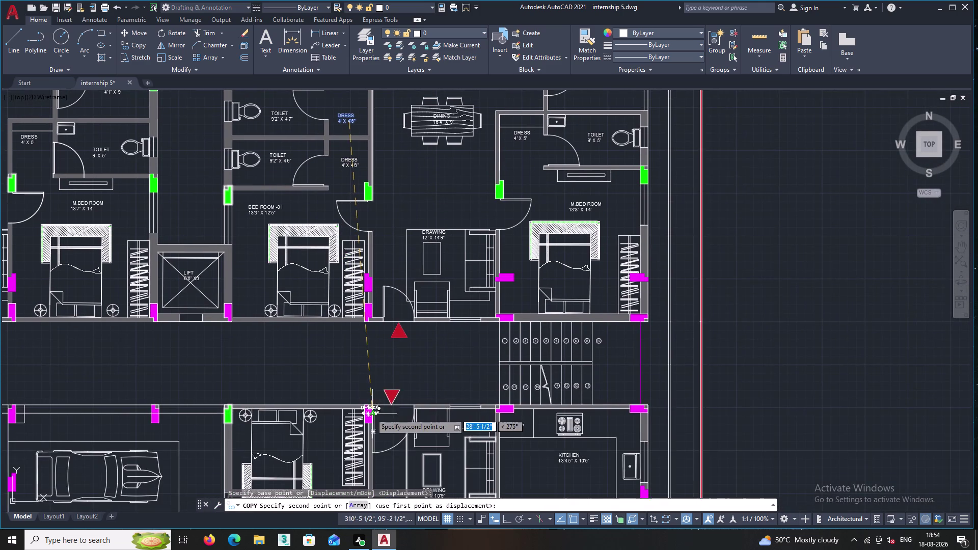
middle_drag(371, 414, 378, 293)
middle_drag(371, 404, 379, 336)
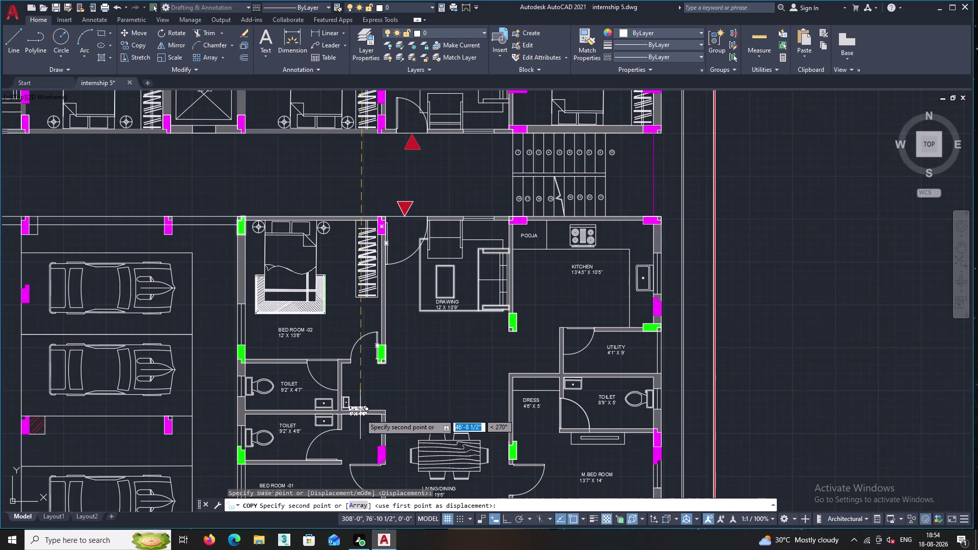
scroll(up, 3)
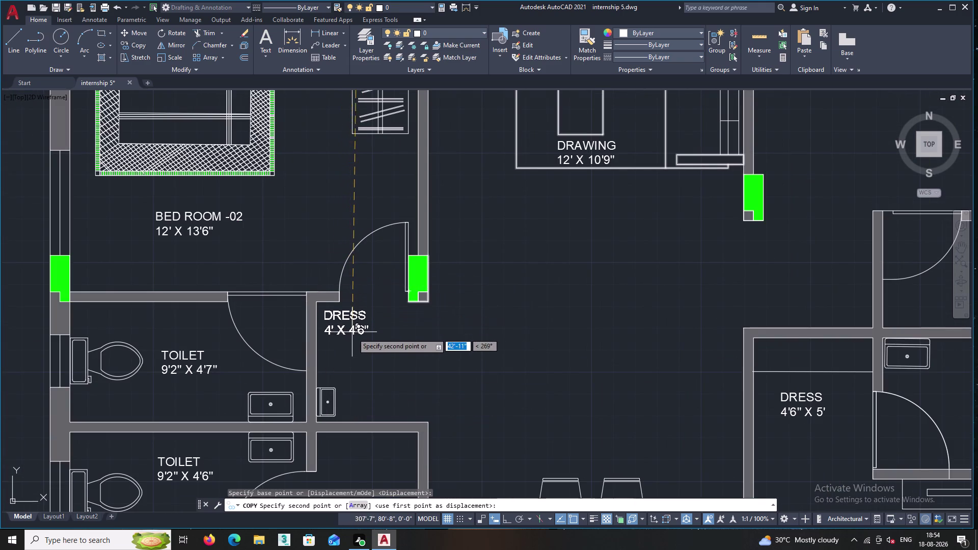
middle_drag(390, 351, 396, 301)
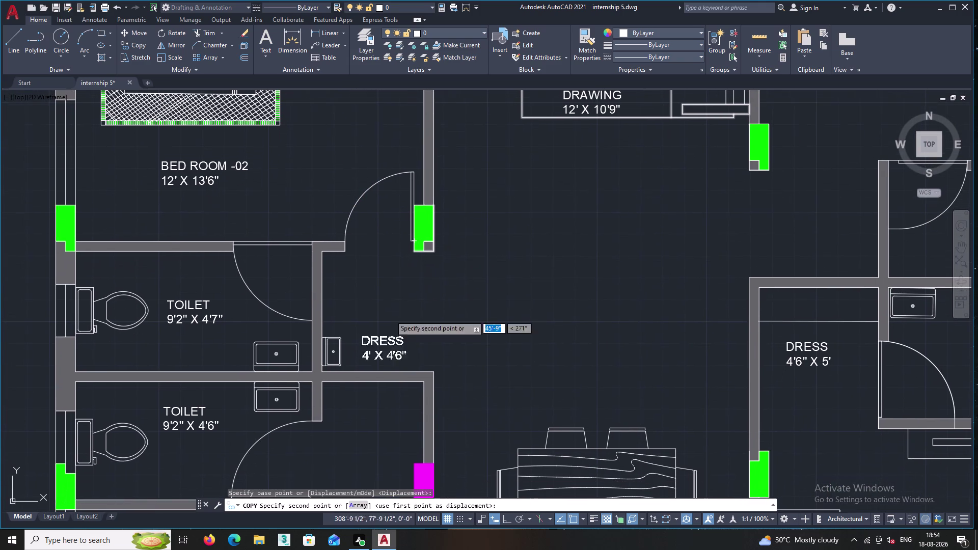
middle_drag(367, 432, 383, 358)
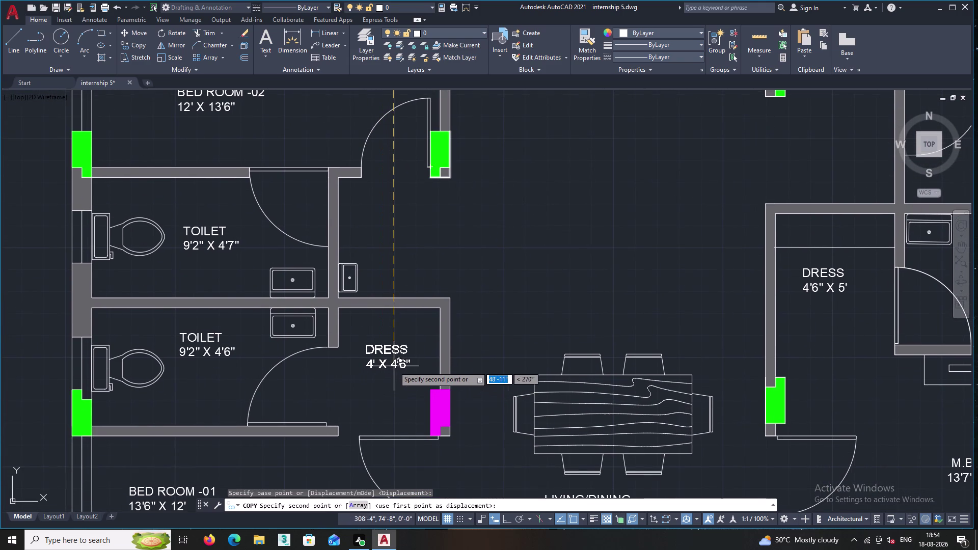
click(397, 369)
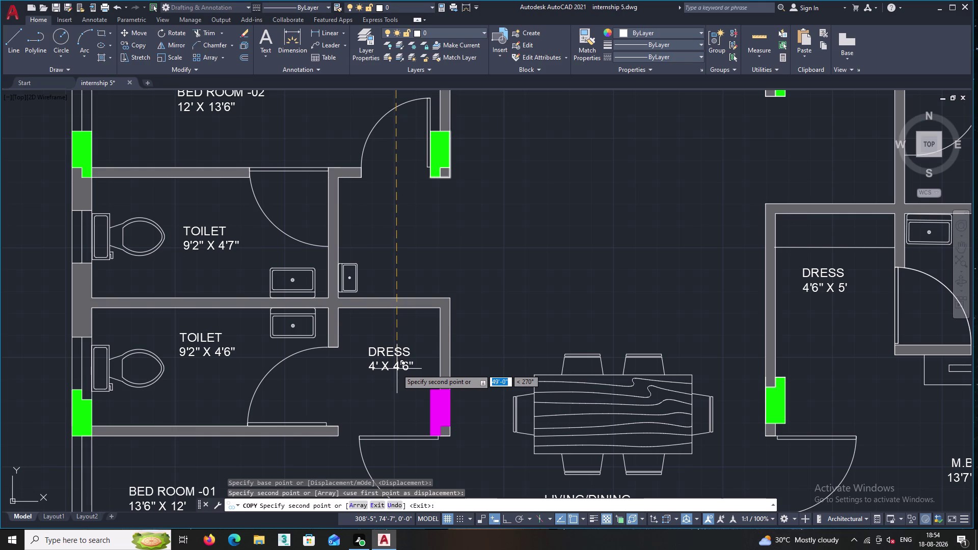
key(Escape)
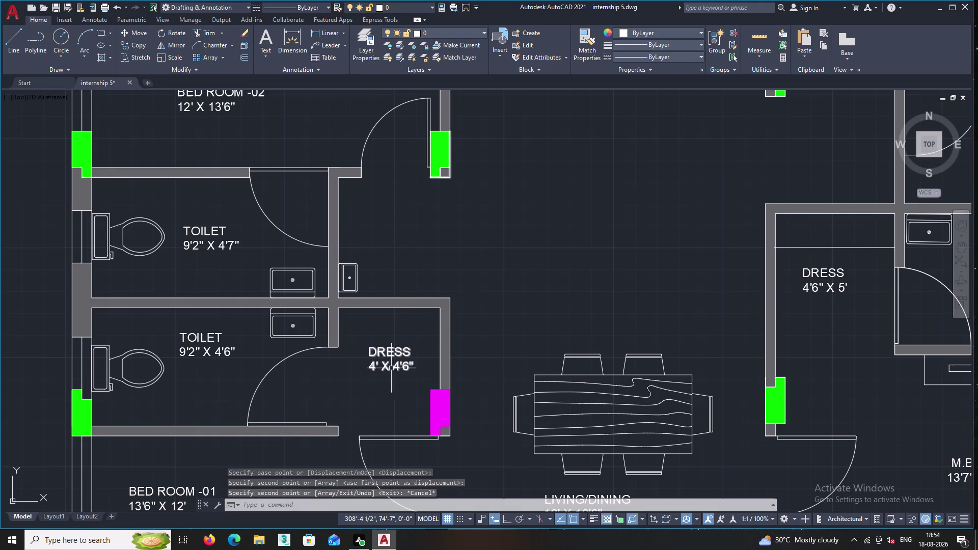
Draw a horizontal line from the dressing room's left wall to its right wall.
scroll(down, 3)
middle_drag(323, 370, 374, 334)
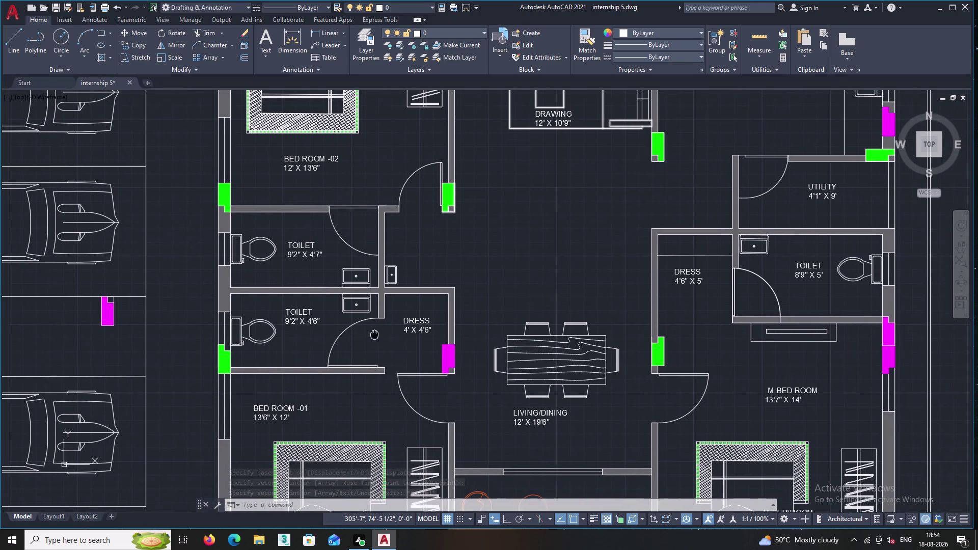
middle_drag(374, 333, 398, 317)
middle_drag(362, 390, 400, 359)
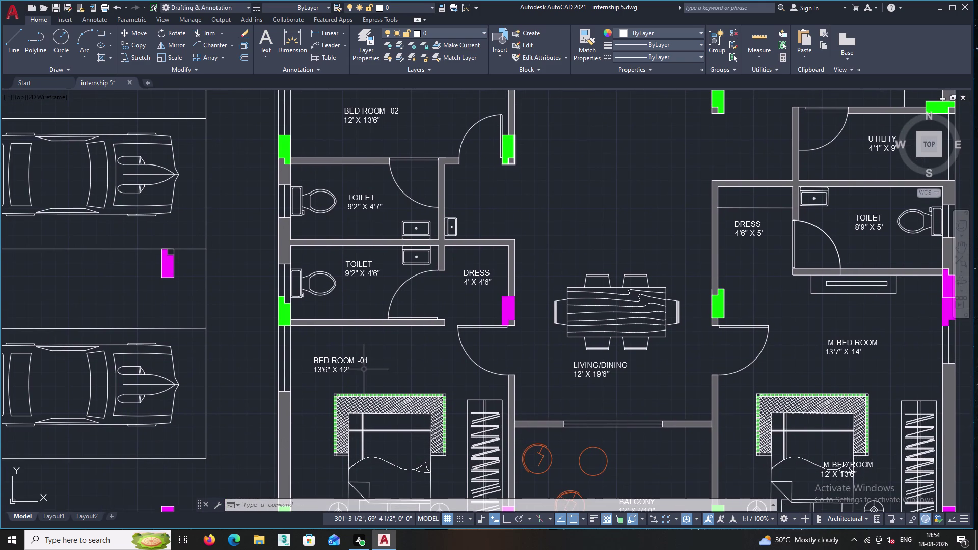
middle_drag(434, 267, 345, 445)
middle_click(423, 404)
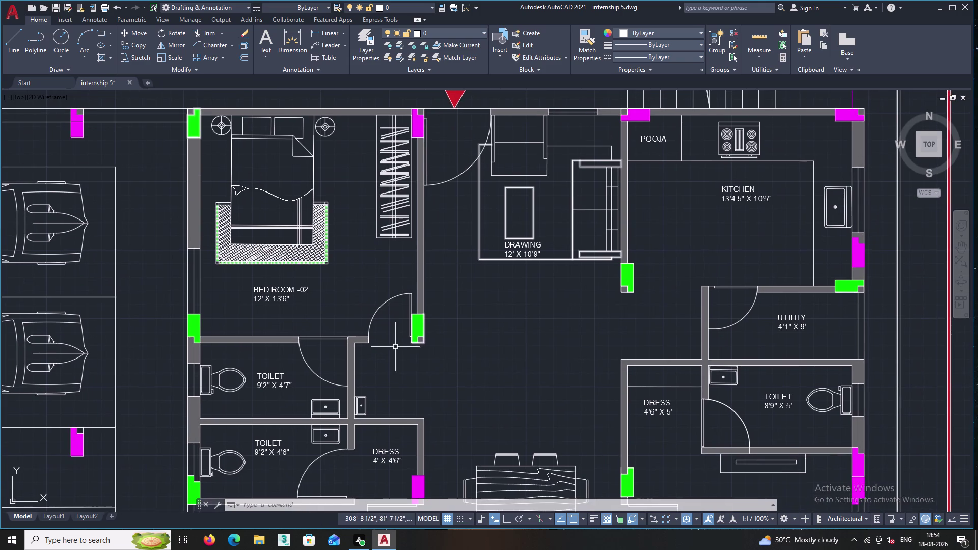
double_click(11, 39)
scroll(up, 3)
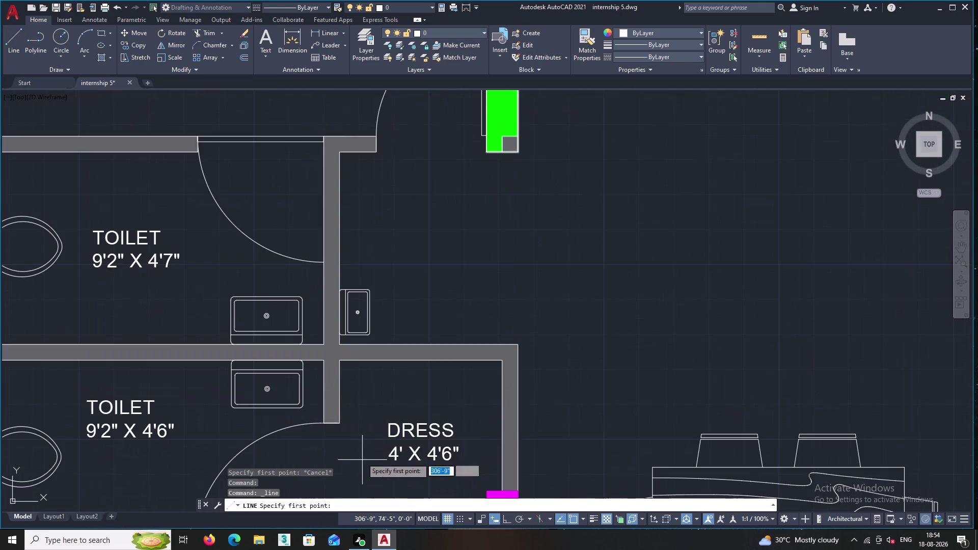
click(340, 401)
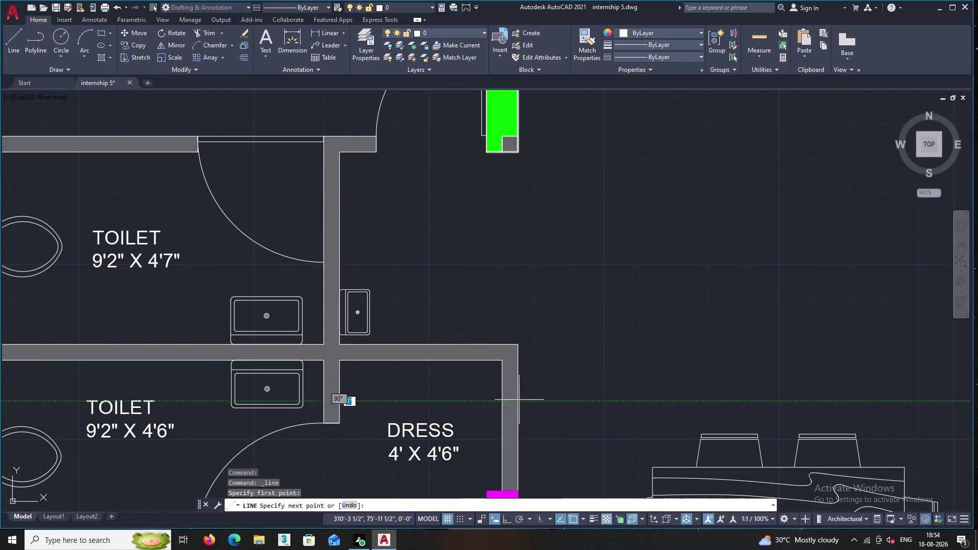
click(502, 401)
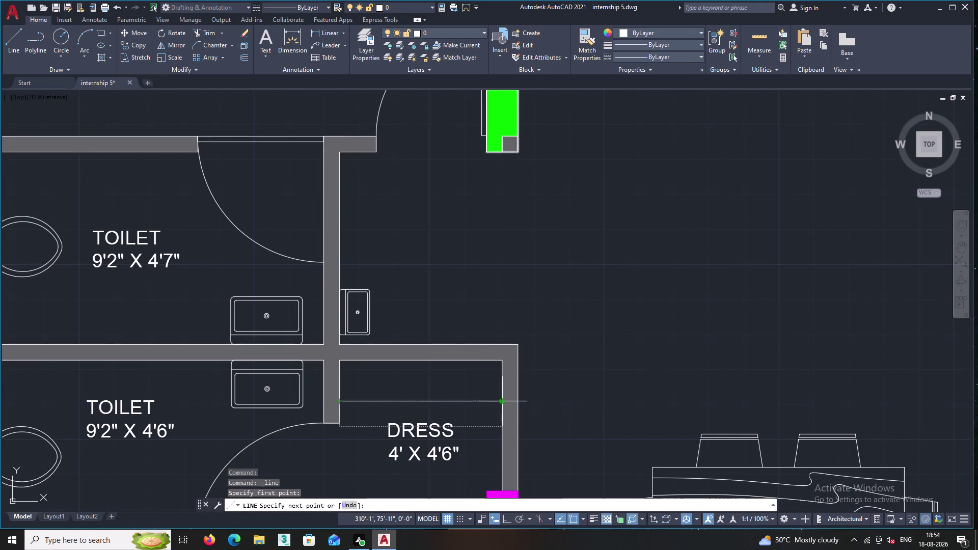
key(Return)
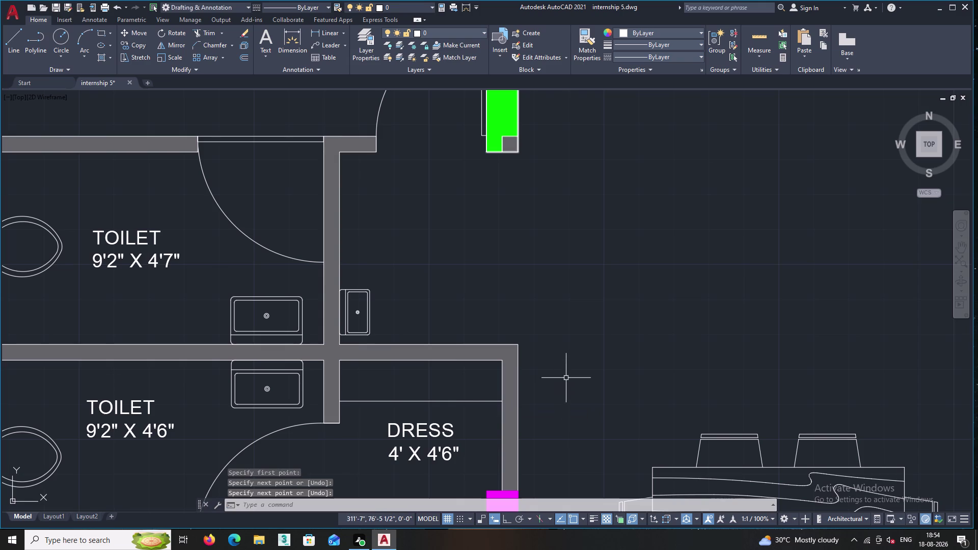
middle_drag(565, 378, 471, 388)
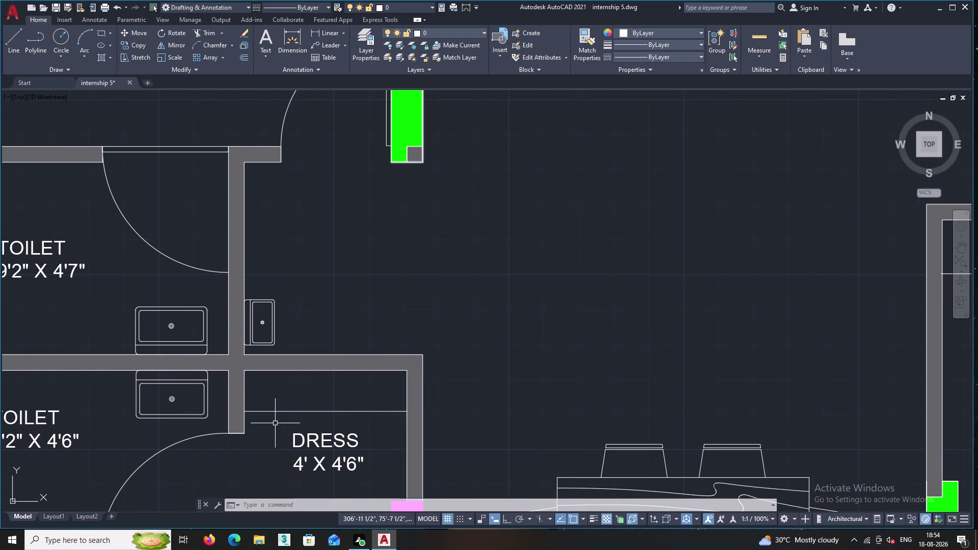
middle_drag(225, 385, 387, 378)
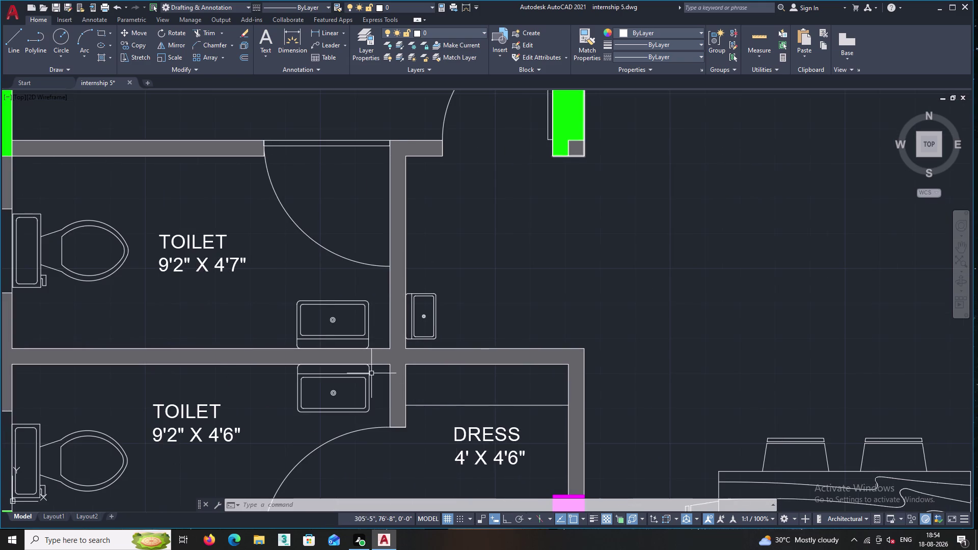
scroll(down, 3)
middle_drag(306, 398, 414, 349)
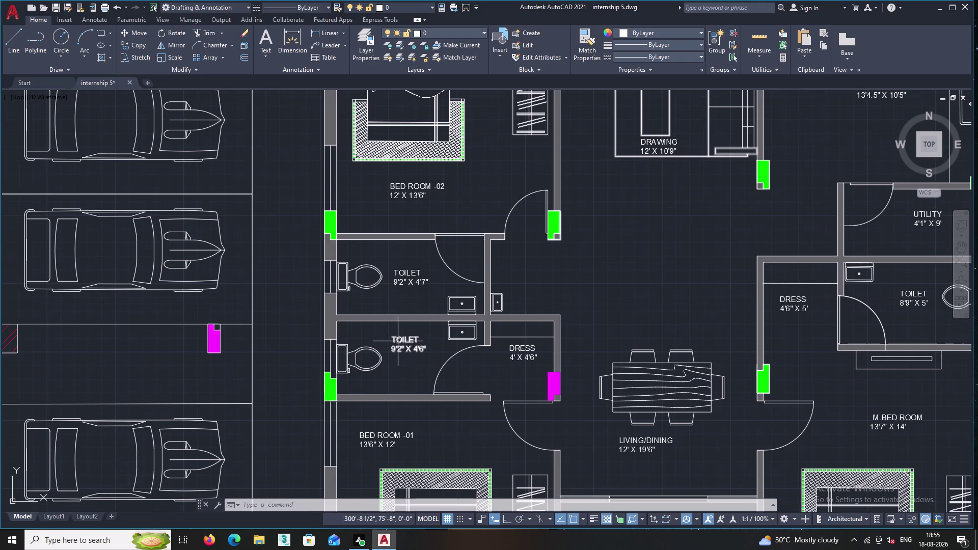
middle_drag(252, 326, 293, 277)
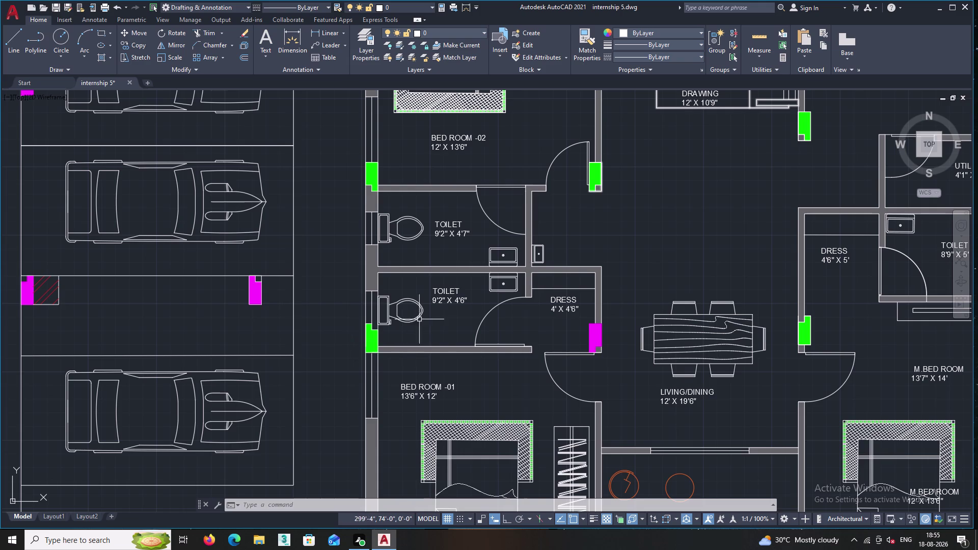
middle_drag(353, 315, 340, 496)
middle_drag(346, 264, 327, 408)
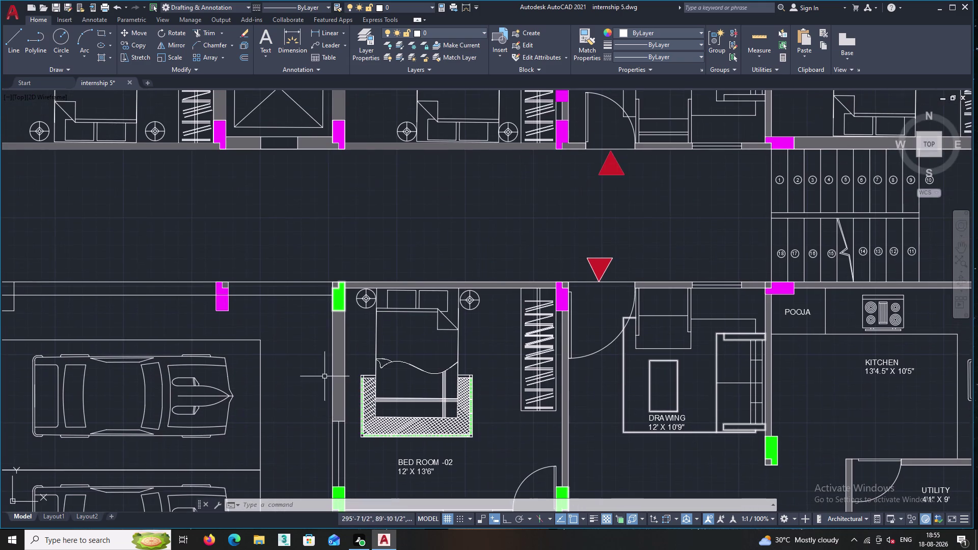
middle_drag(309, 272, 307, 367)
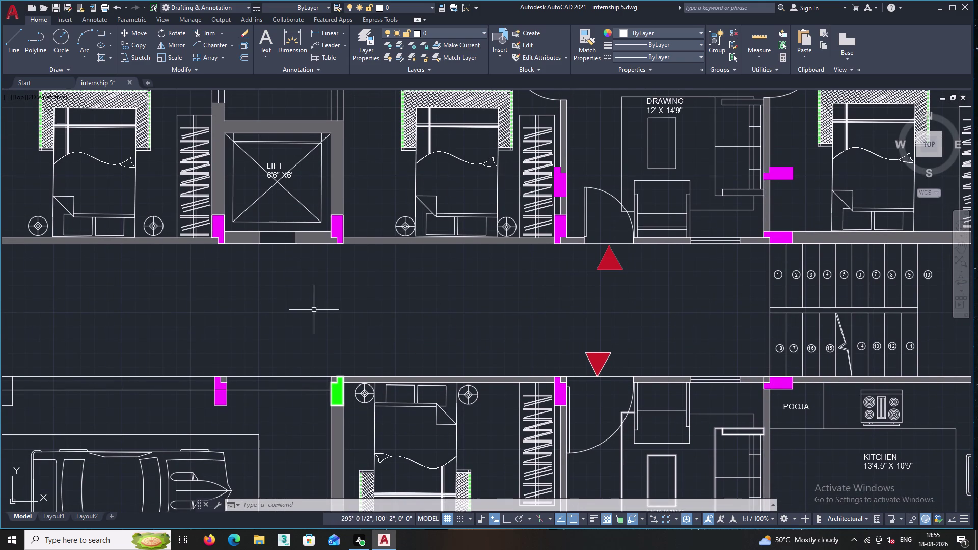
middle_drag(270, 311, 324, 302)
scroll(down, 3)
middle_drag(424, 321, 406, 267)
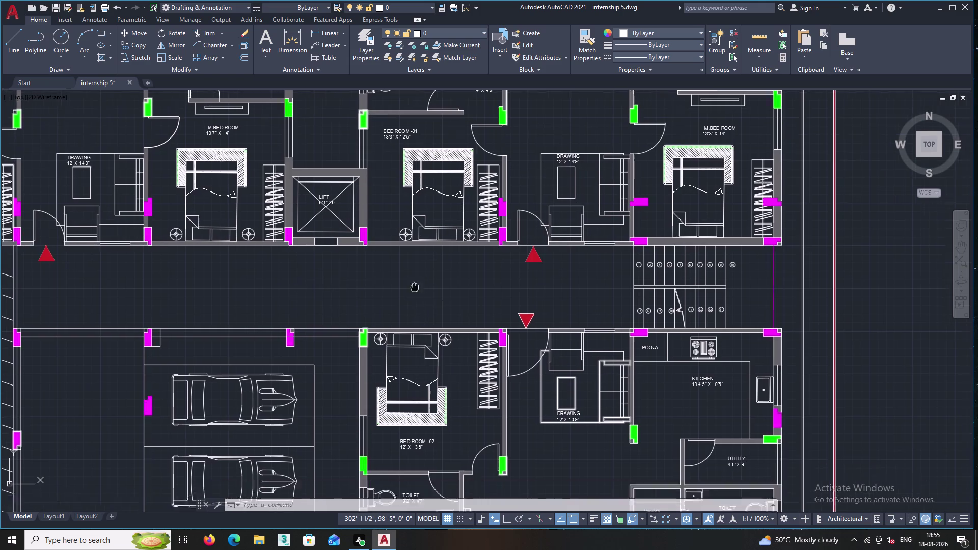
middle_drag(406, 268, 398, 205)
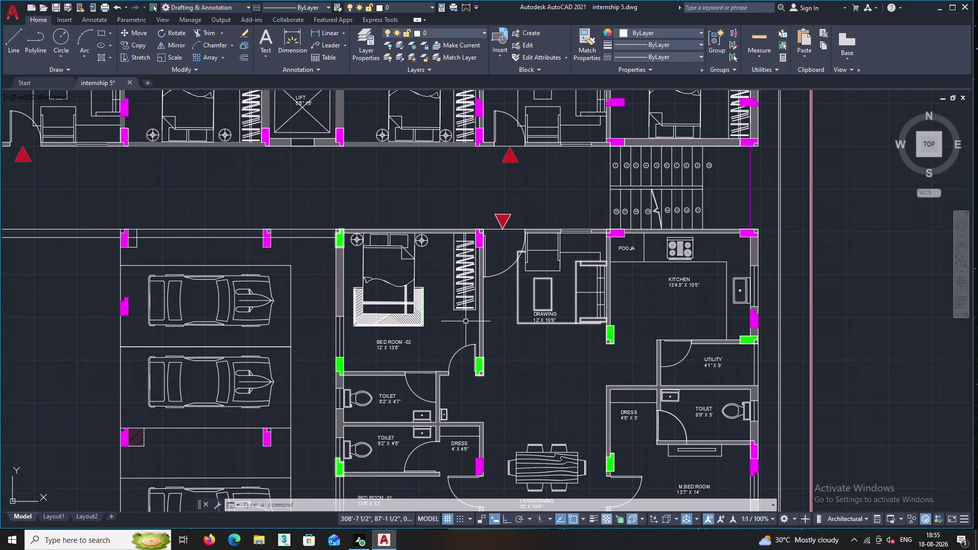
scroll(down, 3)
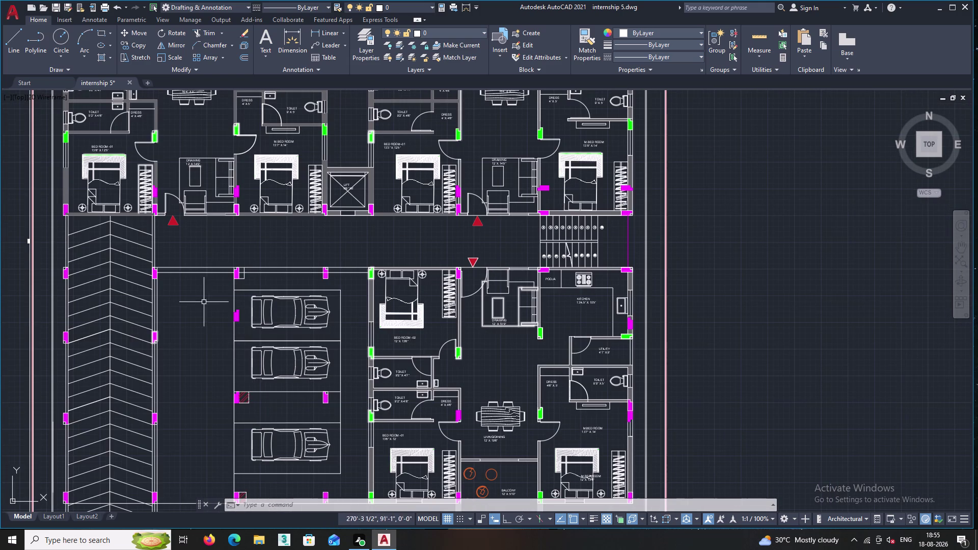
middle_drag(197, 267, 203, 320)
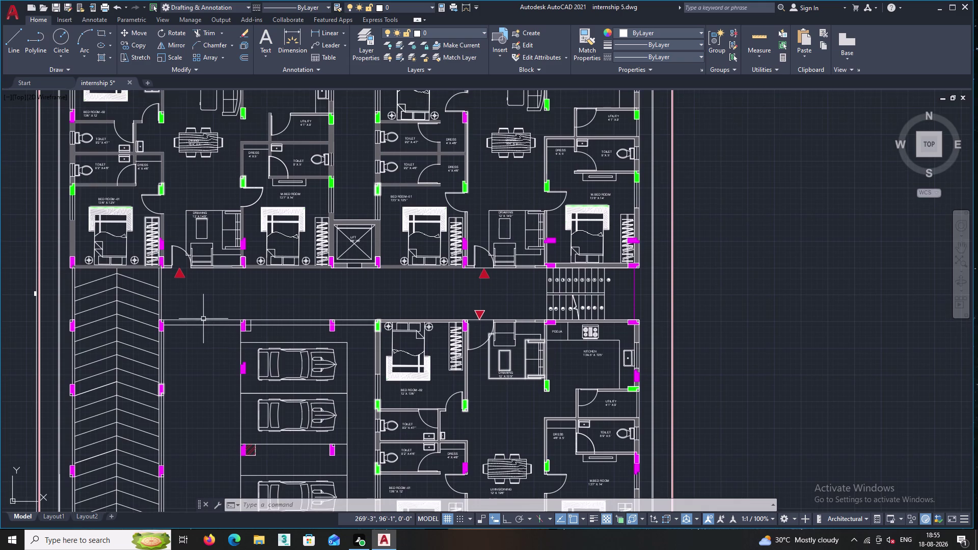
scroll(up, 3)
middle_drag(646, 315, 592, 311)
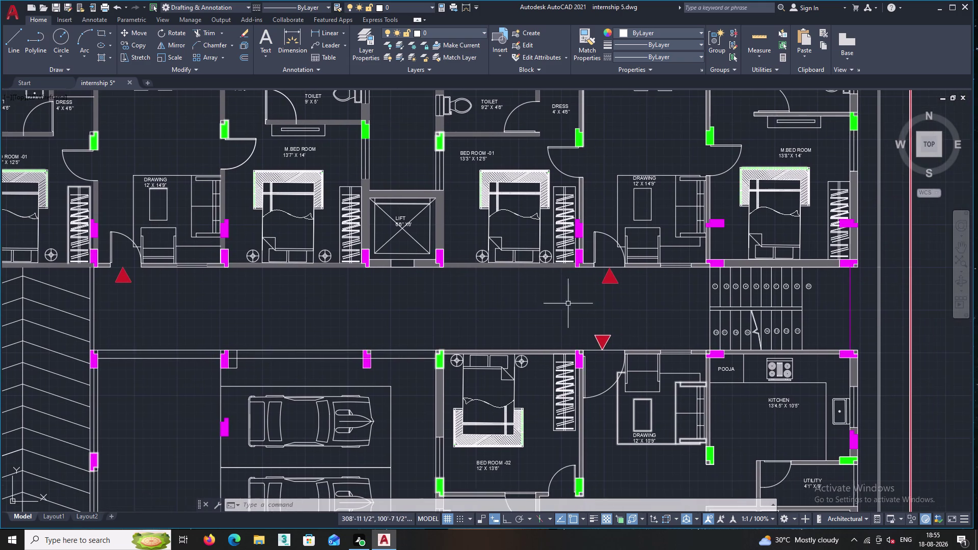
middle_drag(471, 187, 459, 337)
Copy the TOILET 9'2" X 4'6" label, picking its base point.
scroll(up, 3)
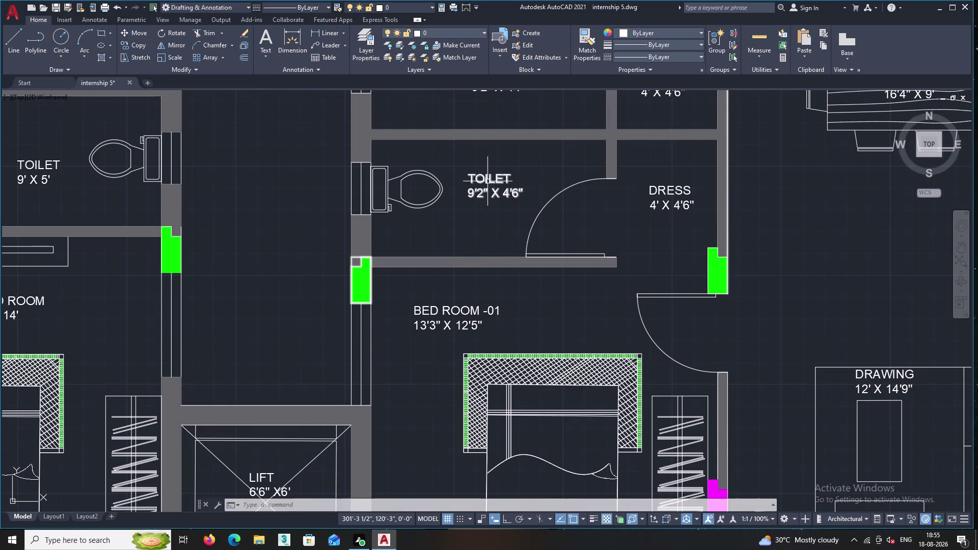
click(487, 182)
right_click(481, 182)
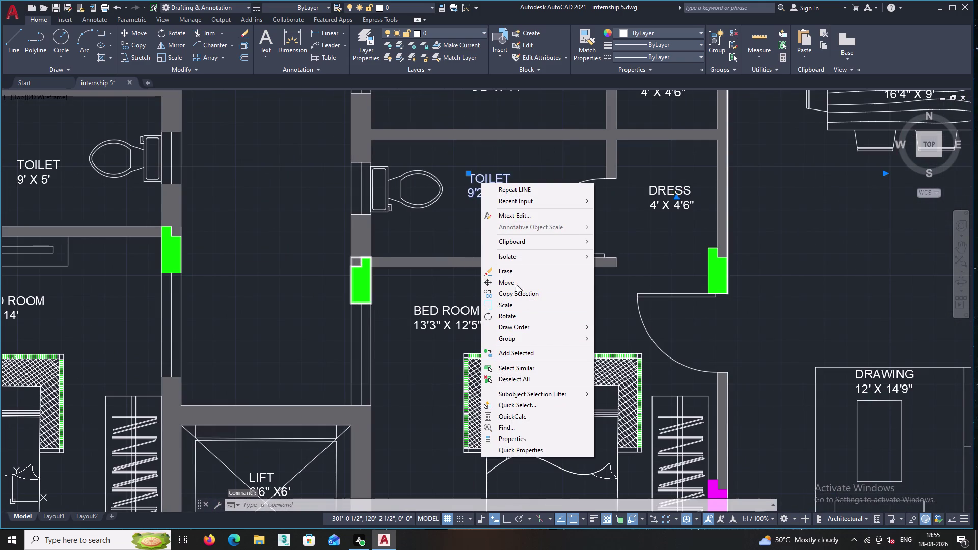
click(513, 295)
click(482, 182)
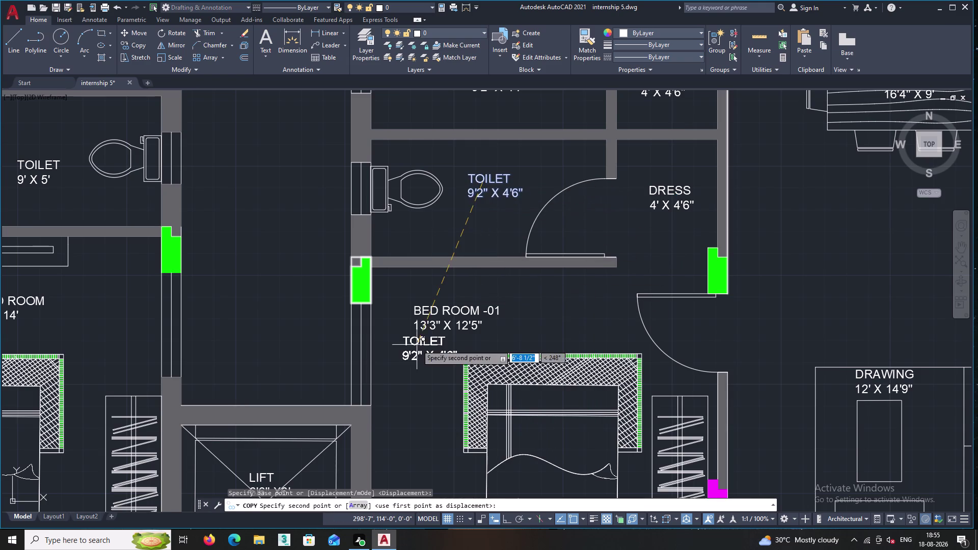
Place two copies below and beside the red triangle door tag, then end copying.
middle_drag(417, 344, 679, 187)
scroll(down, 3)
middle_drag(413, 361, 553, 219)
middle_drag(310, 382, 450, 290)
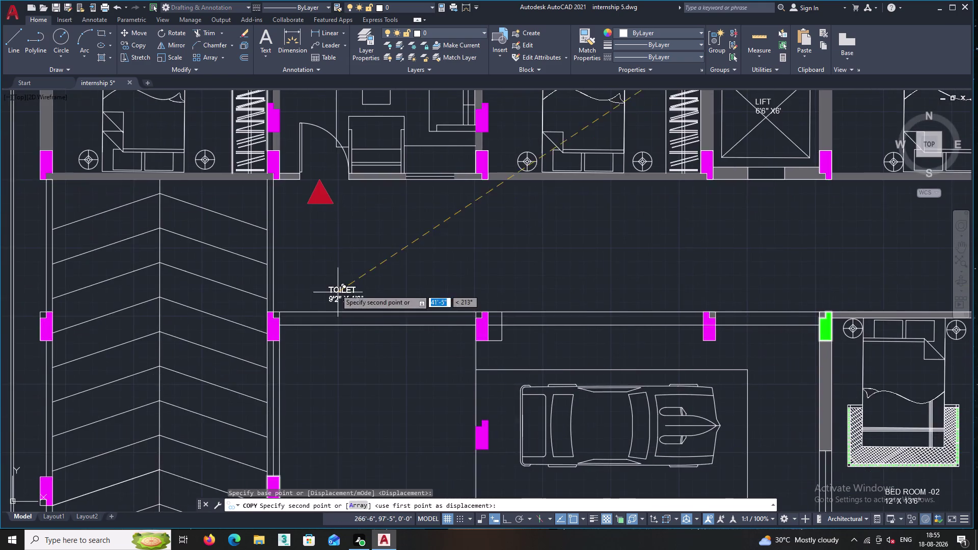
scroll(up, 3)
middle_drag(331, 221, 348, 374)
scroll(up, 3)
middle_drag(339, 296, 340, 355)
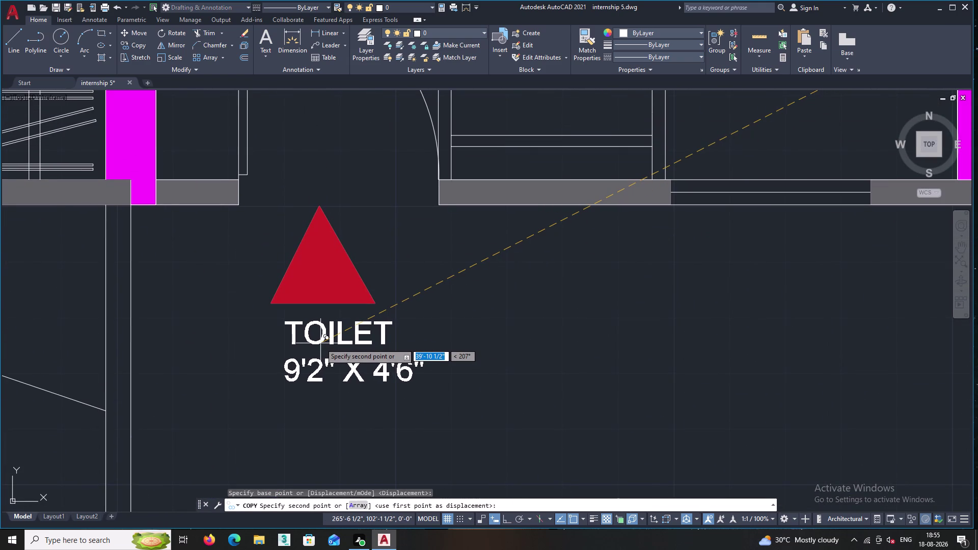
click(320, 343)
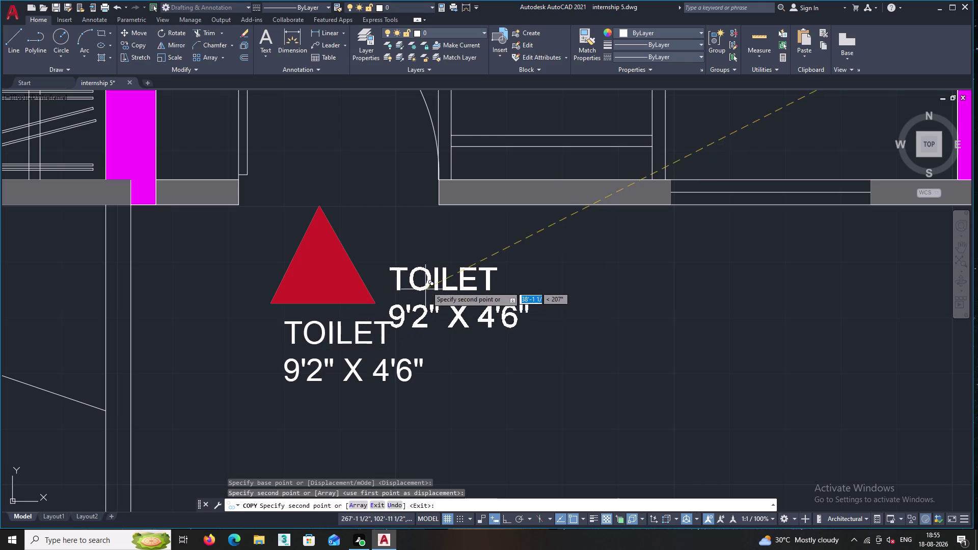
middle_drag(438, 270, 427, 360)
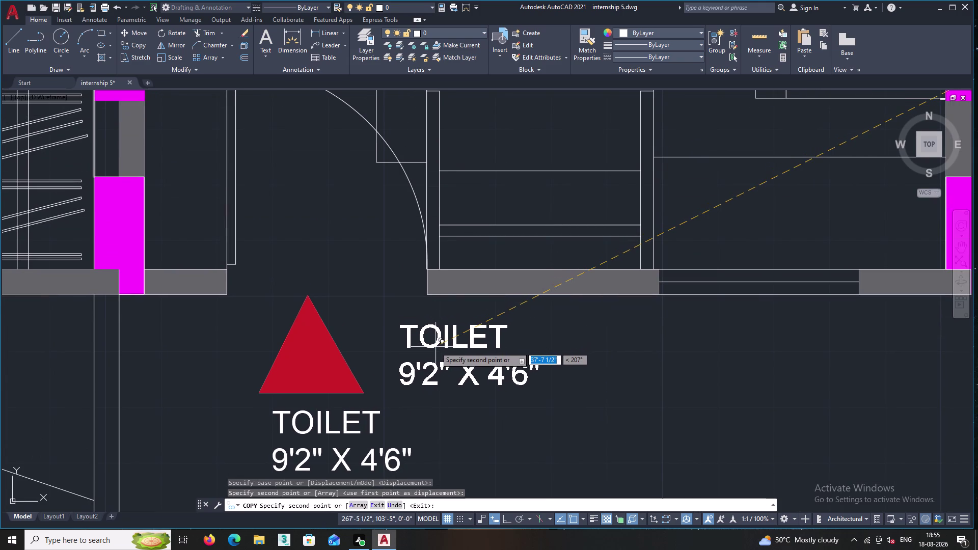
click(436, 347)
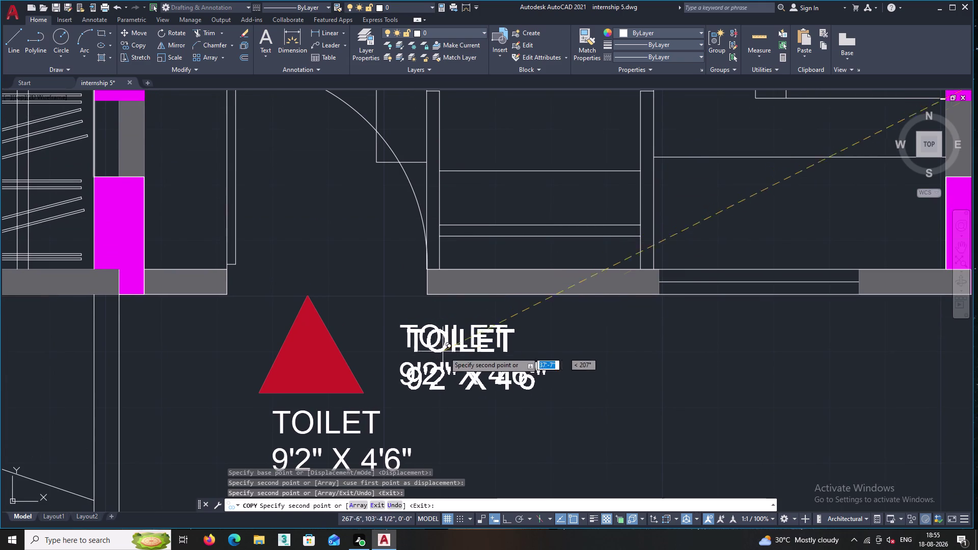
key(Escape)
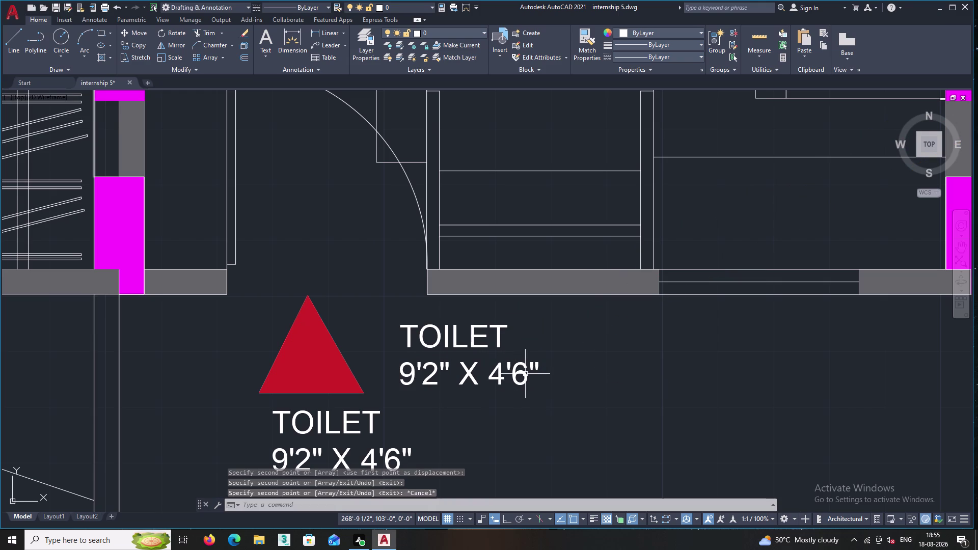
Change the label beside the red tag to read 03.
double_click(461, 336)
click(481, 340)
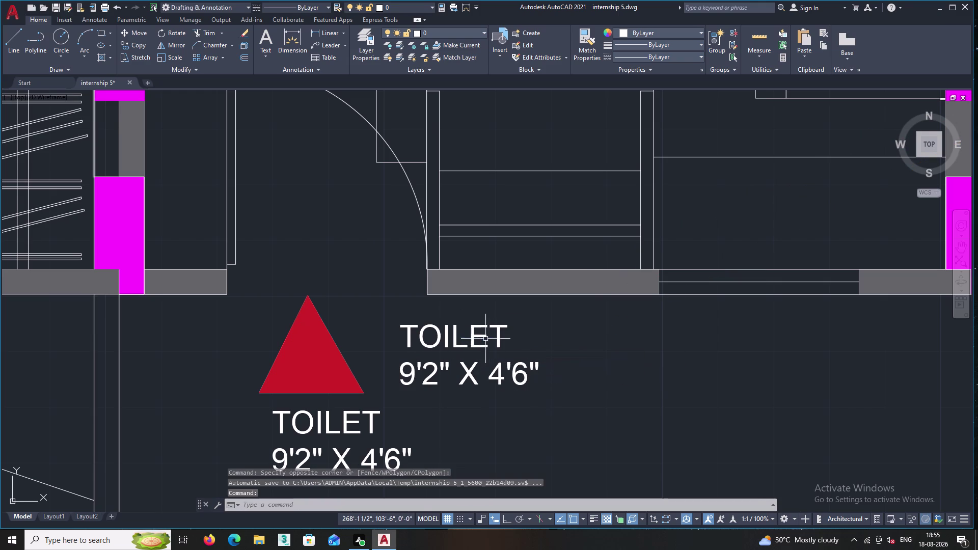
click(512, 411)
click(476, 352)
right_click(476, 349)
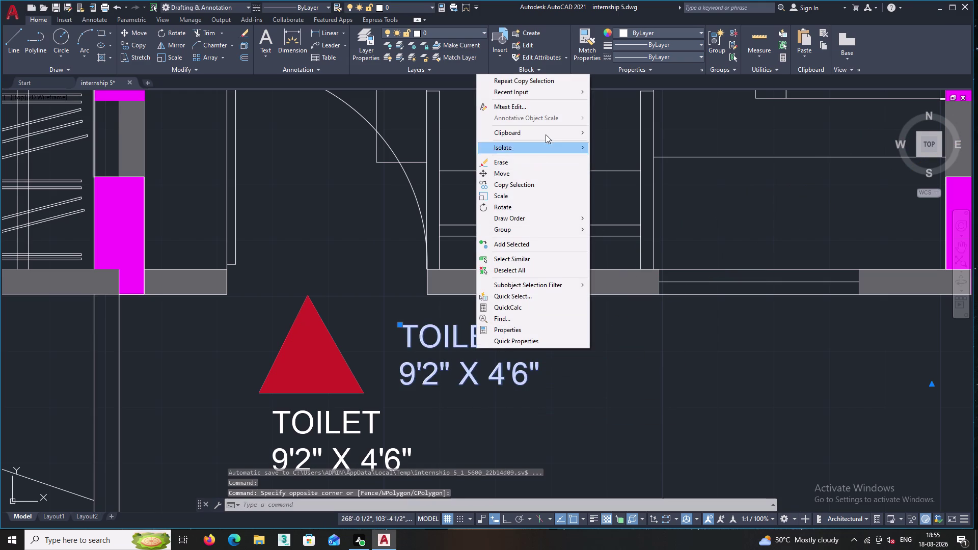
click(536, 108)
click(563, 385)
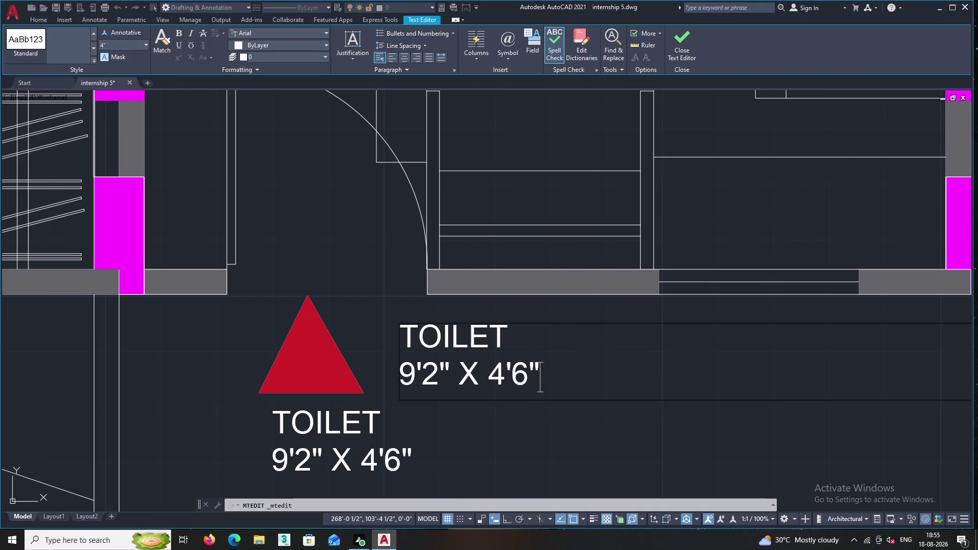
key(BackSpace)
key(BackSpace)
key(BackSpace)
key(BackSpace)
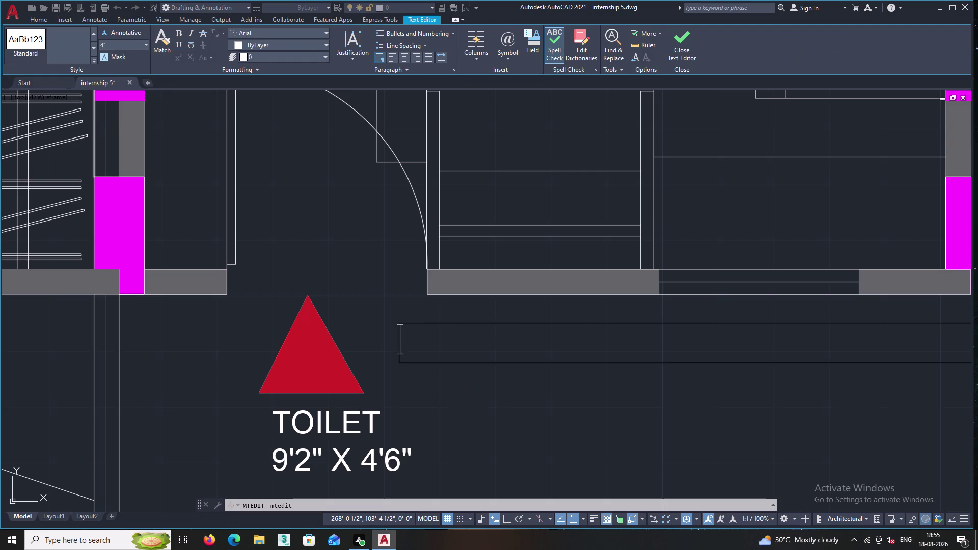
text(03)
double_click(510, 413)
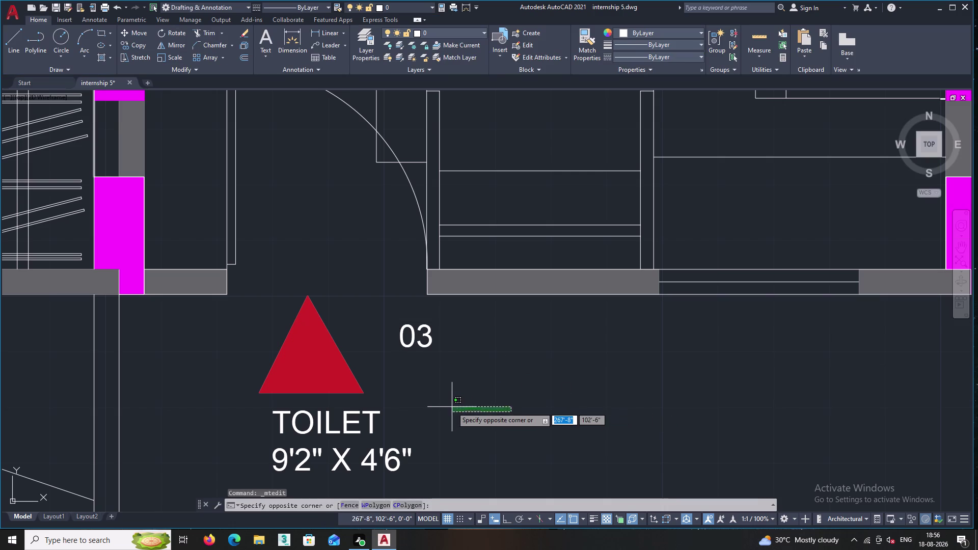
Change the lower label's text to ENTRY.
click(454, 398)
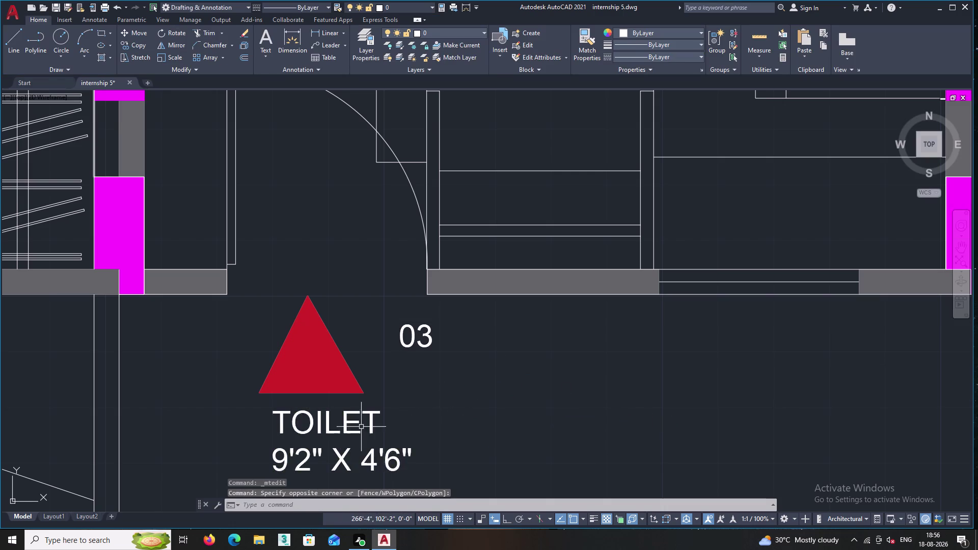
click(358, 422)
right_click(406, 390)
click(454, 148)
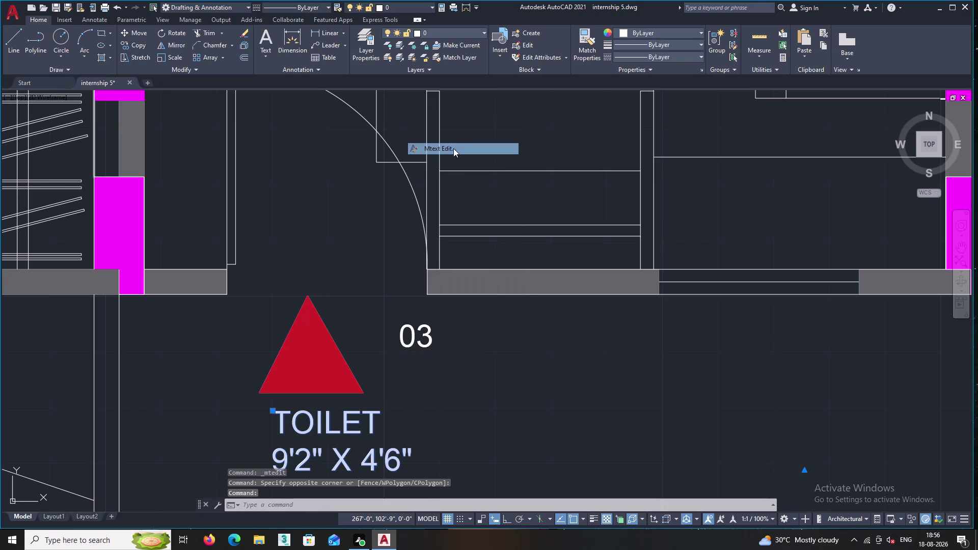
middle_drag(423, 371, 421, 282)
click(437, 372)
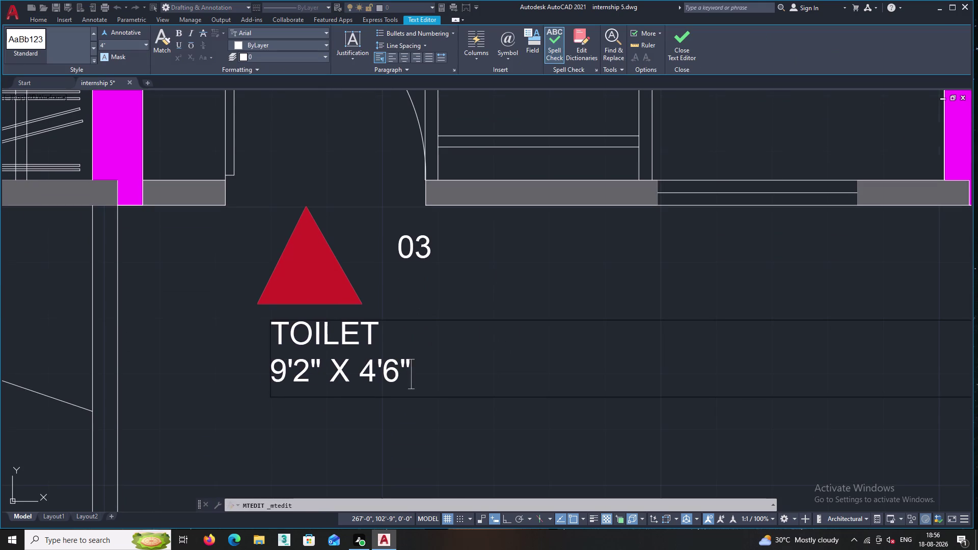
key(BackSpace)
key(BackSpace)
key(BackSpace)
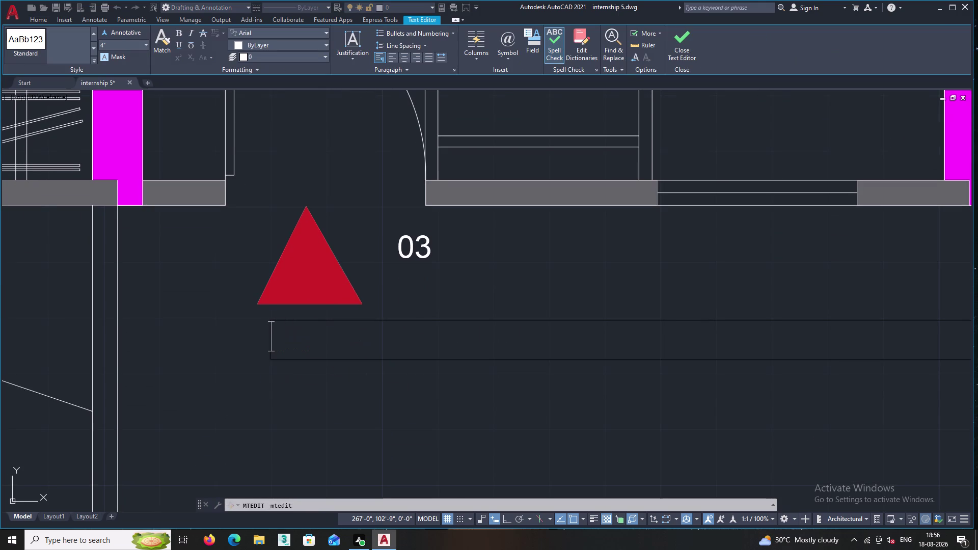
key(e)
text(NTR)
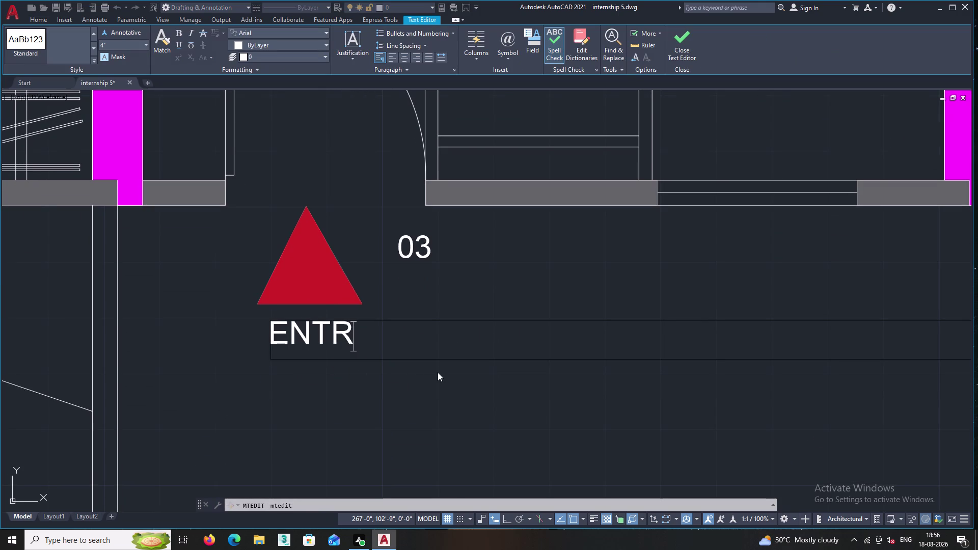
text(Y)
click(349, 388)
scroll(down, 3)
middle_drag(395, 346, 338, 379)
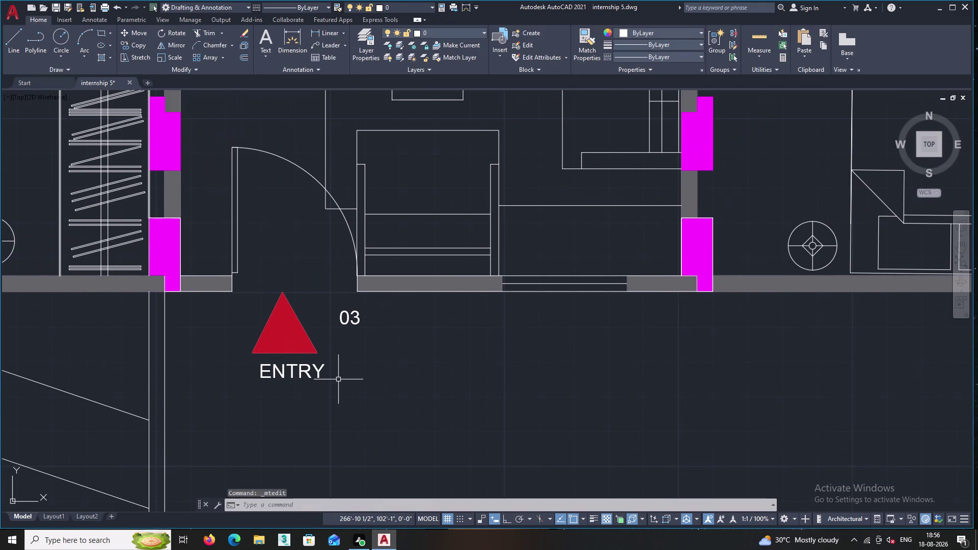
Enclose the 03 text in a constant-size circle with TCIRCLE and default offset.
scroll(up, 3)
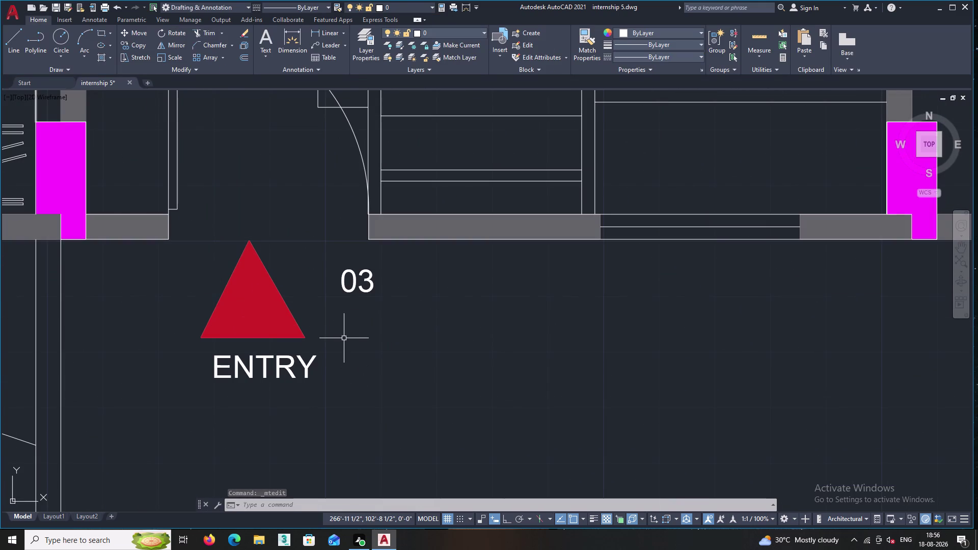
middle_drag(372, 279, 389, 361)
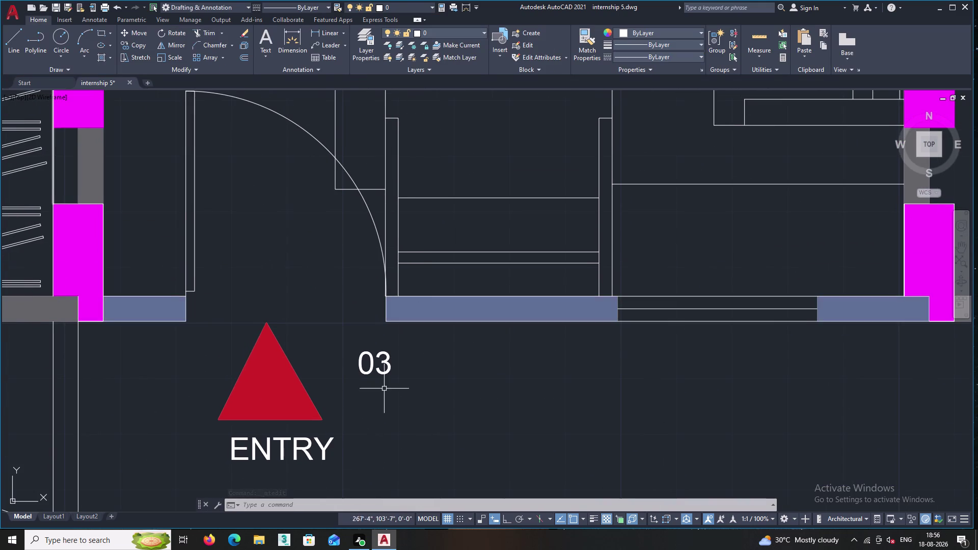
scroll(up, 3)
middle_drag(382, 369, 393, 403)
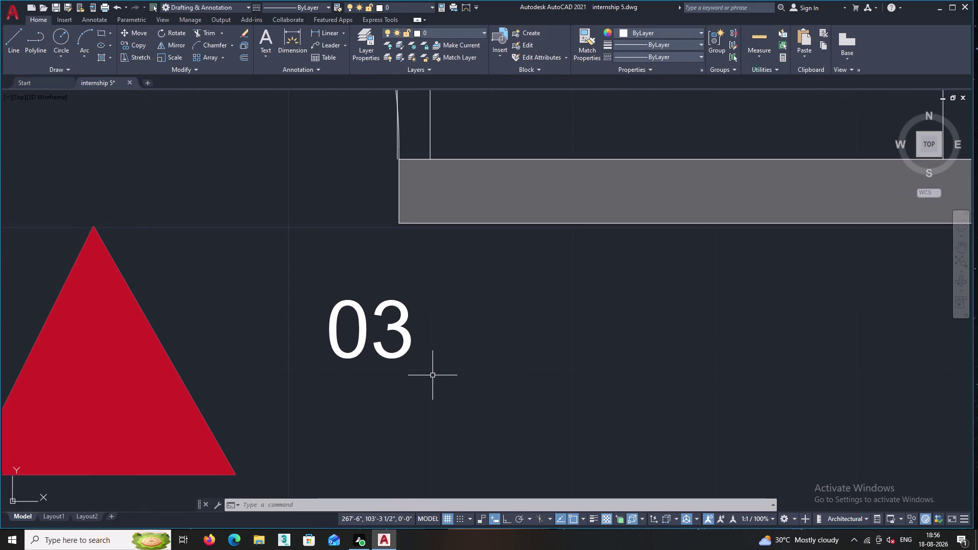
text(TCI)
key(Return)
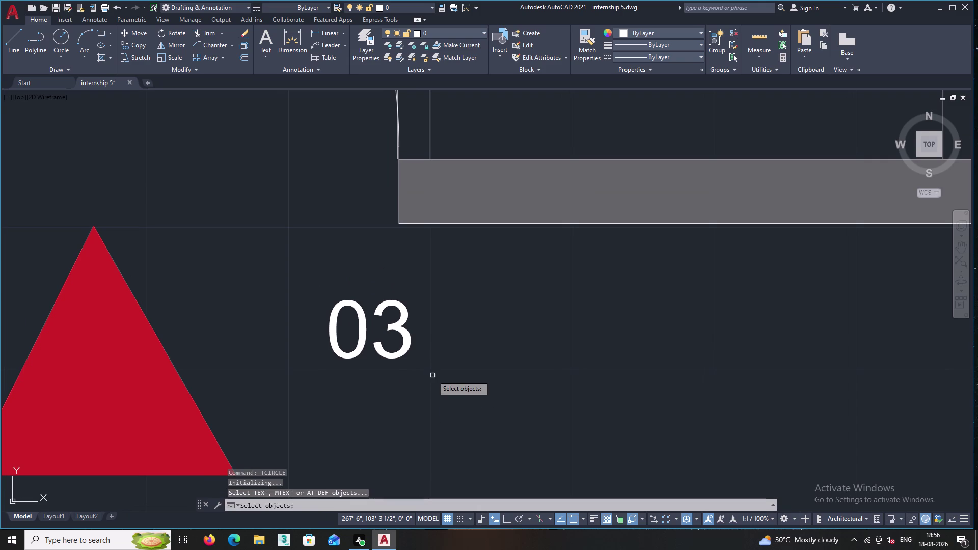
click(437, 376)
double_click(317, 294)
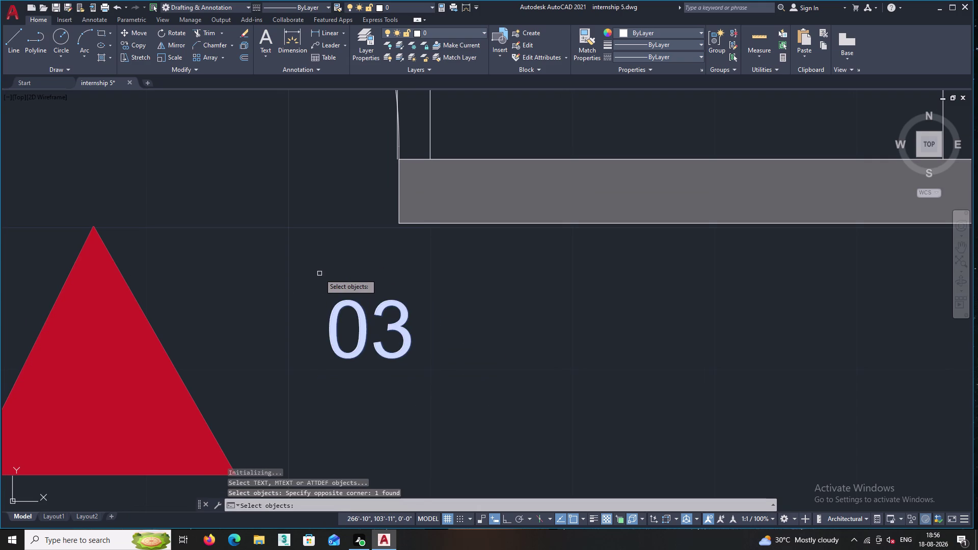
key(Return)
key(Return)
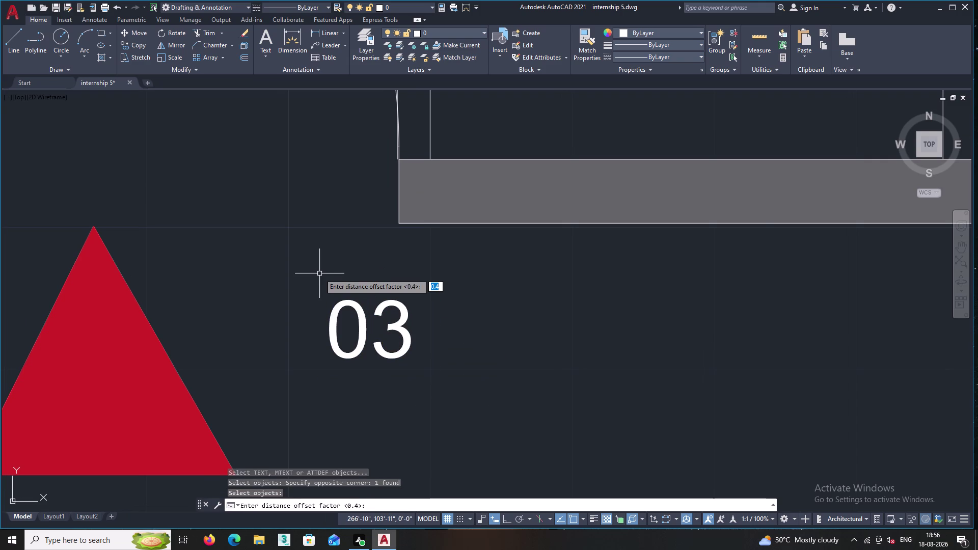
key(Return)
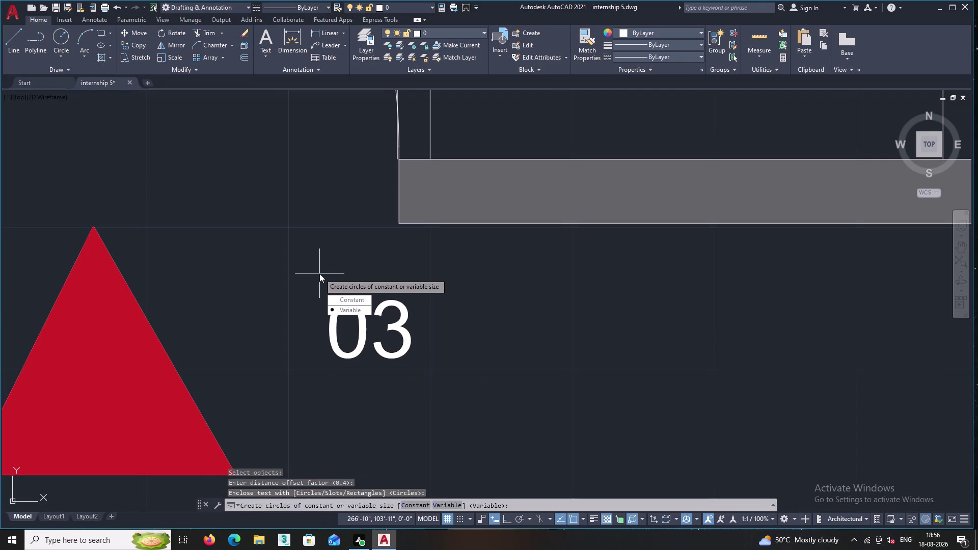
click(347, 294)
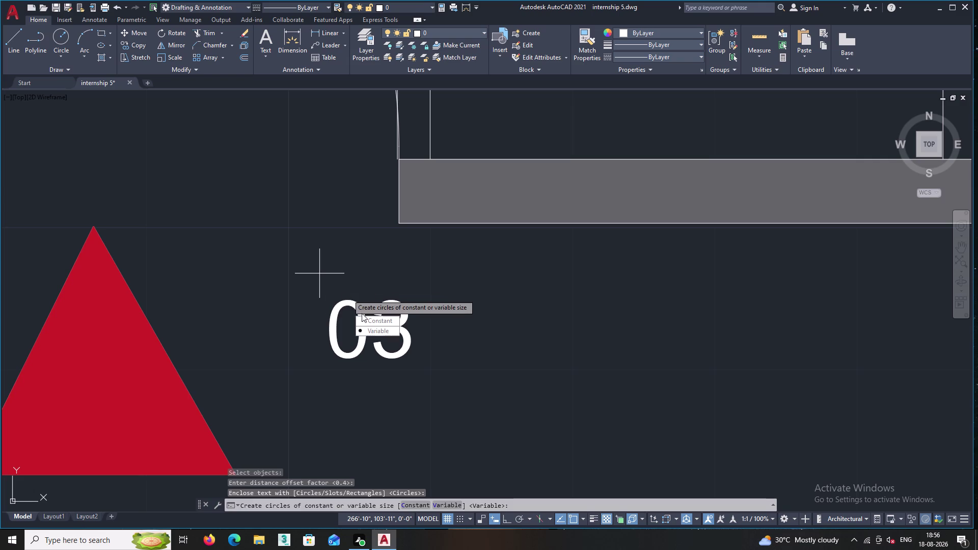
Window-select the circled 03 tag and pan around it.
drag(367, 323, 347, 295)
click(347, 295)
click(347, 295)
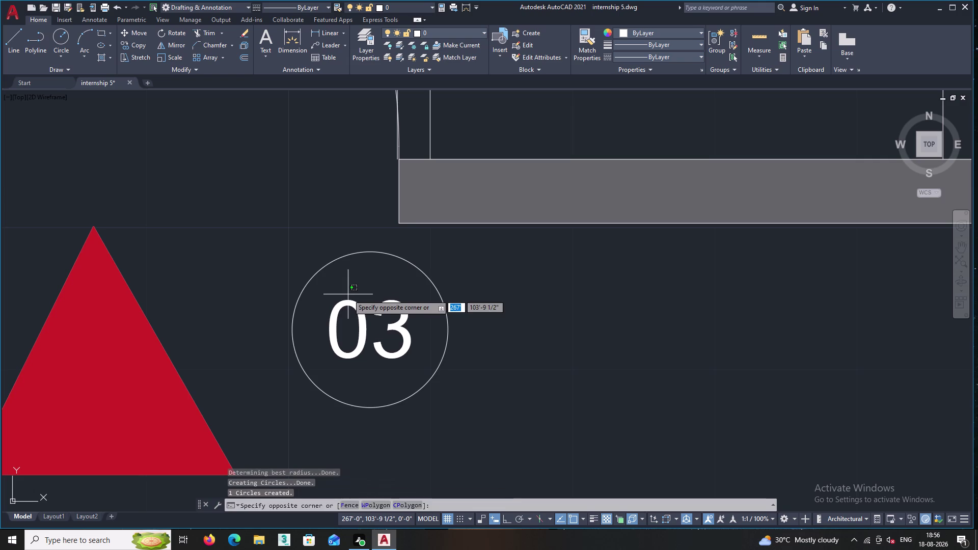
click(348, 289)
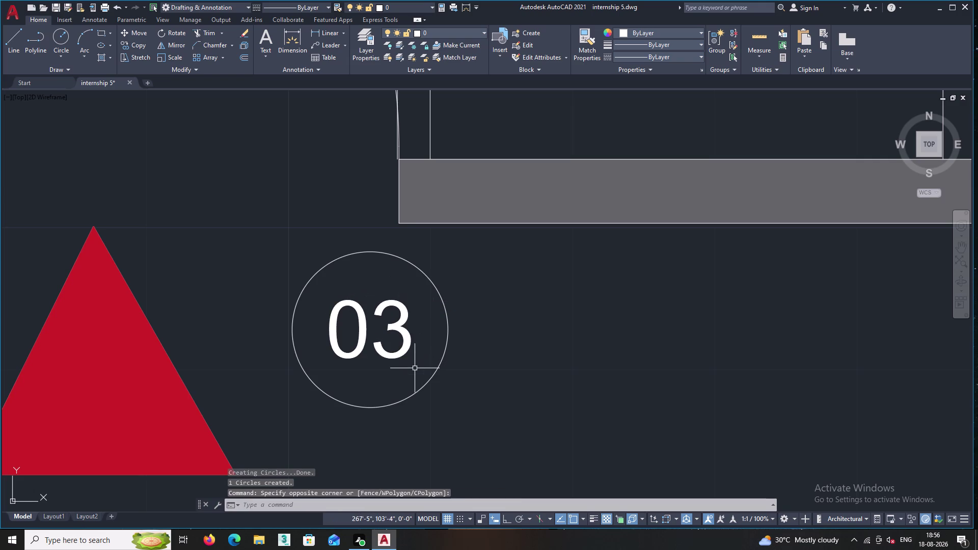
middle_drag(414, 369, 376, 332)
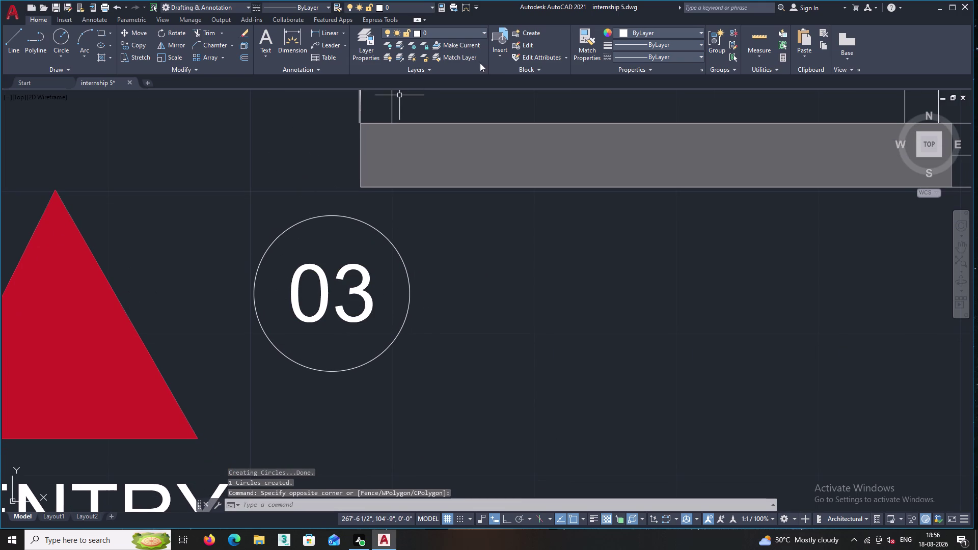
Match the 03 text's properties to the red triangle, making it red.
click(578, 39)
click(48, 362)
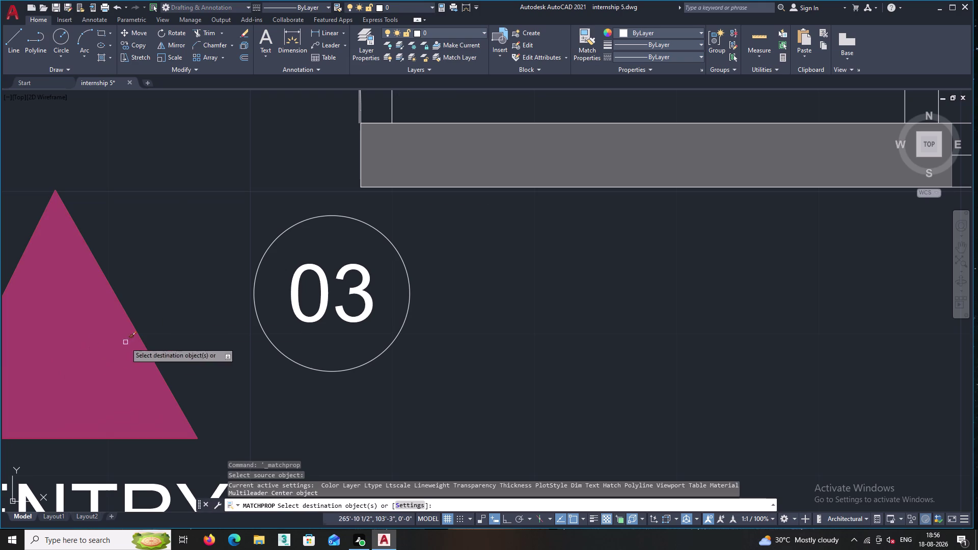
click(357, 293)
key(Return)
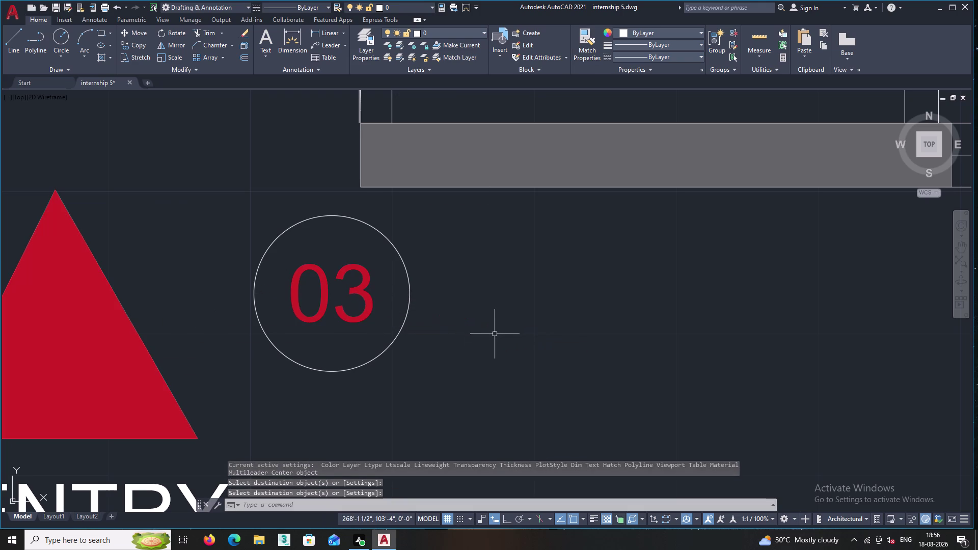
Move the circled 03 tag to sit right beside the red triangle.
middle_click(414, 345)
scroll(down, 3)
middle_drag(402, 340, 422, 343)
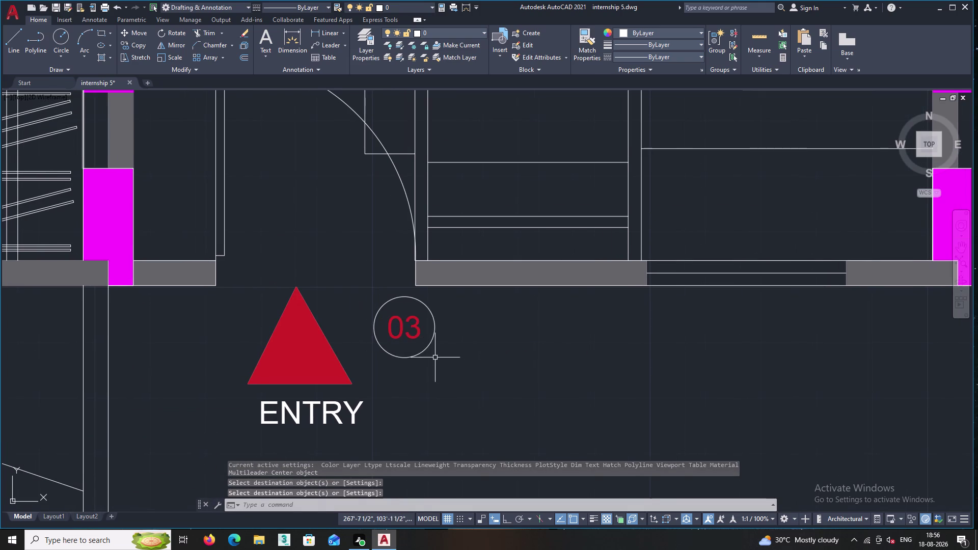
click(443, 362)
click(392, 321)
right_click(391, 321)
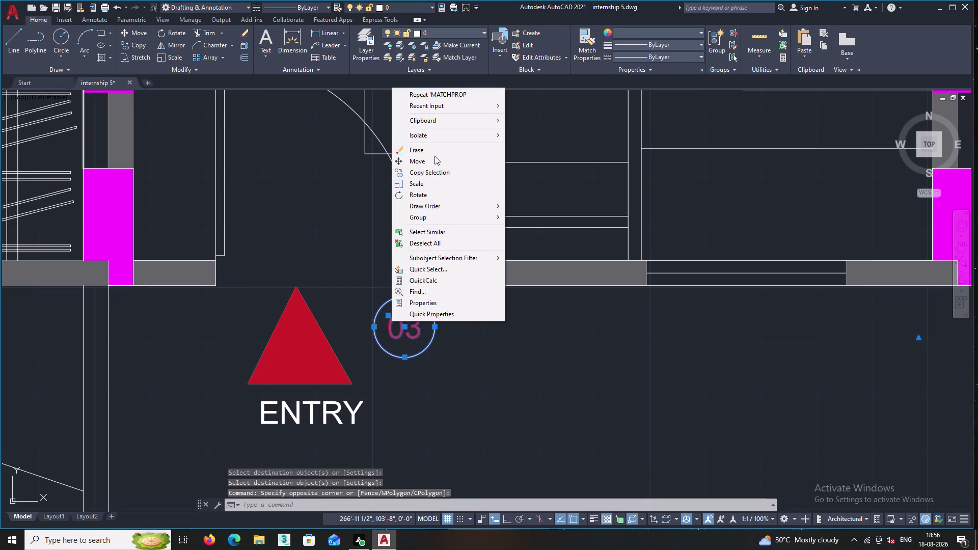
click(433, 161)
click(403, 322)
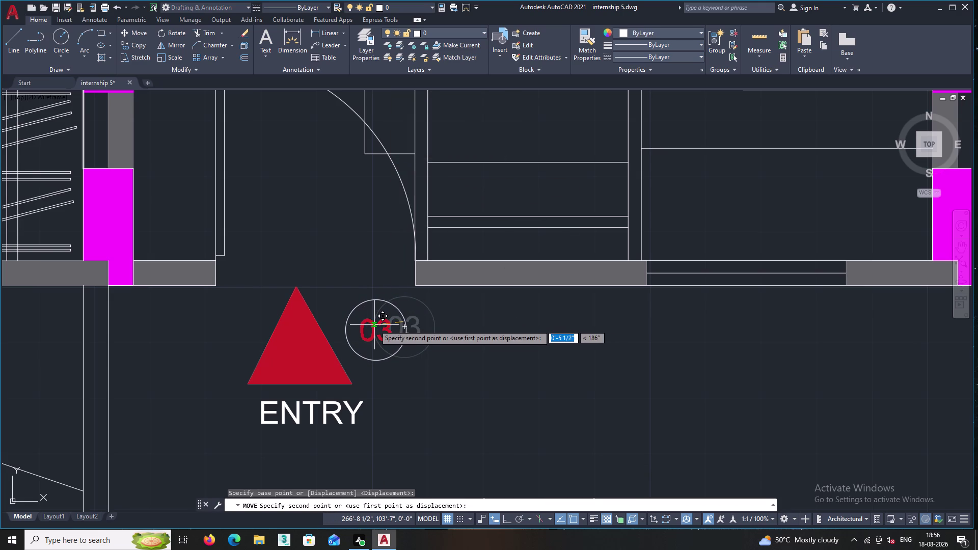
click(374, 325)
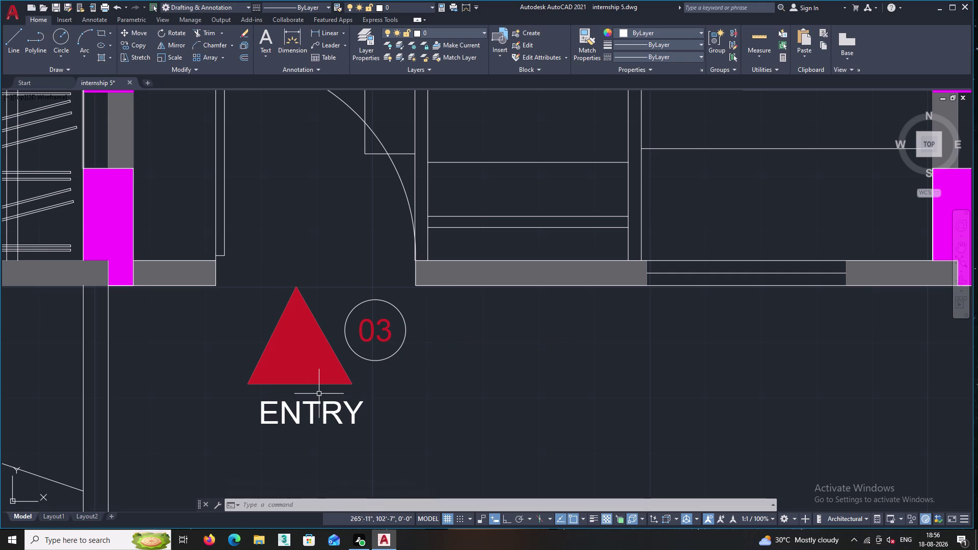
click(438, 430)
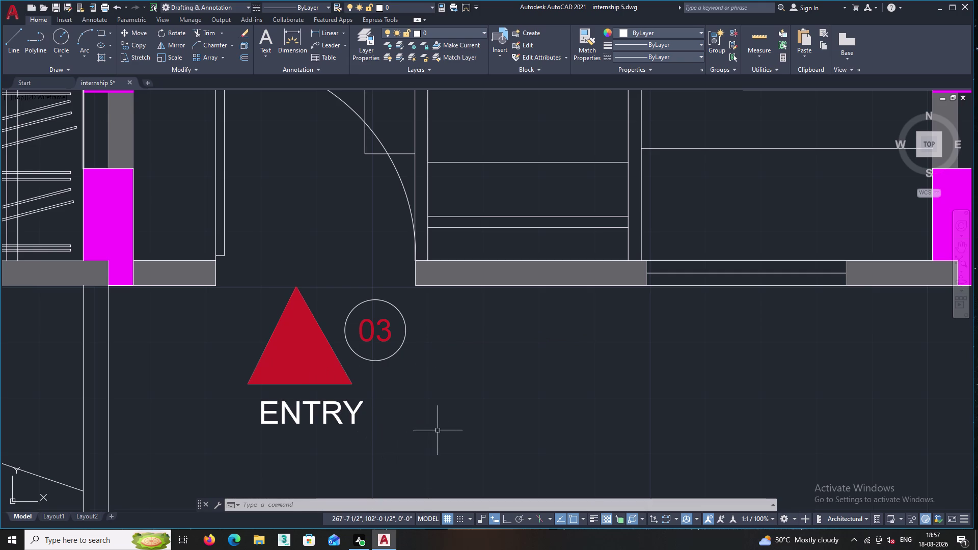
Start copying the red triangle above ENTRY, then cancel the copy.
click(247, 300)
right_click(323, 270)
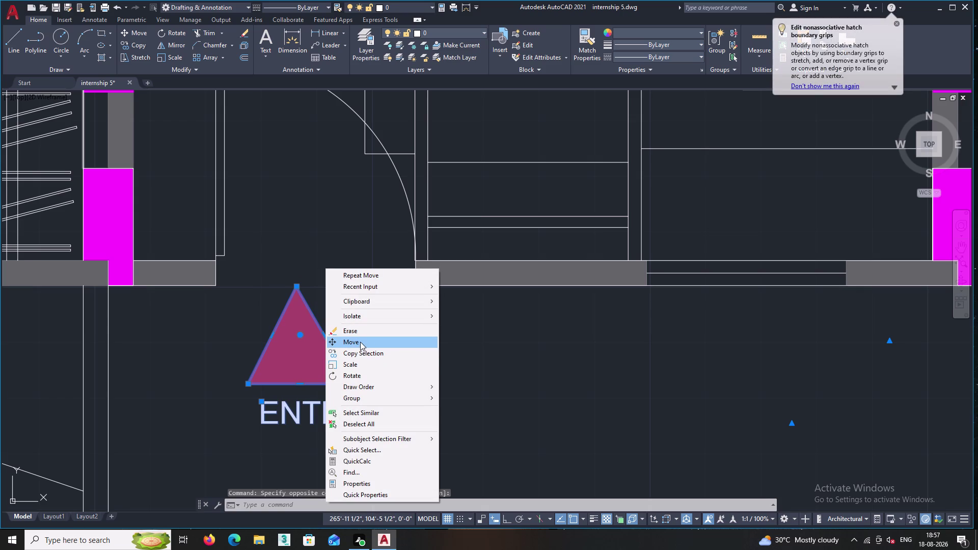
click(364, 357)
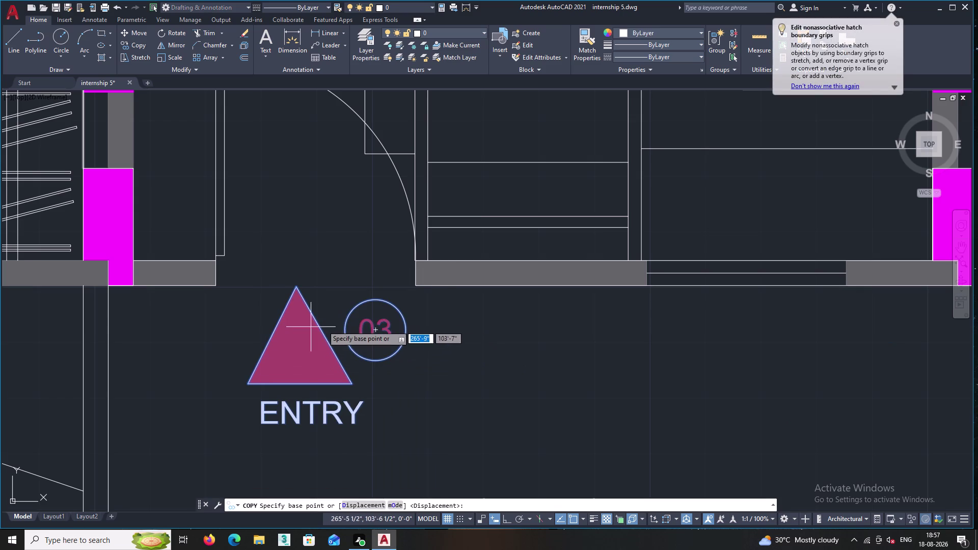
double_click(377, 328)
middle_drag(523, 343, 465, 337)
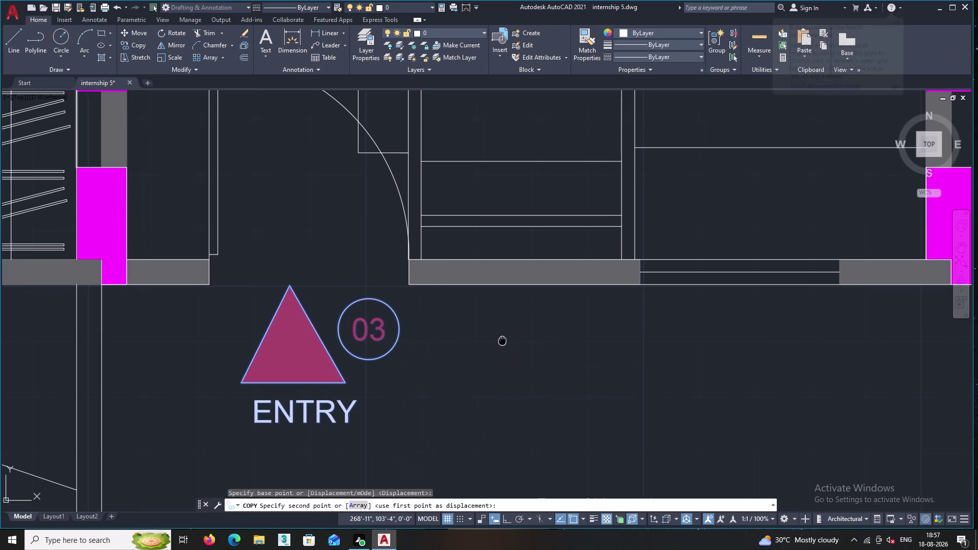
middle_drag(464, 338, 280, 332)
scroll(down, 3)
middle_drag(537, 350, 220, 301)
scroll(down, 3)
middle_drag(517, 318, 79, 320)
scroll(down, 3)
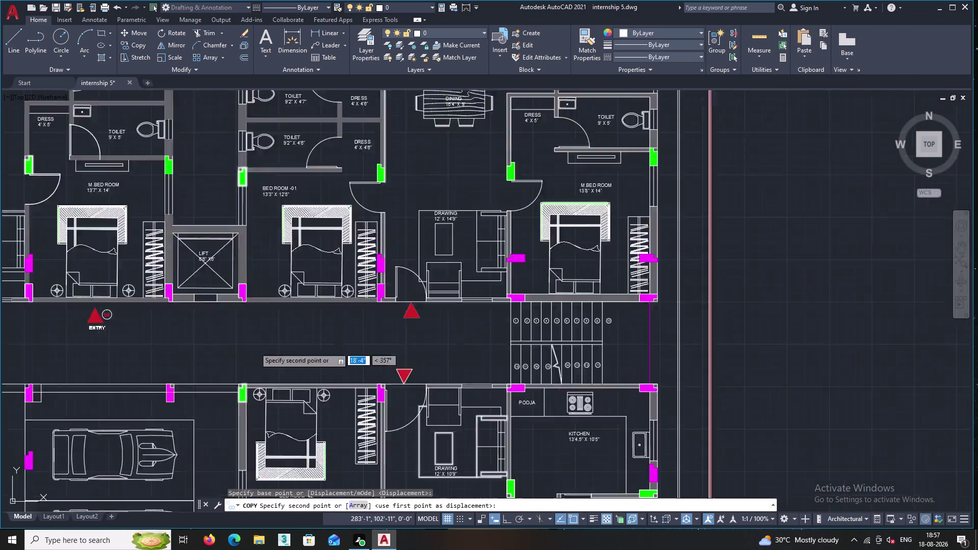
scroll(up, 3)
scroll(up, 3)
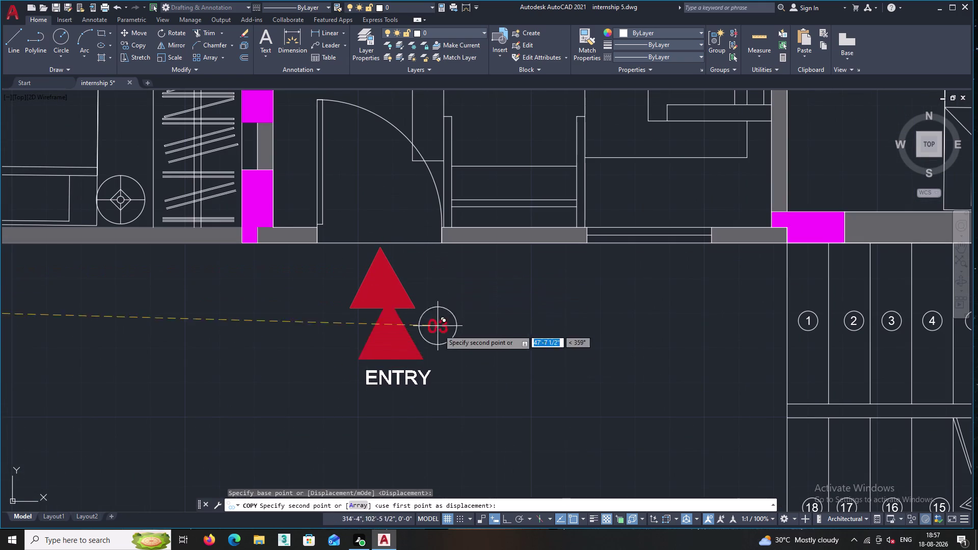
click(456, 371)
key(Escape)
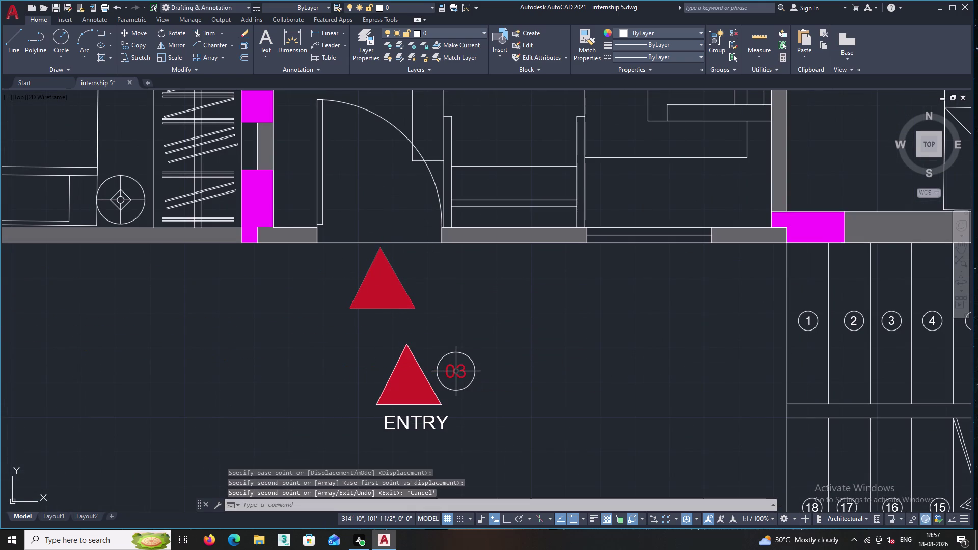
Erase the triangle's red hatch fill and one side line, then select the other side.
click(418, 386)
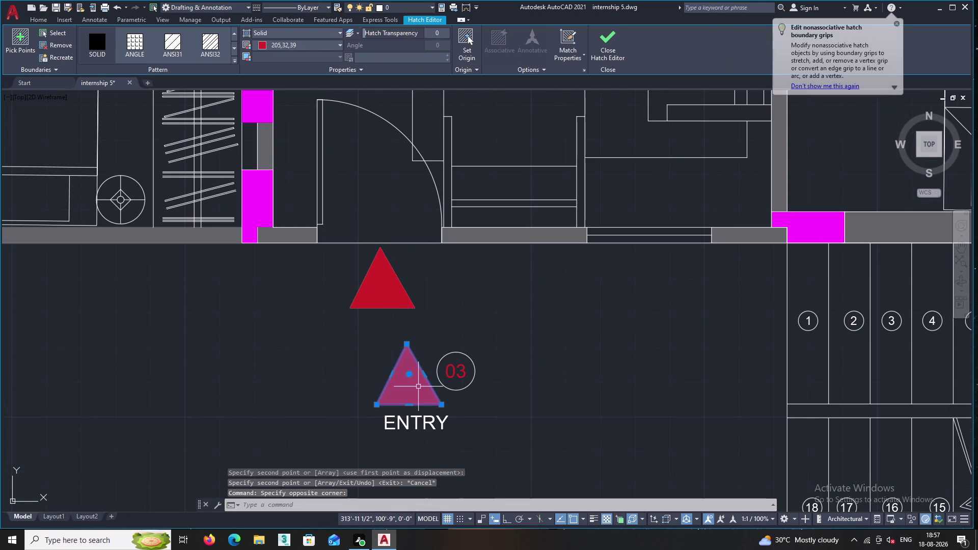
key(Delete)
click(419, 368)
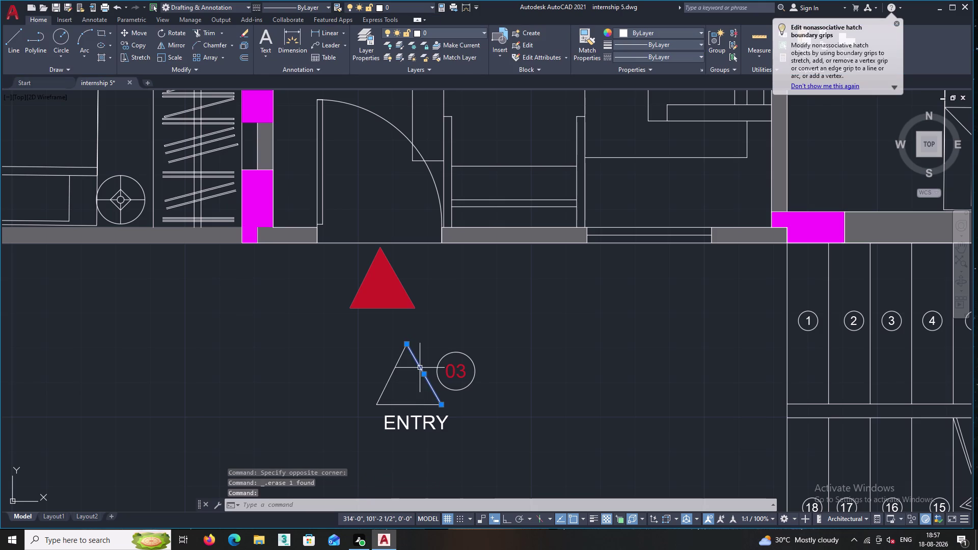
key(Delete)
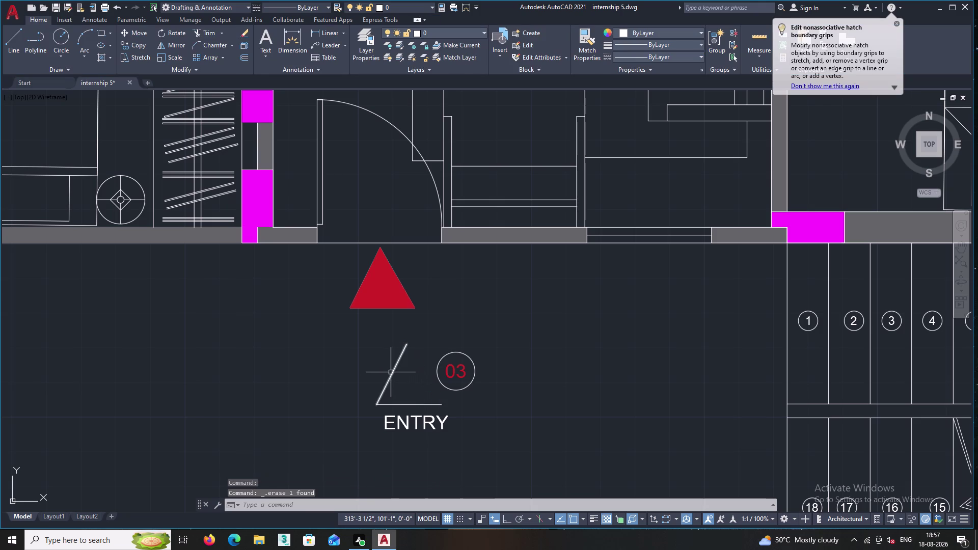
click(392, 372)
Erase the remaining triangle side and the leftover base line.
key(Delete)
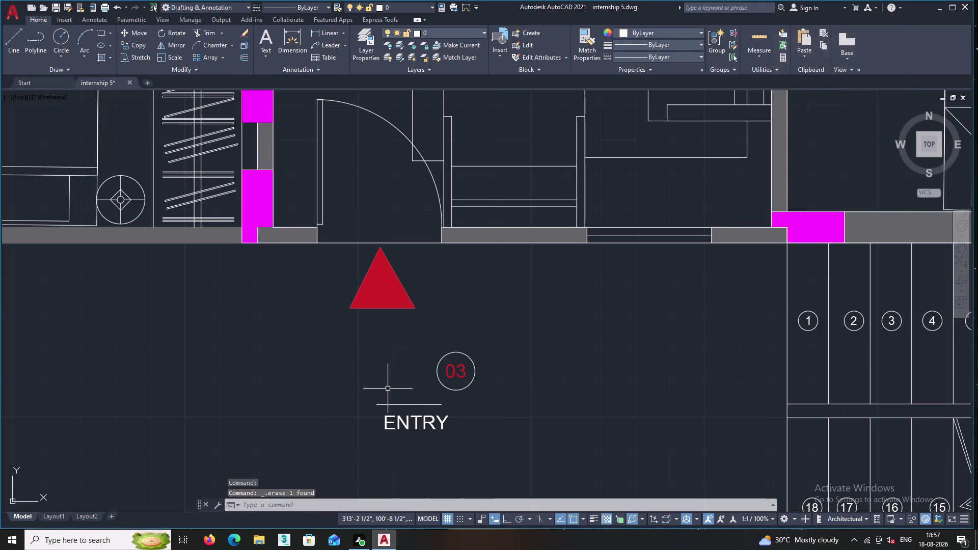
double_click(396, 403)
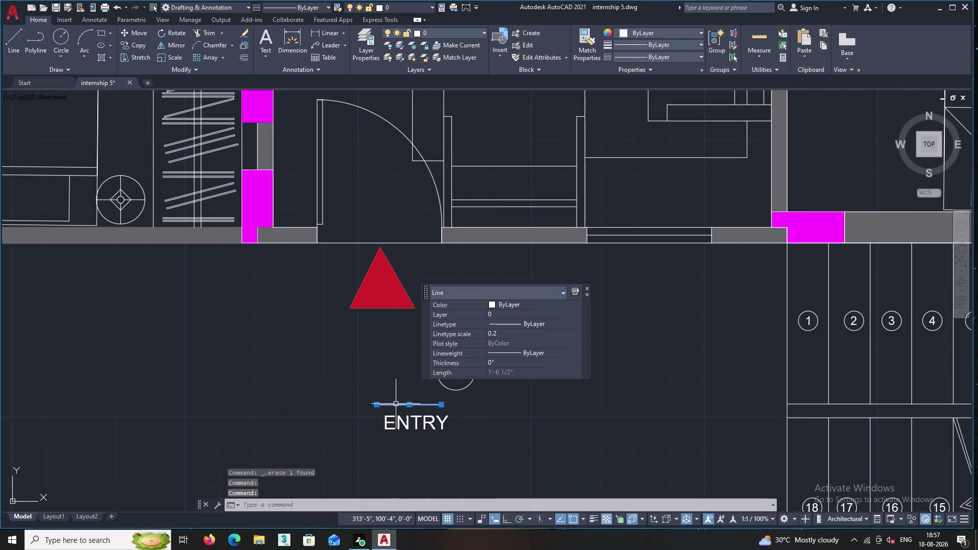
key(Delete)
Copy the circled 03 tag to beside the door triangle.
click(492, 404)
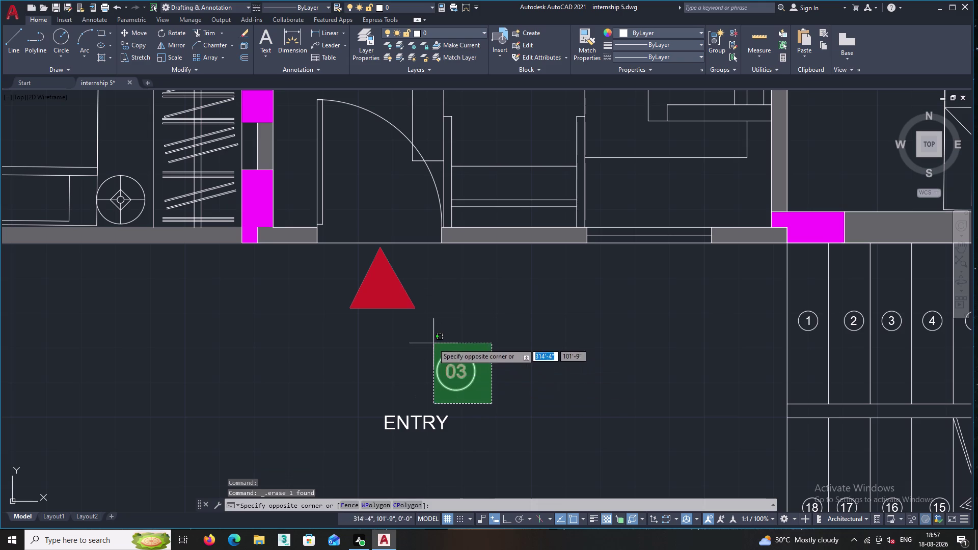
click(432, 343)
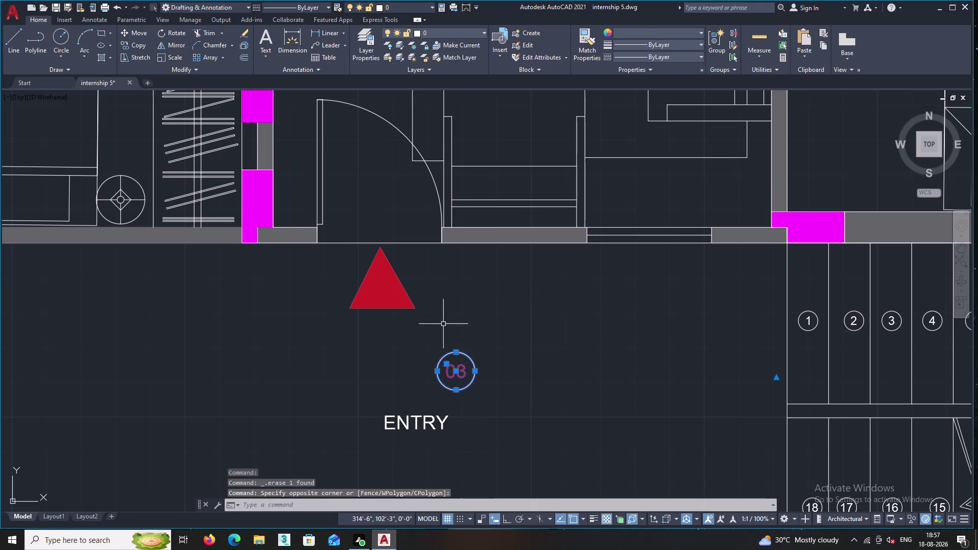
right_click(443, 322)
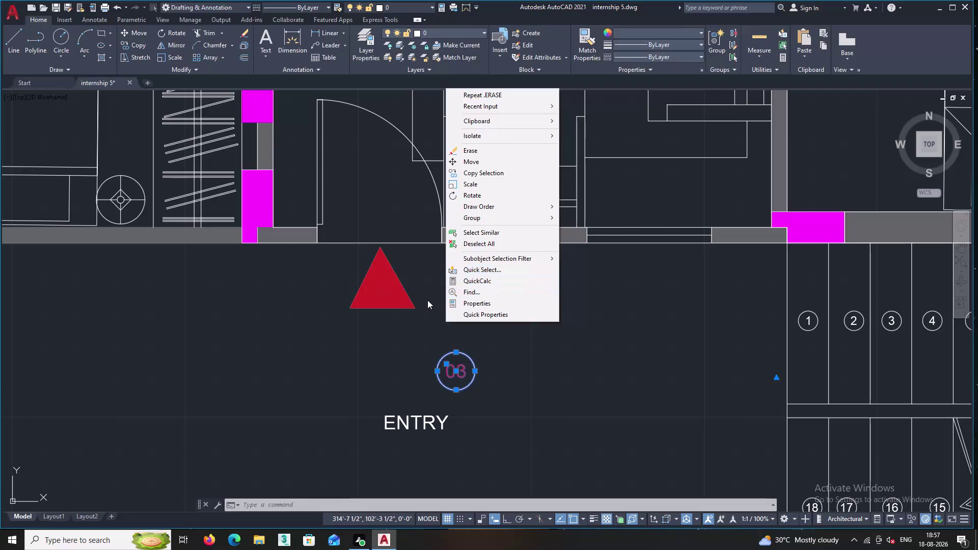
click(427, 286)
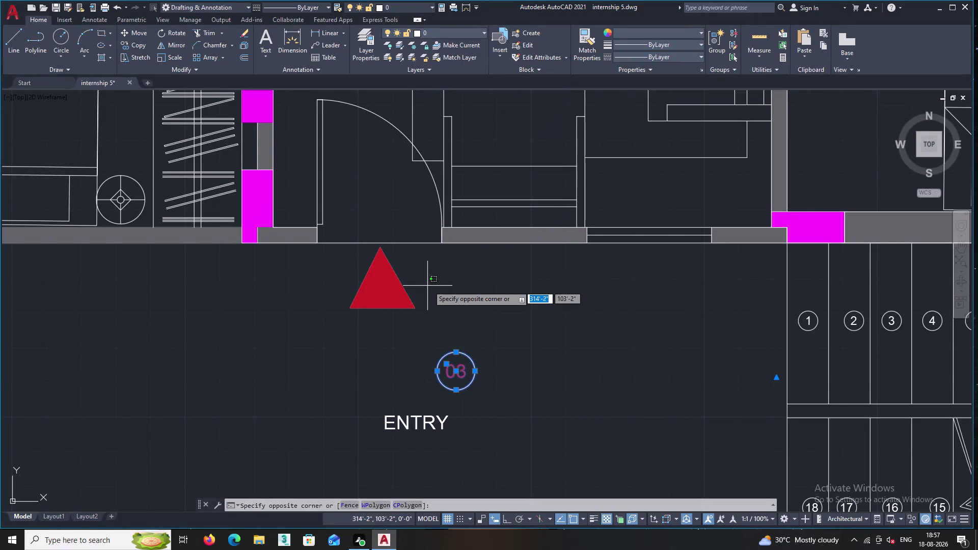
key(Escape)
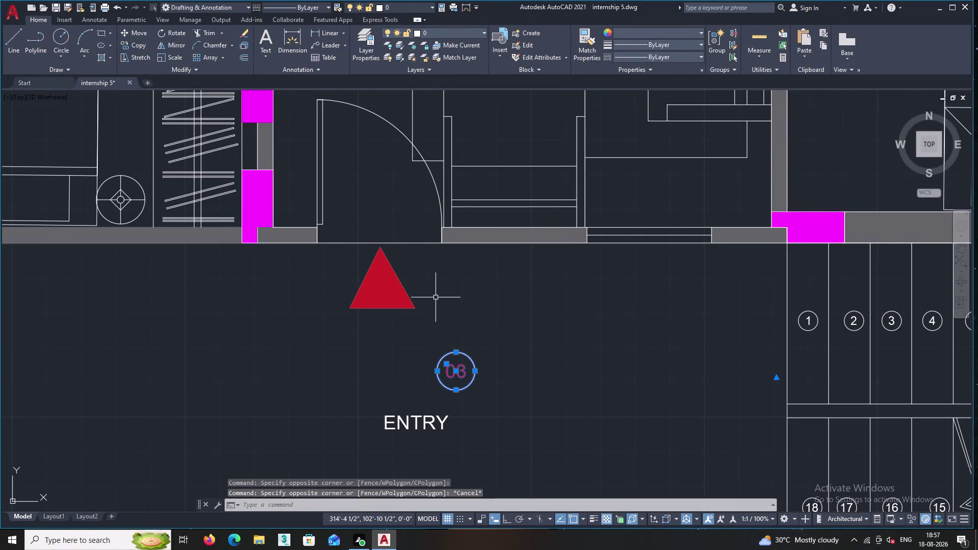
right_click(455, 302)
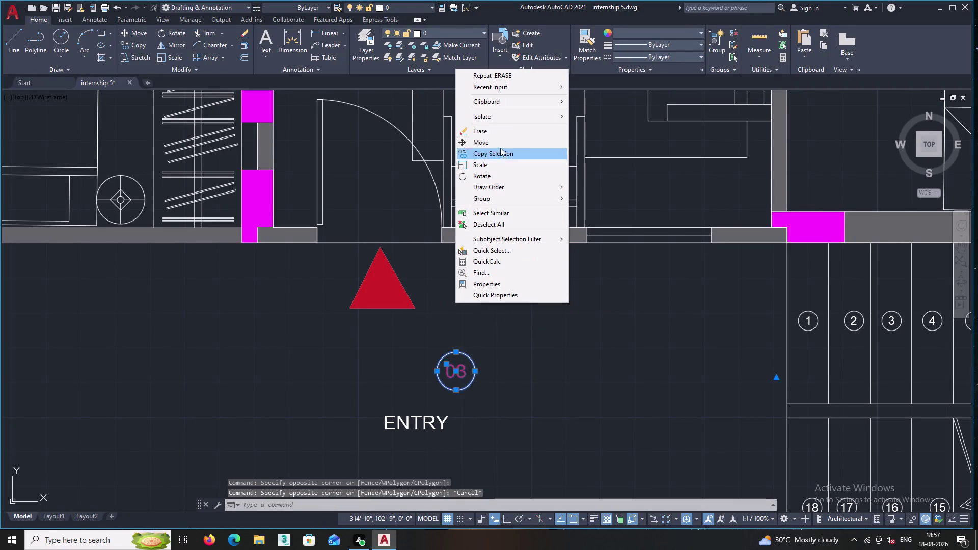
click(491, 154)
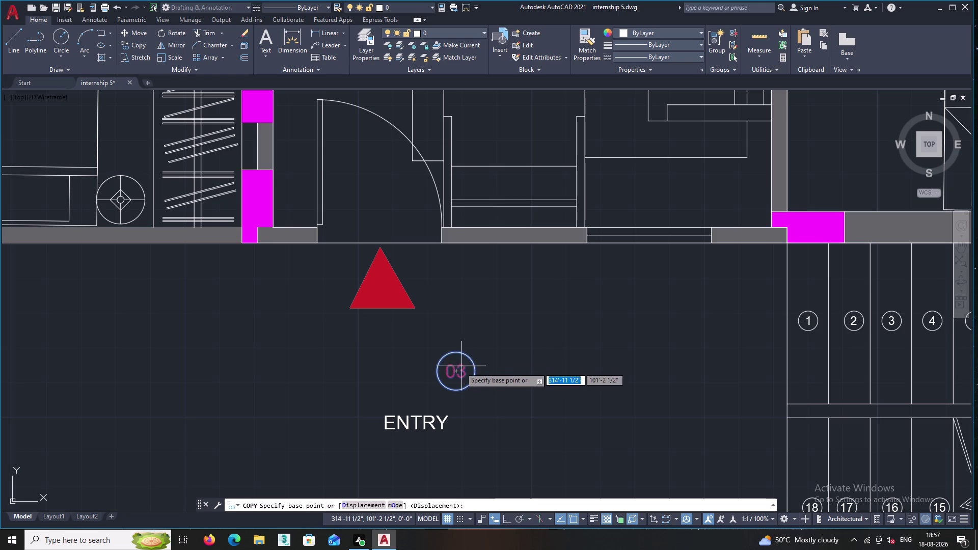
click(458, 371)
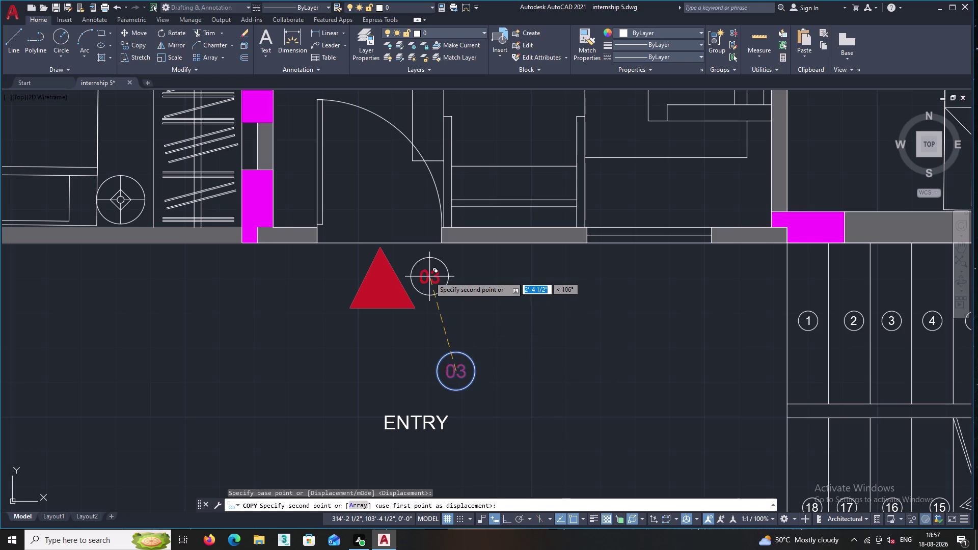
click(430, 276)
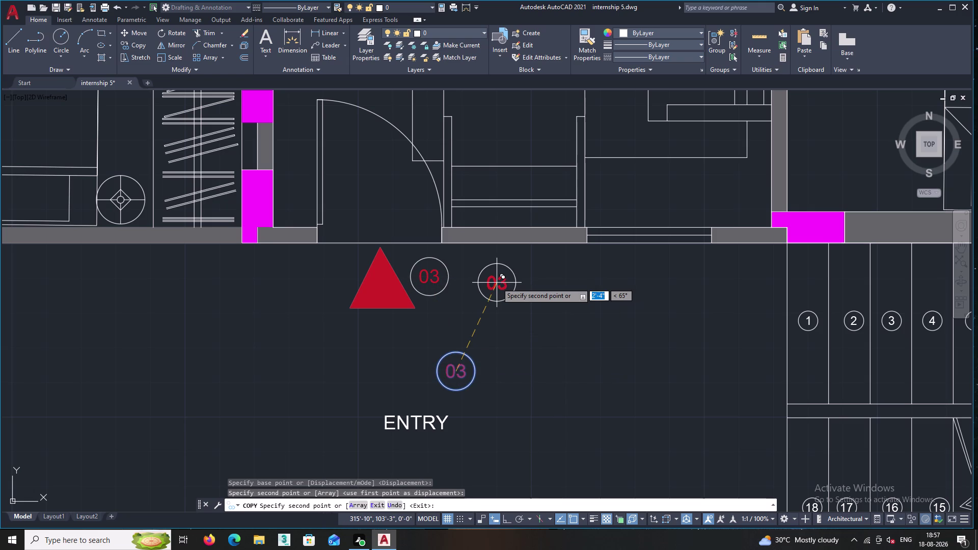
key(Escape)
Select and erase the duplicate 03 tag below the triangle.
scroll(up, 3)
middle_drag(468, 369, 546, 278)
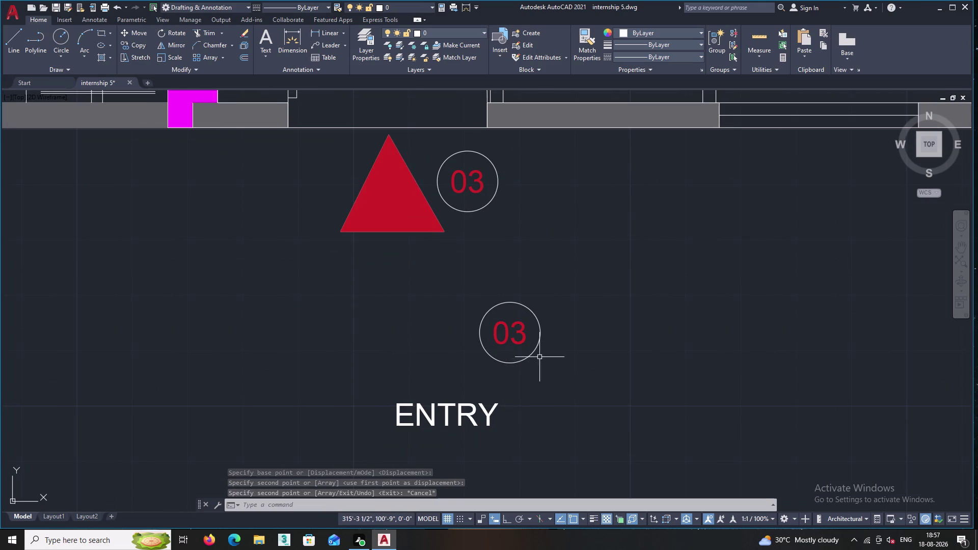
click(553, 363)
click(522, 326)
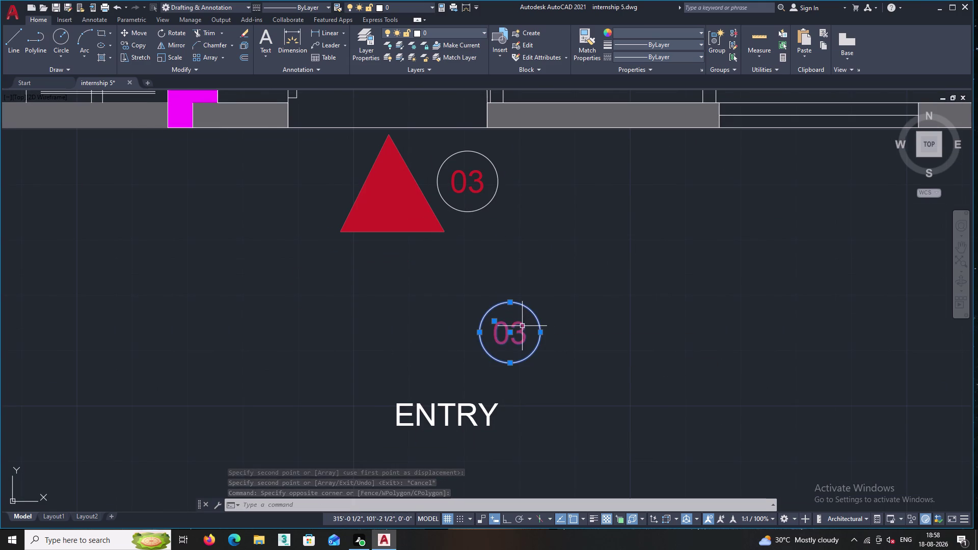
key(Delete)
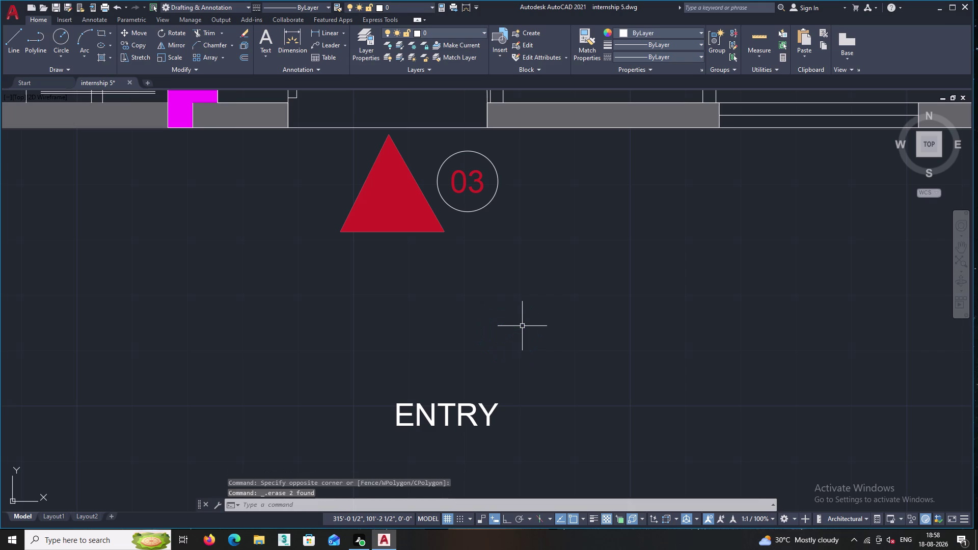
middle_drag(532, 442, 519, 384)
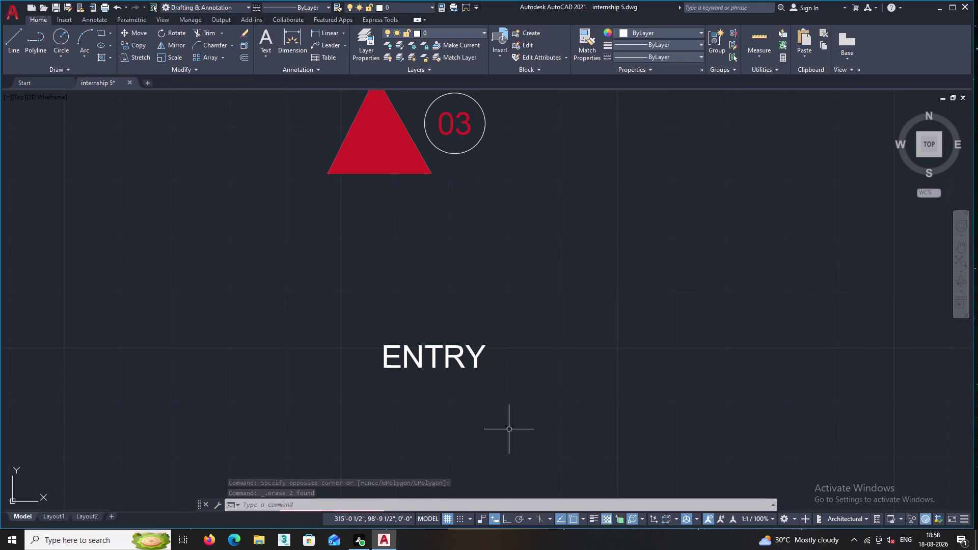
Try selecting the ENTRY label and starting a Move, without completing it.
scroll(up, 3)
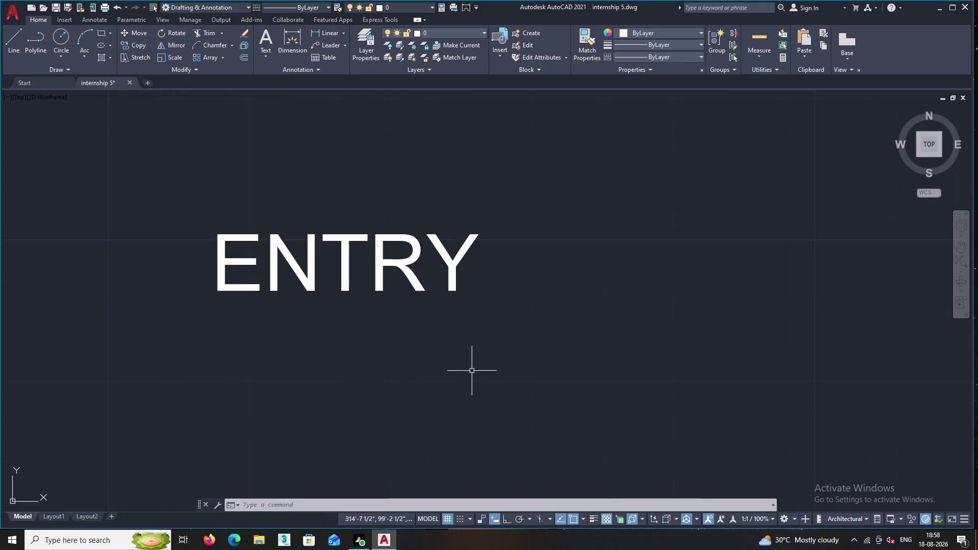
middle_drag(474, 380, 526, 476)
drag(538, 394, 535, 387)
double_click(245, 296)
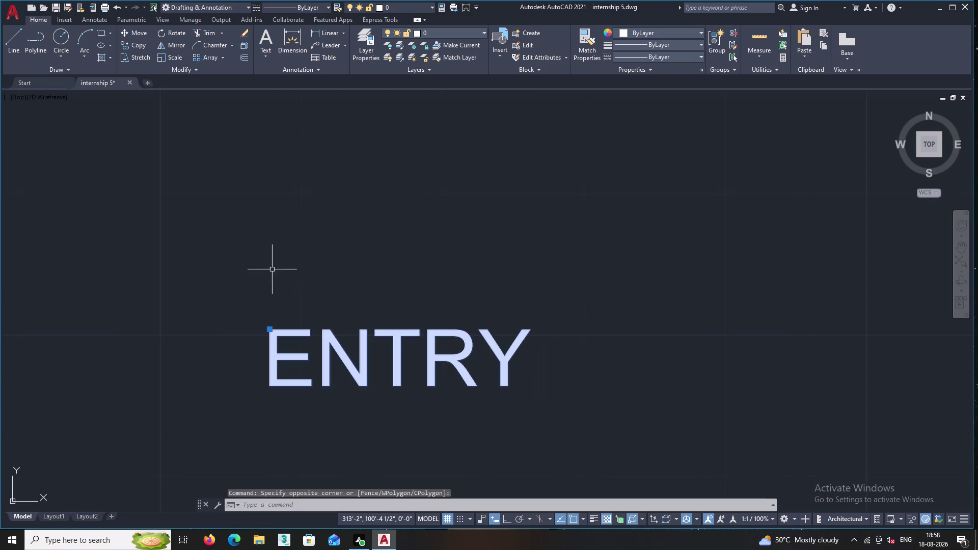
right_click(278, 264)
scroll(down, 3)
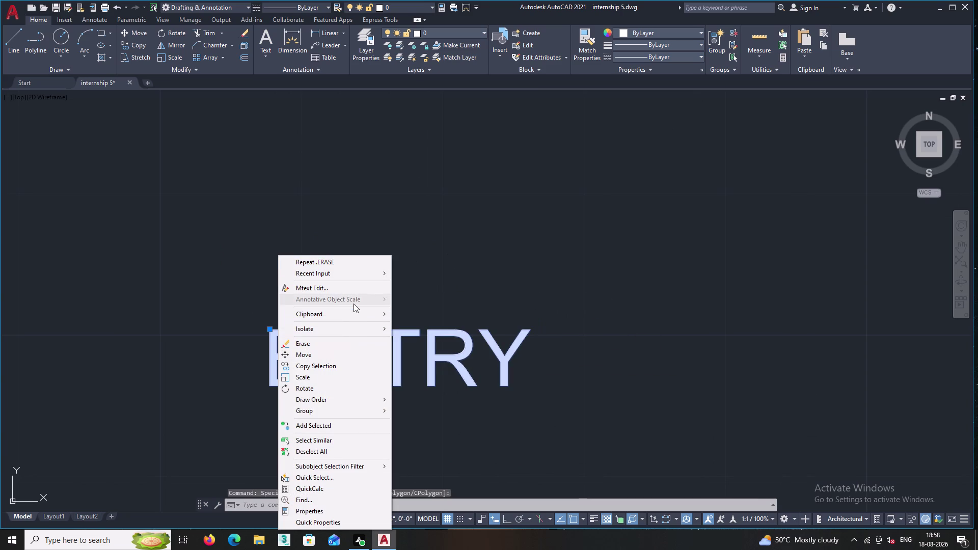
click(311, 357)
triple_click(364, 363)
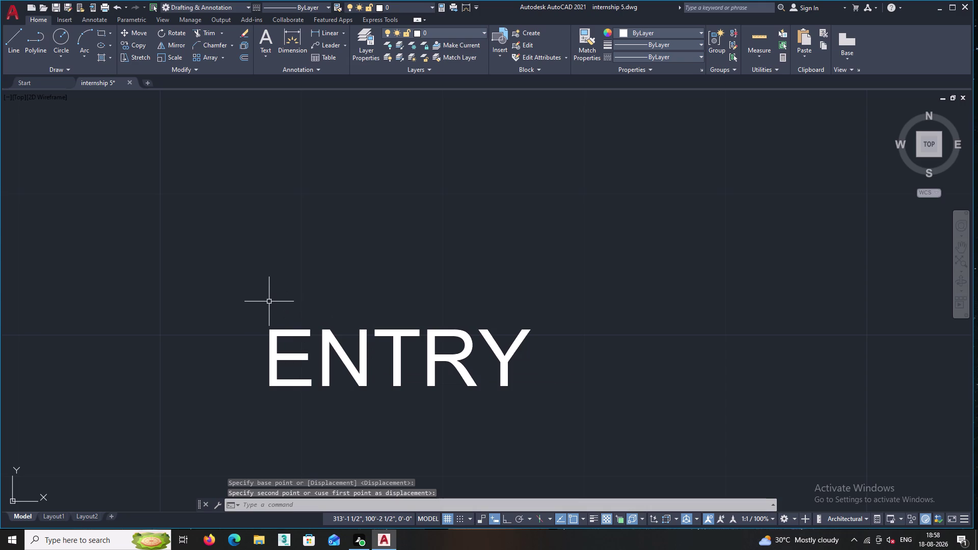
middle_drag(275, 307, 331, 356)
Window-select ENTRY again and move it to just below the red triangle.
click(384, 387)
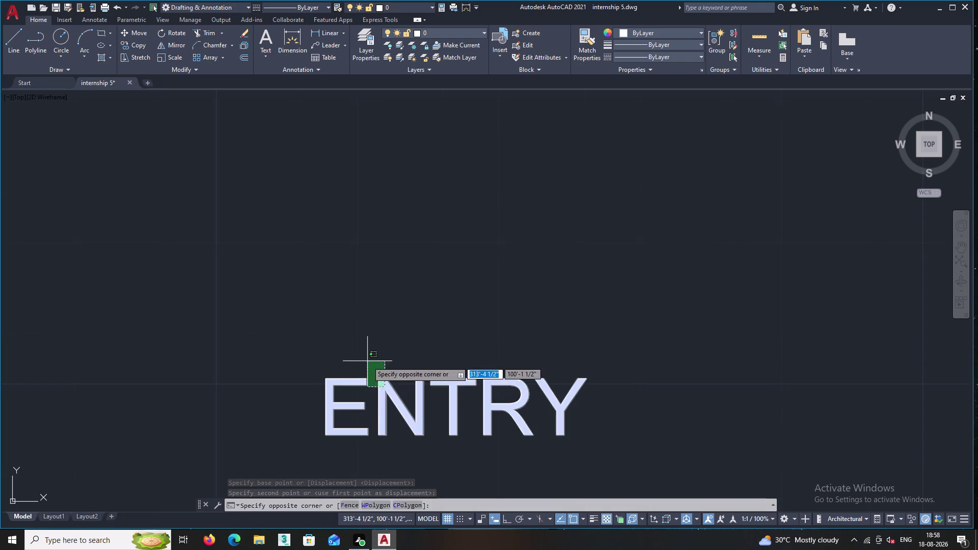
click(361, 363)
right_click(357, 338)
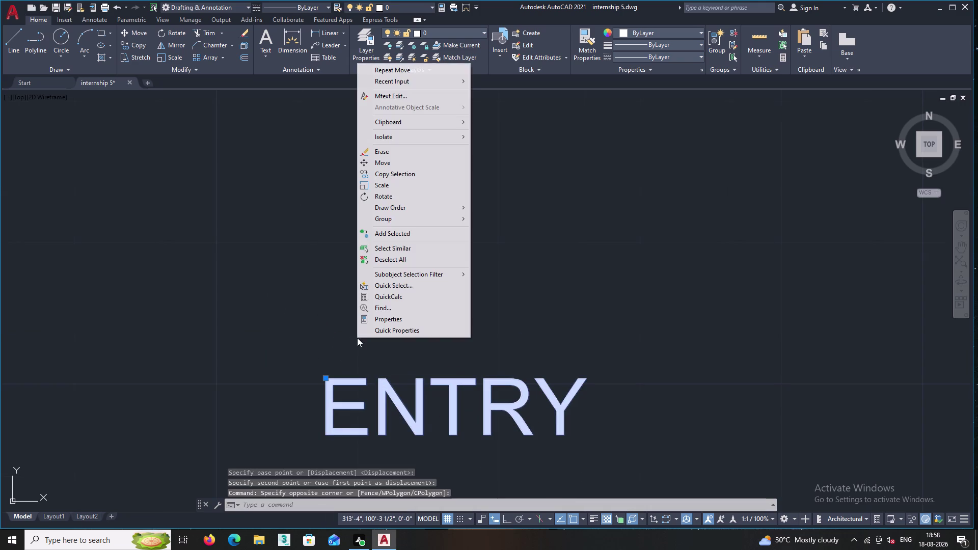
click(404, 168)
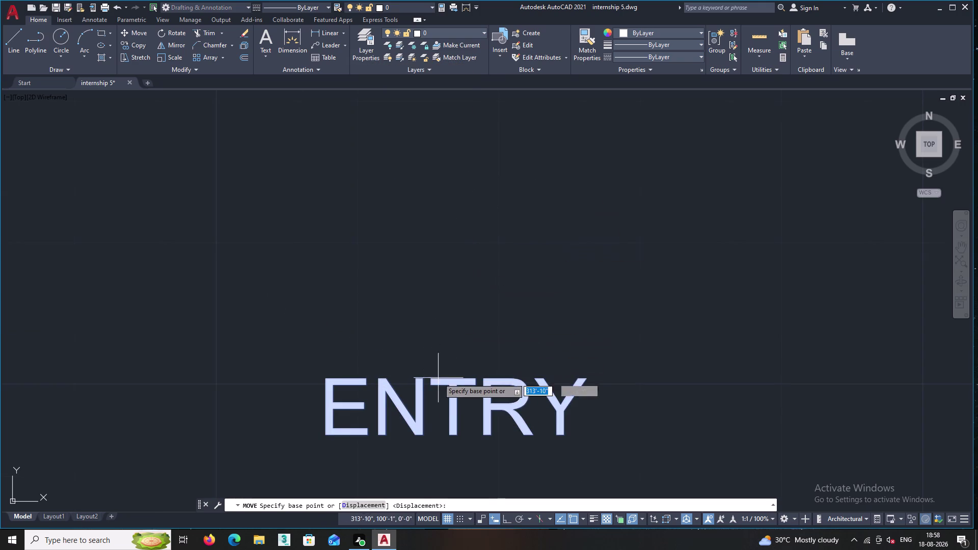
click(437, 383)
scroll(down, 3)
middle_drag(341, 272, 470, 445)
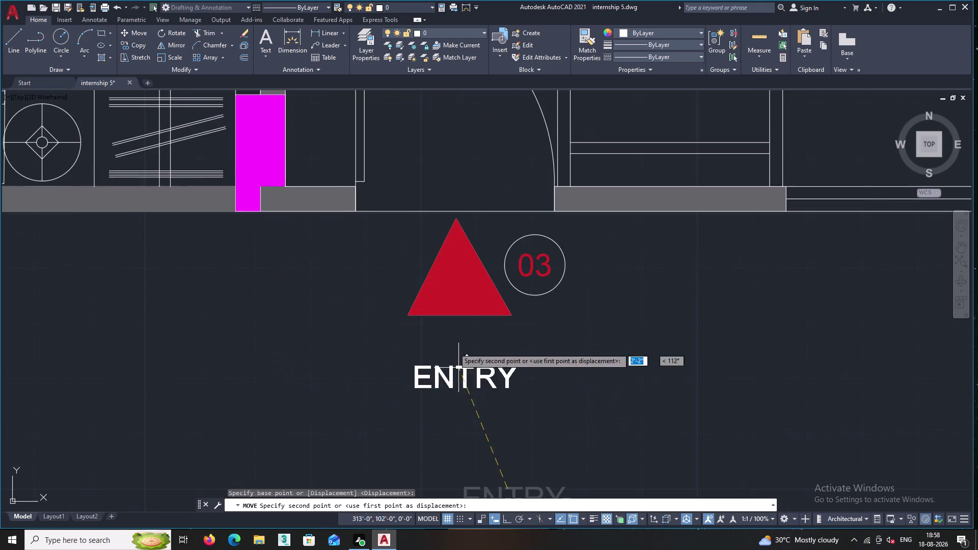
scroll(up, 3)
click(468, 323)
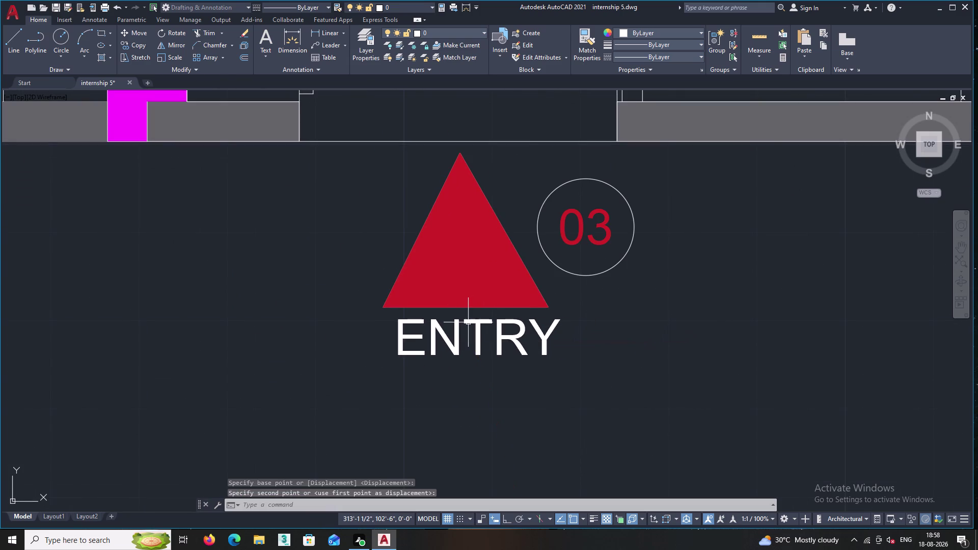
scroll(down, 3)
scroll(down, 3)
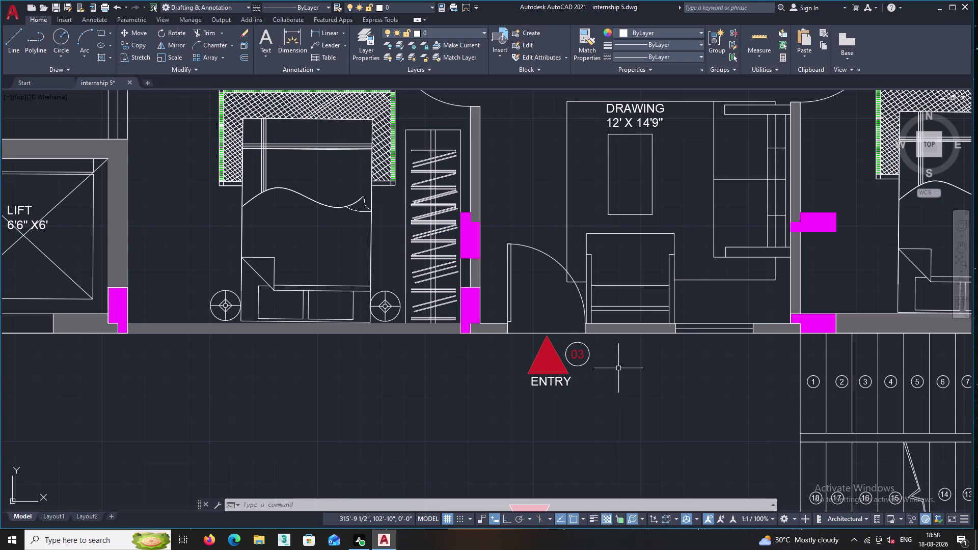
scroll(up, 3)
scroll(up, 3)
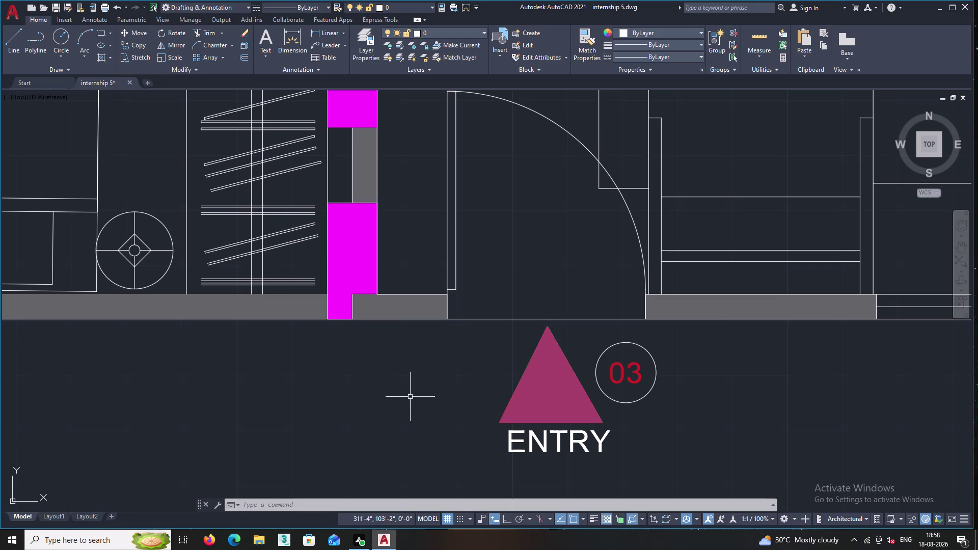
scroll(down, 3)
middle_drag(358, 402, 699, 350)
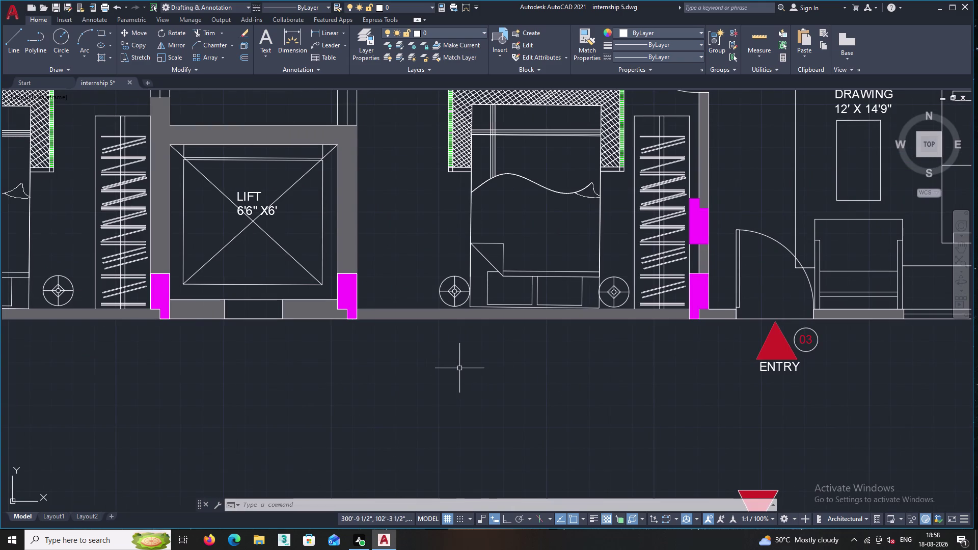
middle_drag(461, 357, 730, 360)
scroll(down, 3)
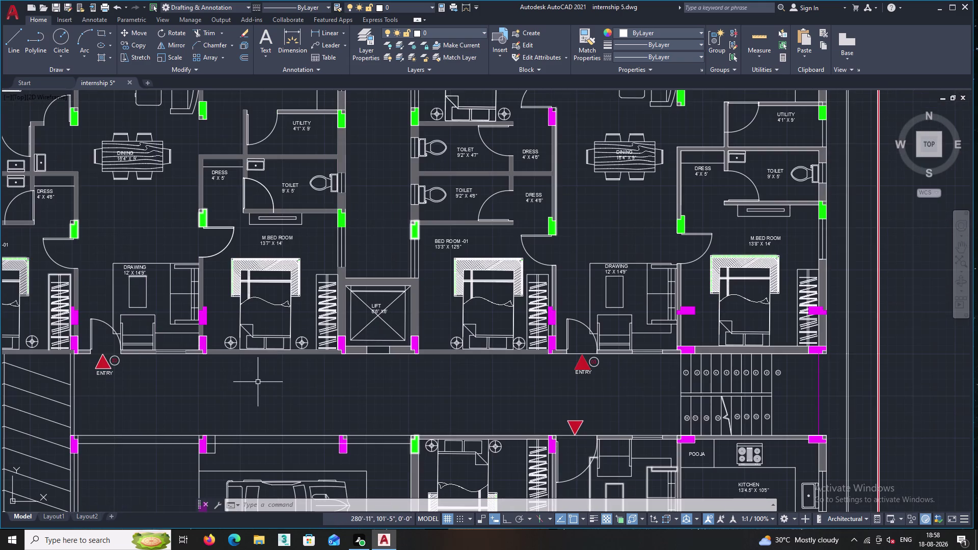
scroll(up, 3)
middle_drag(801, 396, 629, 400)
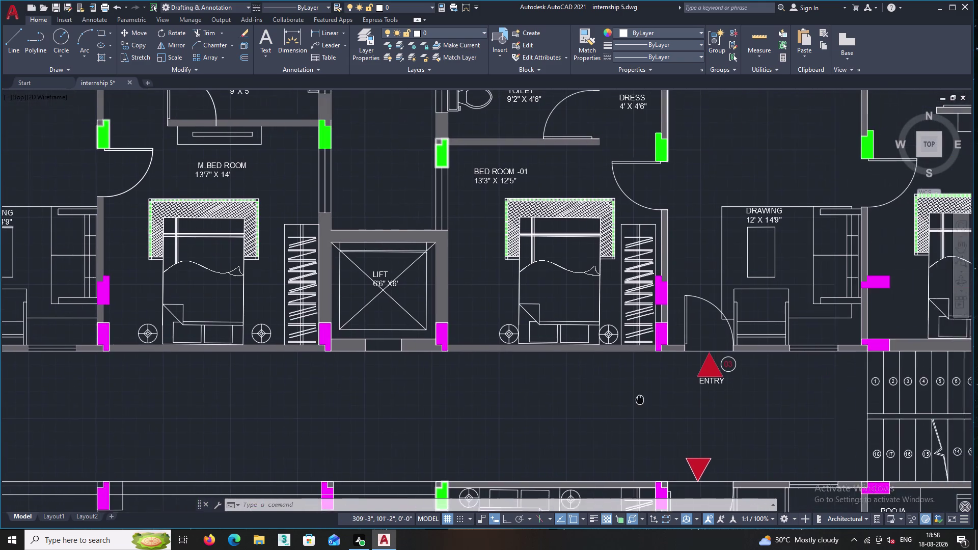
middle_drag(629, 400, 461, 421)
middle_drag(525, 418, 456, 380)
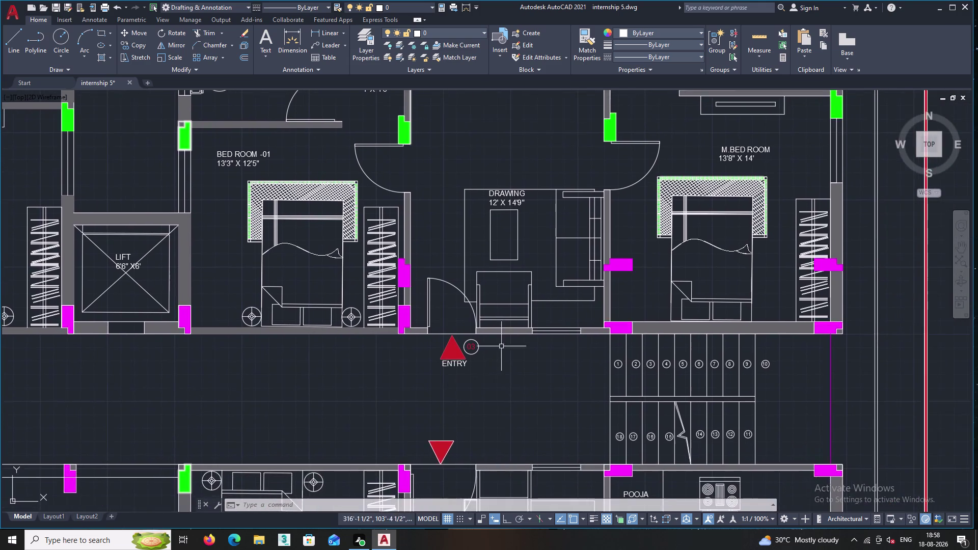
scroll(up, 3)
scroll(up, 3)
Edit the circled tag's MText, replacing 3 with 1 so it reads 01.
click(452, 373)
right_click(493, 325)
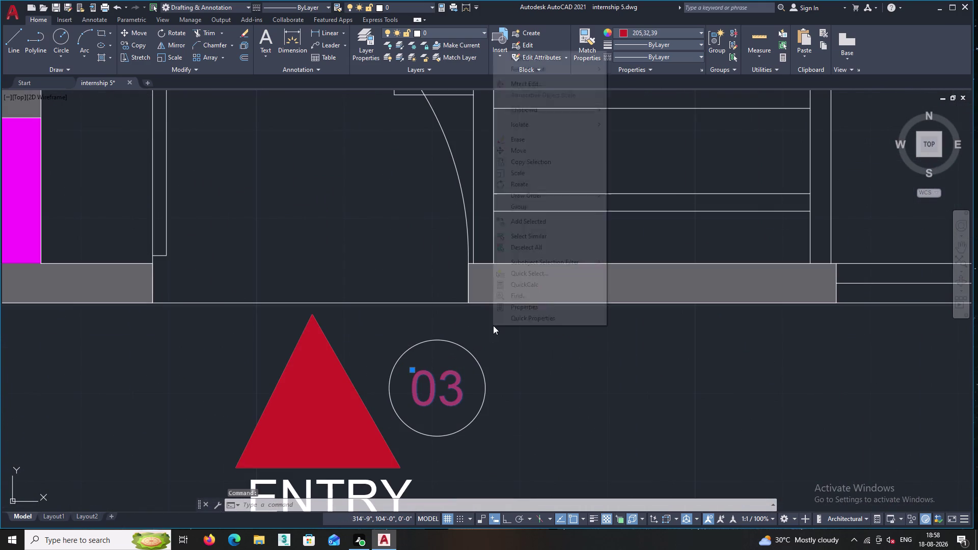
double_click(540, 86)
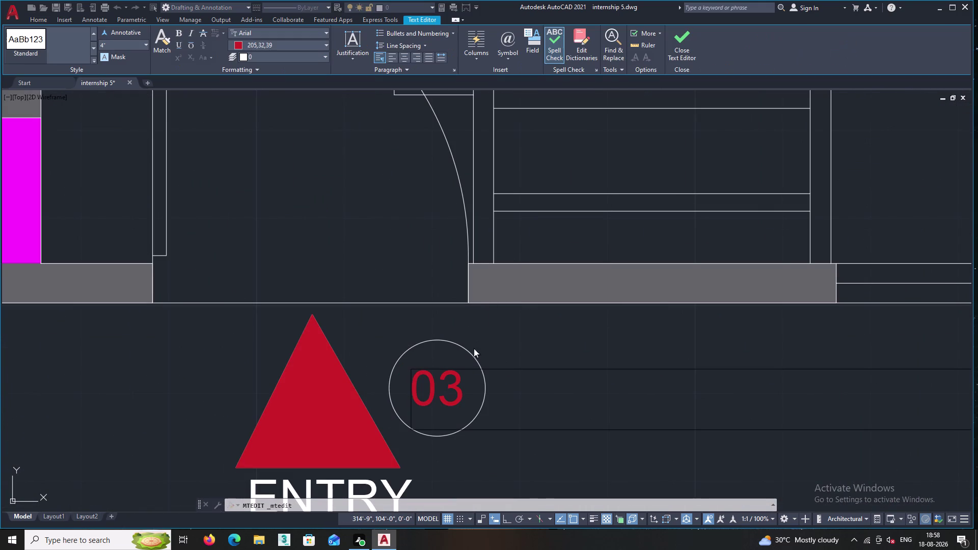
click(463, 379)
key(BackSpace)
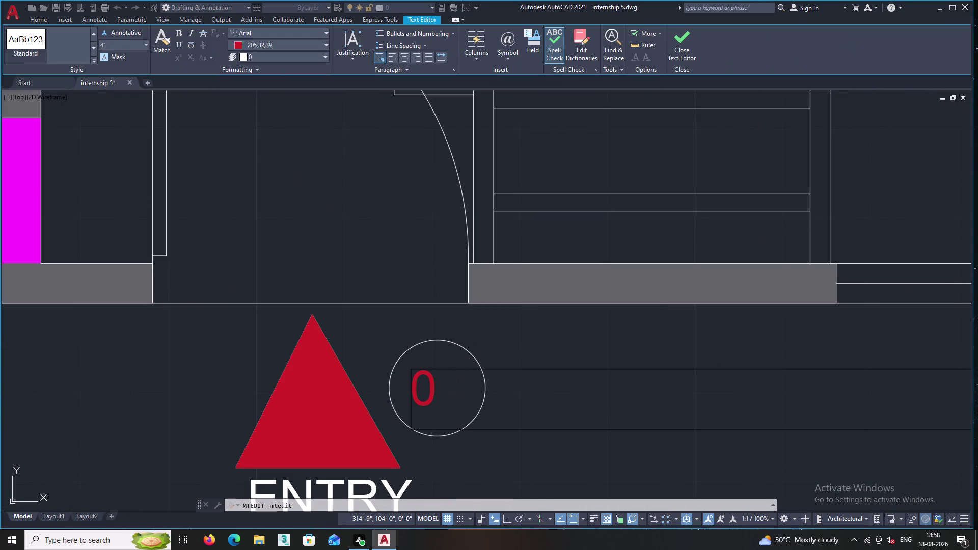
key(1)
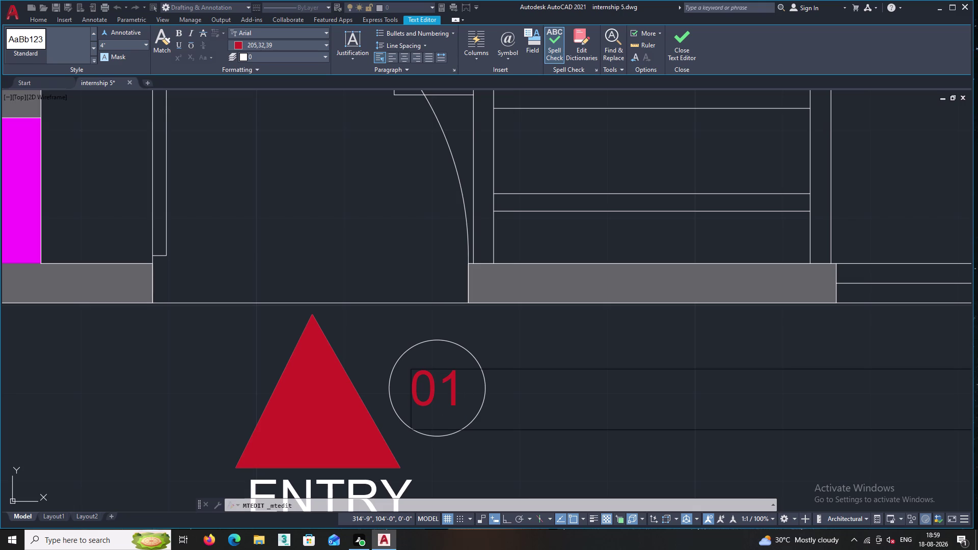
click(503, 469)
middle_drag(509, 421, 449, 316)
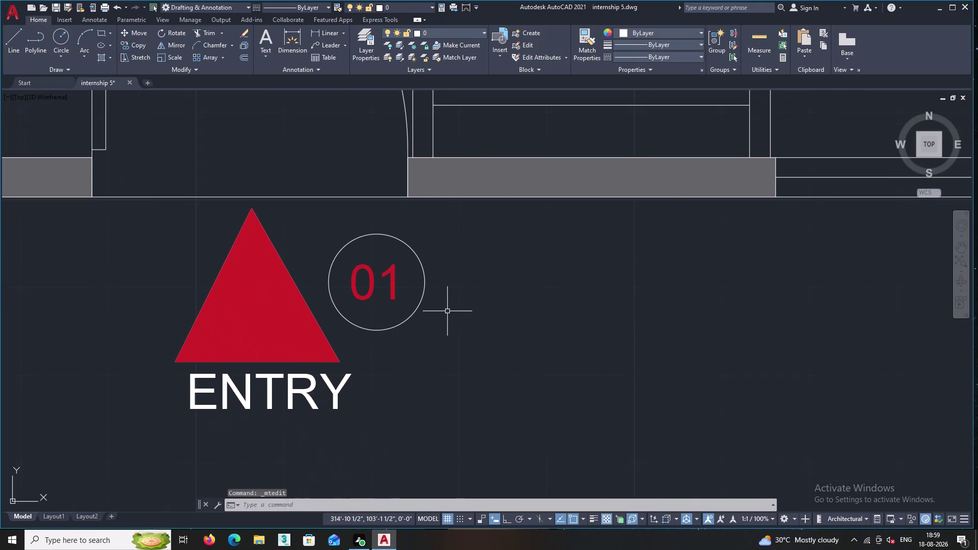
Copy the 01 tag and ENTRY label to above the downward red triangle.
scroll(down, 3)
middle_drag(455, 386, 432, 287)
scroll(down, 3)
scroll(up, 3)
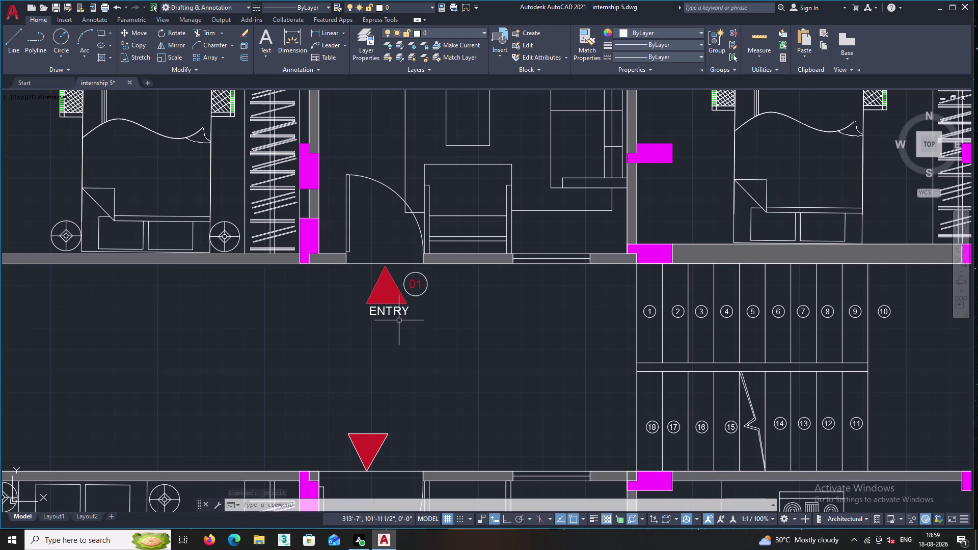
click(396, 309)
click(417, 290)
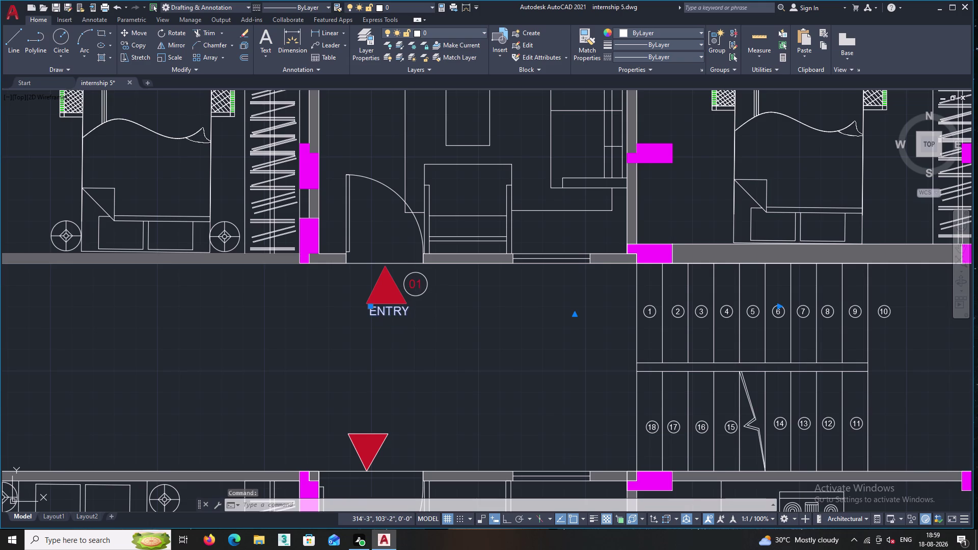
click(415, 273)
scroll(up, 3)
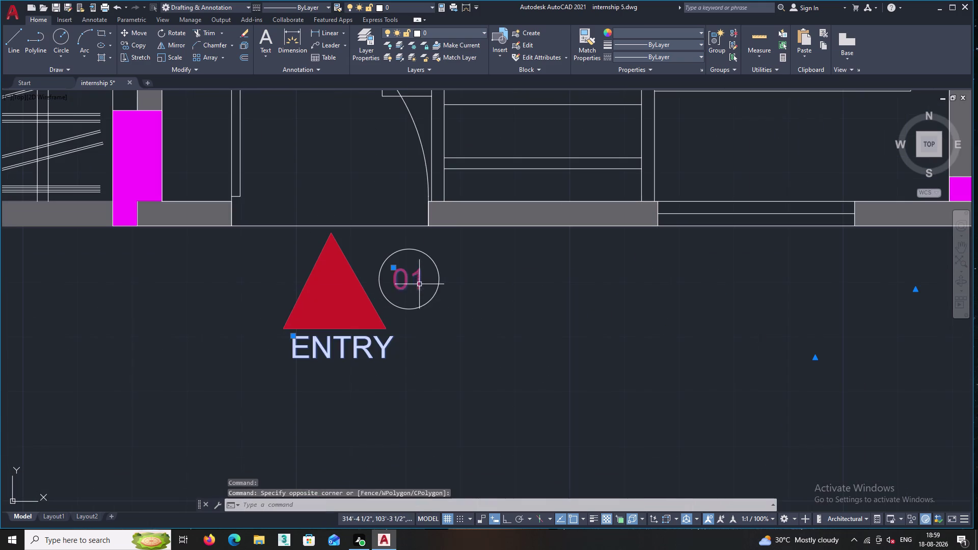
click(427, 305)
right_click(461, 311)
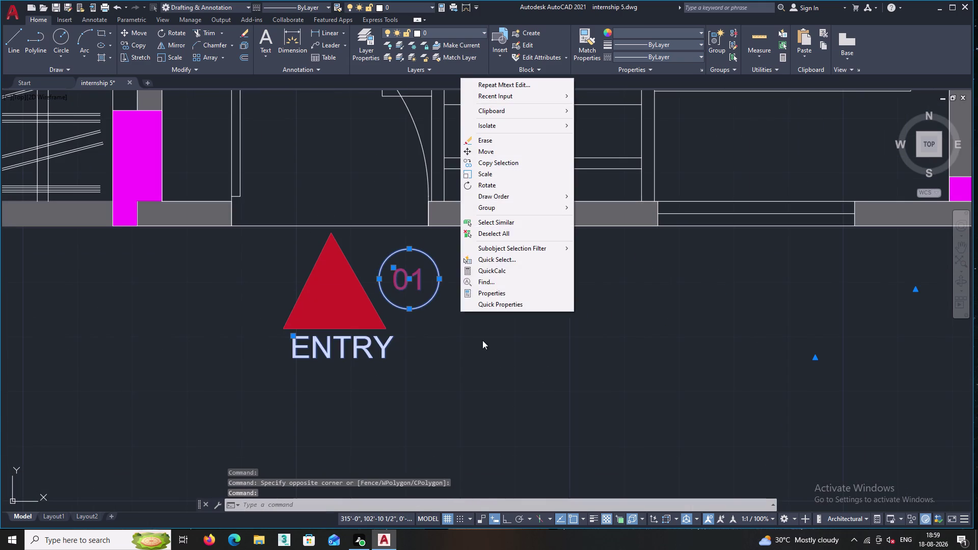
click(504, 168)
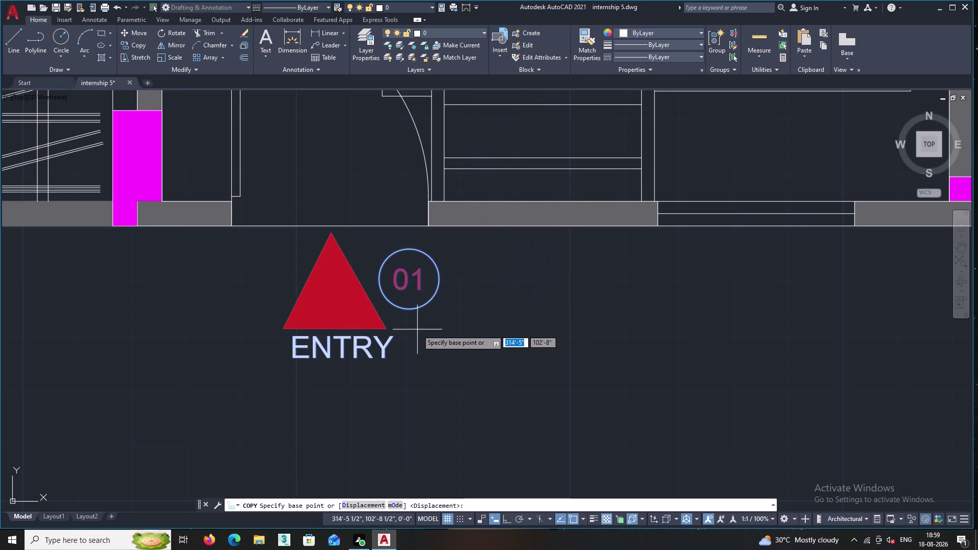
click(377, 349)
middle_drag(355, 508, 358, 327)
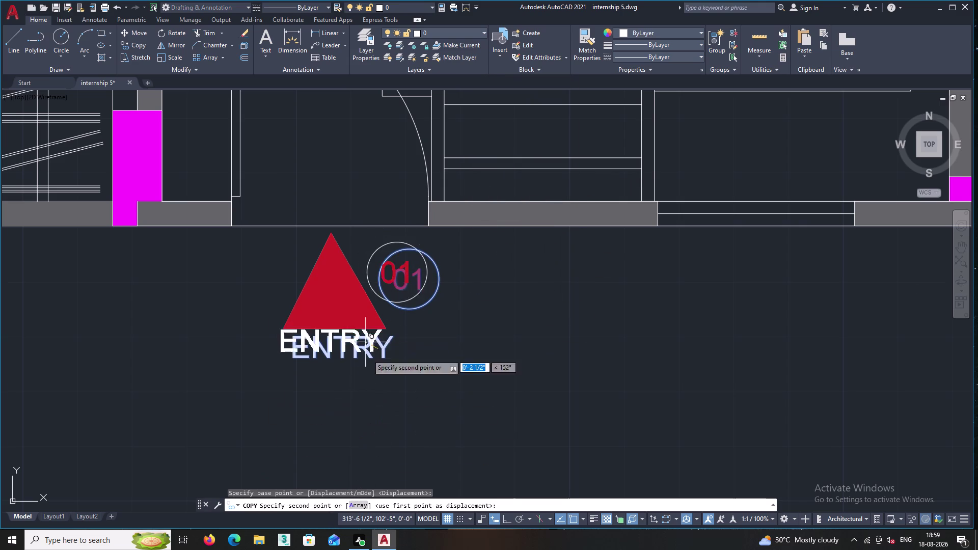
middle_drag(370, 431, 416, 152)
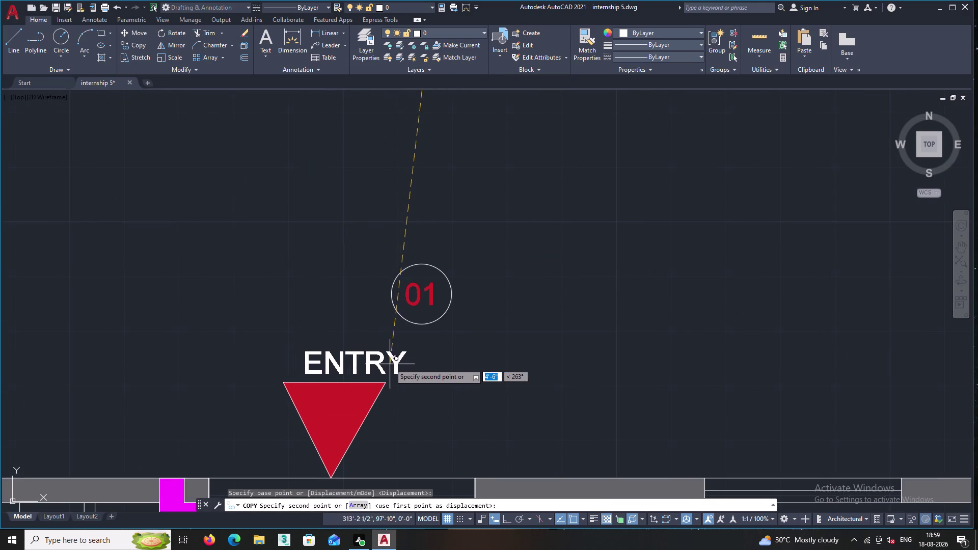
click(379, 362)
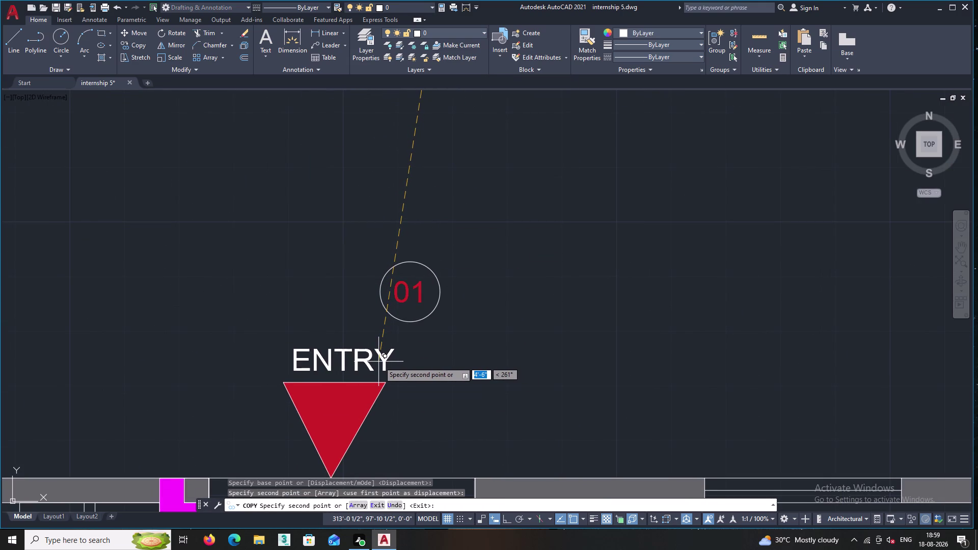
key(Escape)
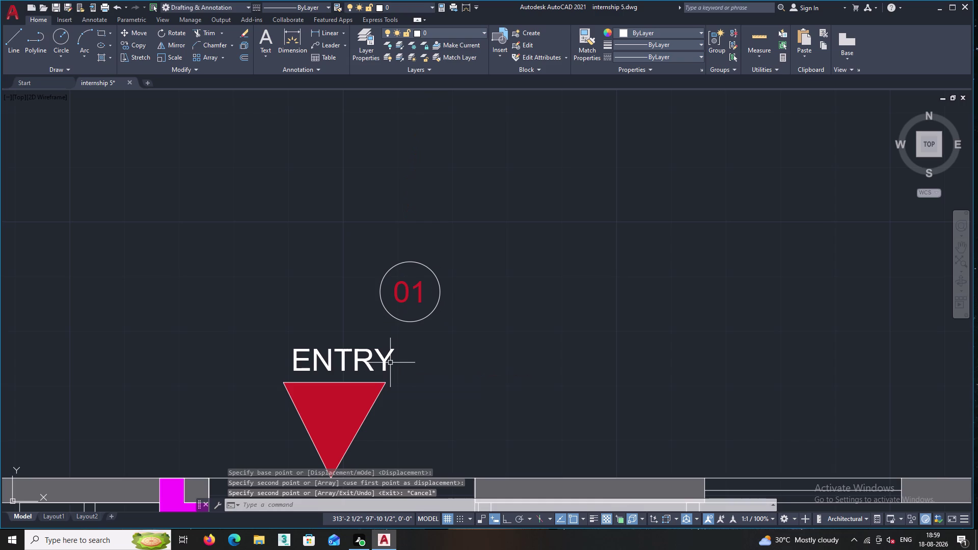
Copy the 01 tag above ENTRY to beside the red triangle below.
drag(454, 327, 454, 322)
click(398, 249)
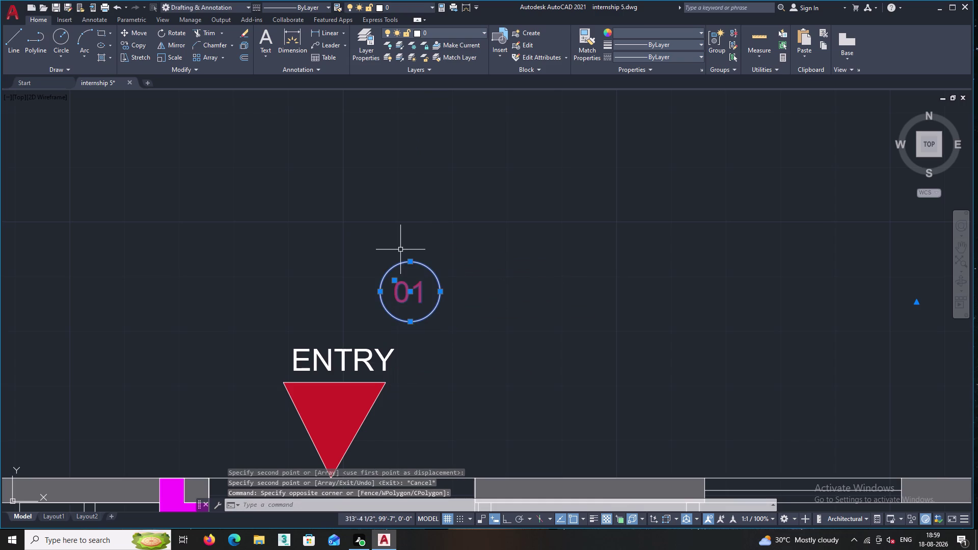
right_click(498, 304)
click(557, 151)
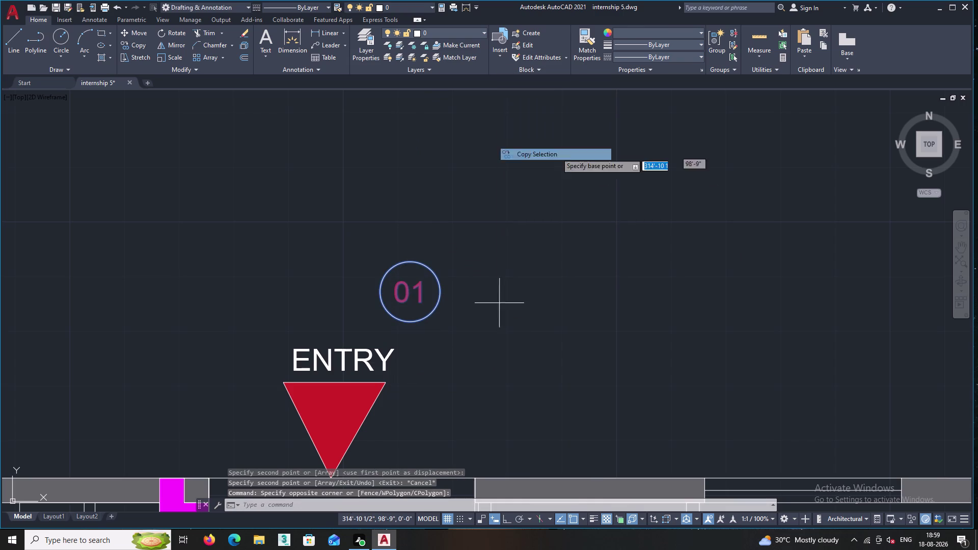
double_click(408, 294)
middle_drag(426, 433, 425, 377)
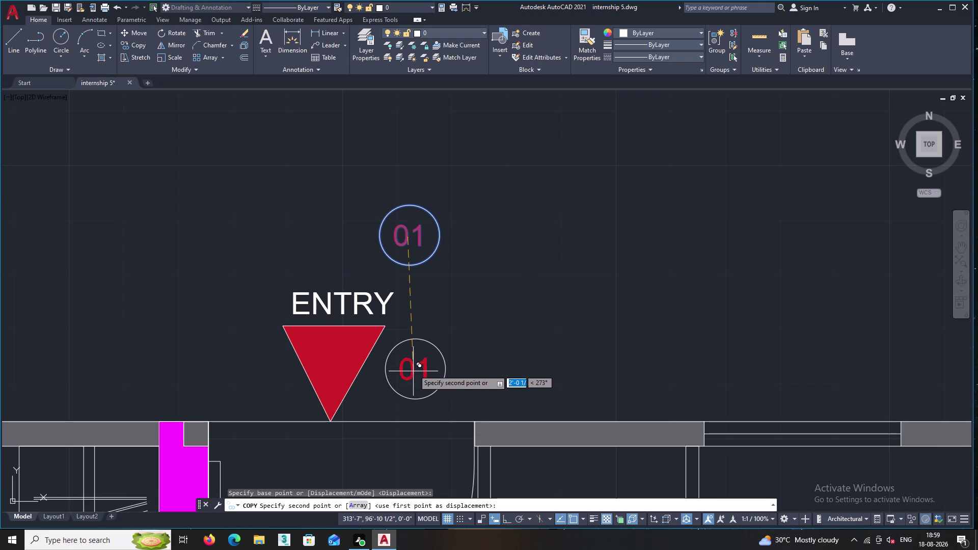
click(415, 366)
Change the copied tag's number from 01 to 02 using Mtext Edit.
key(Escape)
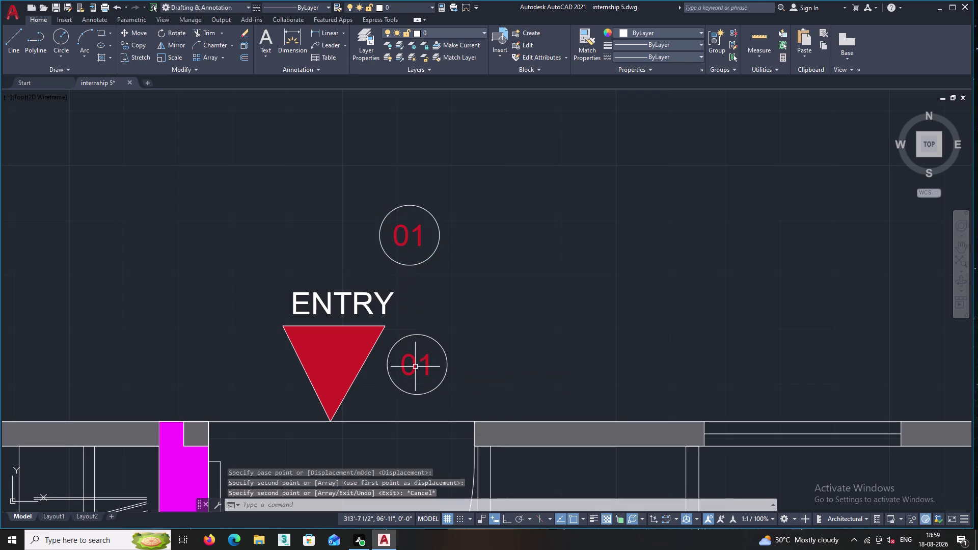
click(429, 366)
right_click(435, 344)
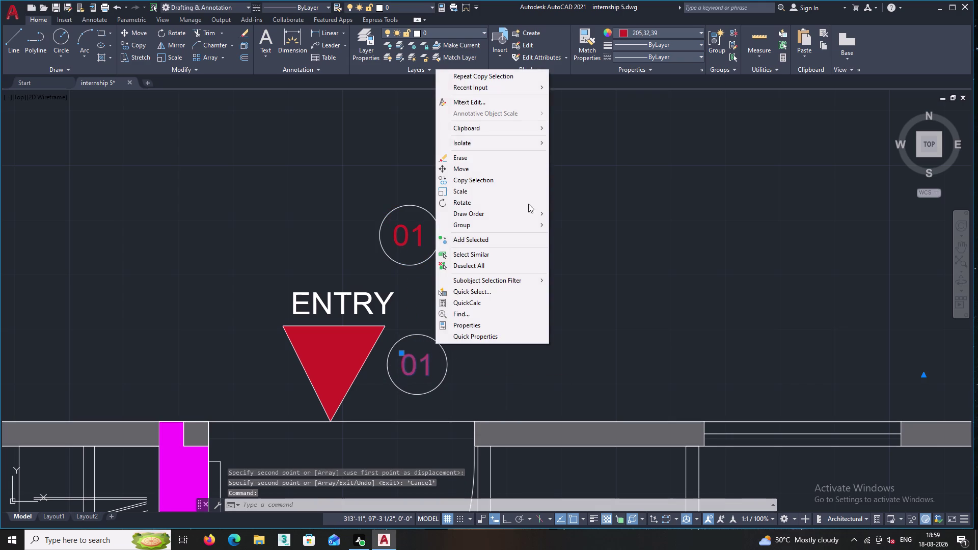
double_click(490, 101)
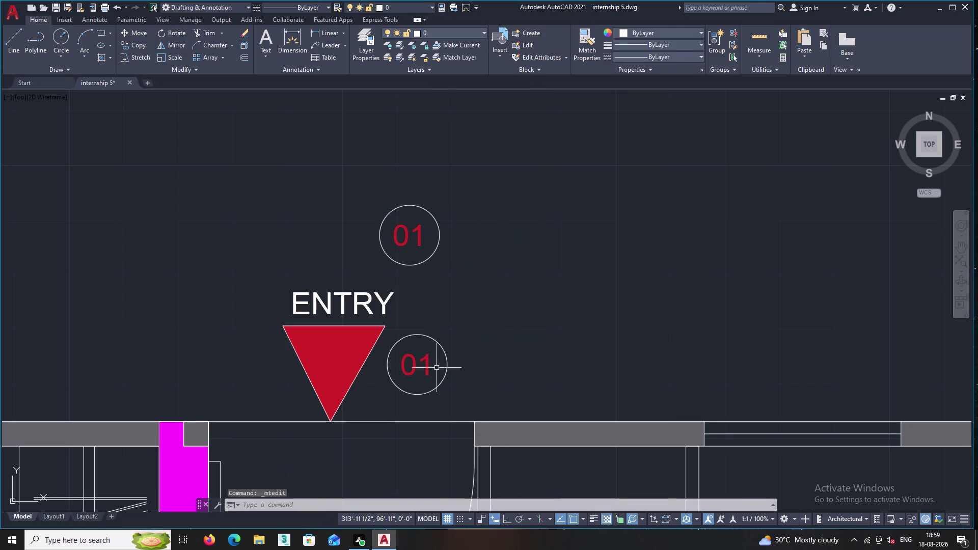
click(427, 368)
right_click(469, 262)
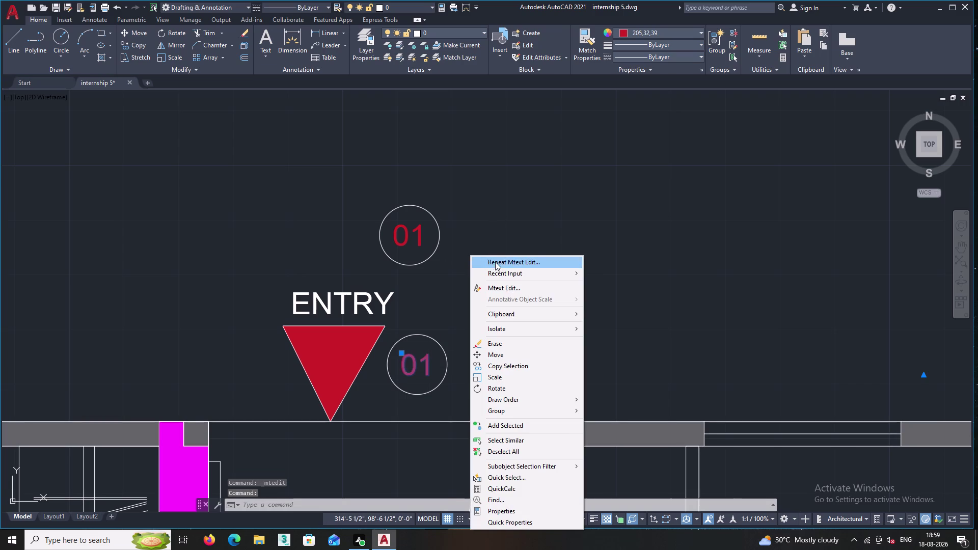
click(495, 261)
click(438, 360)
key(BackSpace)
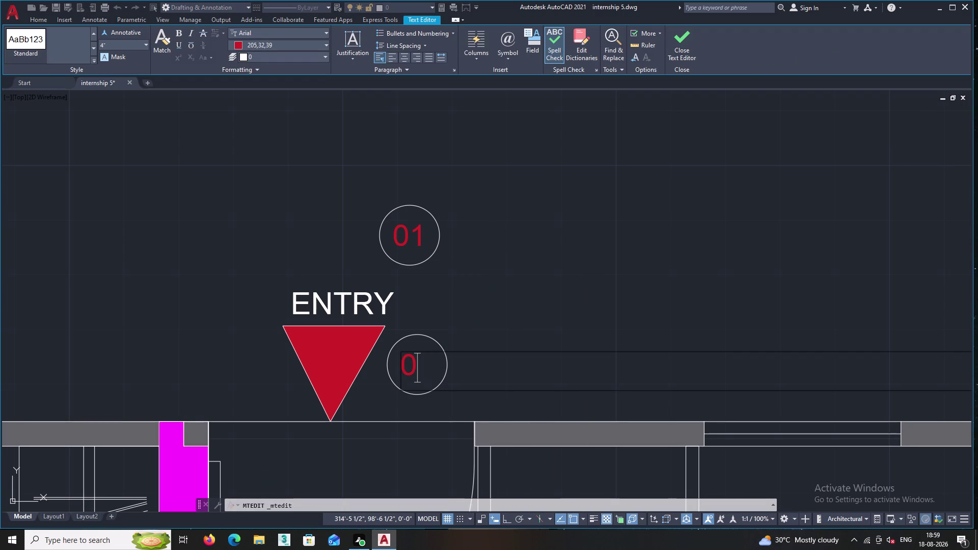
key(2)
click(496, 303)
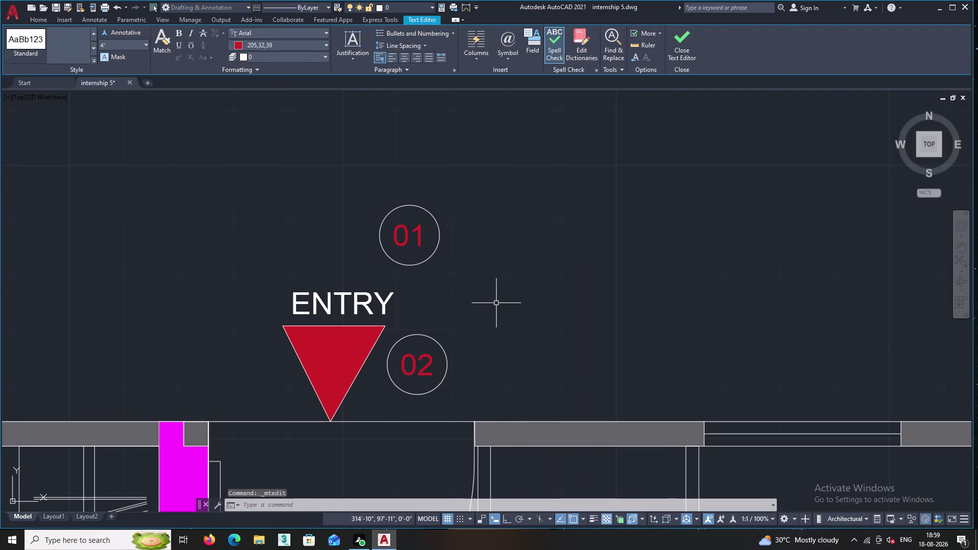
Window-select and delete the old 01 tag above ENTRY.
click(492, 280)
click(408, 202)
key(Delete)
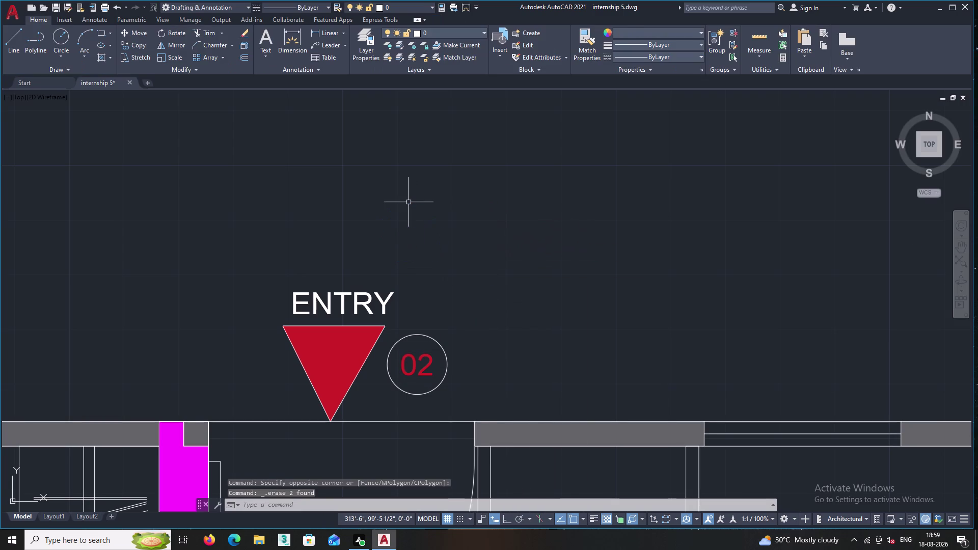
Find the ENTRY label by the 03 tag and start copying it.
scroll(down, 3)
middle_drag(450, 293, 457, 160)
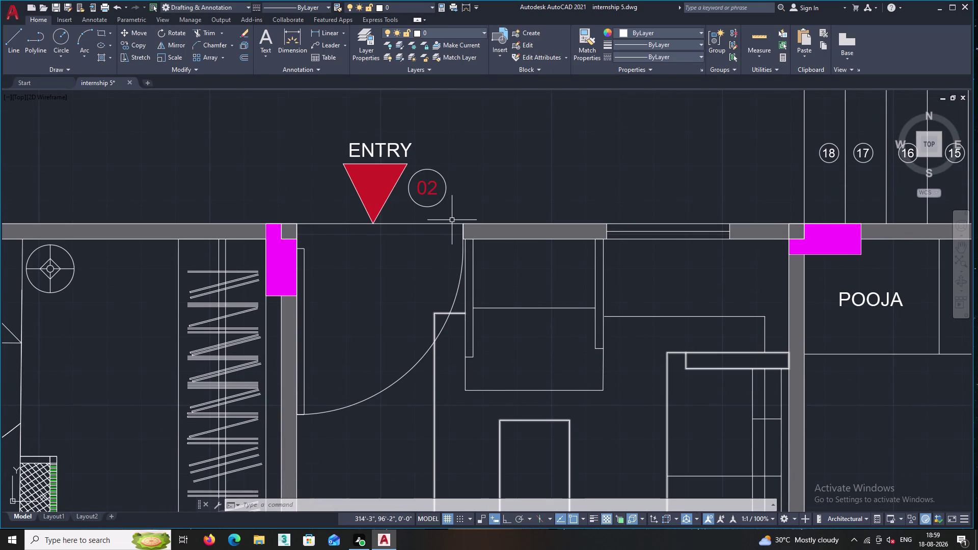
scroll(down, 3)
scroll(down, 3)
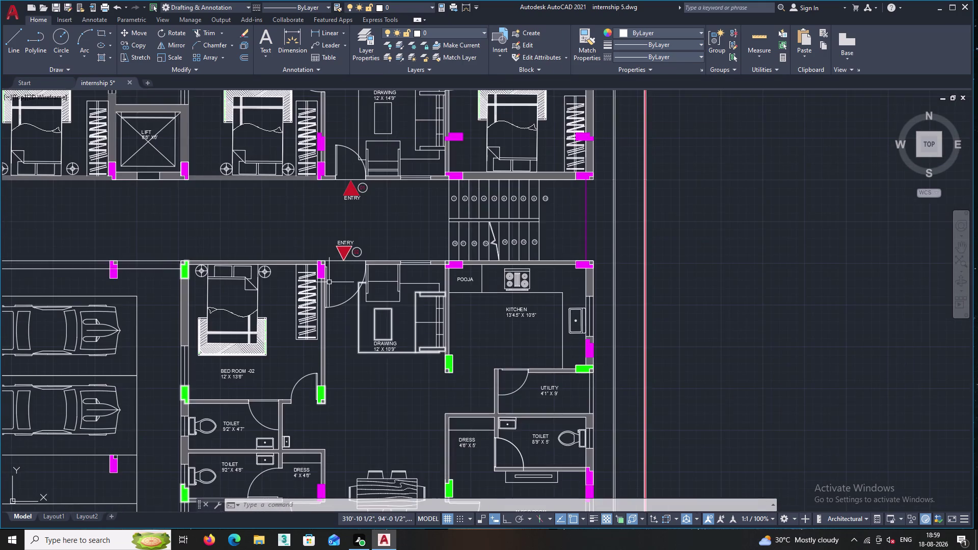
middle_drag(329, 282, 447, 180)
middle_drag(285, 380, 362, 148)
scroll(down, 3)
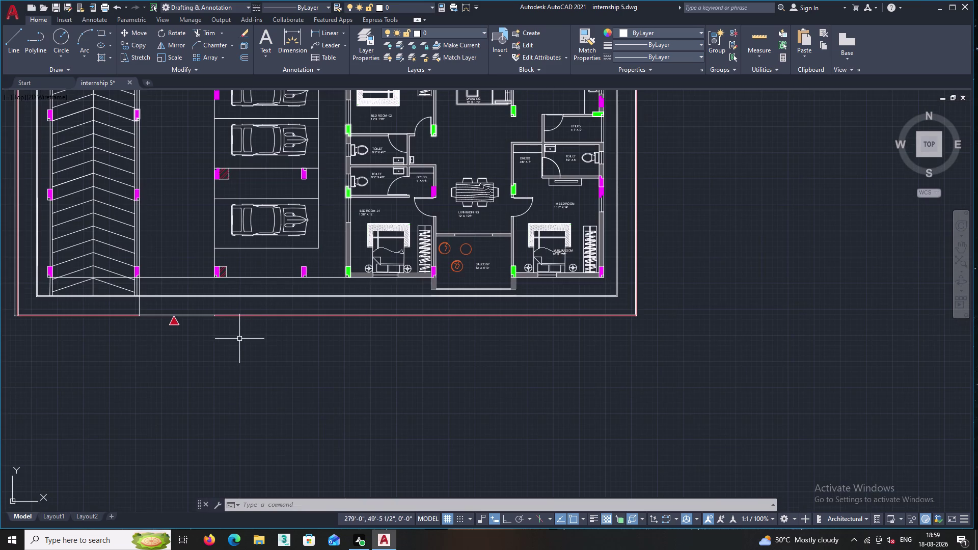
middle_drag(208, 366, 339, 516)
middle_drag(254, 213, 302, 366)
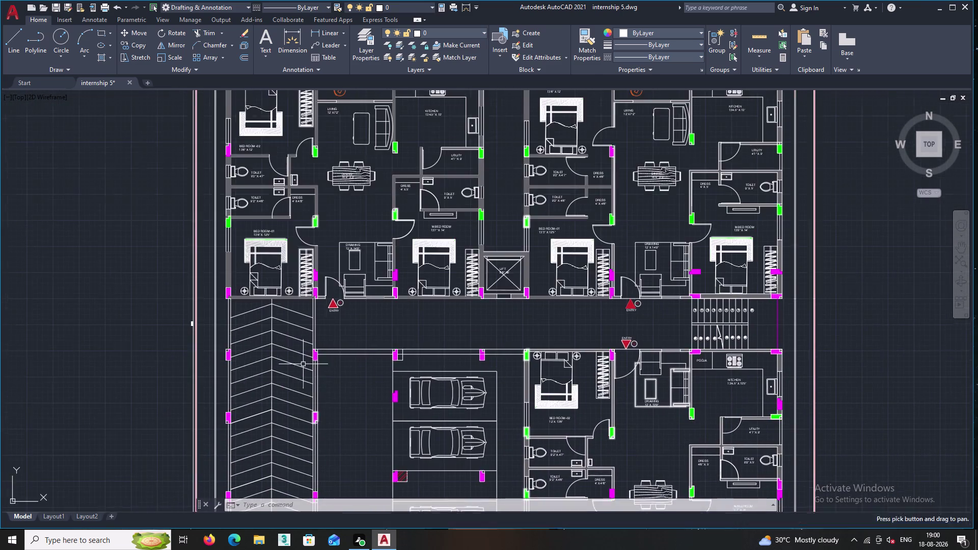
scroll(up, 3)
scroll(up, 3)
middle_drag(321, 293, 335, 377)
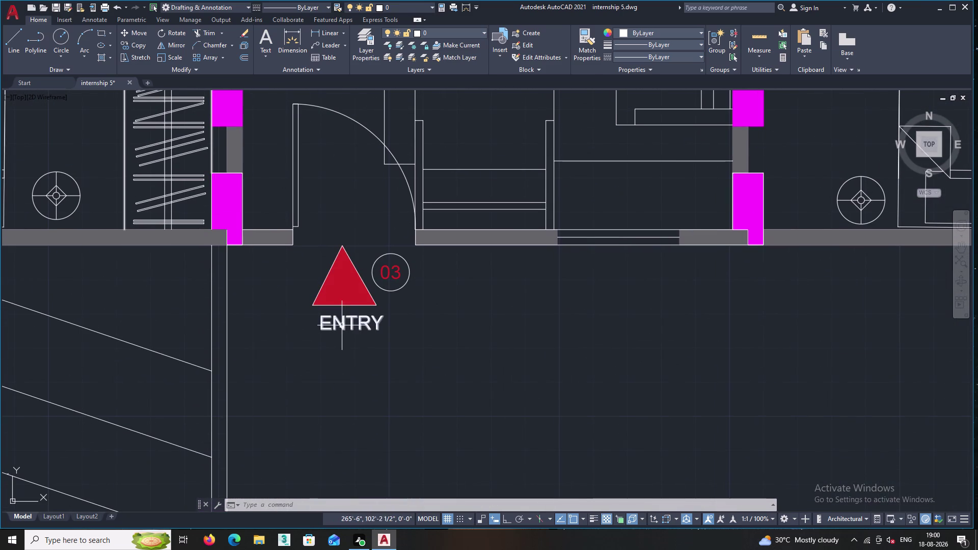
click(340, 318)
right_click(396, 319)
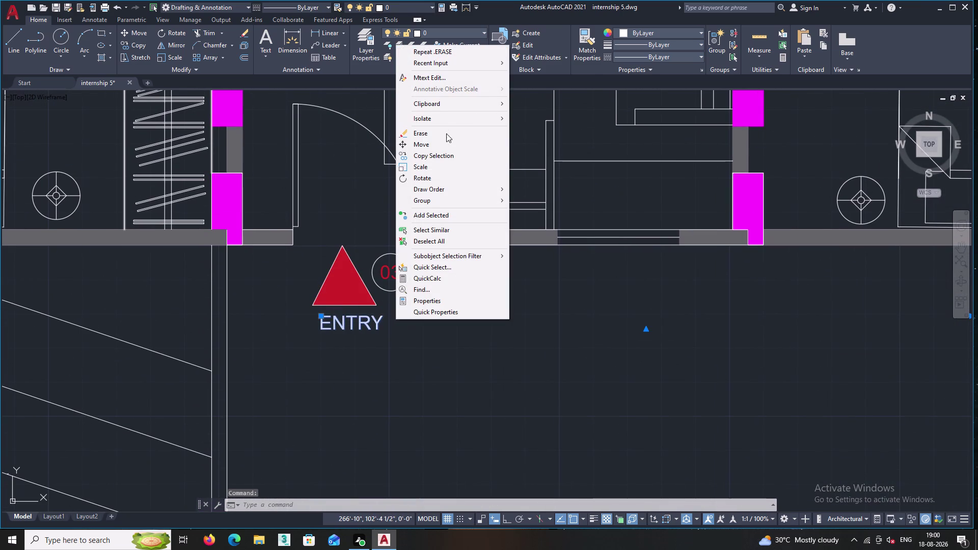
click(446, 152)
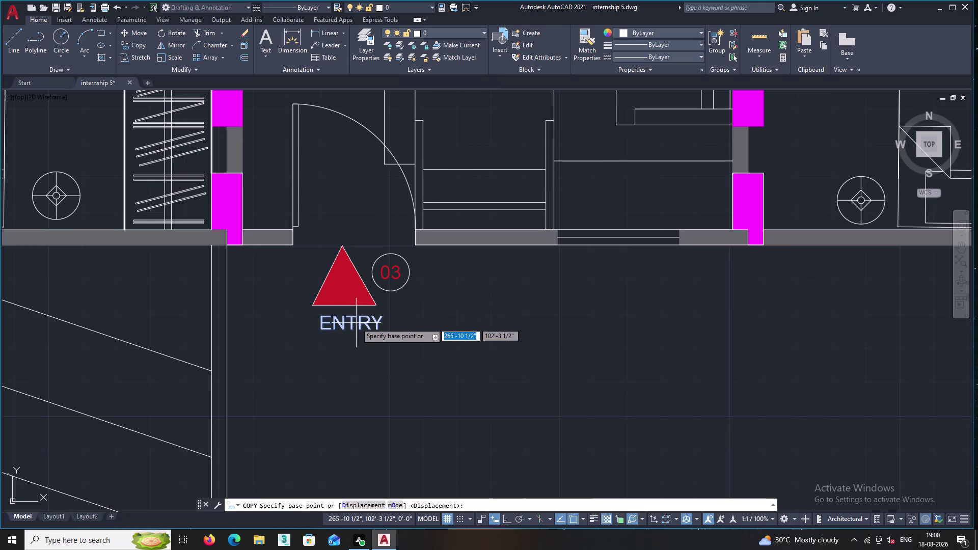
click(356, 322)
Place the ENTRY copy beneath the red triangle on the site boundary.
middle_drag(346, 415, 340, 246)
scroll(down, 3)
middle_drag(343, 281, 341, 94)
scroll(down, 3)
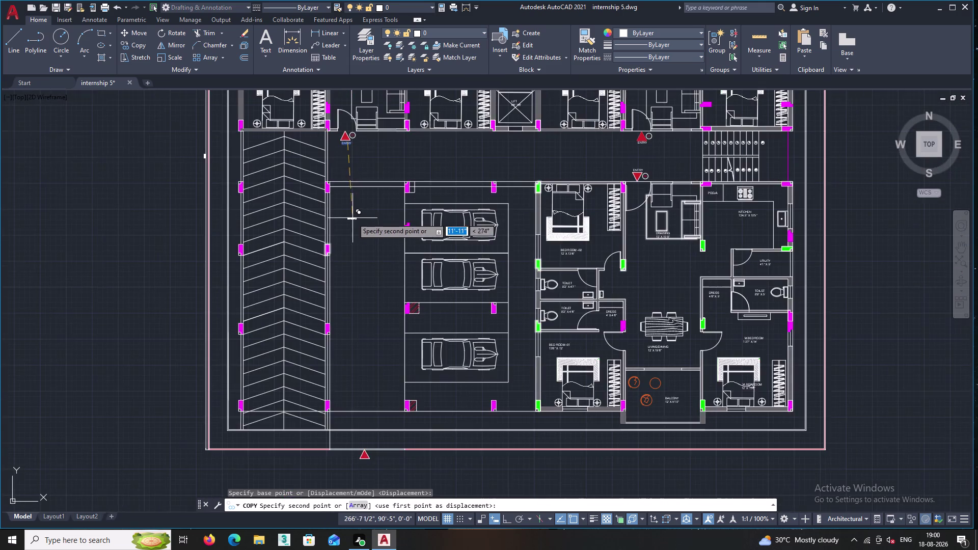
middle_drag(360, 214, 340, 57)
scroll(up, 3)
scroll(up, 3)
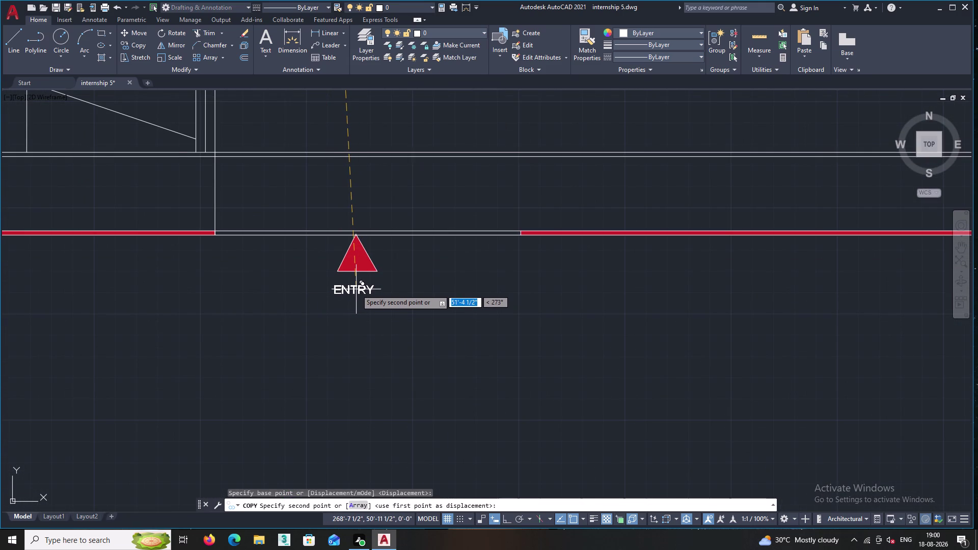
click(356, 290)
key(Return)
scroll(up, 3)
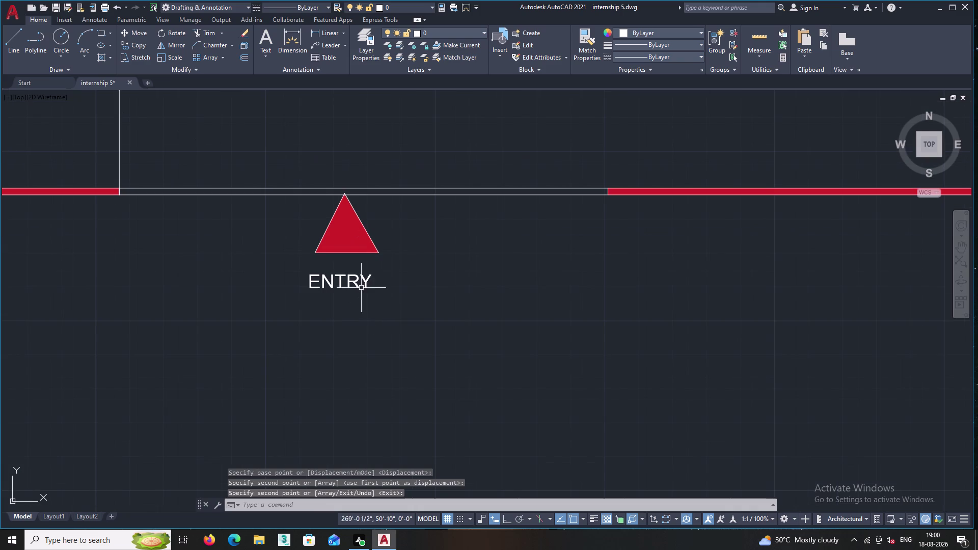
click(346, 278)
Open the ENTRY label in Mtext Edit and clear its text.
right_click(364, 281)
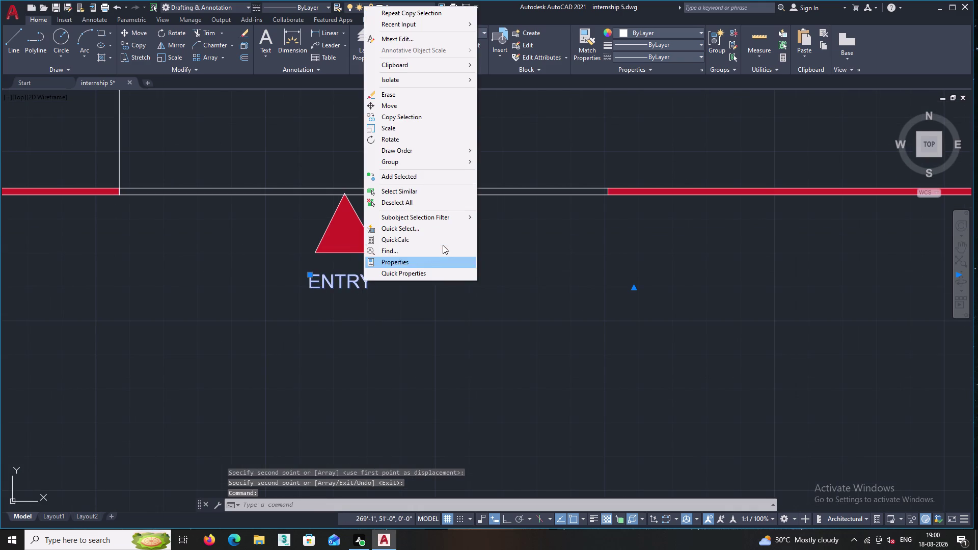
click(412, 40)
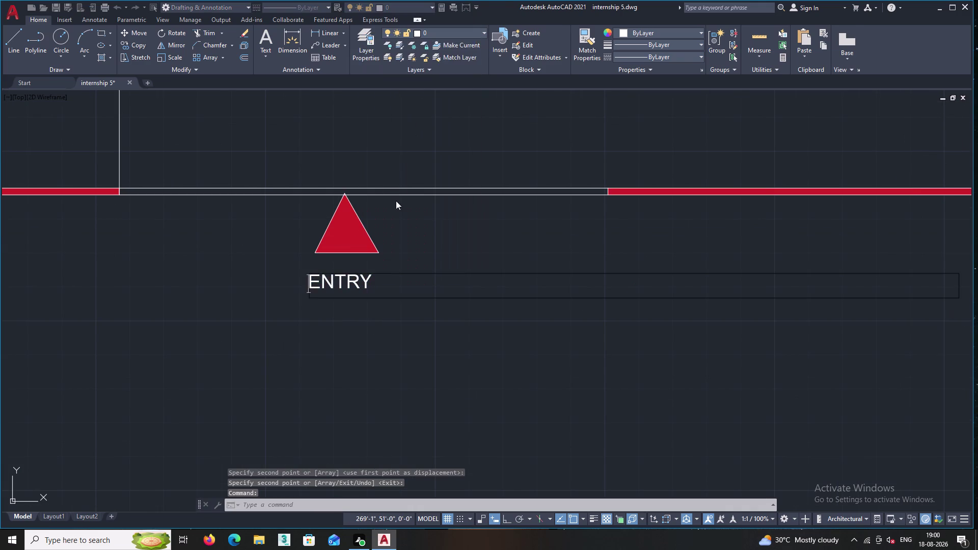
double_click(381, 283)
key(BackSpace)
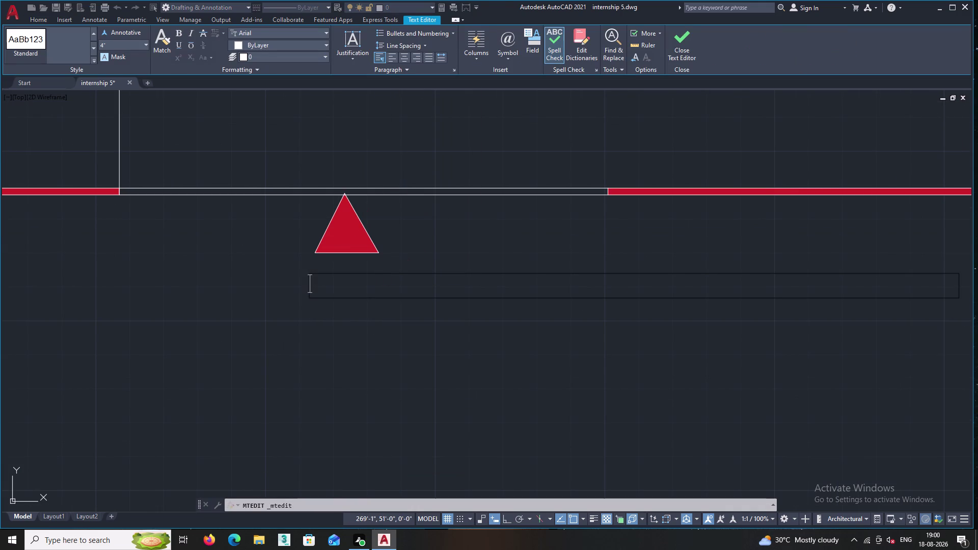
Type MAIN ENTRANCE as the new label text and close the editor.
text(M)
text(AIN)
key(space)
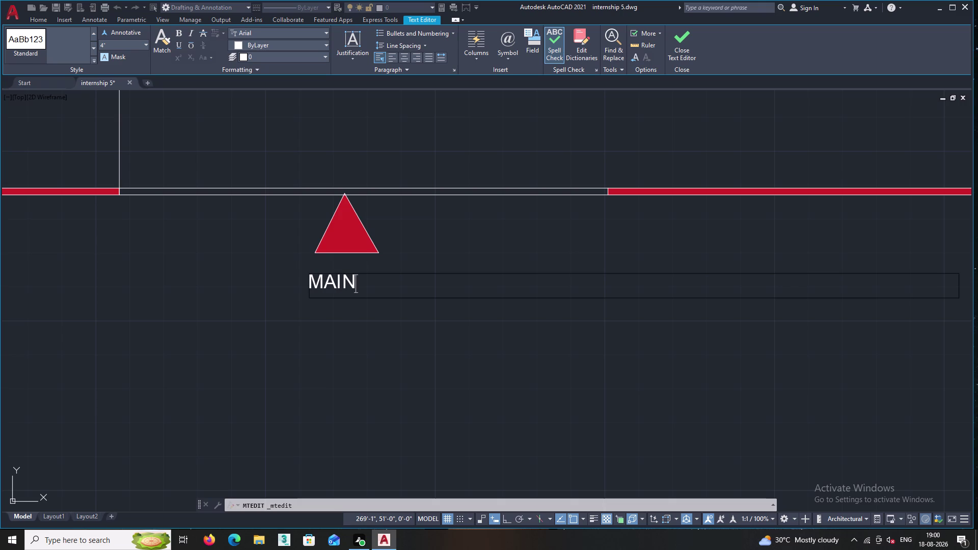
text(ENT)
text(RANC)
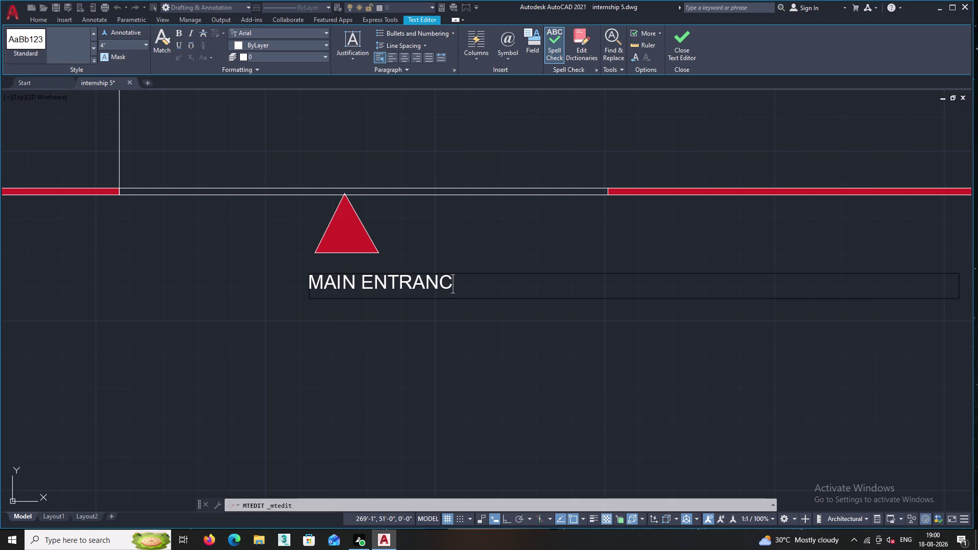
text(R)
key(BackSpace)
key(e)
scroll(up, 3)
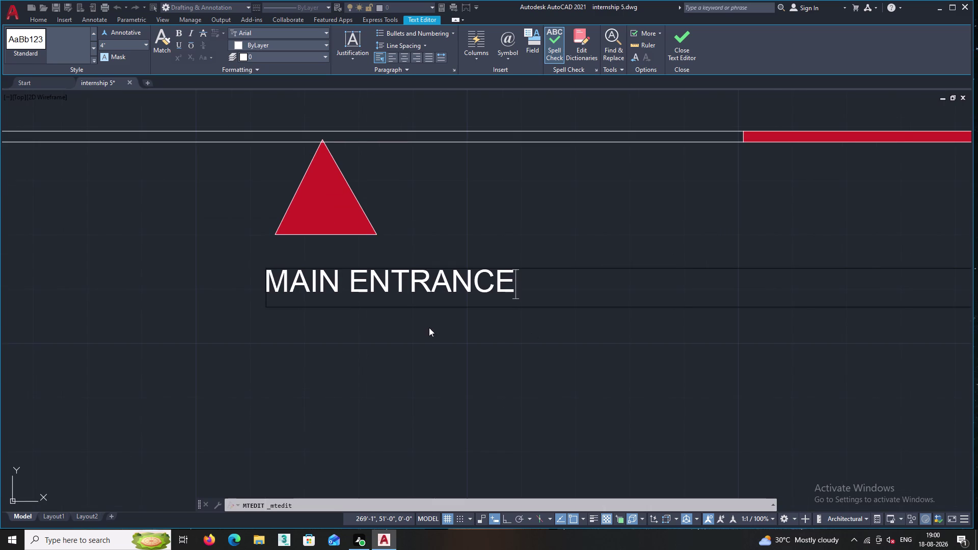
click(444, 346)
scroll(down, 3)
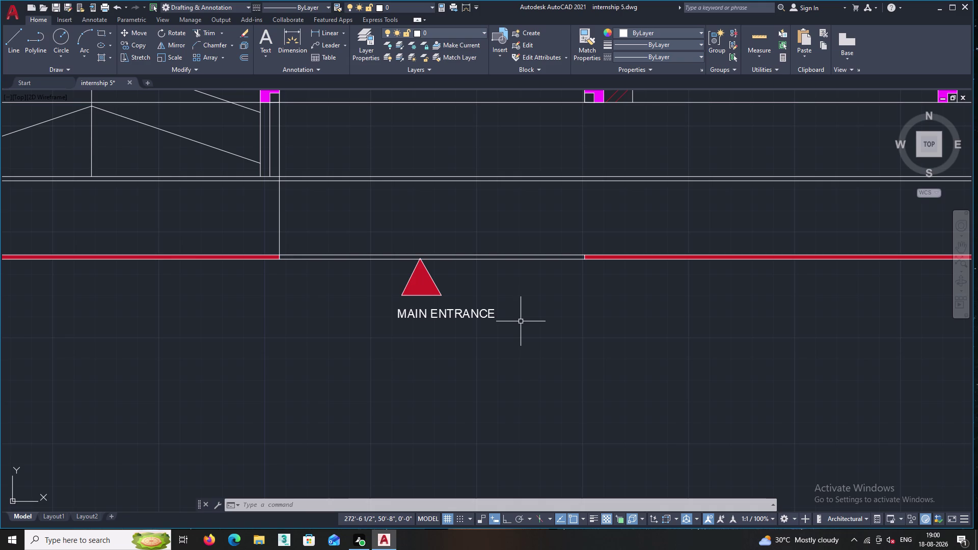
middle_drag(389, 338, 286, 326)
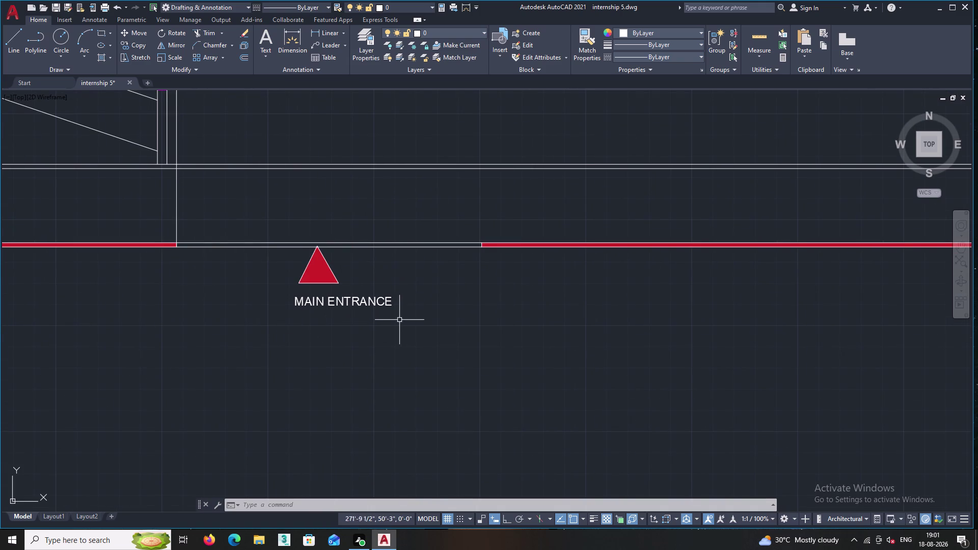
Draw a vertical line from the wall corner beside the hatched door to the red boundary.
scroll(down, 3)
middle_drag(263, 302, 287, 365)
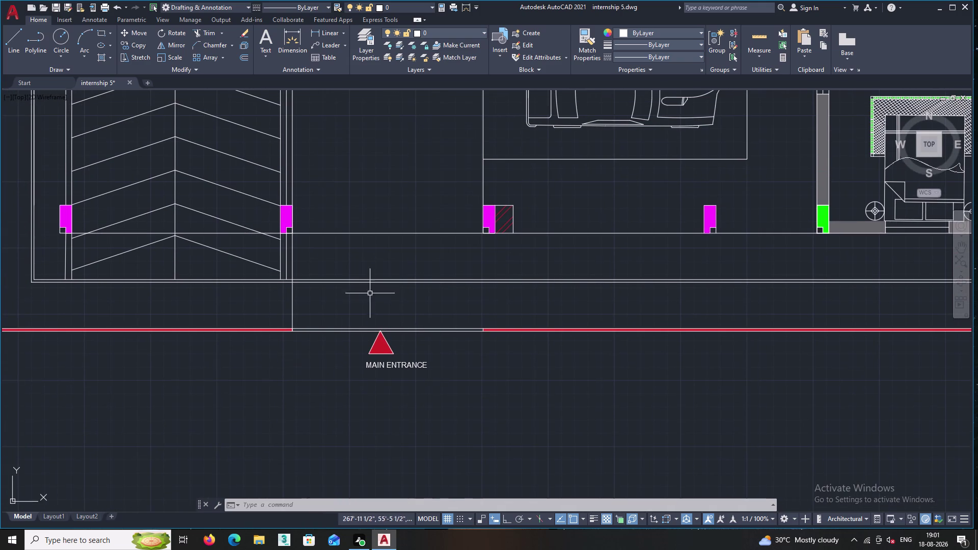
middle_drag(471, 318, 402, 320)
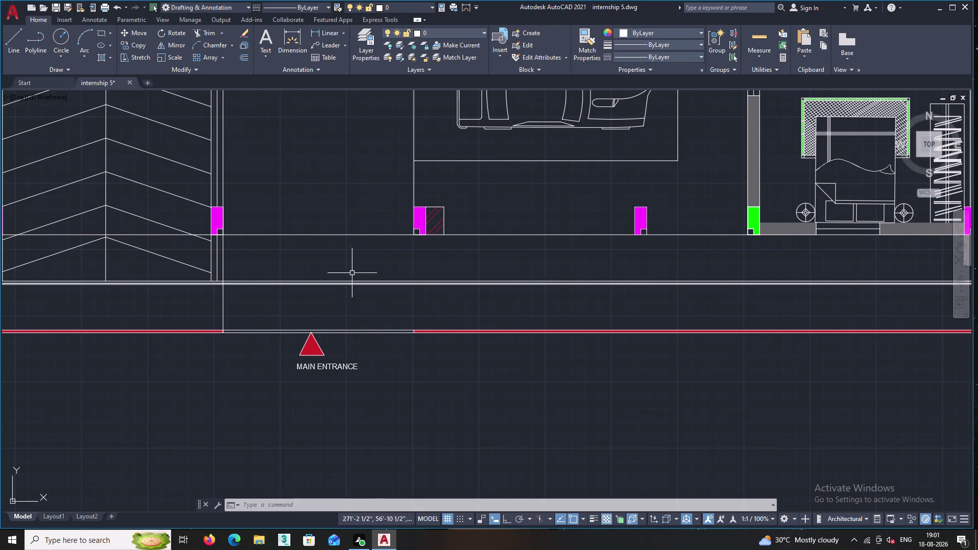
click(10, 43)
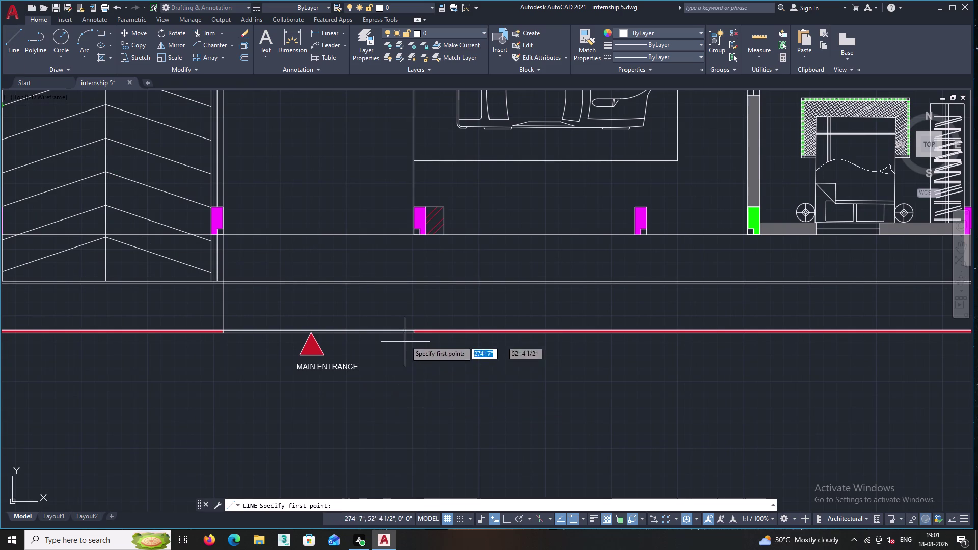
scroll(up, 3)
scroll(up, 3)
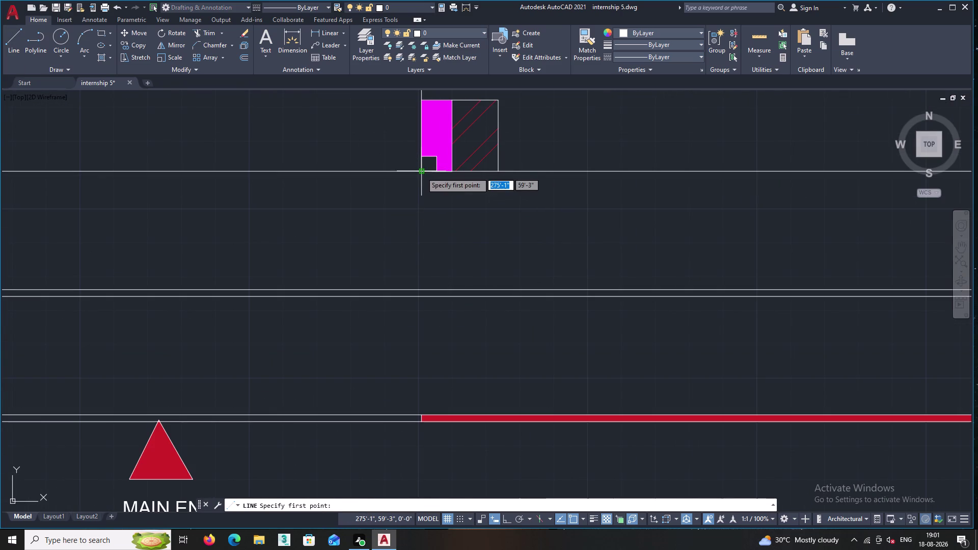
click(421, 172)
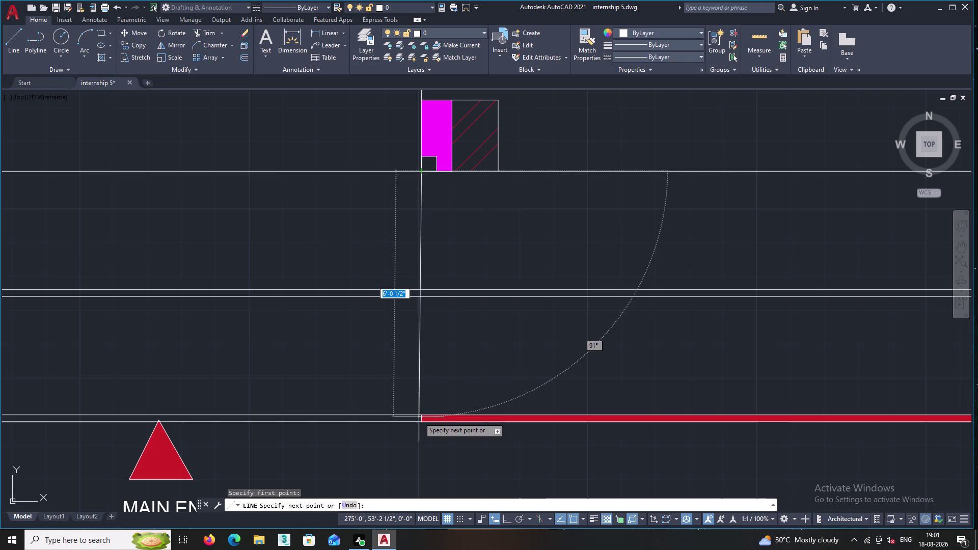
double_click(422, 415)
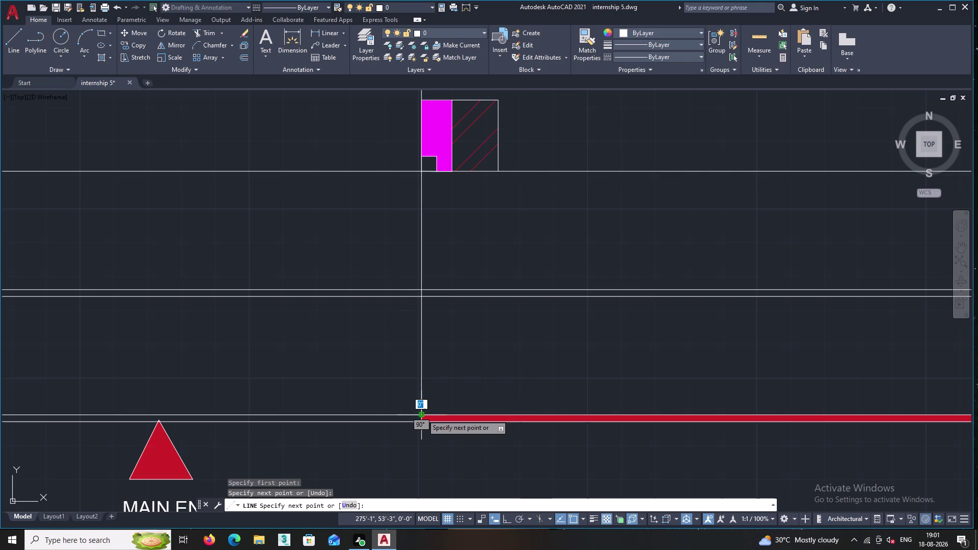
key(Return)
middle_drag(526, 390, 454, 388)
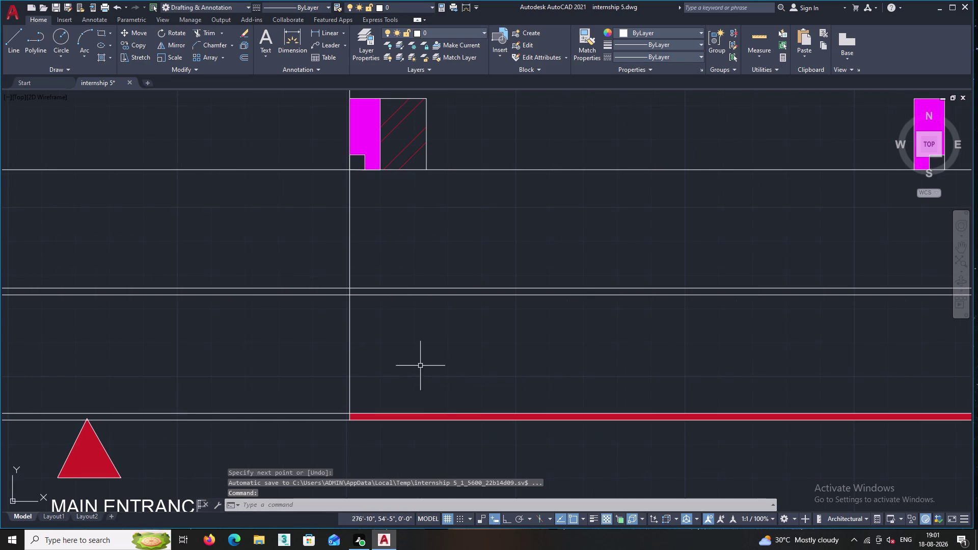
scroll(down, 3)
middle_drag(387, 346, 264, 365)
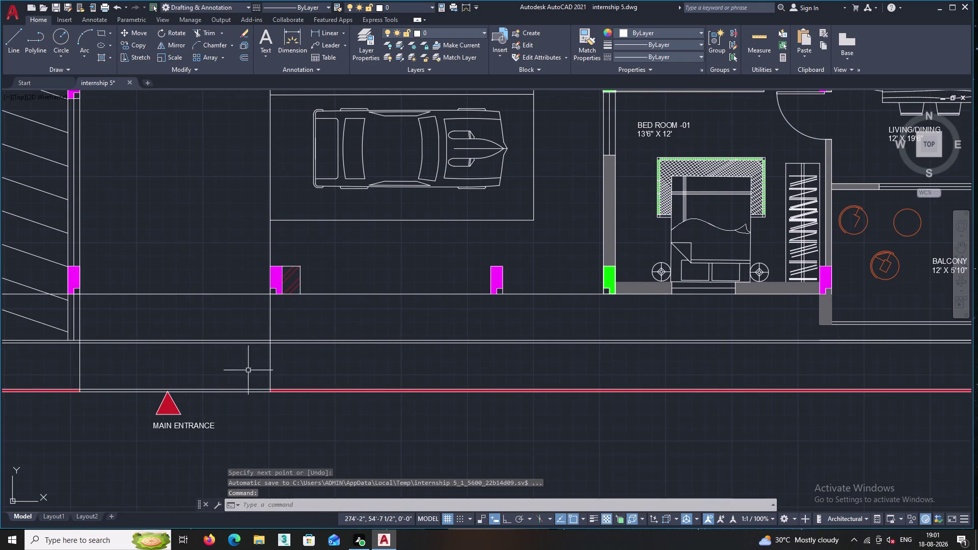
middle_drag(220, 376, 266, 371)
scroll(down, 3)
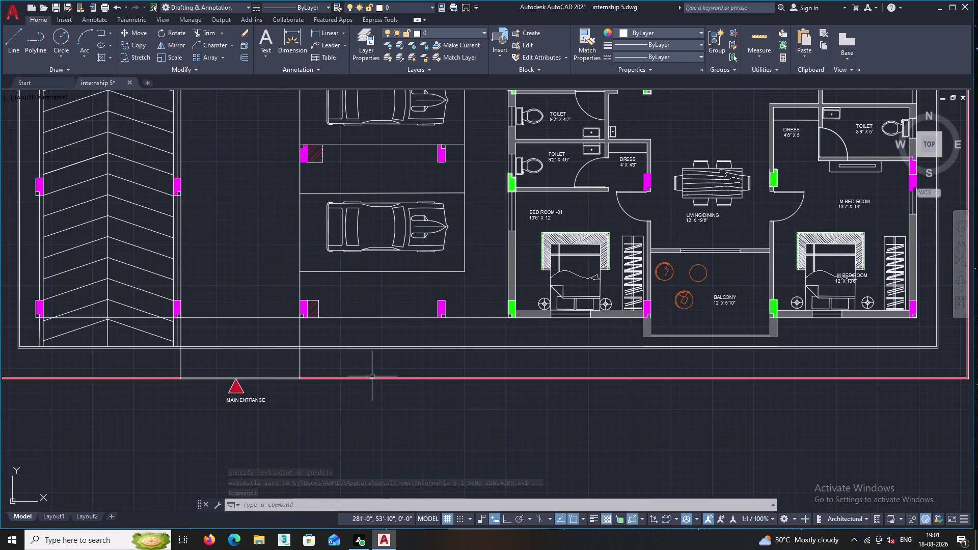
middle_drag(401, 386, 319, 395)
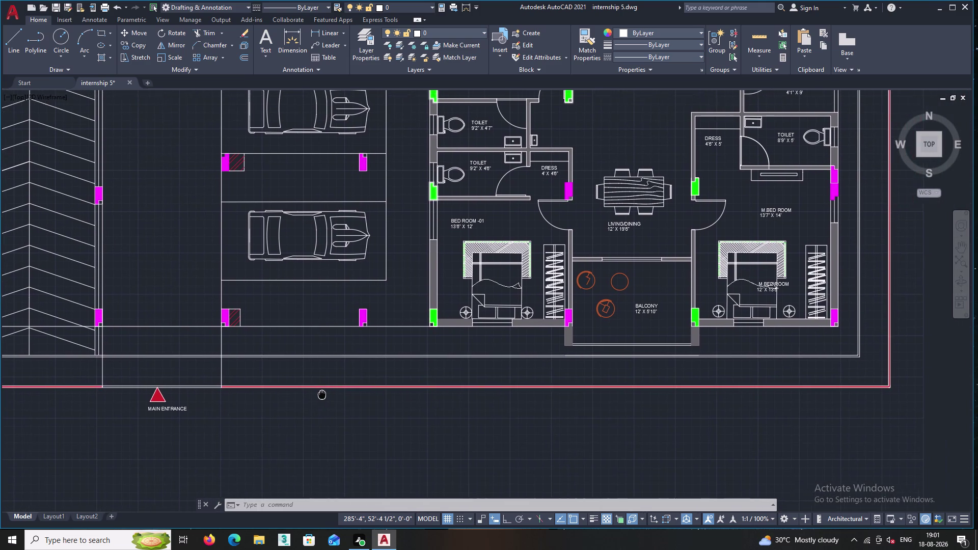
middle_drag(320, 395, 303, 394)
scroll(down, 3)
middle_drag(359, 392, 284, 398)
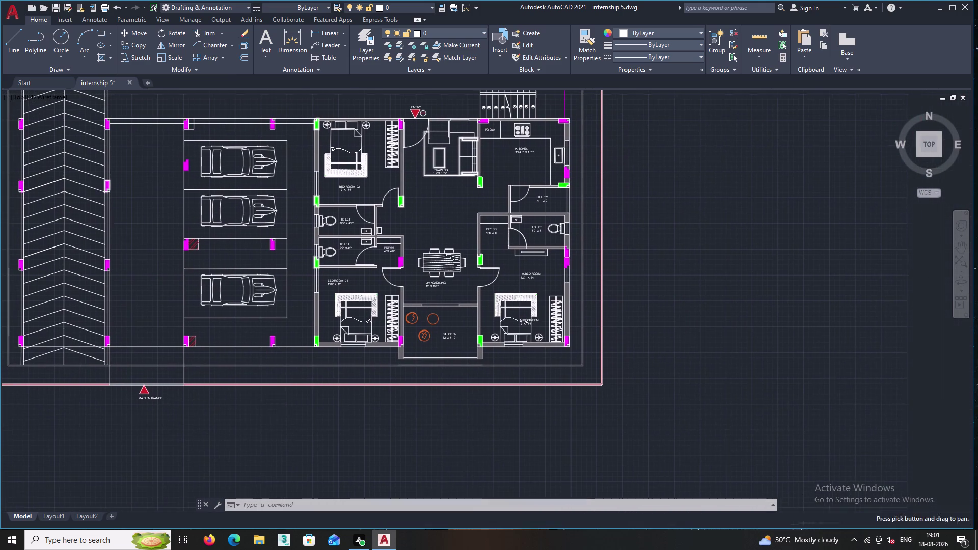
scroll(up, 3)
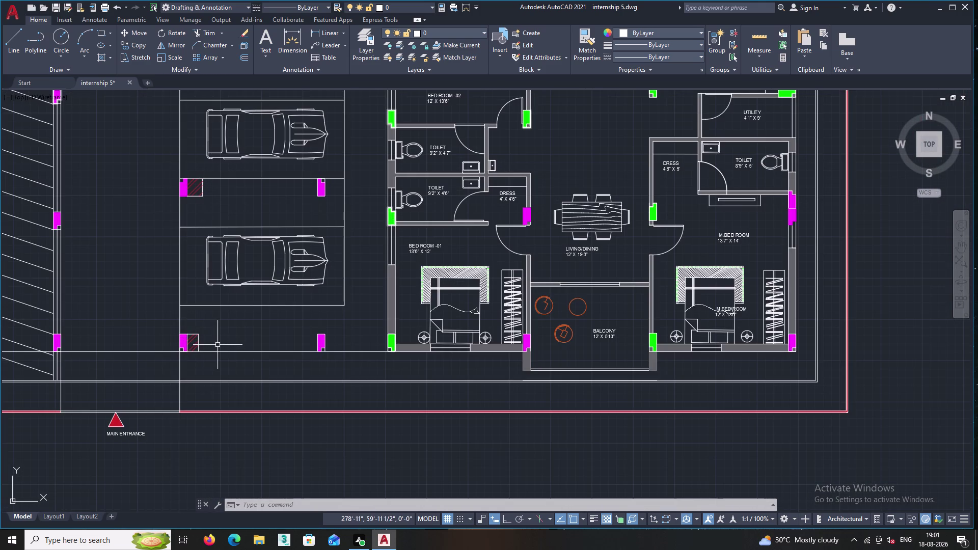
scroll(up, 3)
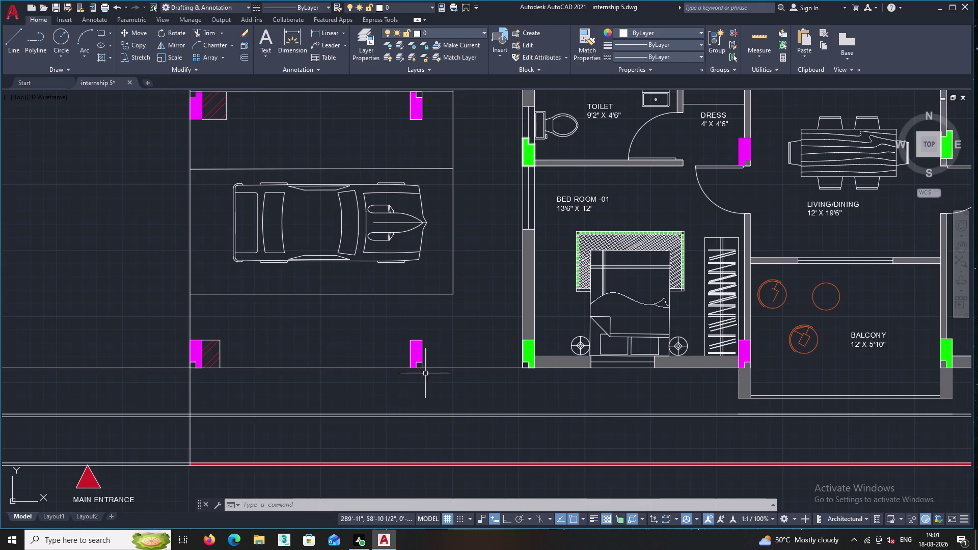
middle_drag(434, 352, 478, 543)
middle_drag(421, 280, 430, 341)
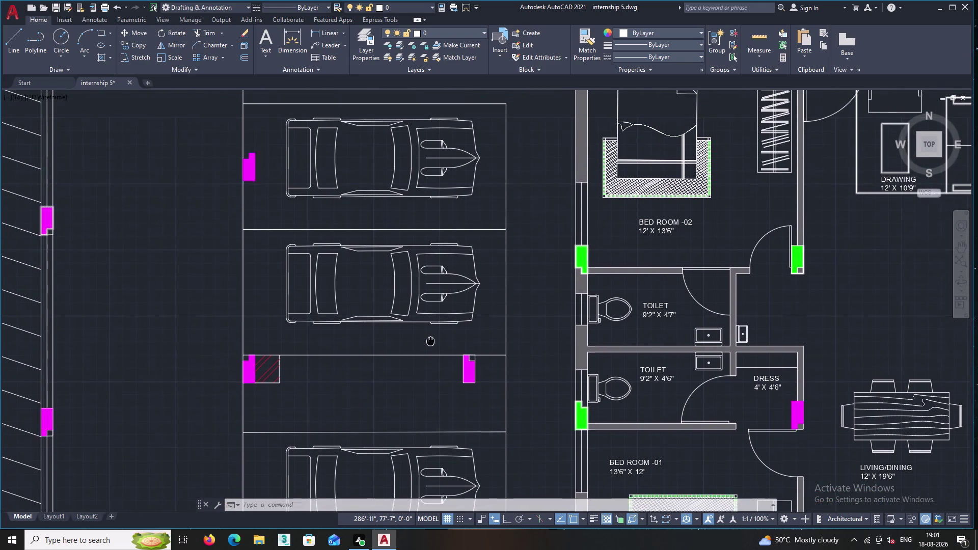
middle_drag(431, 341, 432, 361)
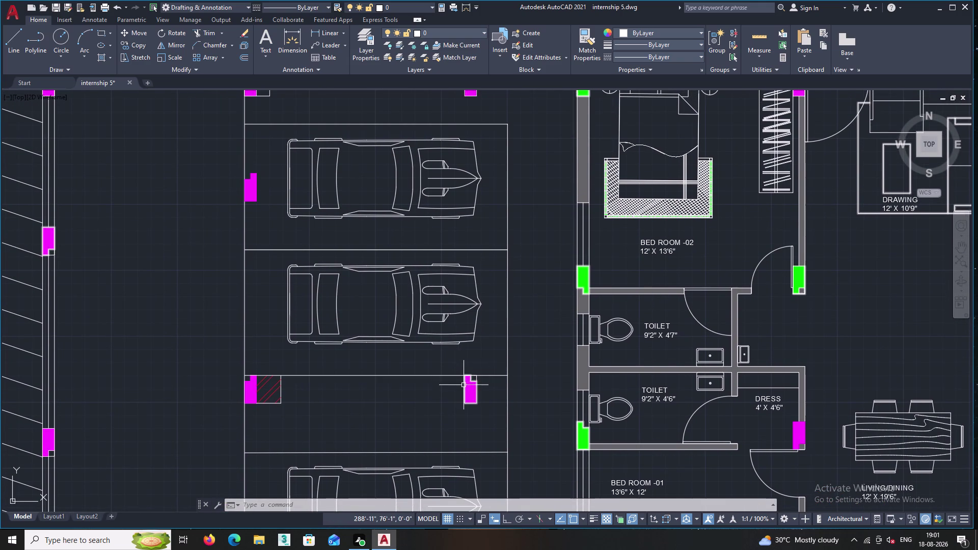
scroll(down, 3)
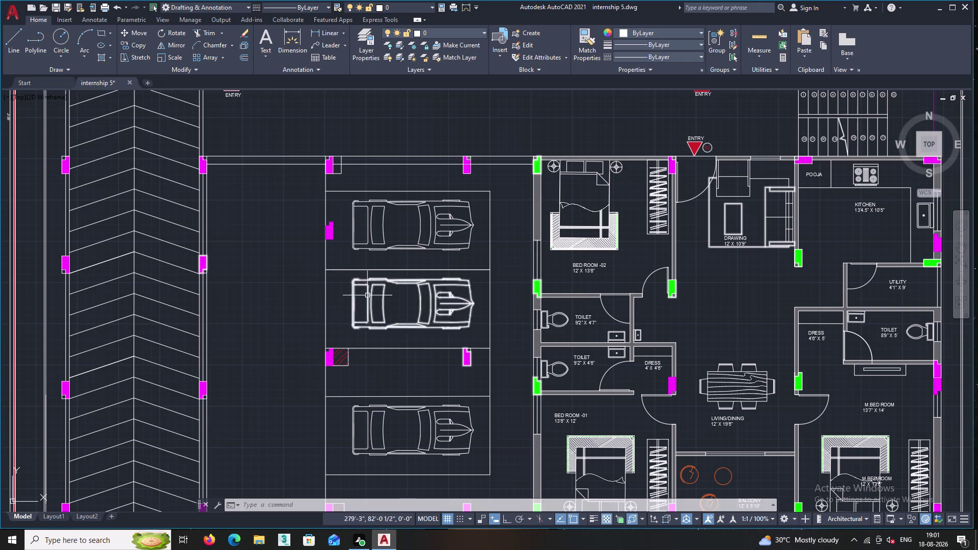
scroll(down, 3)
middle_drag(534, 330, 411, 331)
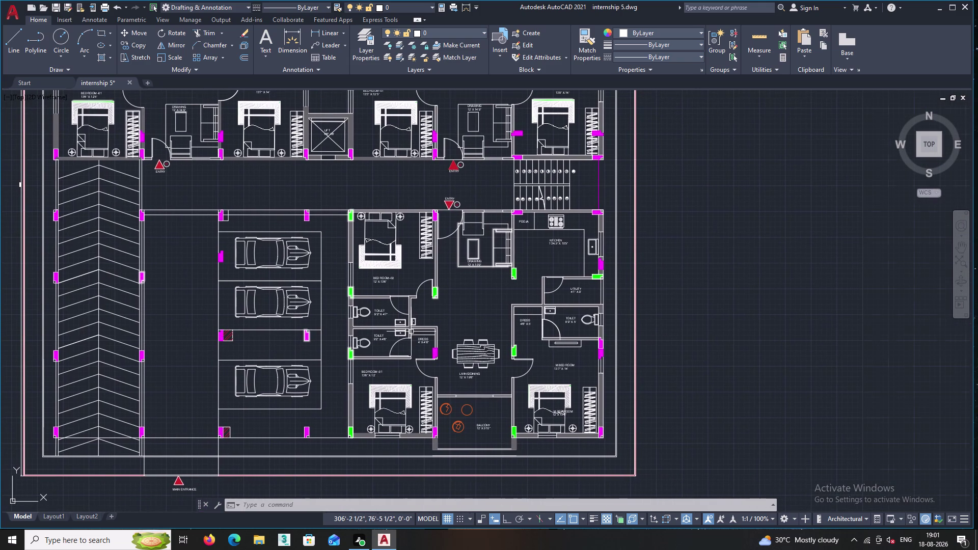
middle_drag(338, 261, 342, 288)
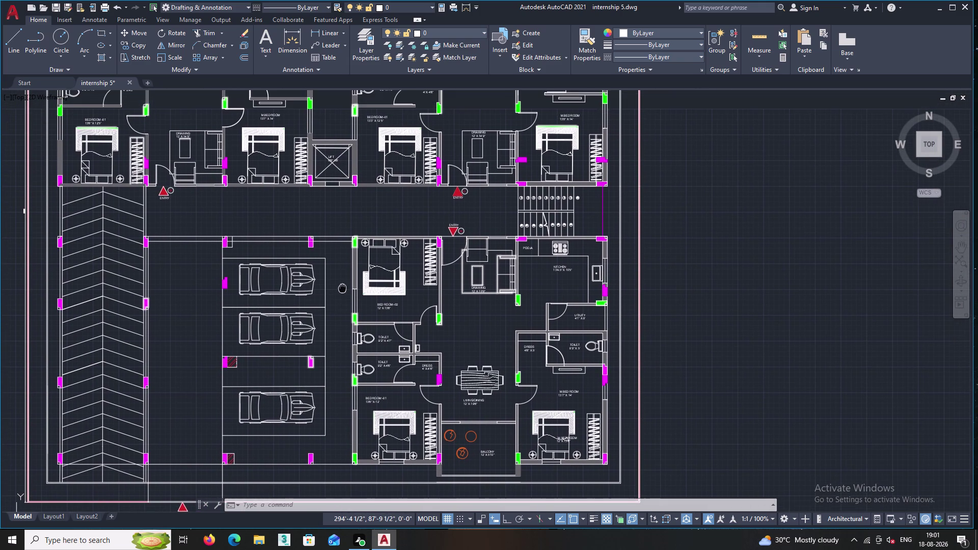
middle_drag(342, 288, 342, 290)
scroll(up, 3)
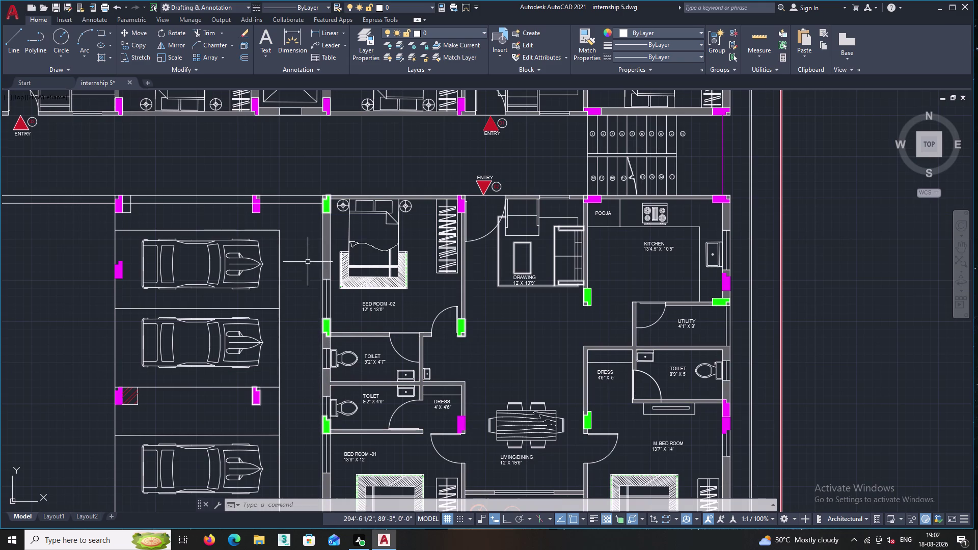
middle_drag(324, 211, 325, 394)
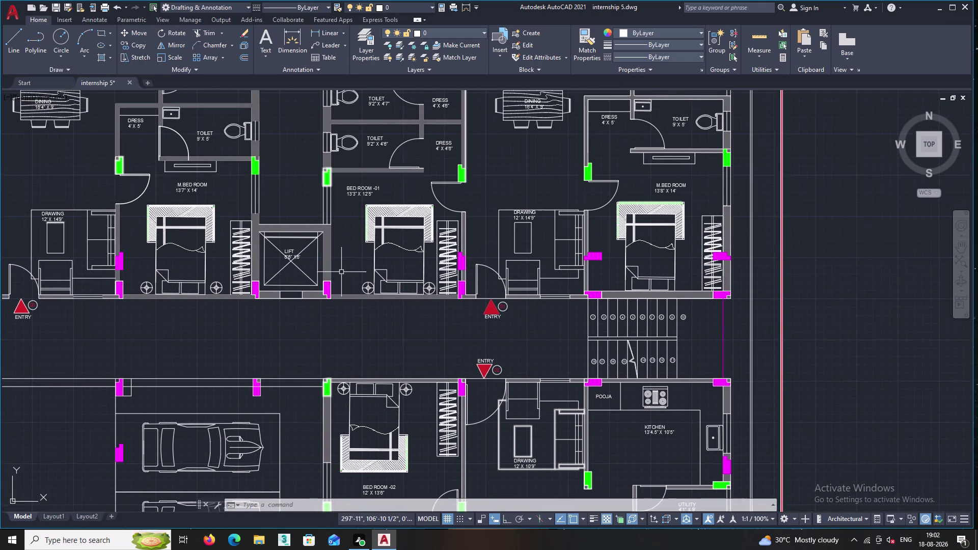
scroll(up, 3)
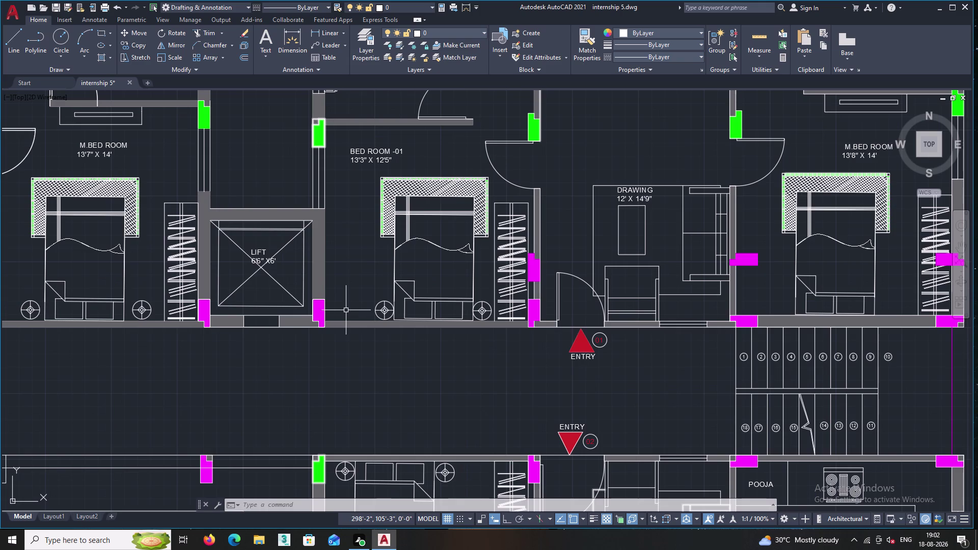
scroll(down, 3)
middle_drag(329, 317, 367, 419)
scroll(up, 3)
scroll(up, 3)
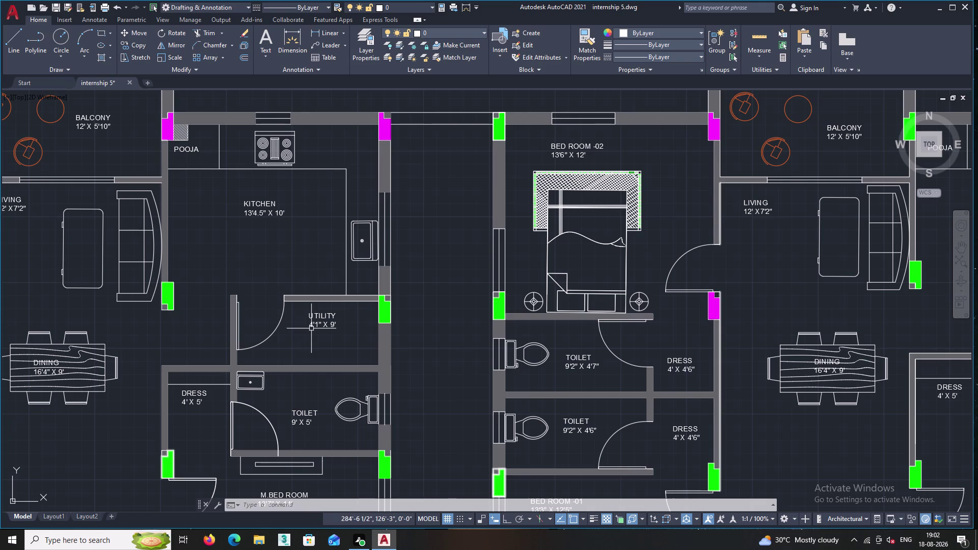
middle_drag(241, 358, 296, 174)
middle_drag(252, 323, 289, 200)
middle_drag(169, 390, 221, 330)
scroll(down, 3)
middle_drag(190, 378, 197, 32)
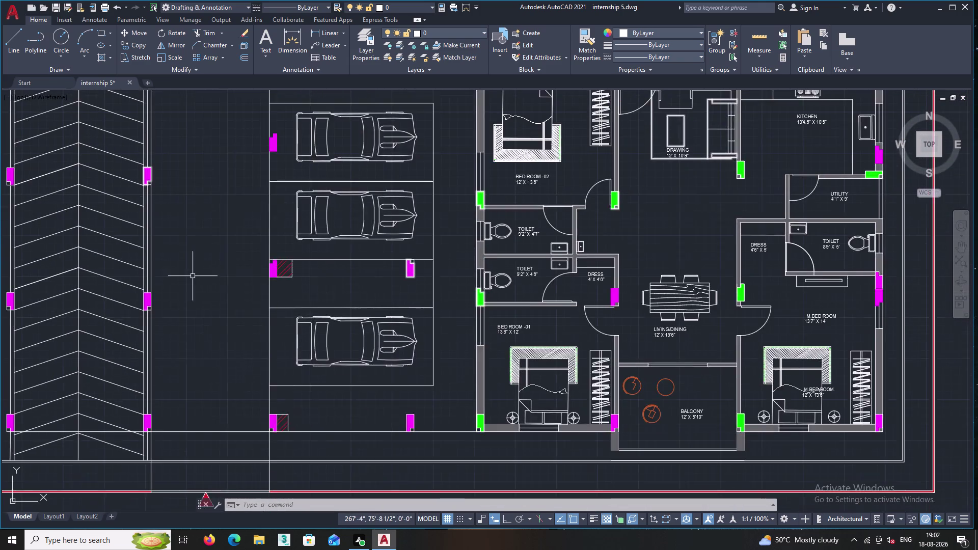
Pan back to the MAIN ENTRANCE label under the boundary triangle and select it.
middle_drag(190, 297, 223, 139)
scroll(up, 3)
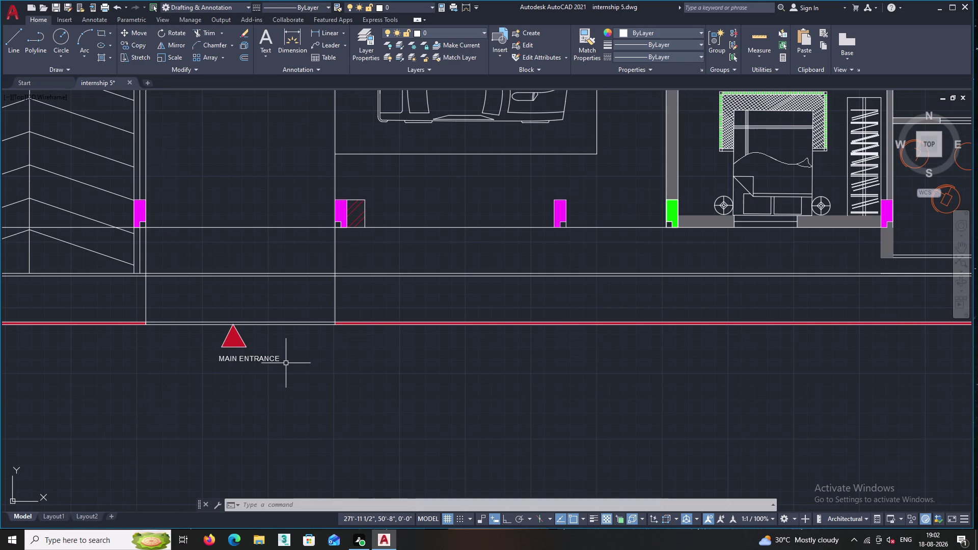
middle_drag(304, 358, 251, 357)
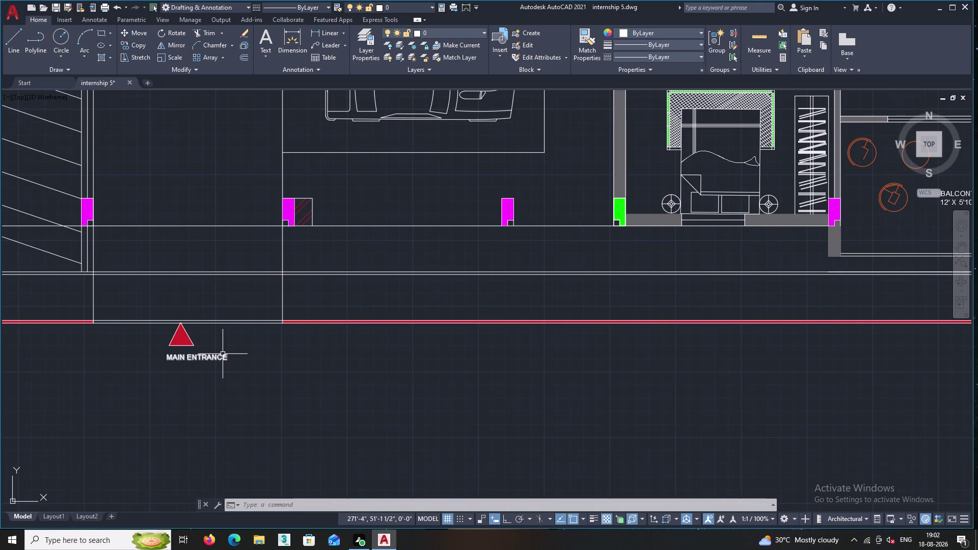
middle_drag(227, 353, 304, 344)
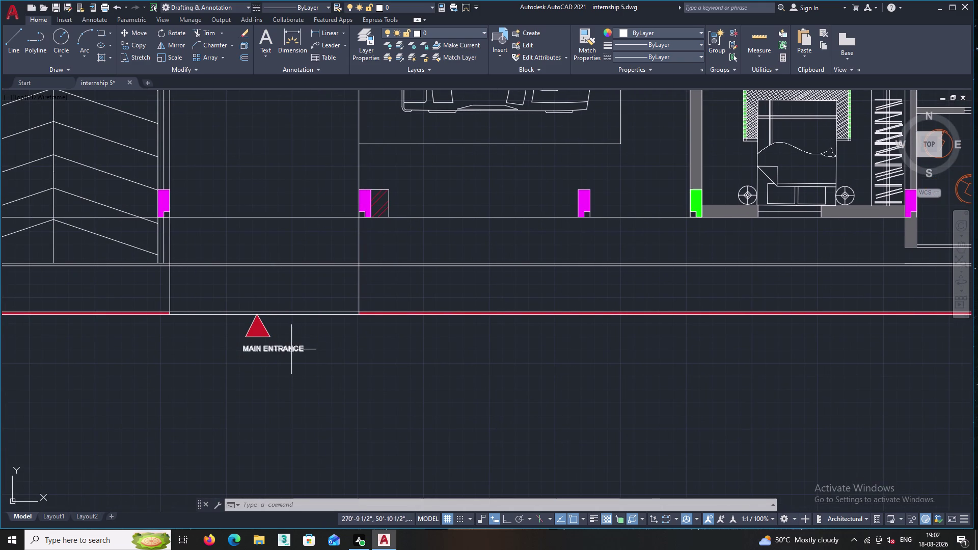
click(292, 349)
Copy the MAIN ENTRANCE label to a spot beside the parking bays.
right_click(319, 332)
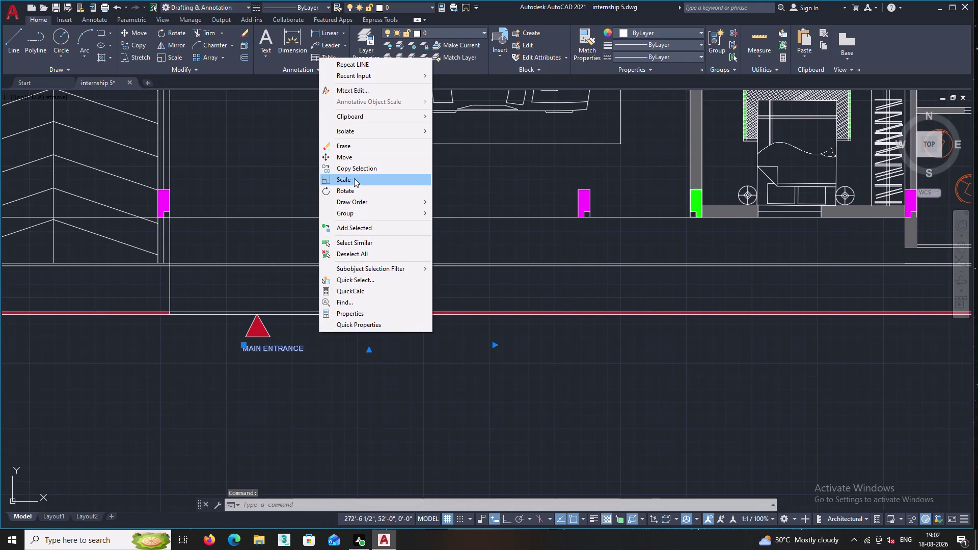
click(372, 167)
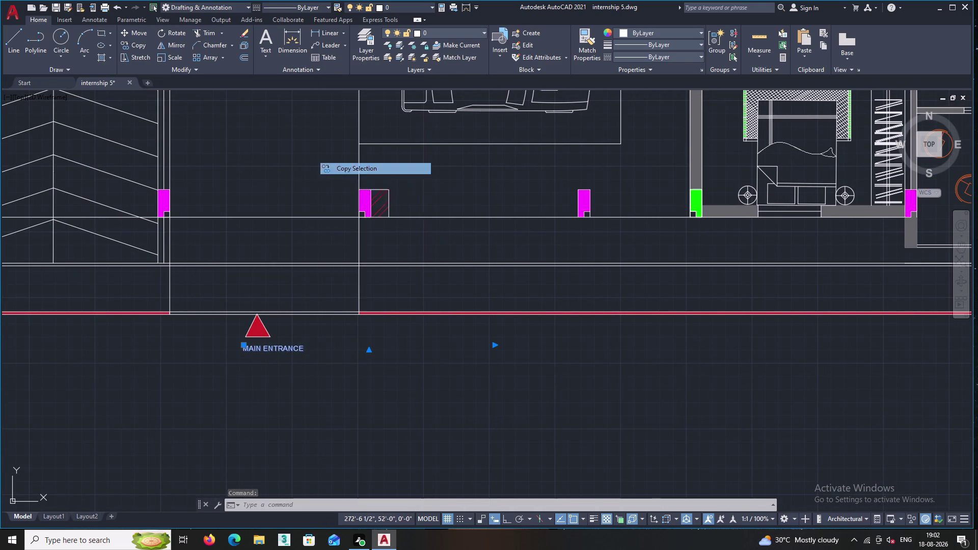
click(295, 348)
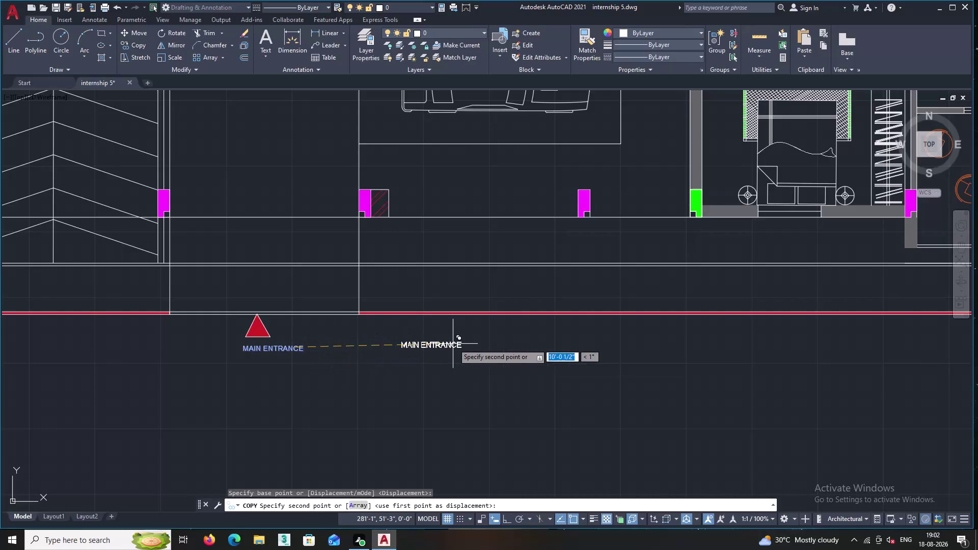
middle_drag(298, 175, 480, 439)
scroll(down, 3)
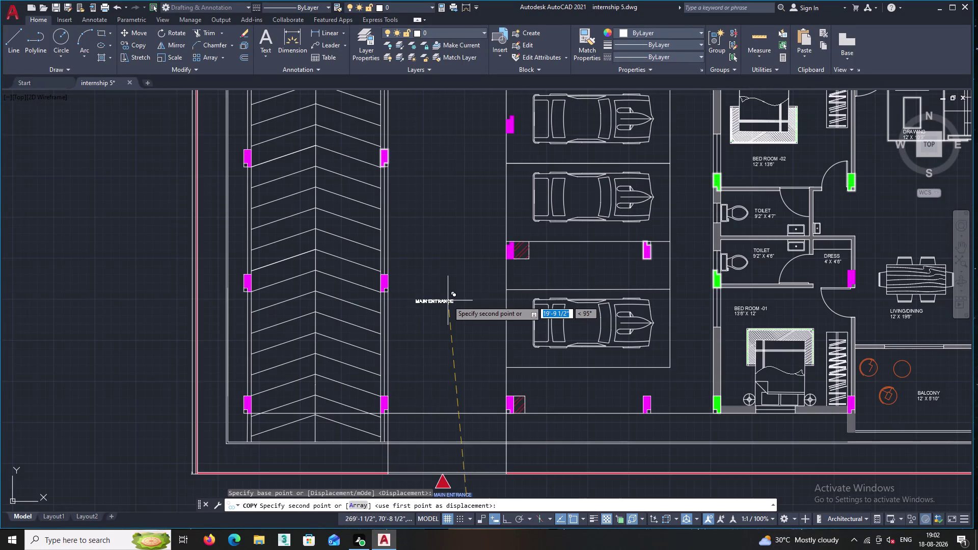
scroll(up, 3)
click(454, 282)
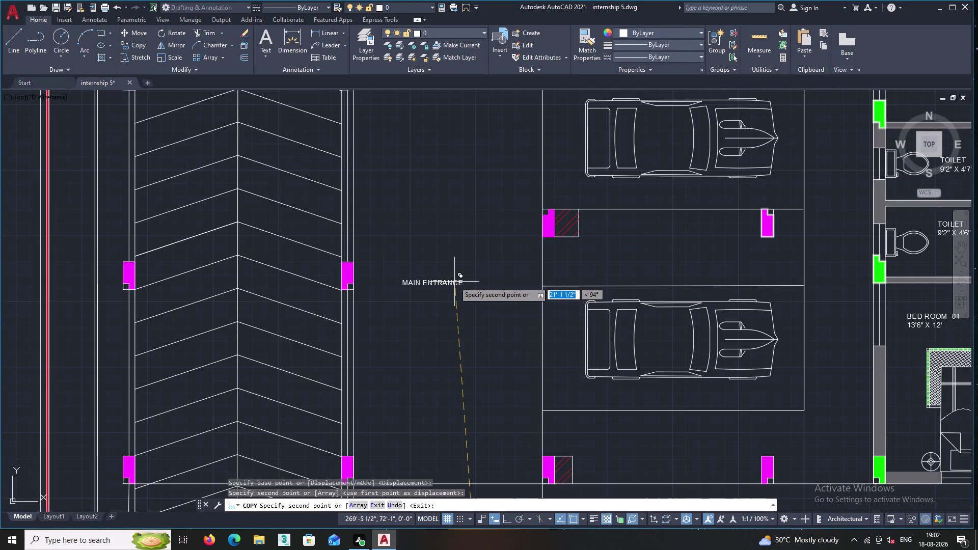
key(Return)
Open the copied label in Mtext Edit.
click(449, 285)
right_click(439, 248)
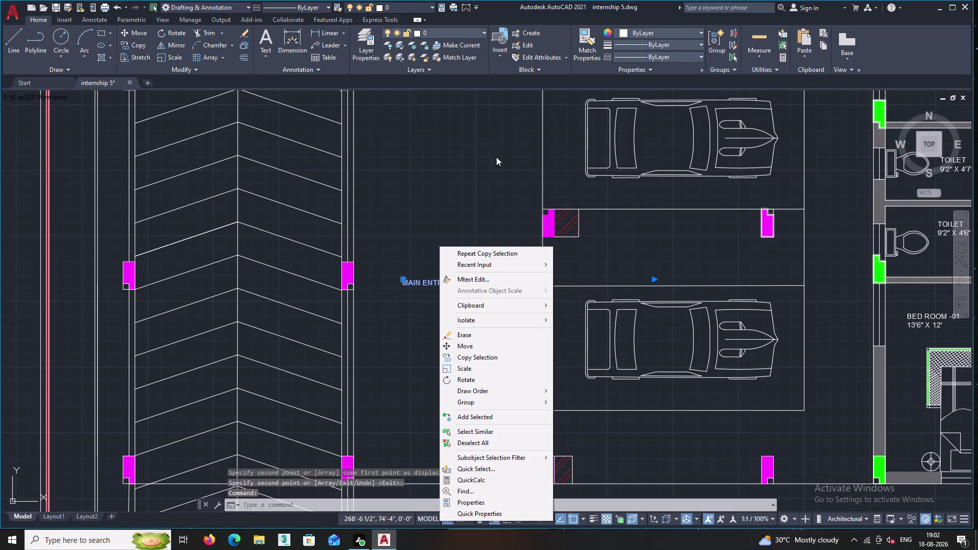
click(489, 280)
Clear the MAIN ENTRANCE wording from the copied label.
click(475, 287)
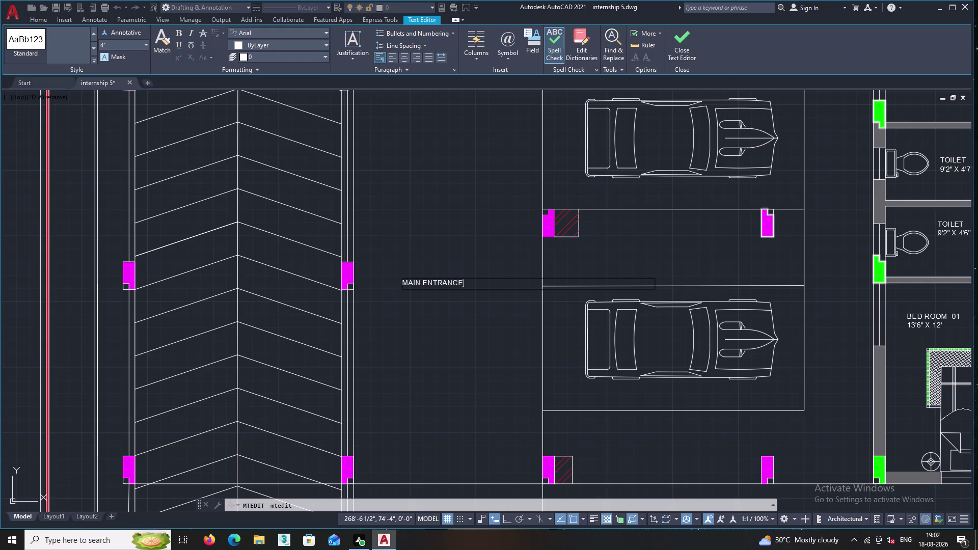
key(BackSpace)
key(BackSpace)
key(BackSpace)
scroll(up, 3)
middle_drag(450, 261, 266, 356)
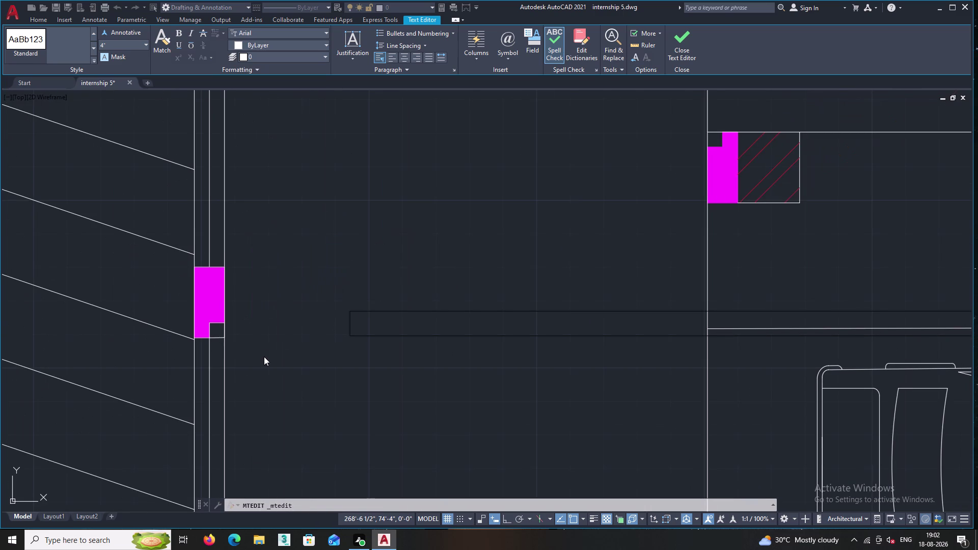
Type 12'0" WIDE as the new label start, correcting the inch mark.
text(12')
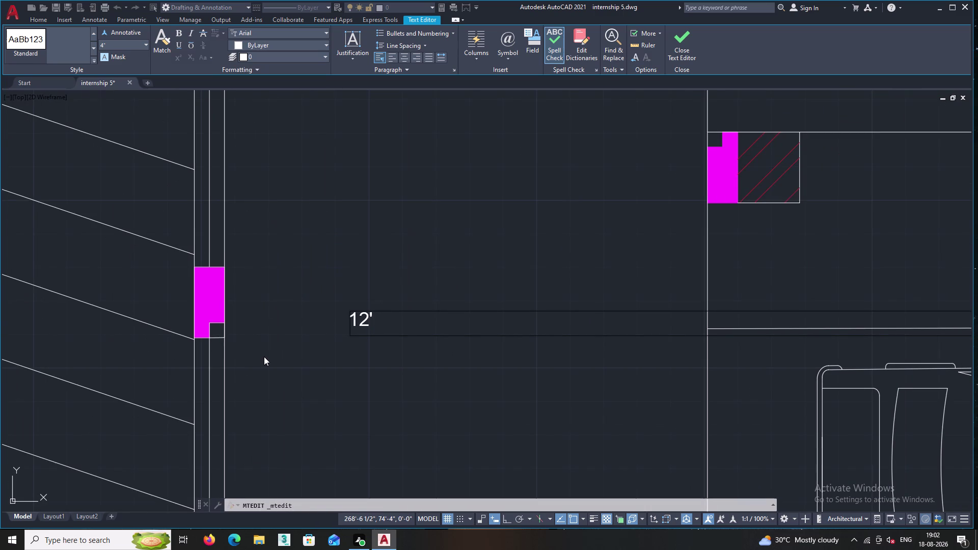
key(0)
key(shift+colon)
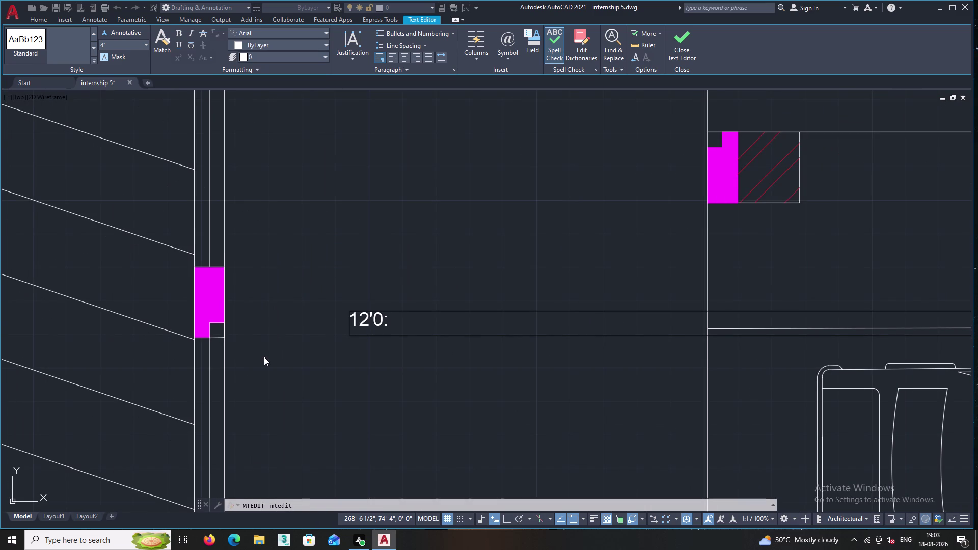
key(shift+BackSpace)
key(shift+quotedbl)
text(WIDE)
key(space)
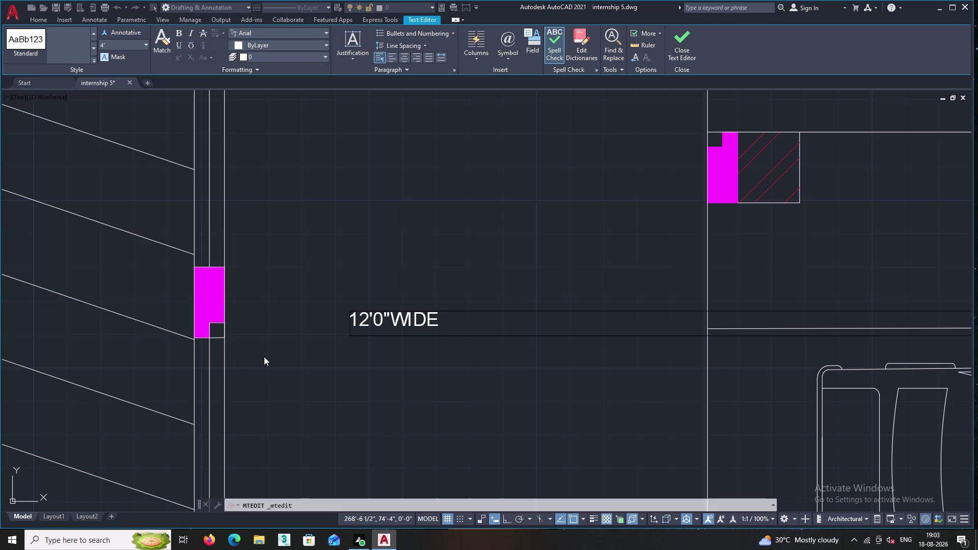
Finish the label with DRIVEWAY, fixing the DRUIVE typo.
text(DR)
text(UIVE)
key(BackSpace)
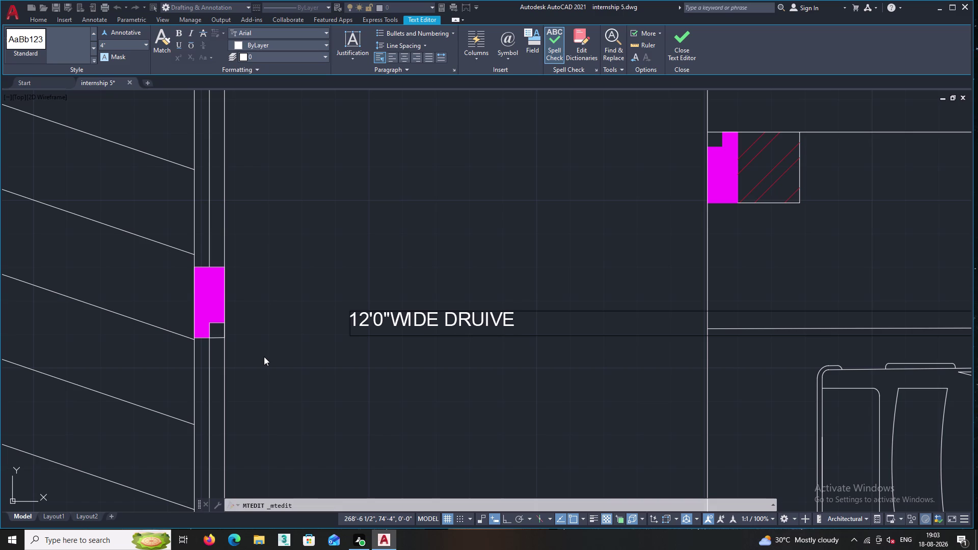
key(BackSpace)
key(BackSpace)
key(BackSpace)
text(IV)
text(E)
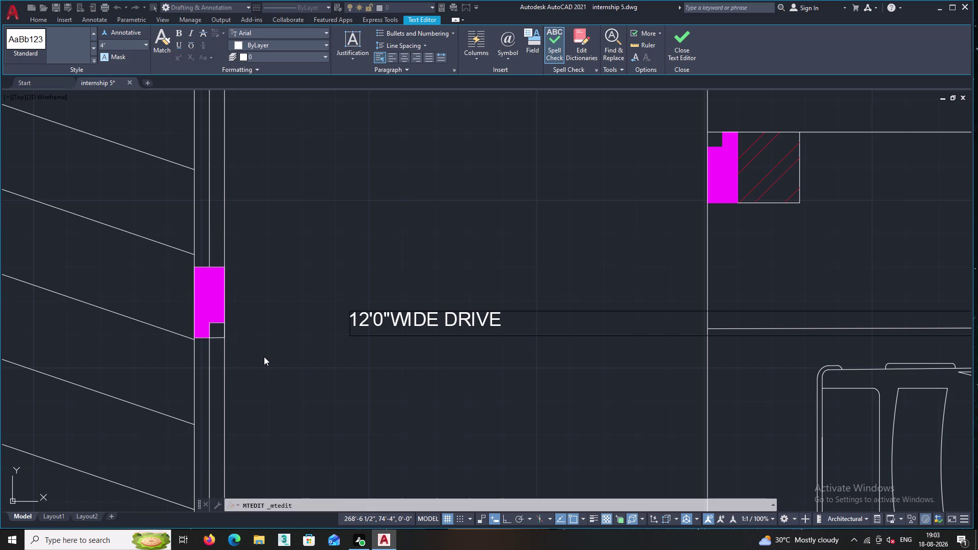
text(WAY)
Close the text editor on the 12'0" WIDE DRIVEWAY label.
double_click(317, 369)
double_click(525, 323)
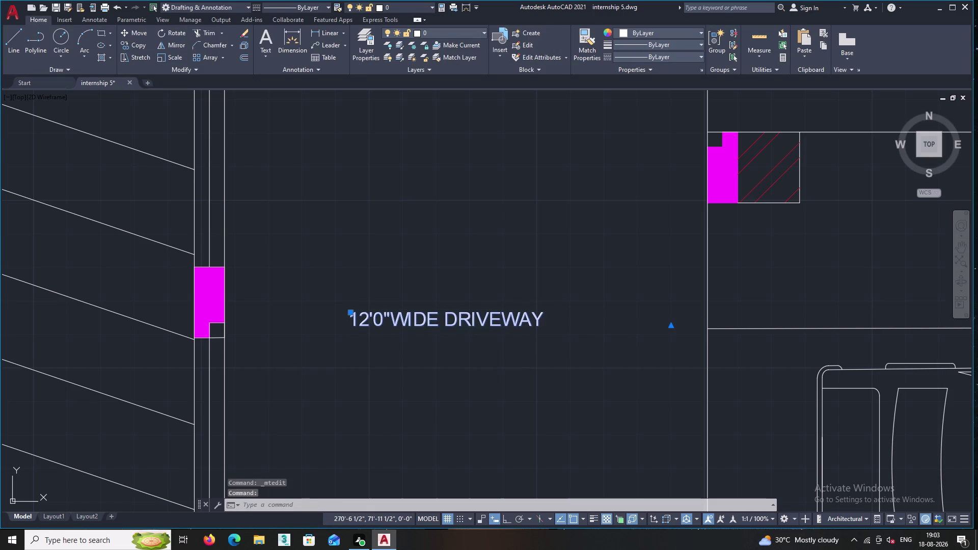
right_click(508, 269)
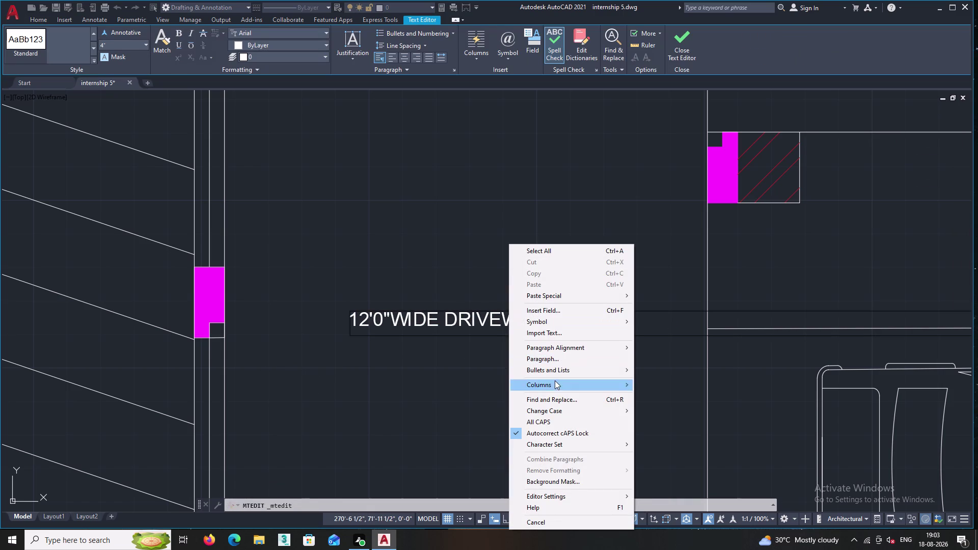
key(Escape)
key(Escape)
key(Escape)
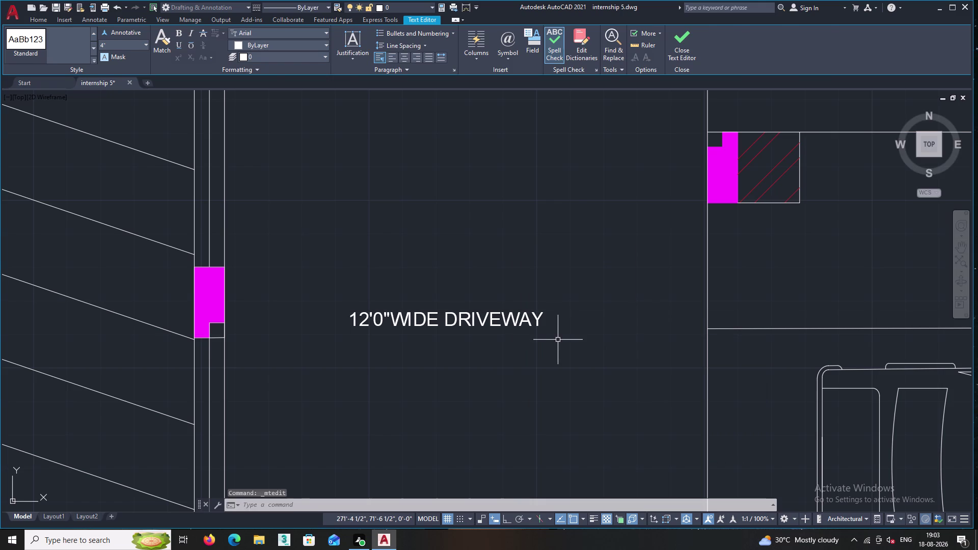
double_click(527, 320)
key(Escape)
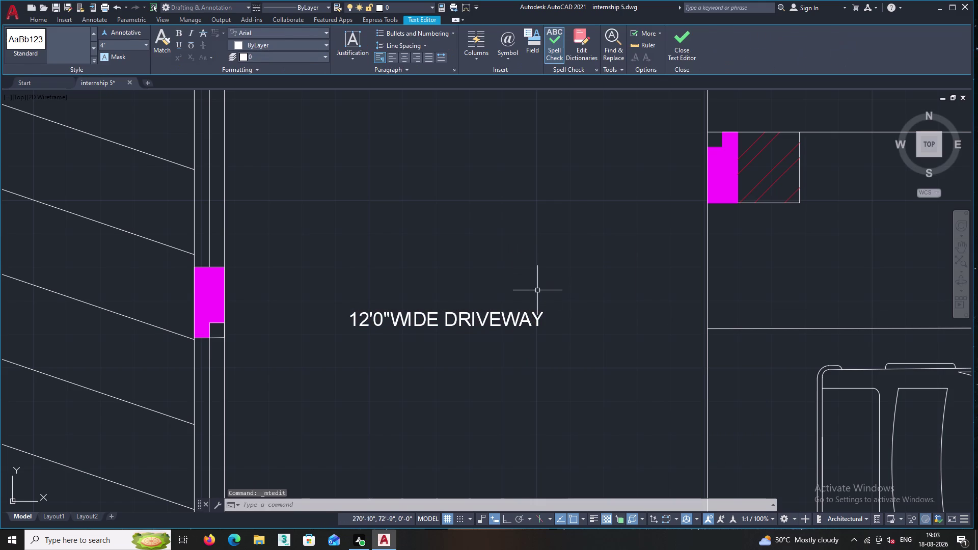
double_click(529, 318)
key(Escape)
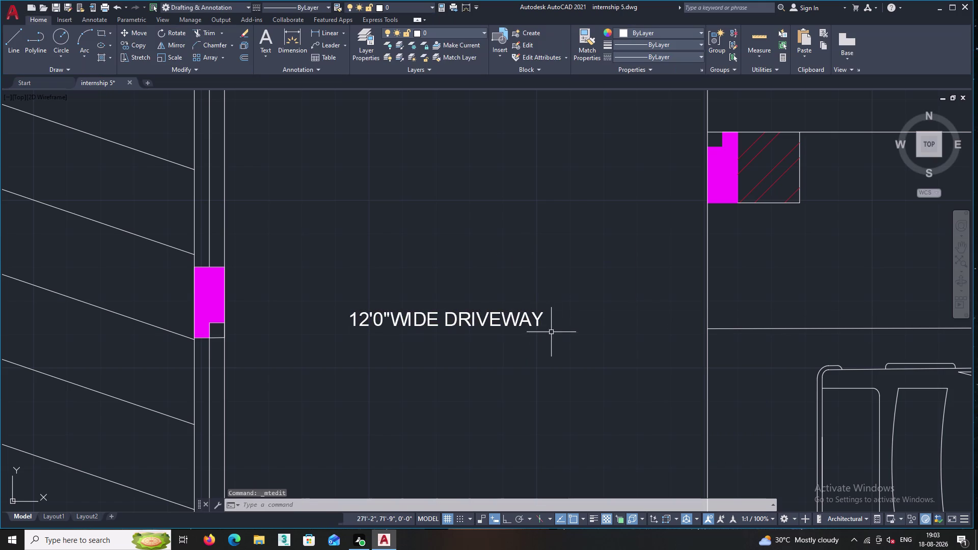
key(Escape)
key(Escape)
Rotate the driveway label 90 degrees to run vertically, after one cancelled attempt.
click(529, 322)
right_click(514, 272)
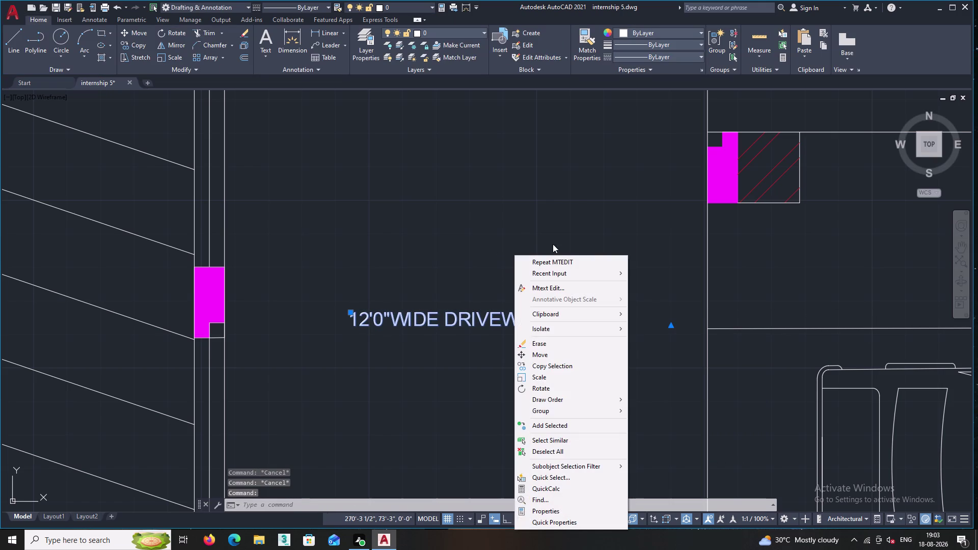
click(554, 388)
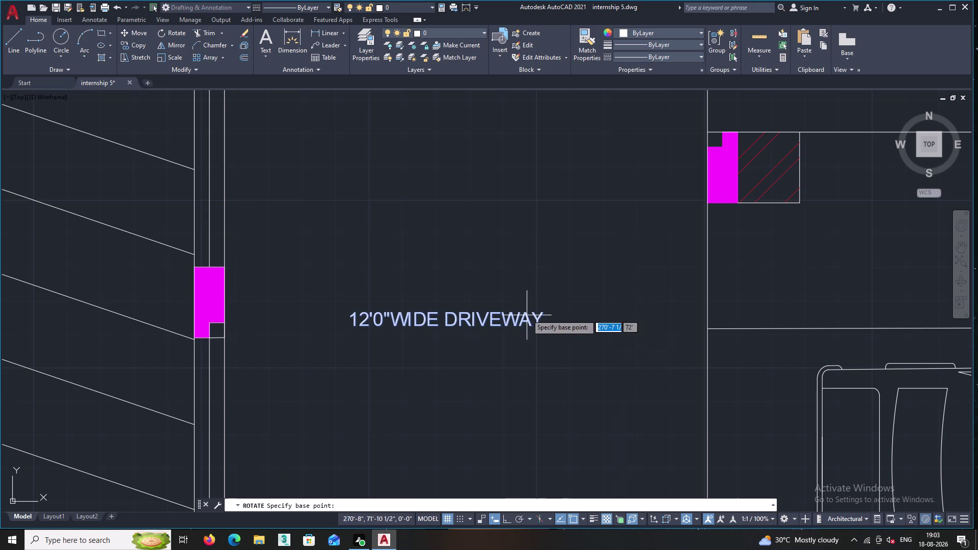
double_click(526, 311)
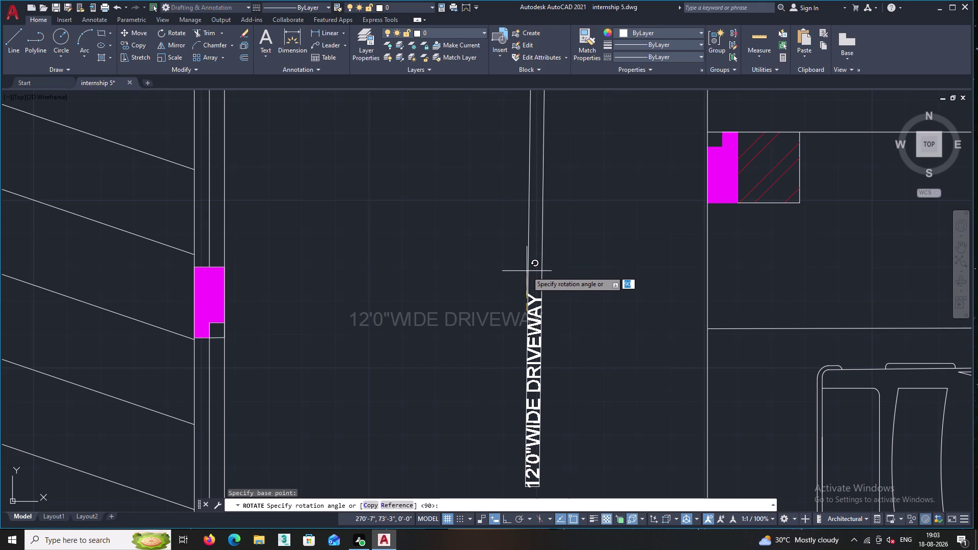
key(F8)
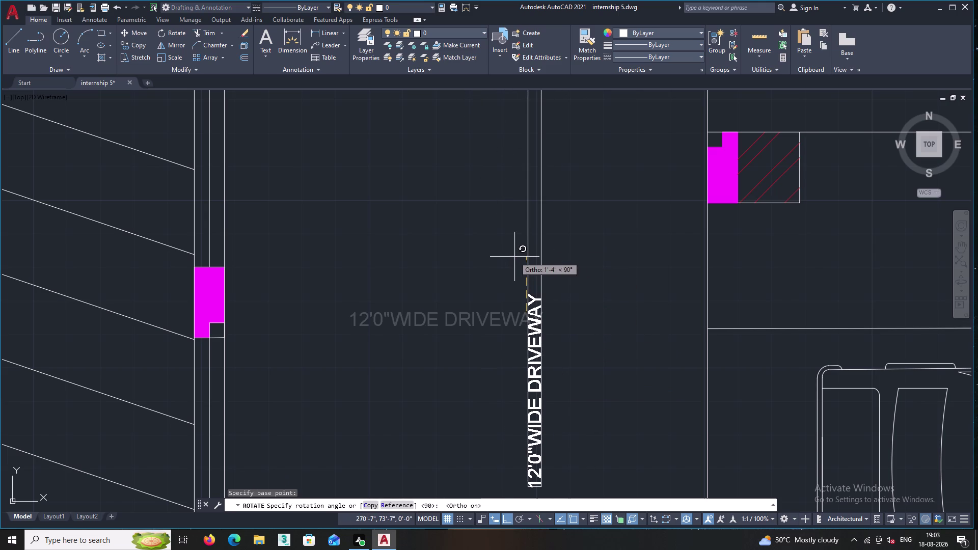
key(Escape)
click(520, 318)
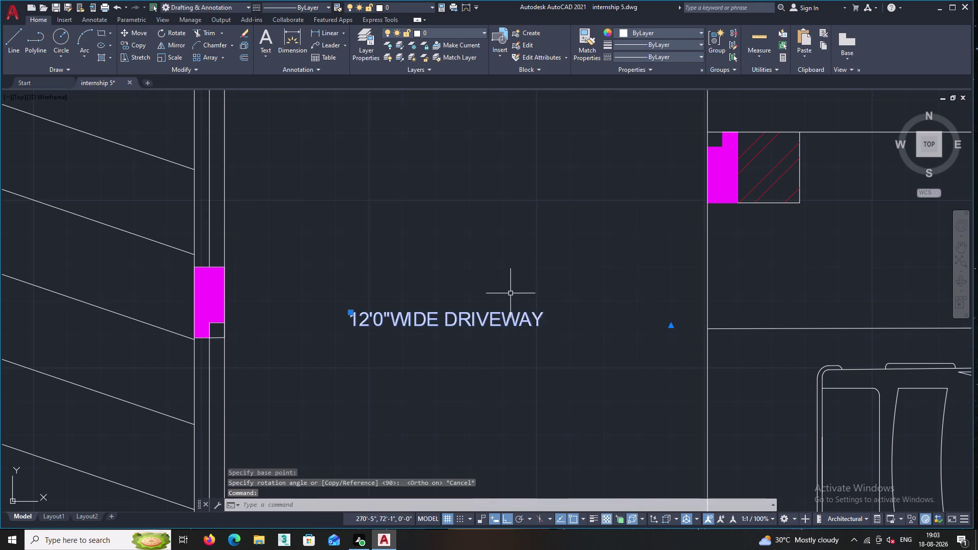
right_click(502, 273)
click(532, 262)
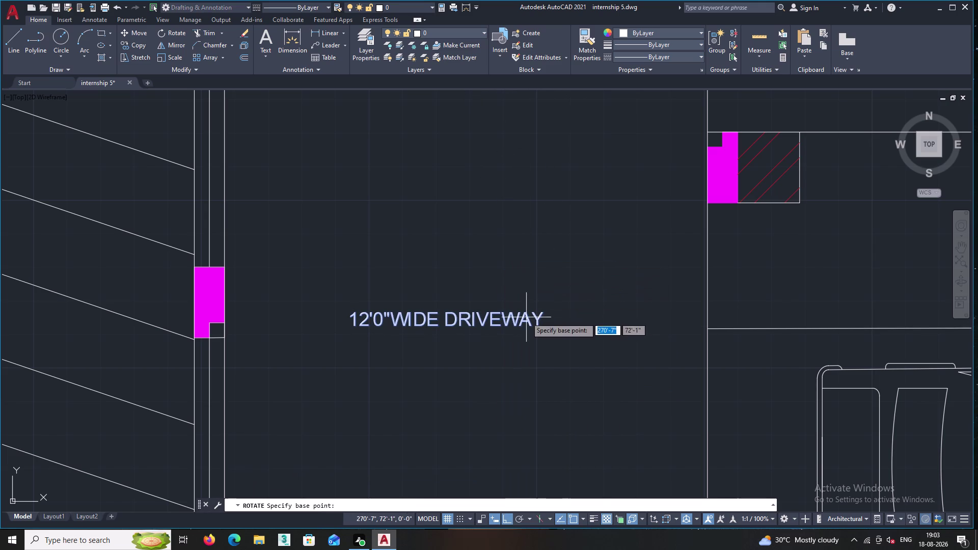
click(526, 317)
click(516, 259)
Pan and zoom down the plan to the main entrance.
scroll(down, 3)
middle_drag(567, 374, 526, 316)
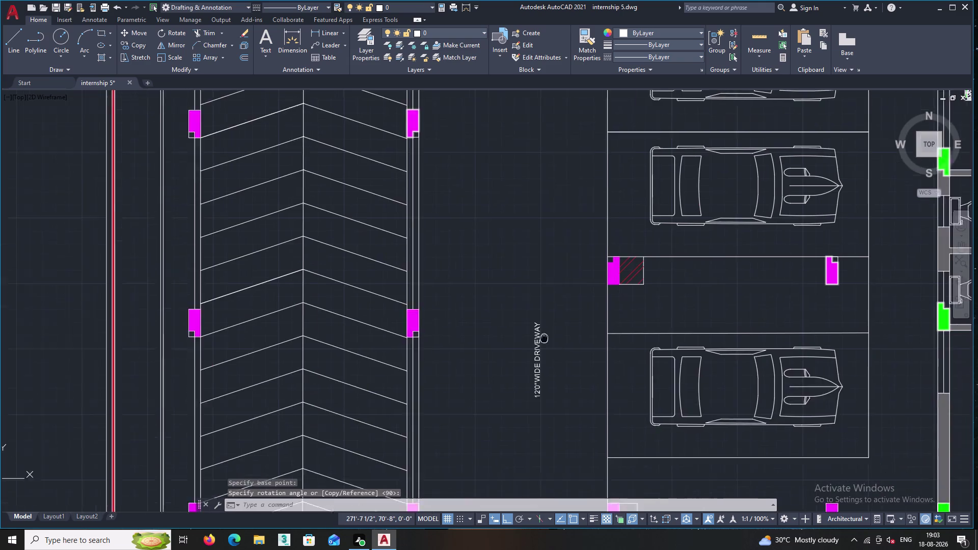
middle_drag(526, 316, 509, 293)
scroll(up, 3)
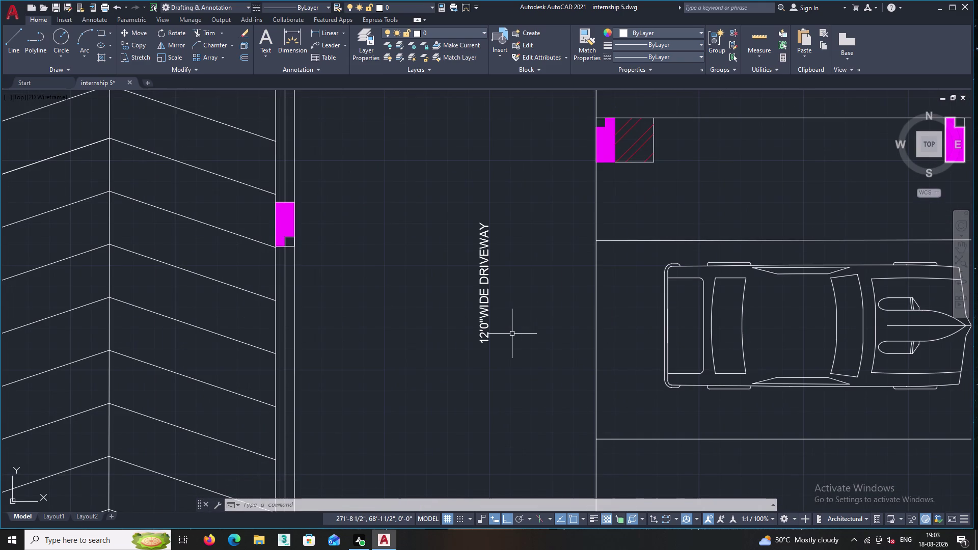
middle_drag(501, 370, 546, 370)
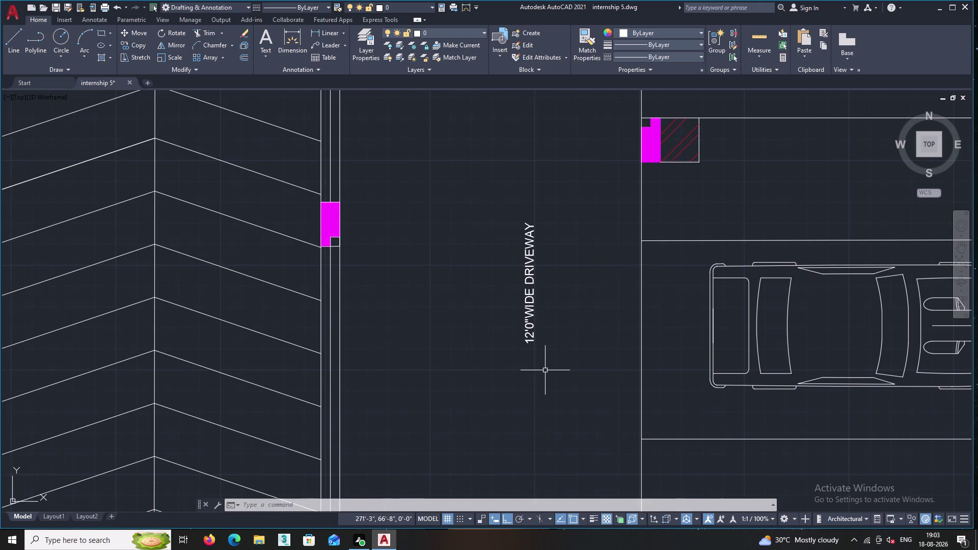
scroll(up, 3)
scroll(up, 3)
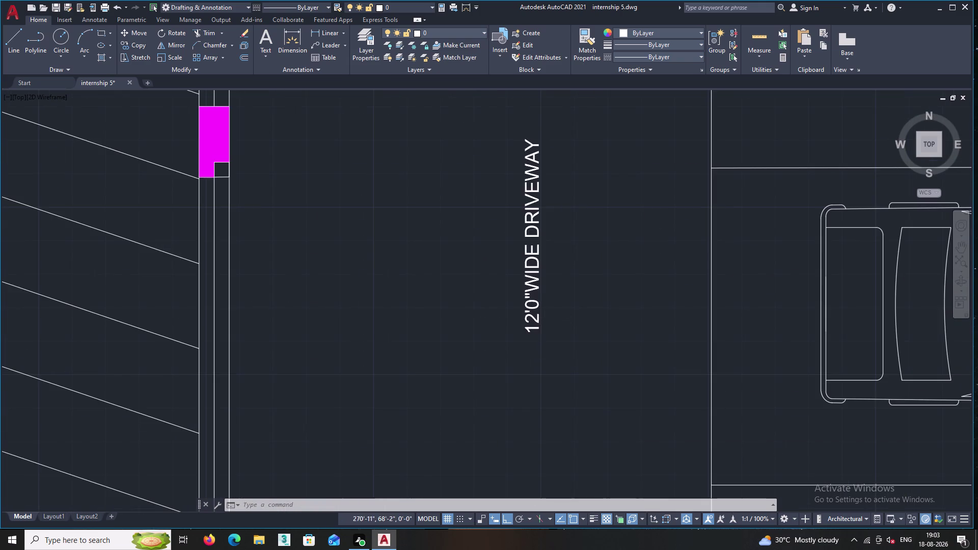
middle_drag(530, 278, 535, 352)
middle_click(529, 344)
scroll(down, 3)
middle_drag(523, 348, 452, 147)
middle_drag(450, 288, 451, 279)
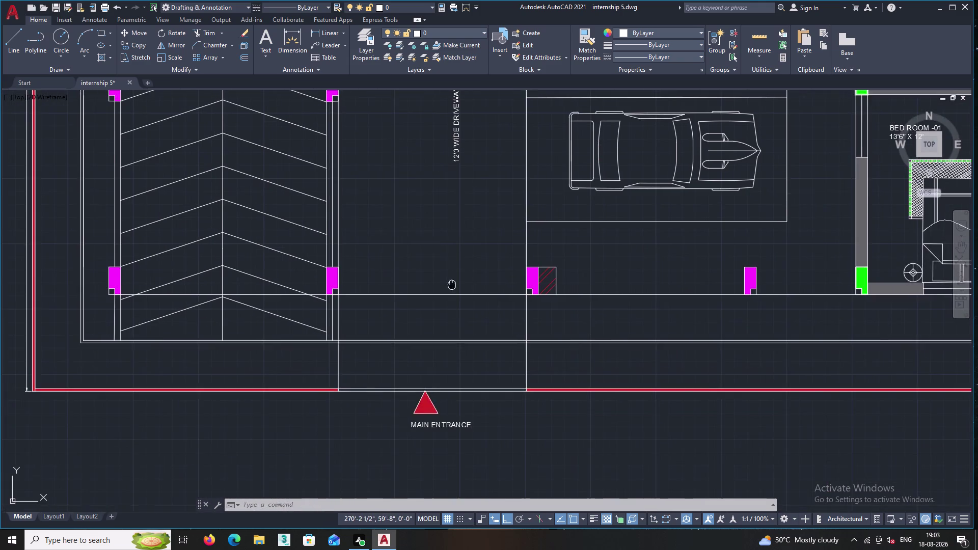
middle_drag(452, 279, 446, 217)
scroll(up, 3)
scroll(up, 3)
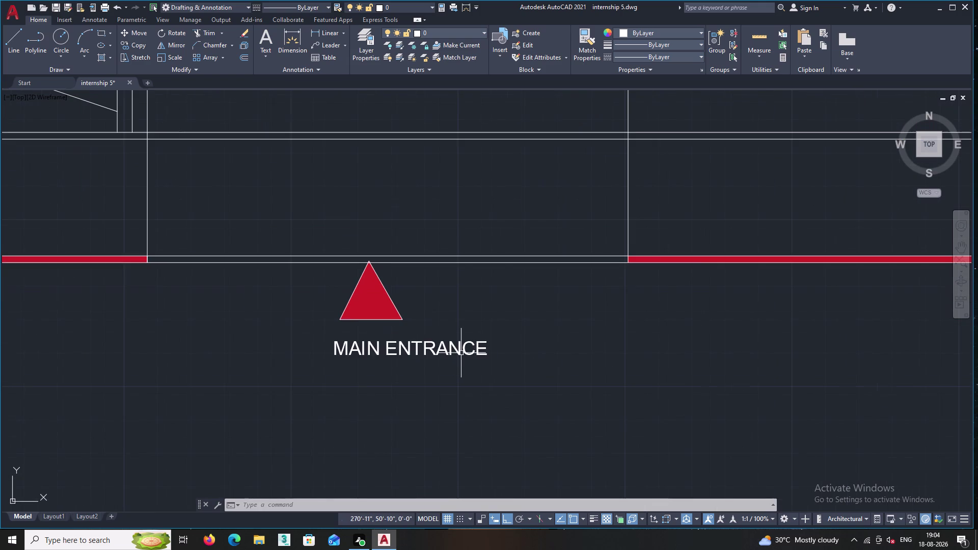
Select the MAIN ENTRANCE label and start copying it with Copy Selection.
click(461, 352)
right_click(468, 318)
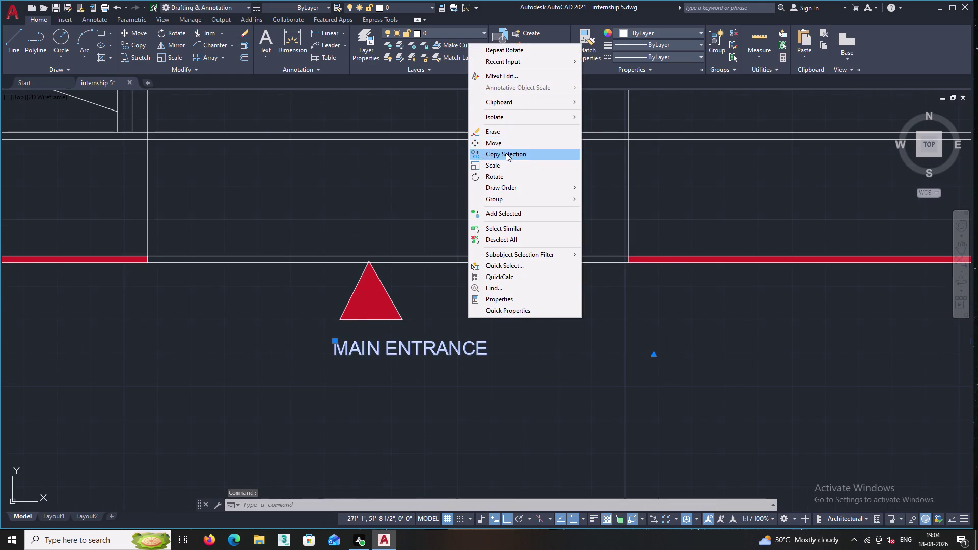
double_click(506, 153)
middle_drag(345, 267, 601, 317)
middle_drag(556, 191, 555, 249)
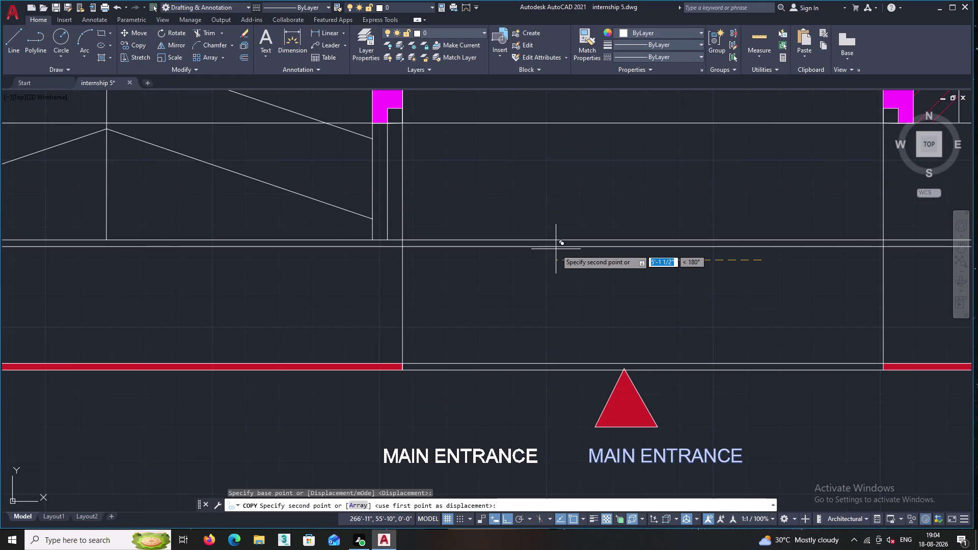
Turn Ortho off and place the copy inside the chevron ramp area.
key(F8)
scroll(down, 3)
middle_drag(513, 265, 544, 418)
scroll(down, 3)
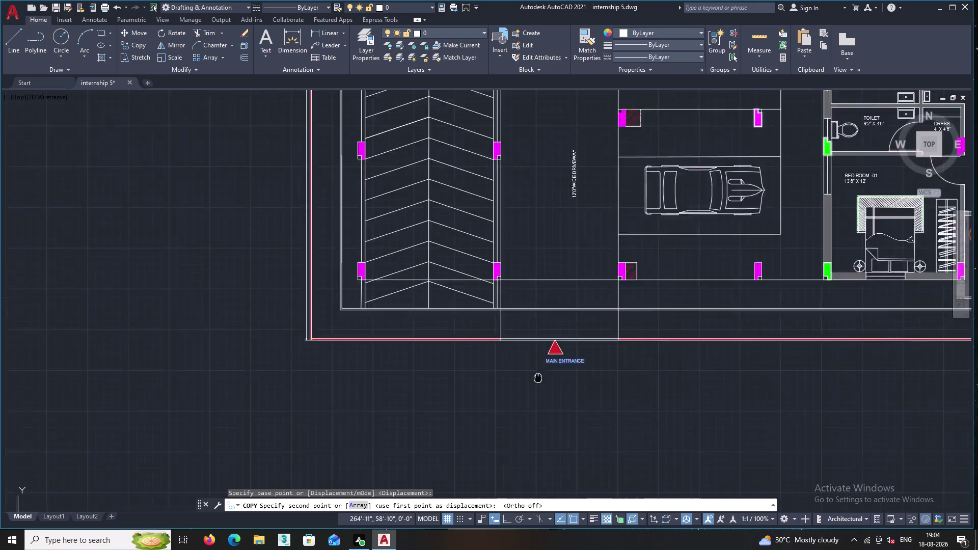
middle_drag(545, 417, 548, 428)
scroll(down, 3)
scroll(up, 3)
scroll(up, 3)
middle_drag(473, 206, 481, 267)
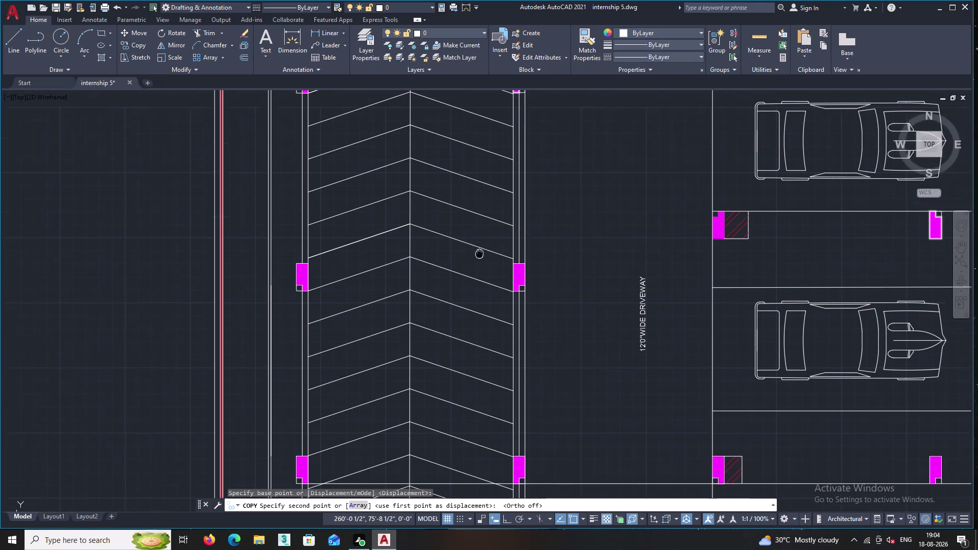
middle_drag(480, 268, 483, 310)
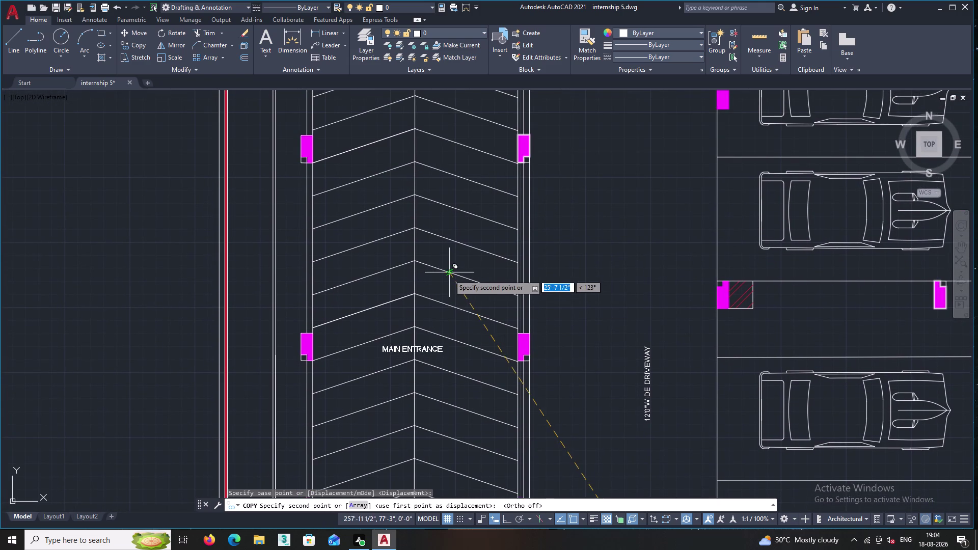
click(408, 179)
key(Escape)
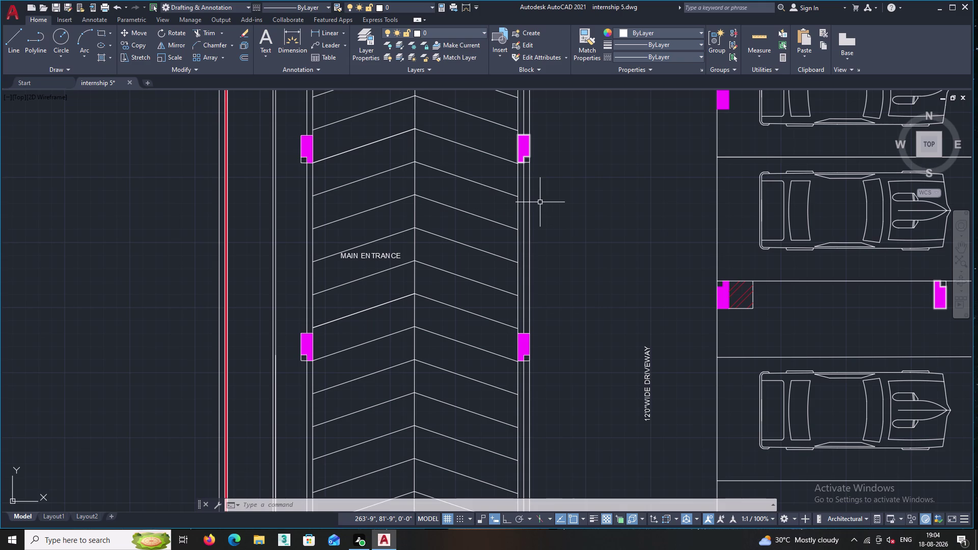
Select the copied MAIN ENTRANCE label and show its shortcut menu.
click(380, 257)
scroll(up, 3)
right_click(397, 253)
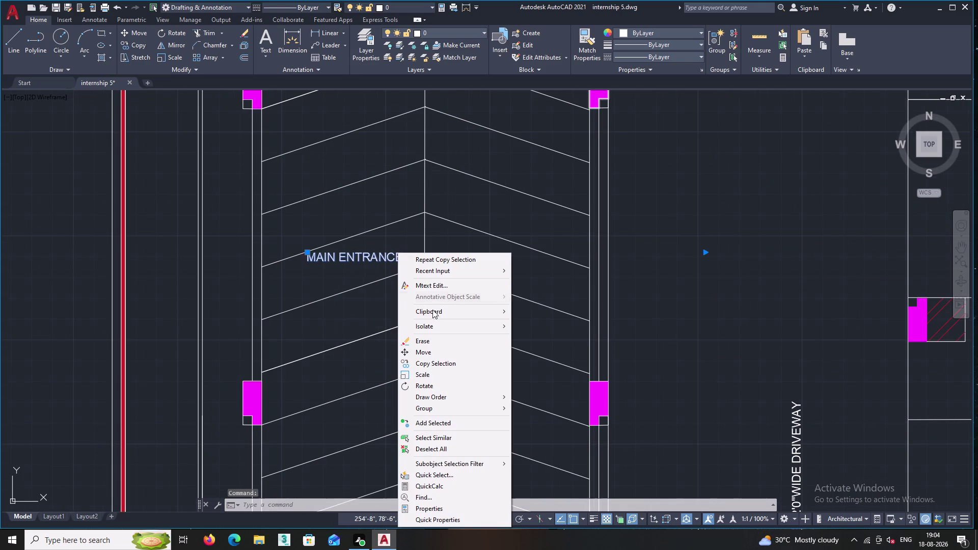
Replace the copied label's wording with 'RAMP DOWN', fixing typos along the way.
click(433, 288)
click(409, 257)
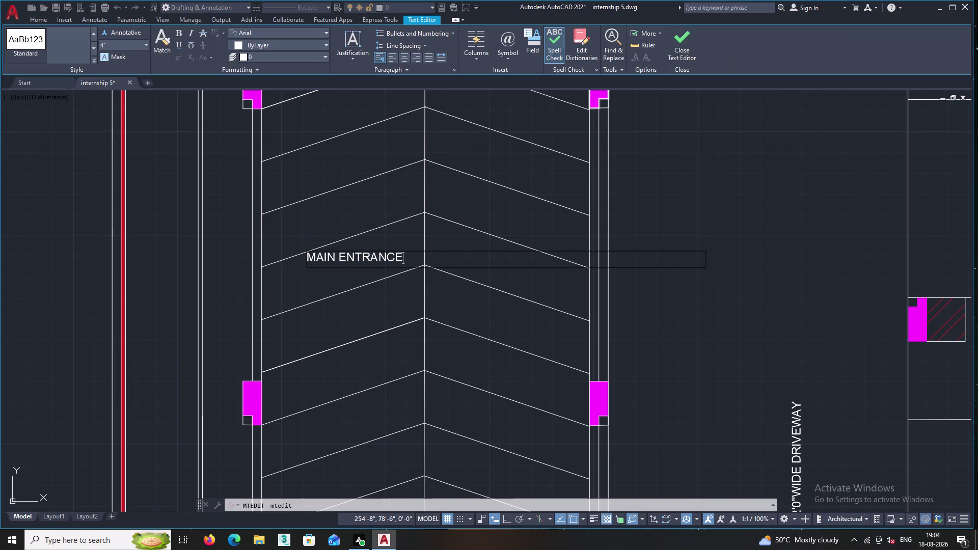
key(BackSpace)
key(BackSpace)
key(BackSpace)
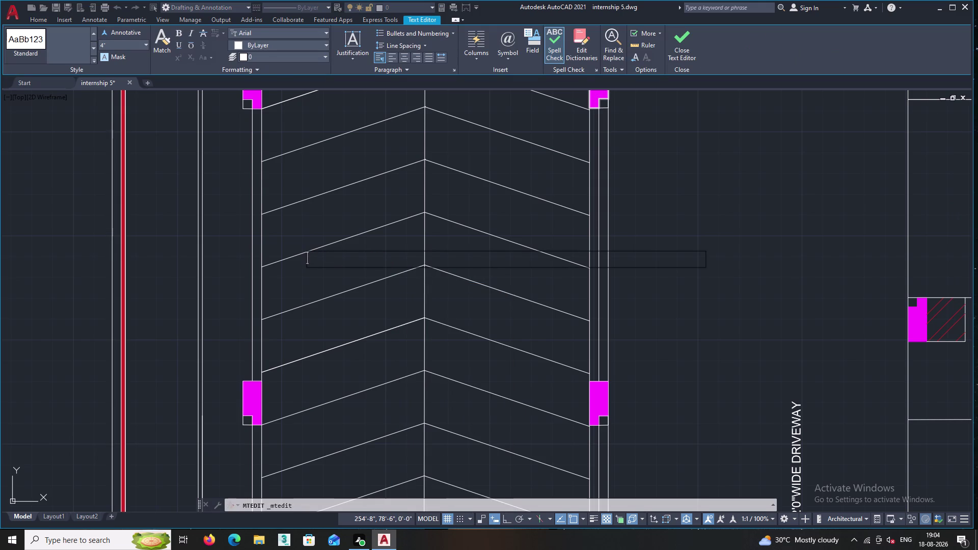
text(RAMPO)
key(BackSpace)
key(space)
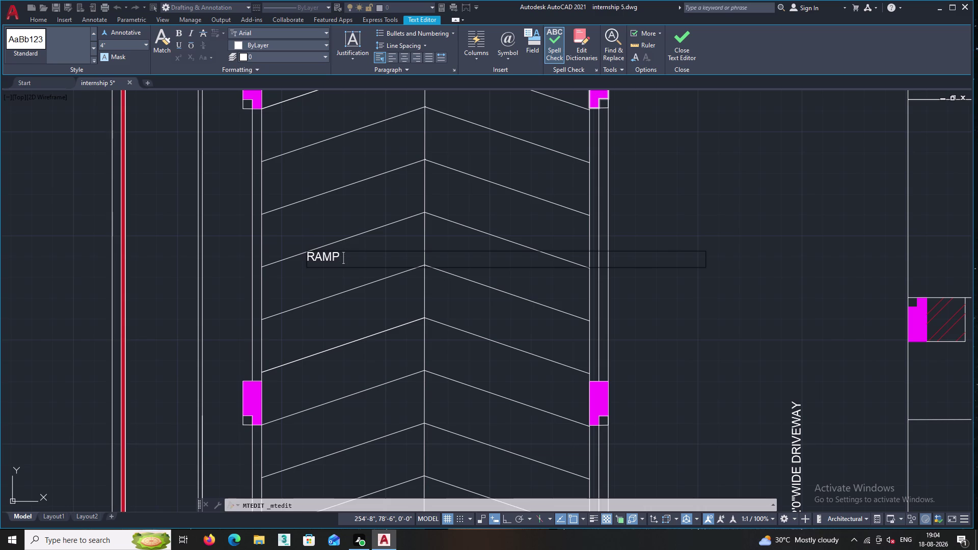
text(DOIE)
key(BackSpace)
key(BackSpace)
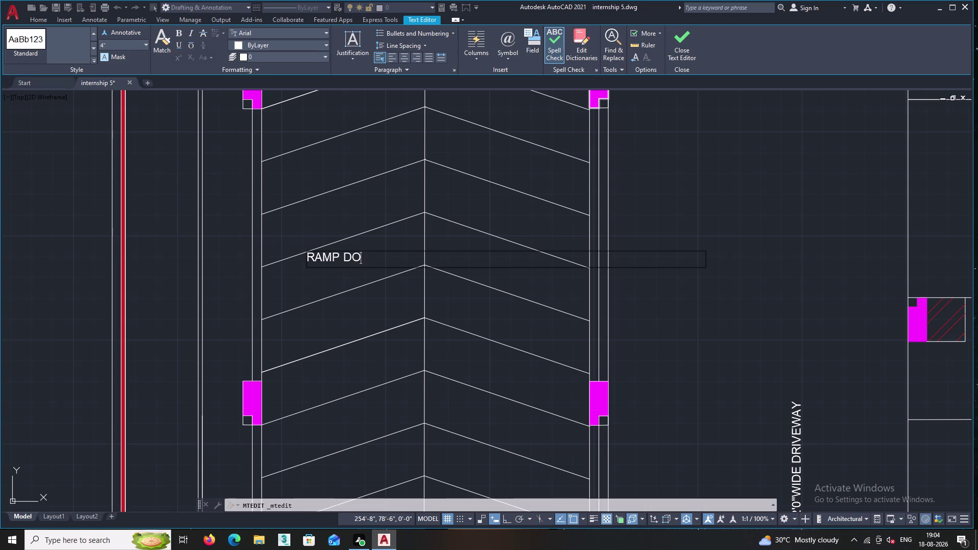
text(WN)
Add 'TO CELLAR', correct its spelling, and close the Text Editor.
key(space)
text(TO)
key(space)
text(CELLE)
key(r)
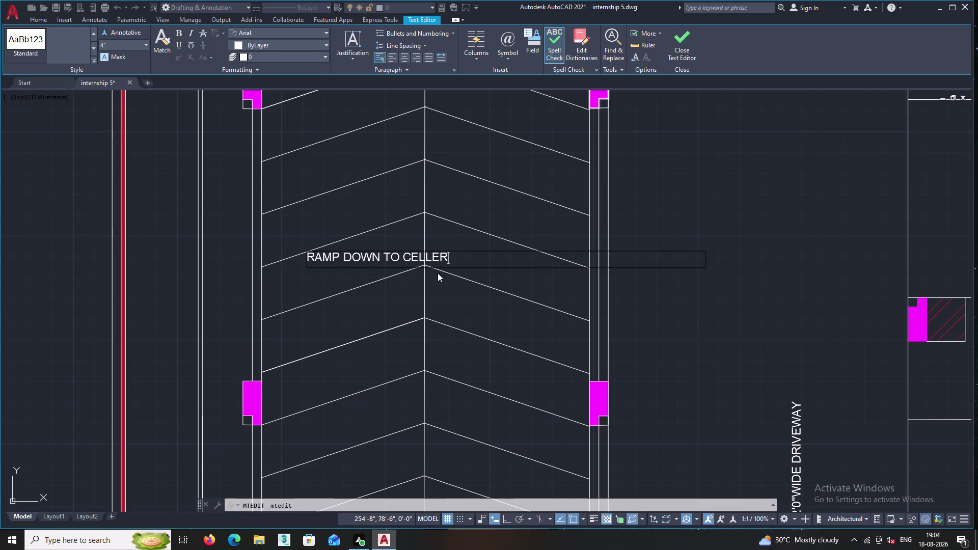
key(BackSpace)
key(BackSpace)
key(a)
key(r)
click(362, 302)
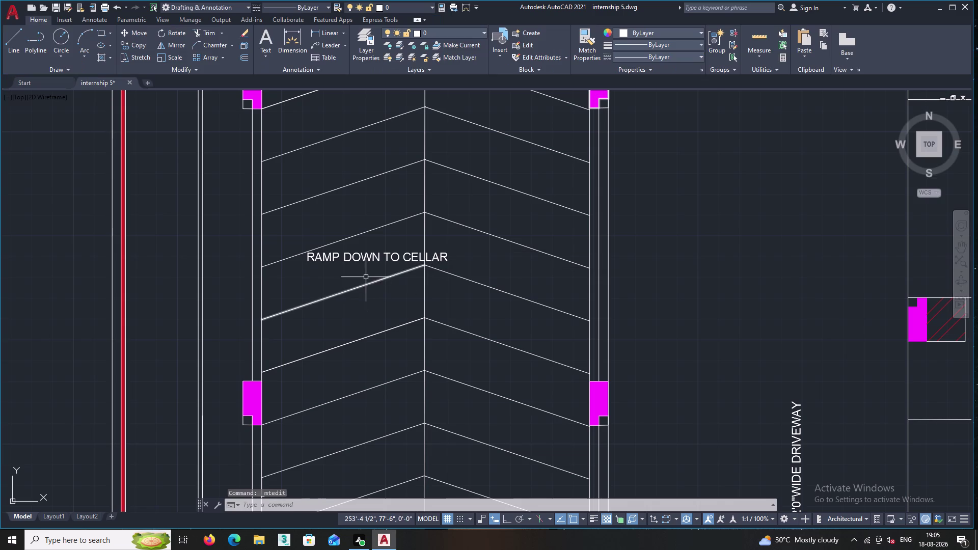
click(368, 259)
Rotate the RAMP DOWN TO CELLAR label 90° about its start point, Ortho on.
right_click(367, 225)
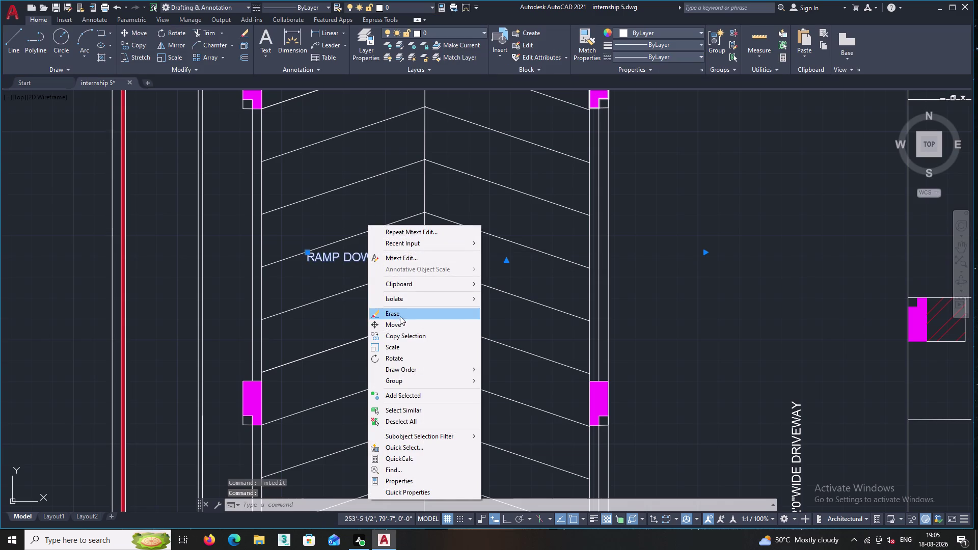
click(401, 361)
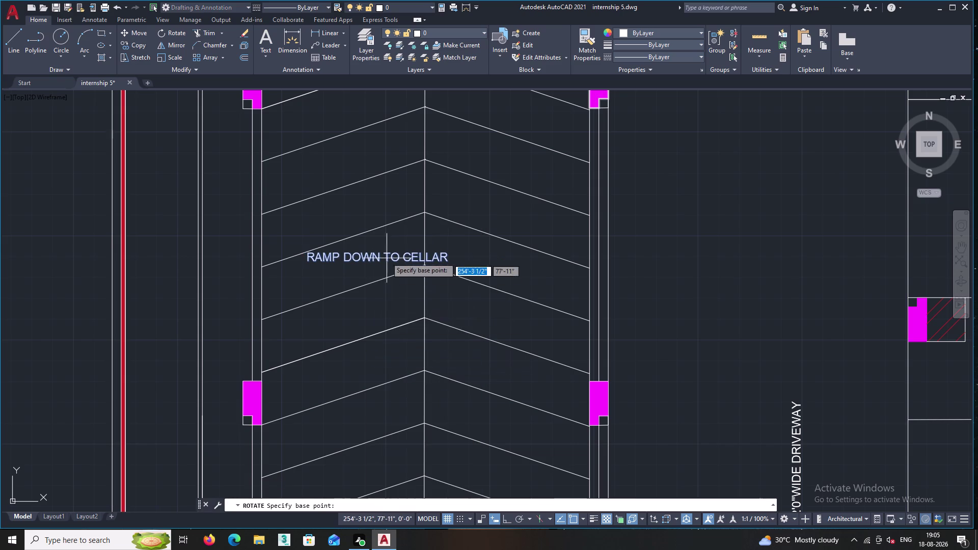
double_click(386, 252)
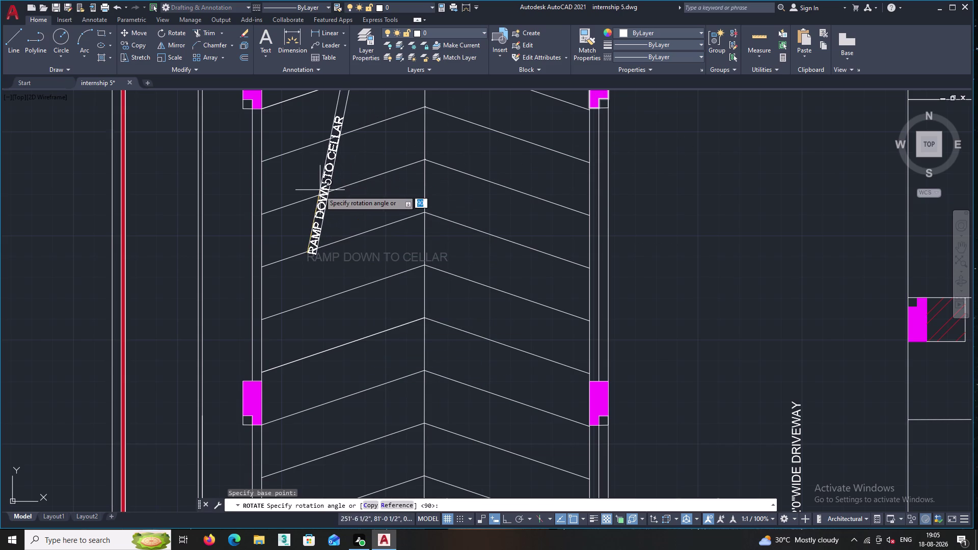
middle_drag(311, 192, 292, 241)
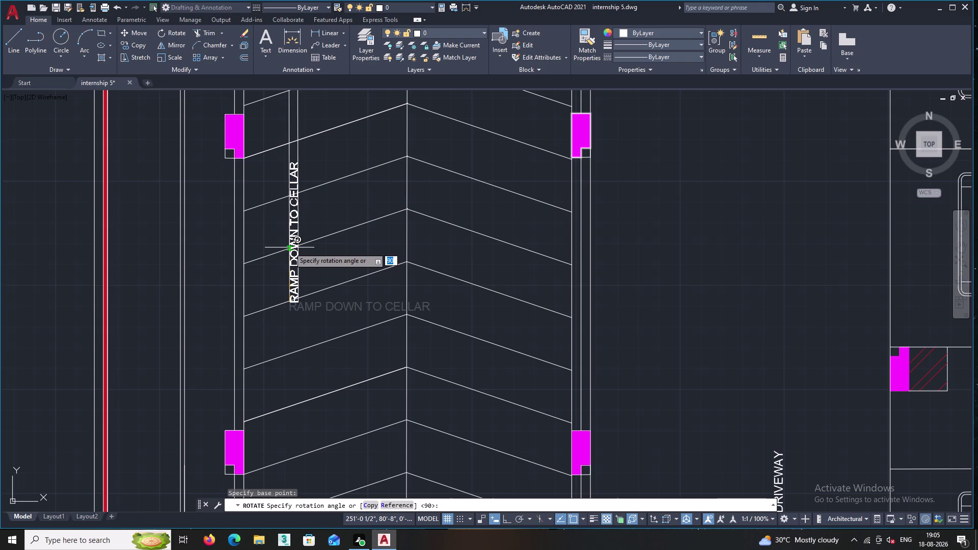
key(F8)
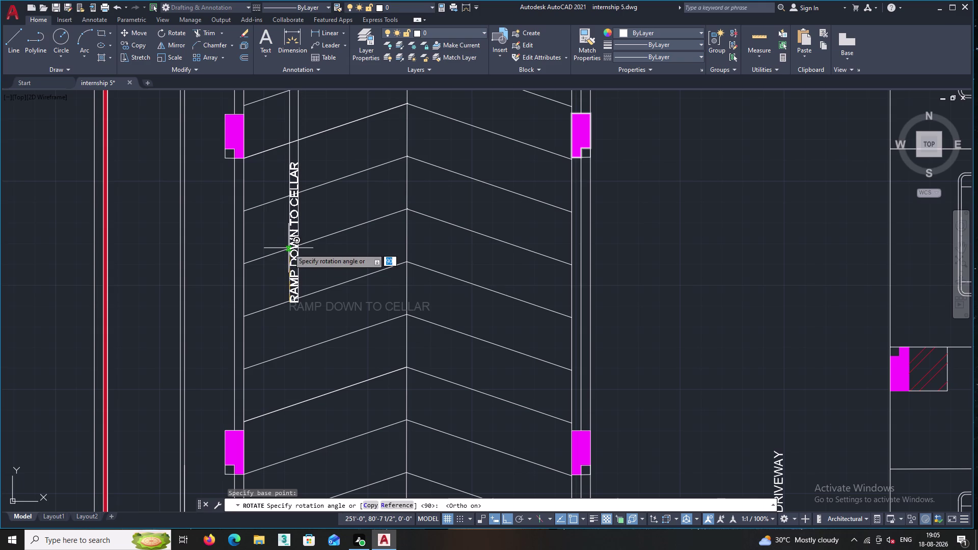
click(285, 254)
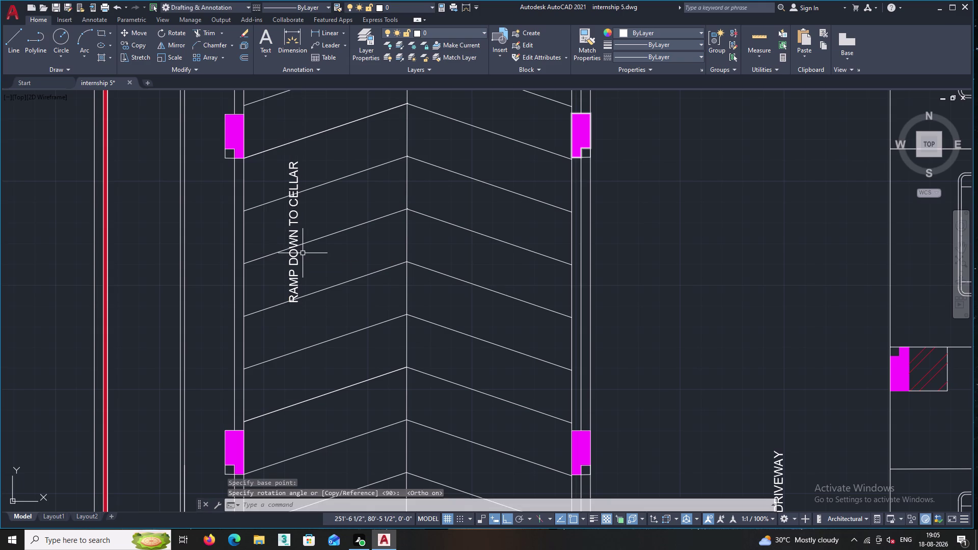
Select the rotated ramp label and begin moving it.
scroll(up, 3)
click(292, 260)
right_click(316, 248)
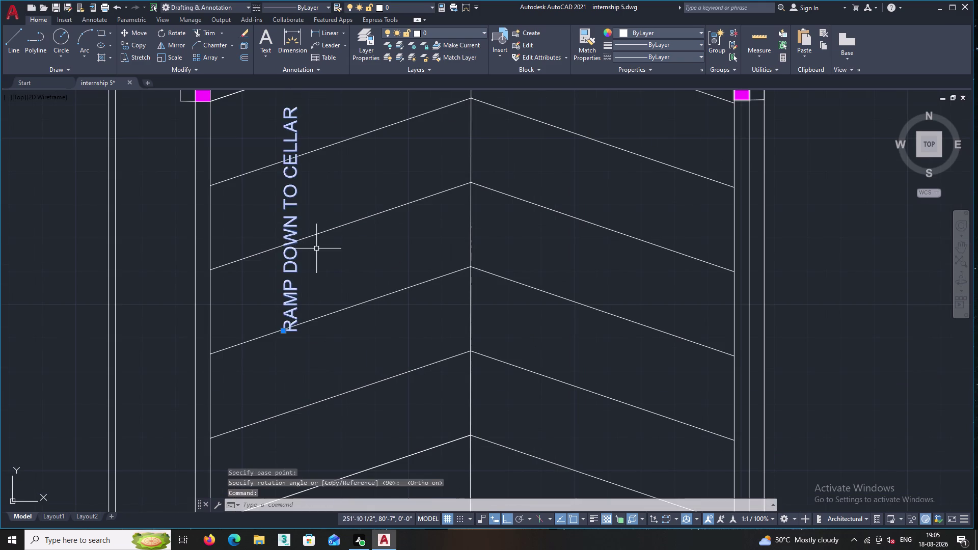
click(363, 347)
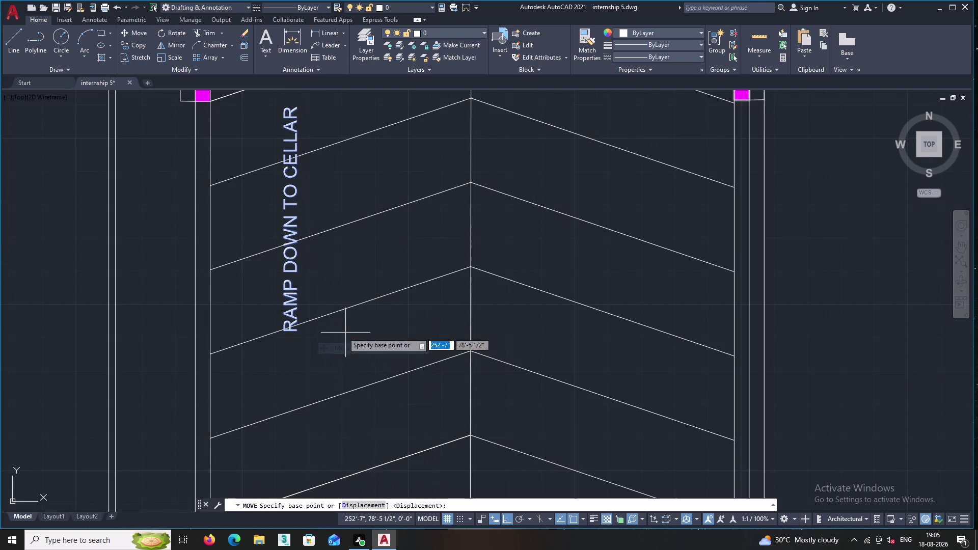
Place the vertical ramp label beside the ramp's centre line and colour it green.
double_click(294, 309)
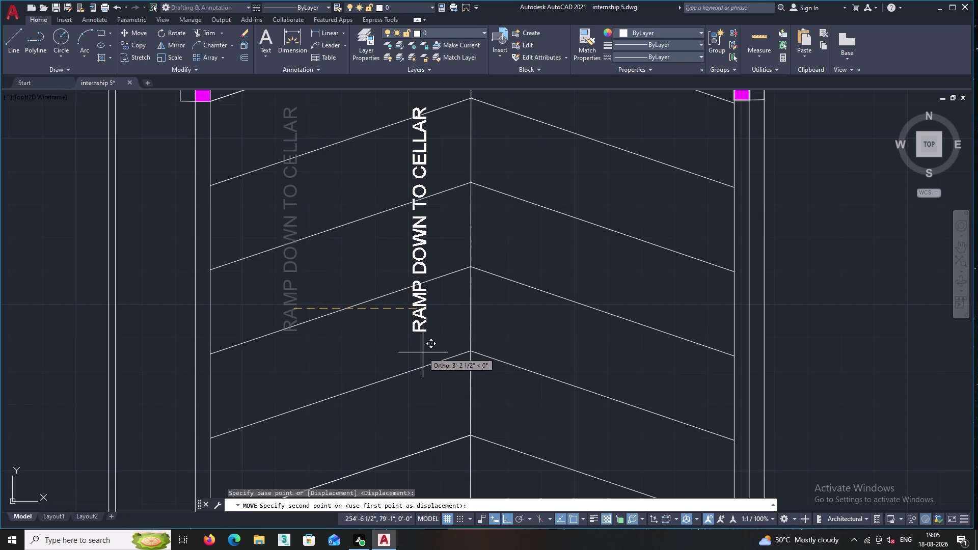
click(445, 356)
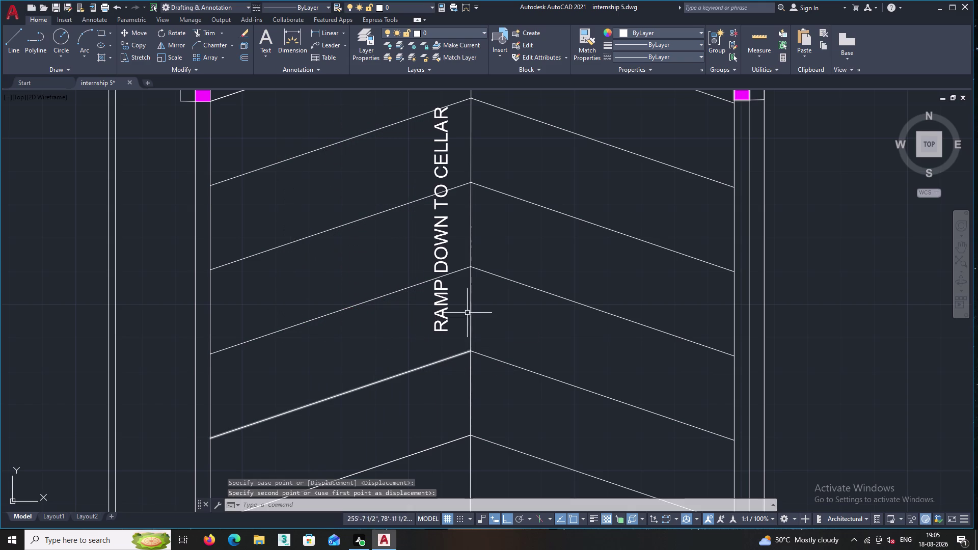
click(444, 243)
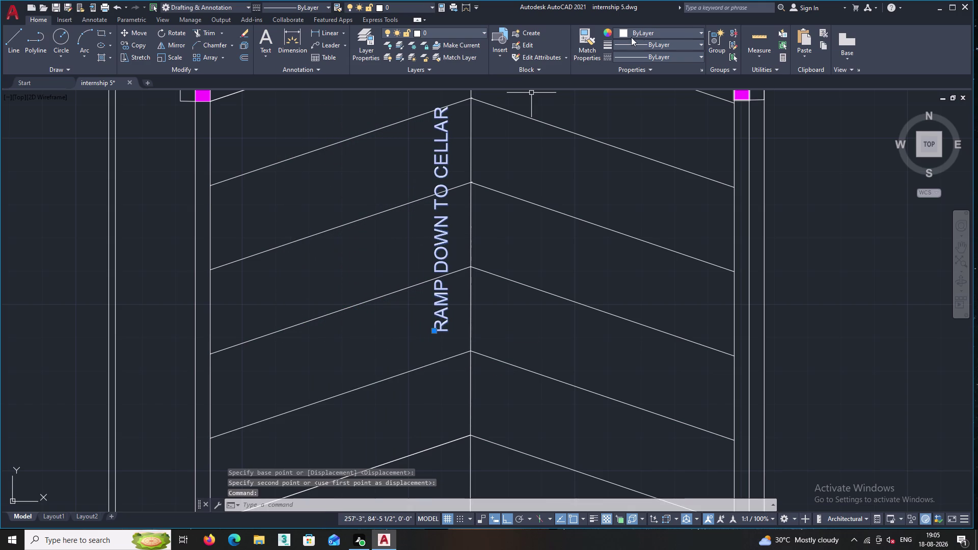
double_click(639, 31)
click(633, 34)
Set the ramp label's colour to Green in the Properties panel.
click(640, 131)
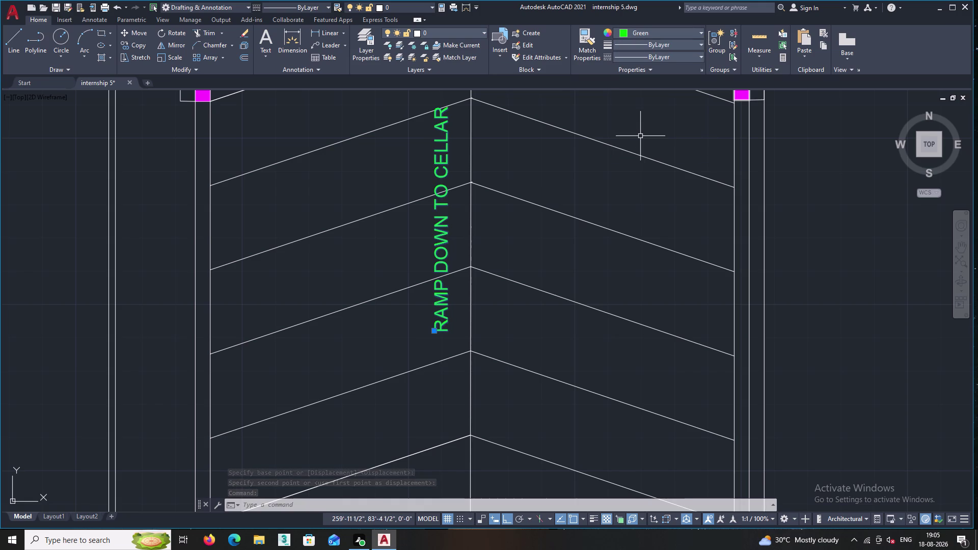
key(Escape)
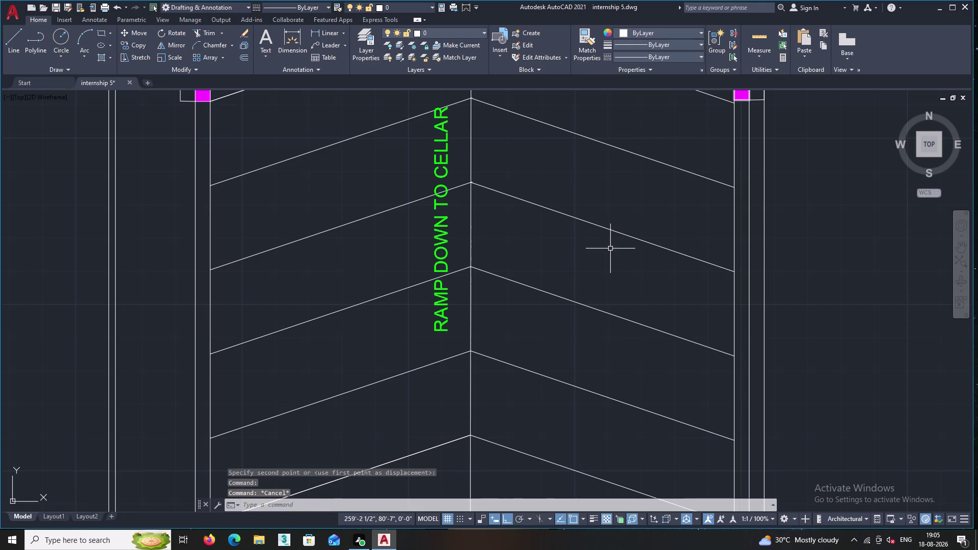
middle_drag(598, 262, 526, 221)
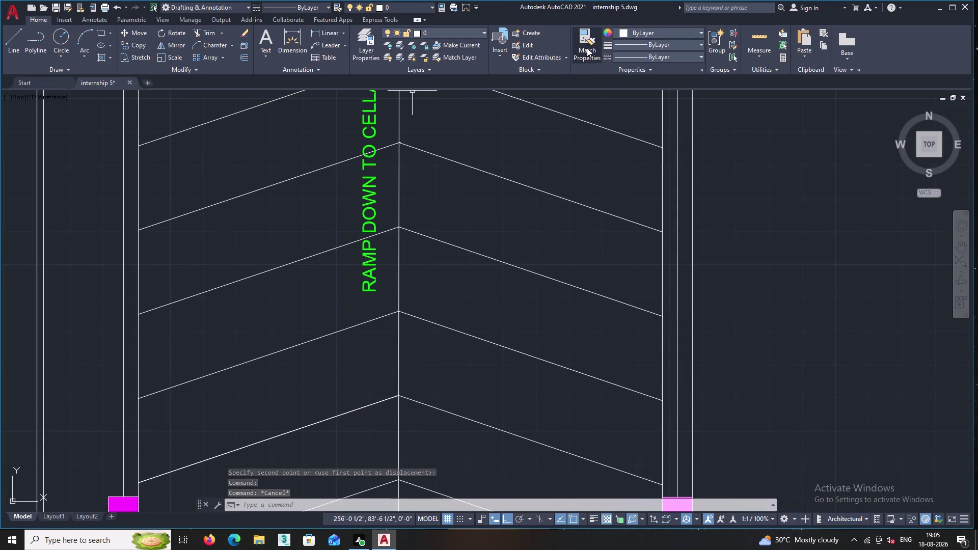
Match the 12'0" WIDE DRIVEWAY label's colour to the green ramp label.
click(587, 48)
click(366, 202)
scroll(down, 3)
middle_drag(416, 270, 416, 261)
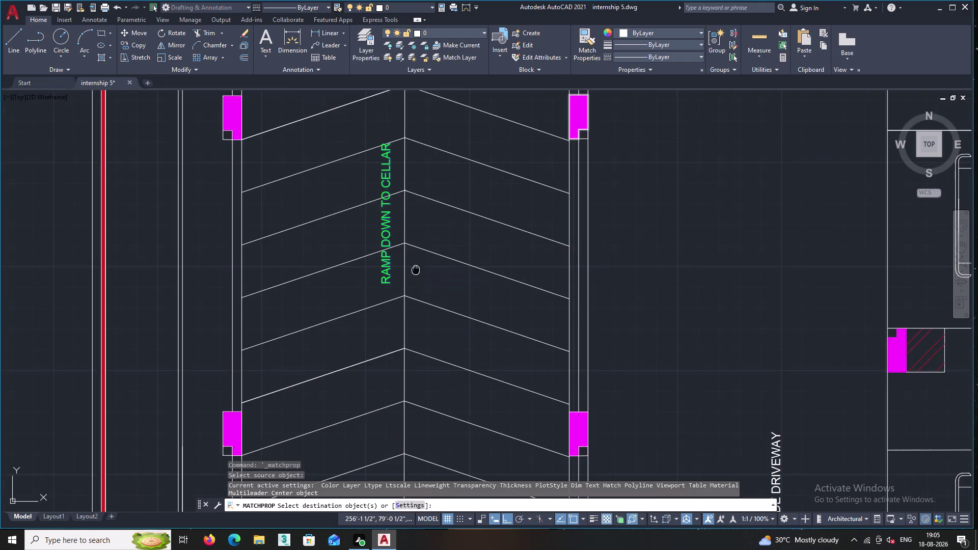
middle_drag(416, 261, 327, 16)
click(684, 251)
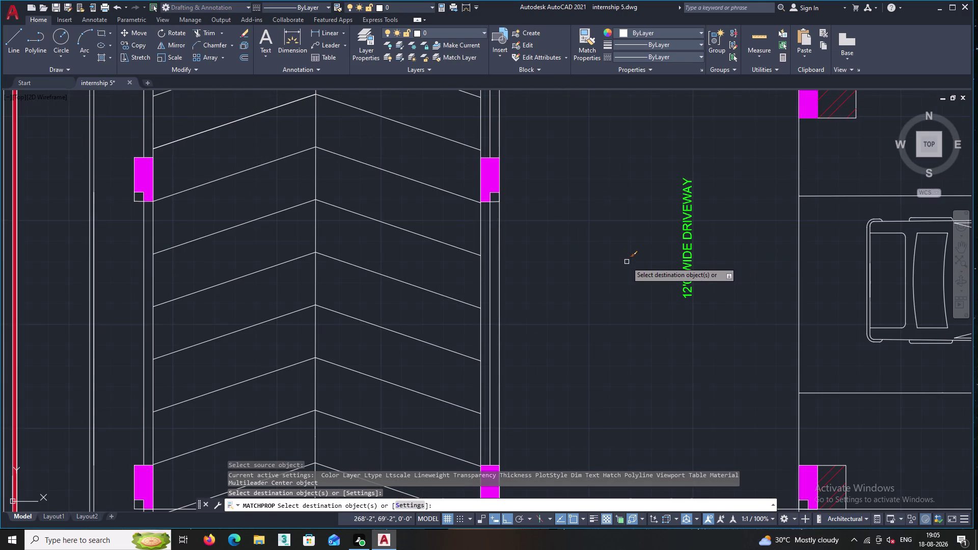
key(Escape)
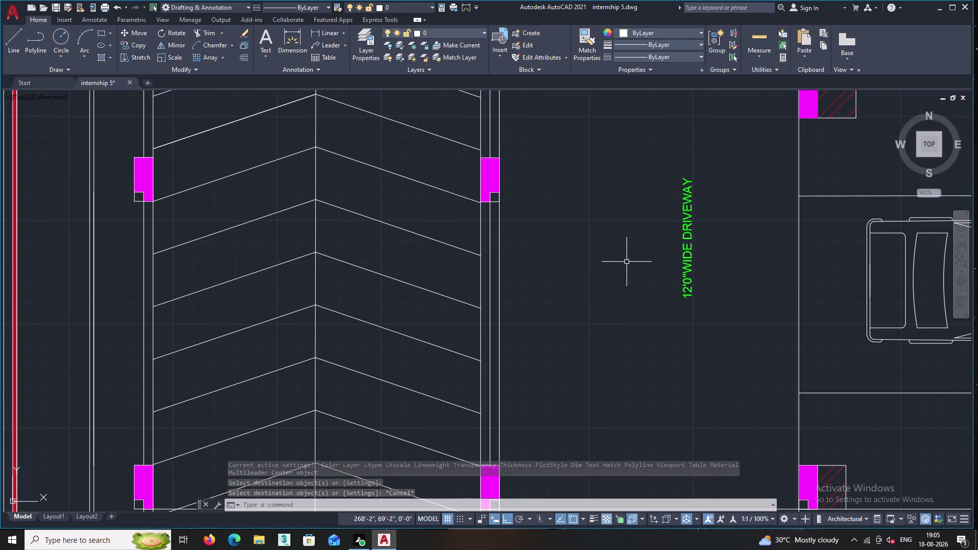
middle_drag(599, 246, 508, 330)
scroll(down, 3)
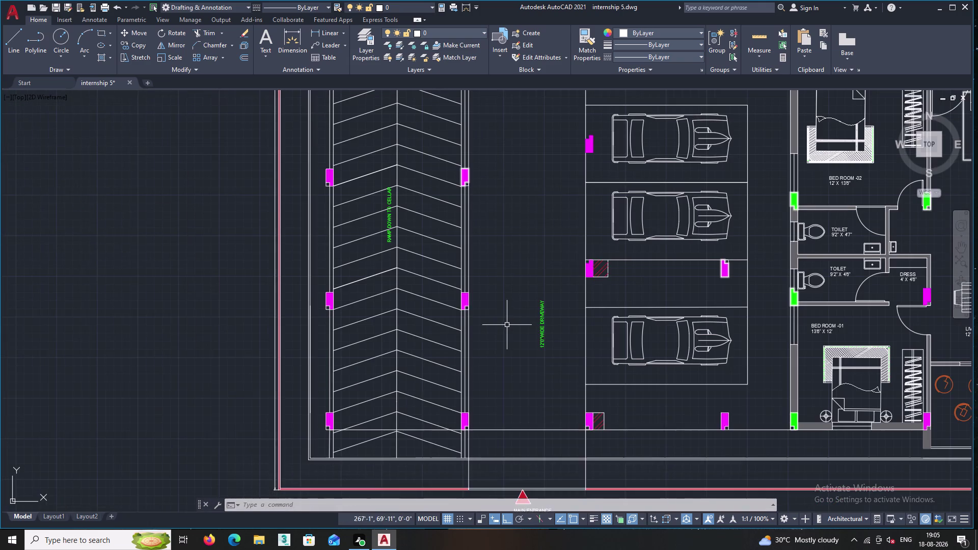
Pan and zoom across the parking area and bedrooms to view the whole plan.
middle_drag(505, 323, 460, 323)
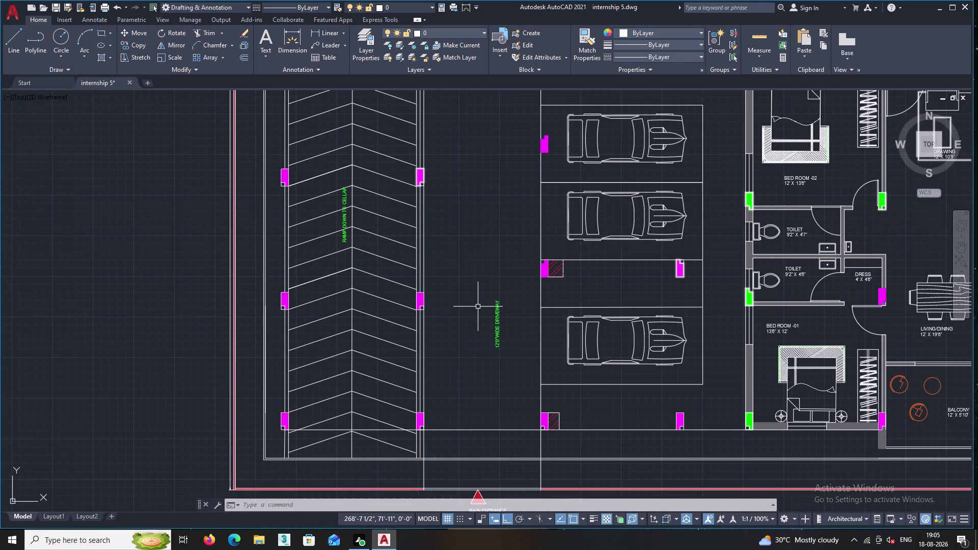
scroll(down, 3)
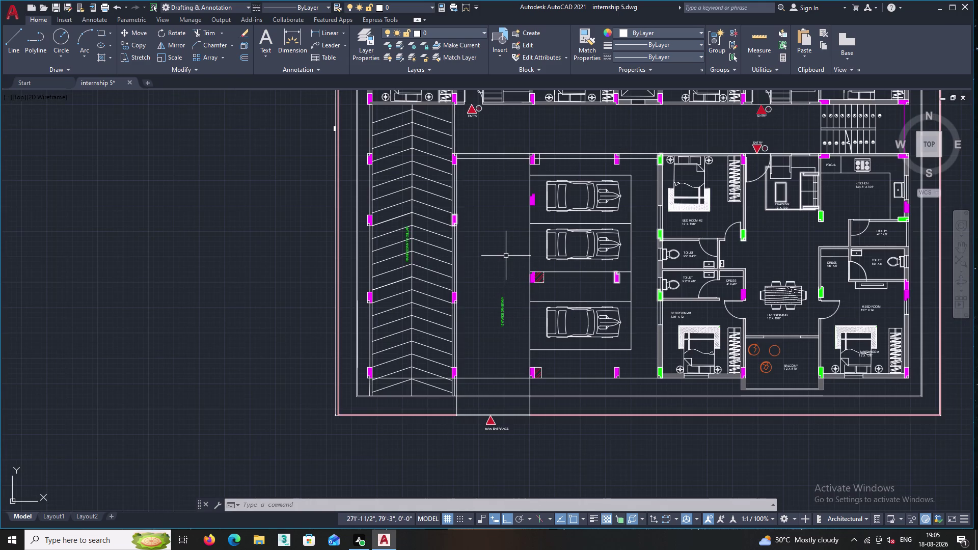
middle_drag(518, 241, 543, 232)
middle_drag(543, 232, 520, 301)
scroll(up, 3)
scroll(up, 3)
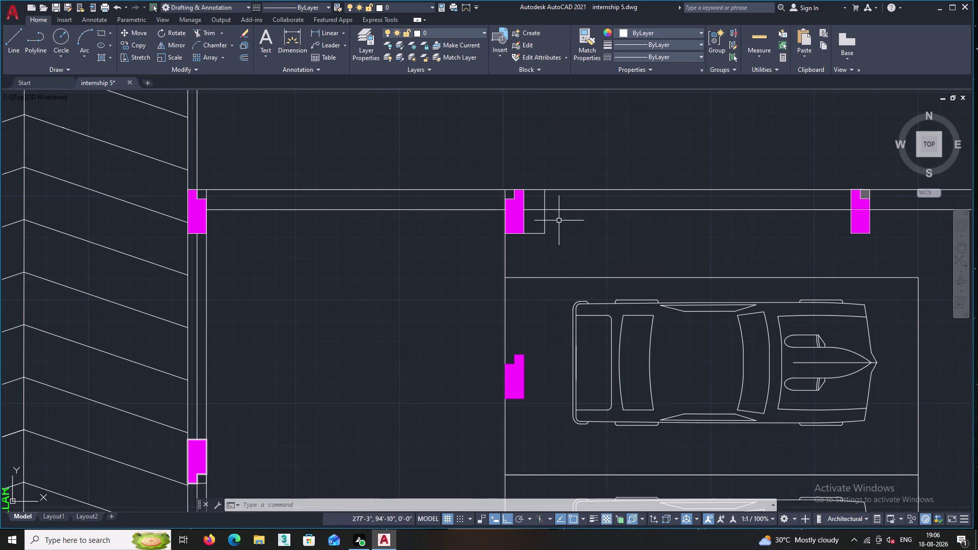
scroll(up, 3)
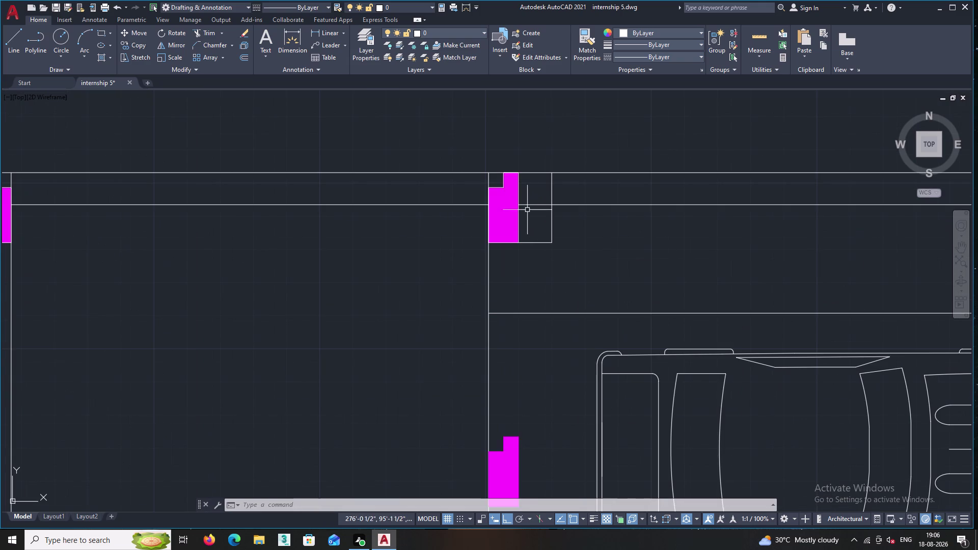
click(531, 193)
key(Escape)
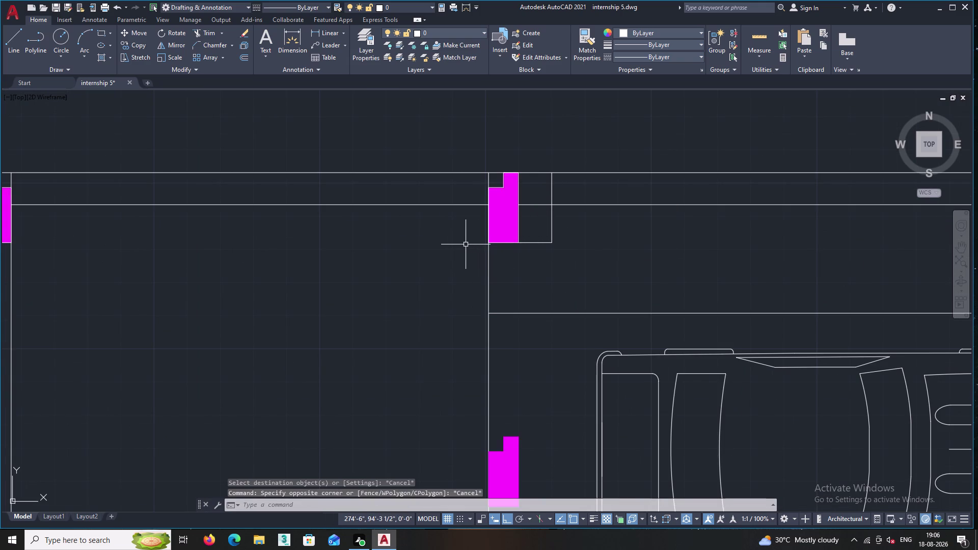
Pan along the parking bays to centre the view on a door tag.
scroll(down, 3)
middle_drag(465, 250, 440, 193)
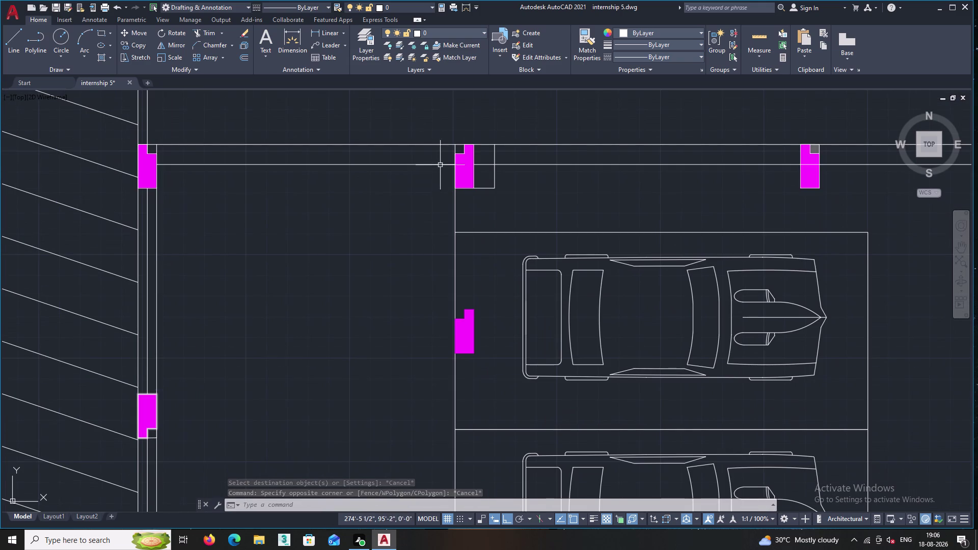
middle_drag(507, 256, 497, 196)
scroll(down, 3)
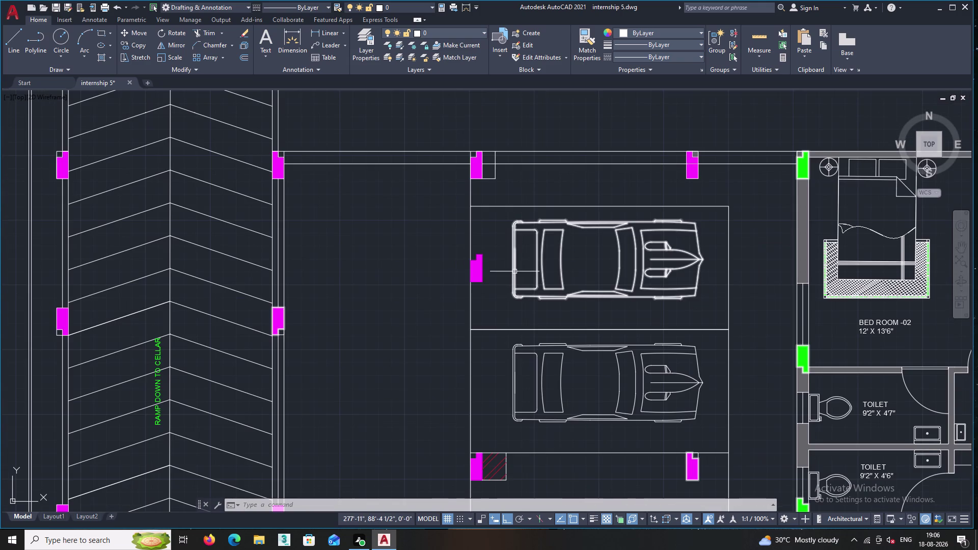
middle_drag(515, 272, 494, 176)
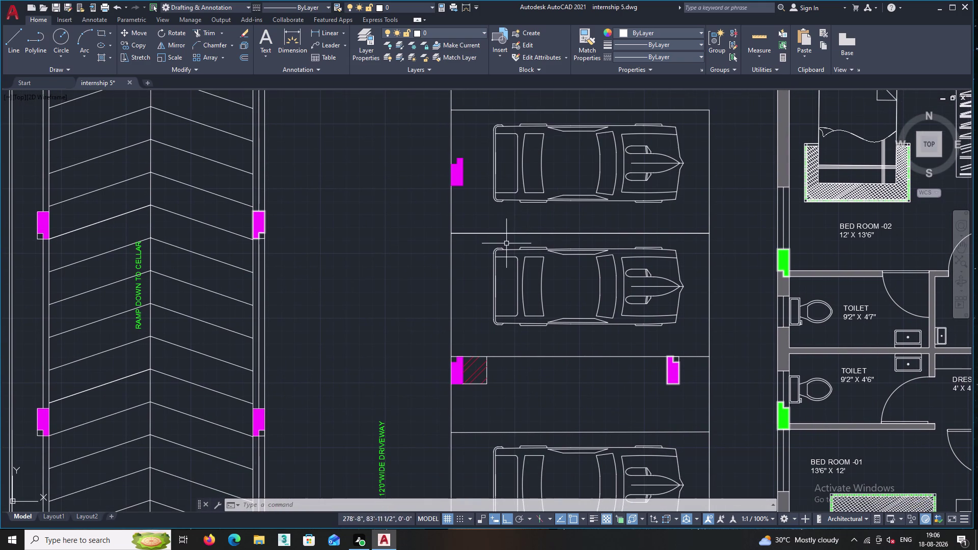
middle_drag(480, 223, 480, 152)
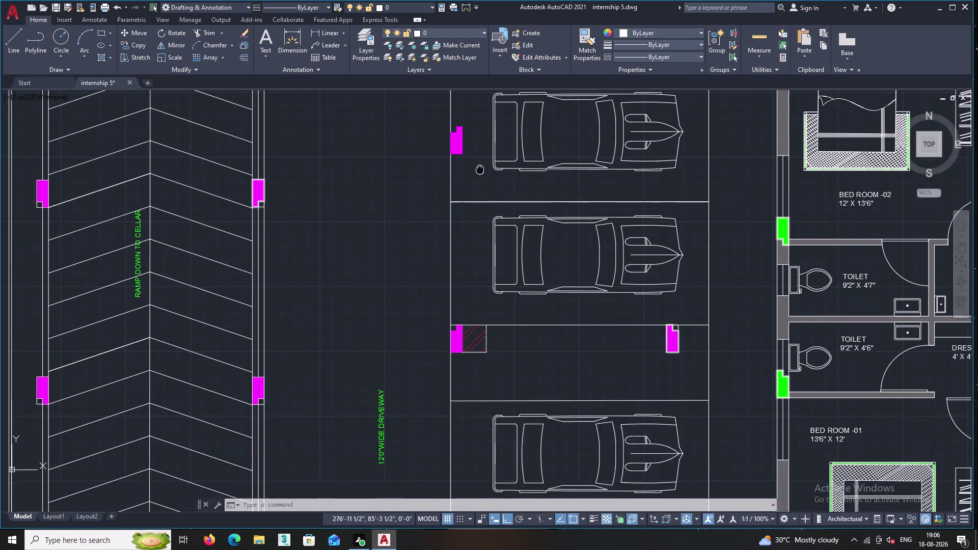
middle_drag(480, 152, 481, 107)
middle_drag(484, 203, 475, 131)
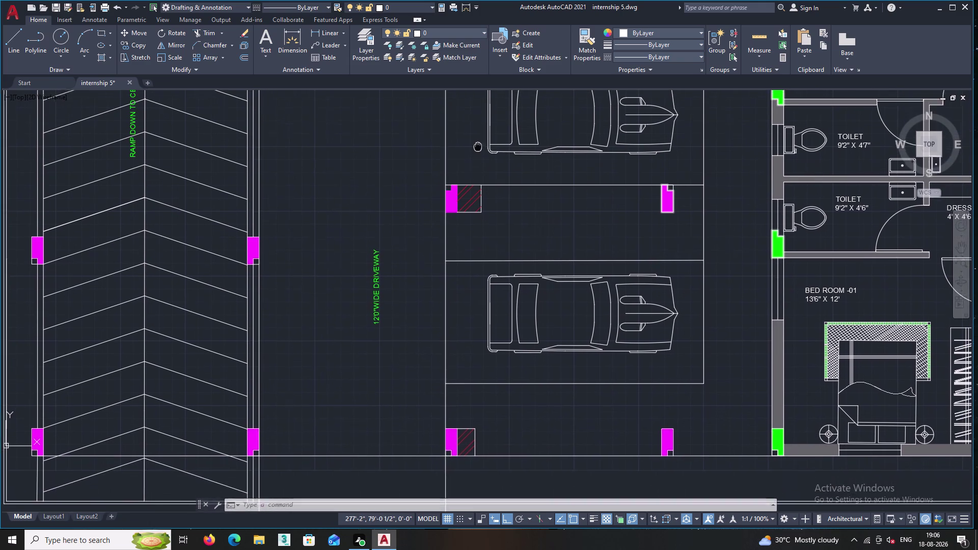
middle_drag(475, 131, 475, 114)
scroll(down, 3)
middle_drag(483, 164, 499, 299)
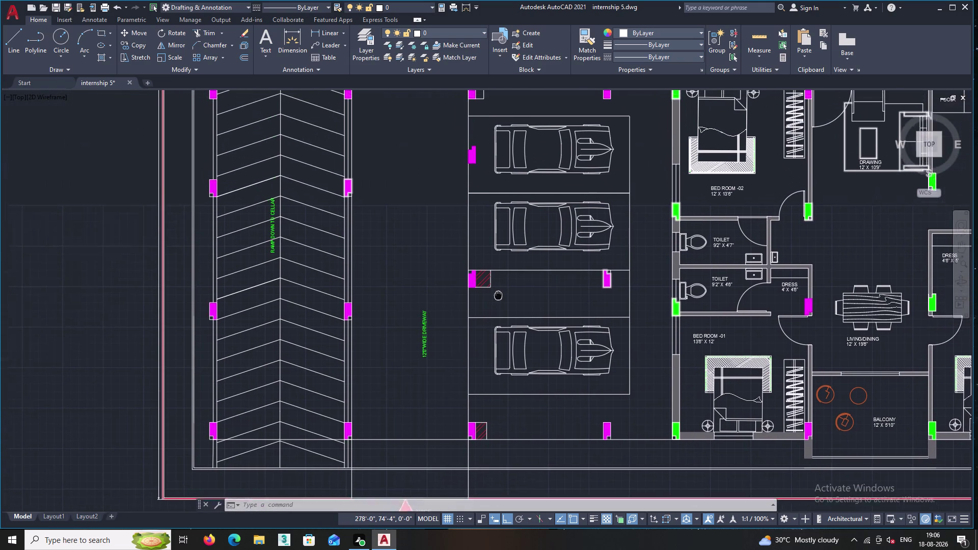
middle_drag(499, 299, 504, 315)
scroll(up, 3)
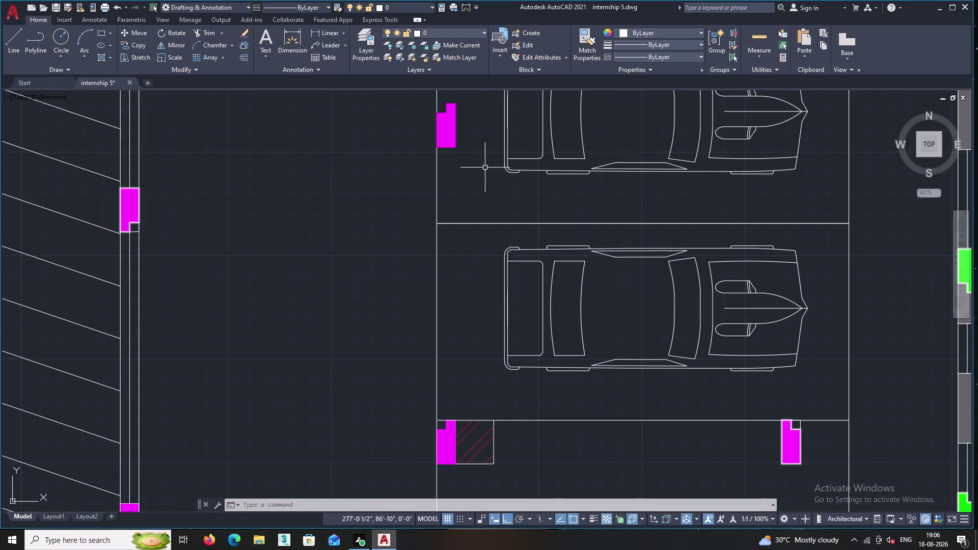
Delete a selected object near the parking bays and re-centre the floor plan.
click(456, 133)
key(Delete)
scroll(down, 3)
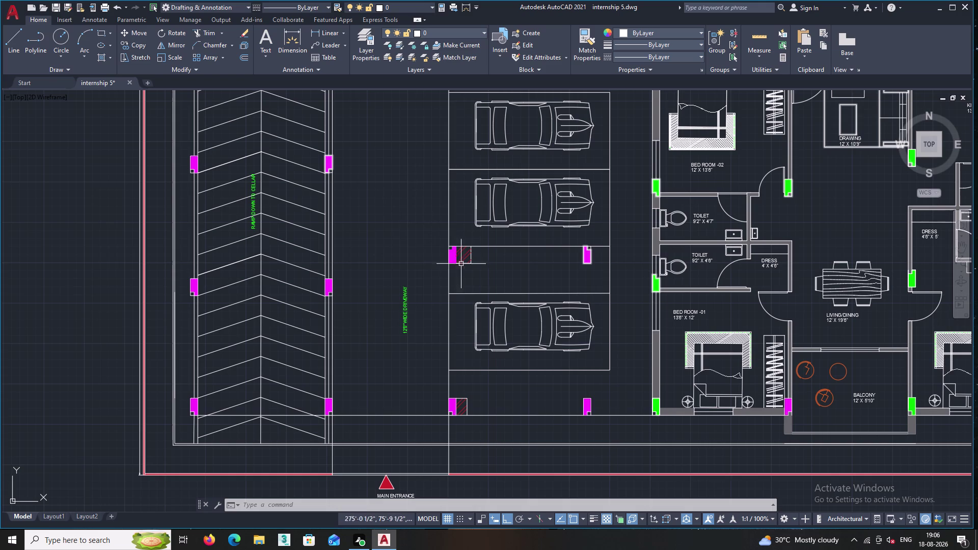
middle_drag(478, 276, 390, 241)
scroll(up, 3)
scroll(up, 3)
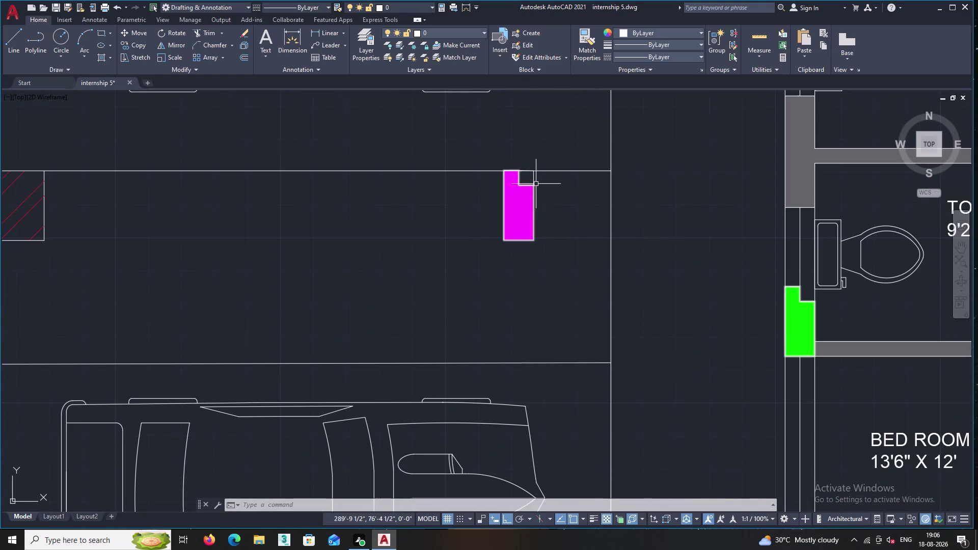
scroll(up, 3)
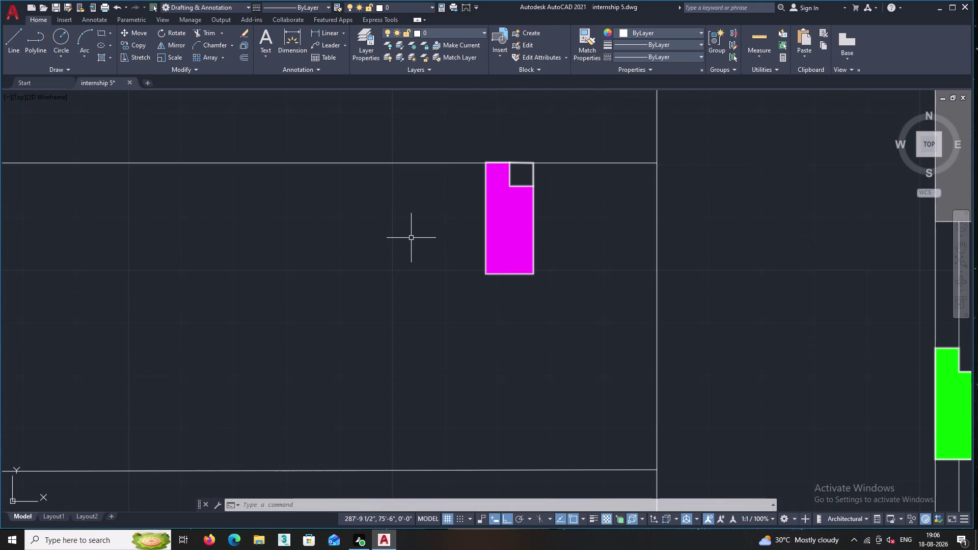
scroll(down, 3)
scroll(down, 3)
middle_drag(348, 253, 375, 299)
scroll(down, 3)
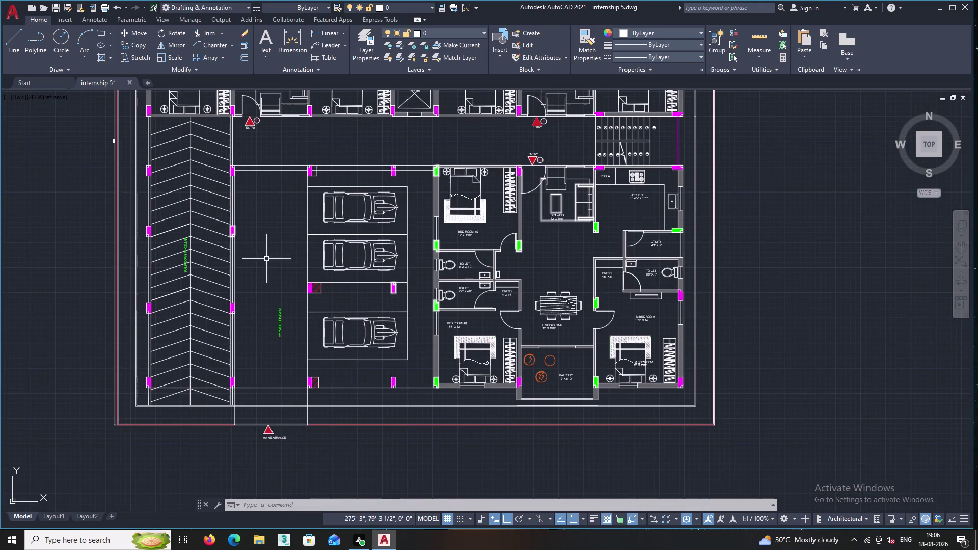
scroll(up, 3)
scroll(up, 3)
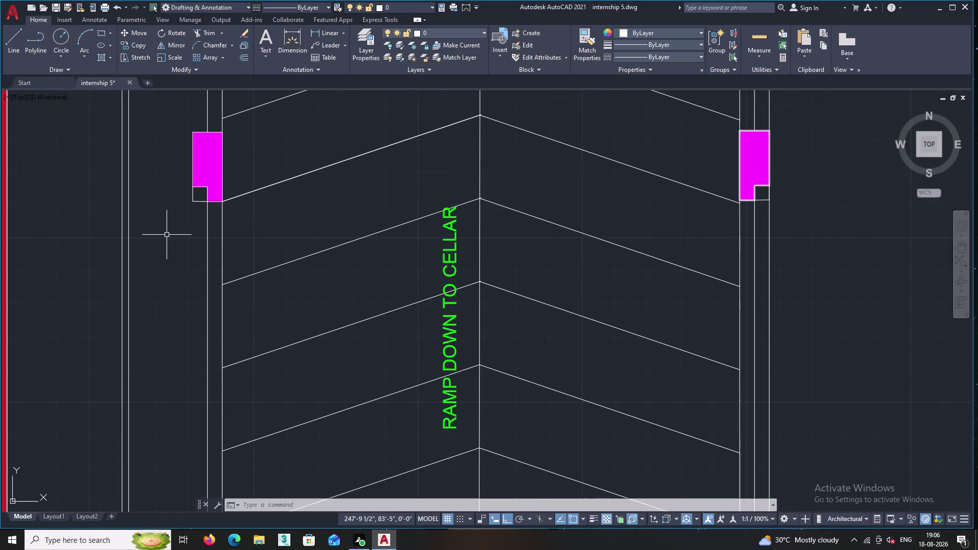
Start HATCH with a solid fill pattern and change the hatch colour.
key(h)
key(Return)
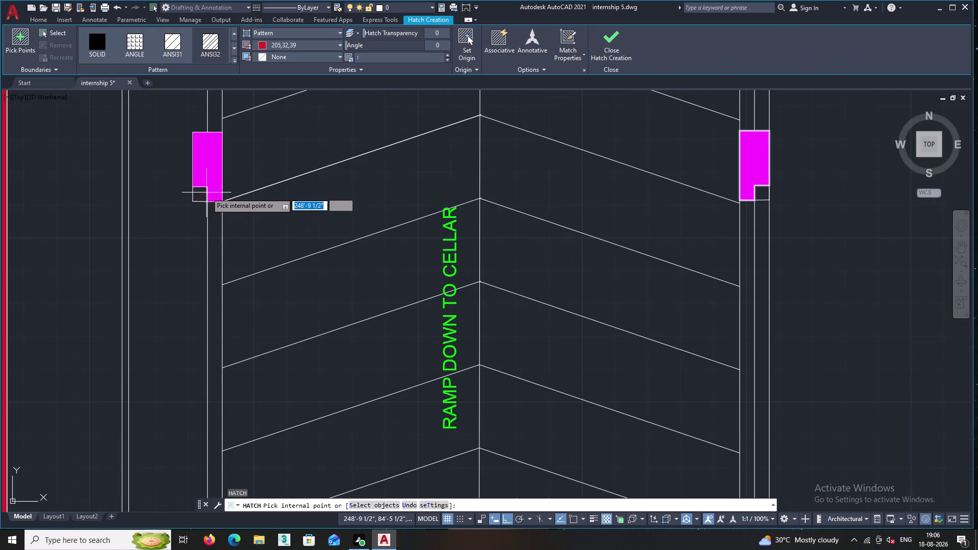
click(99, 43)
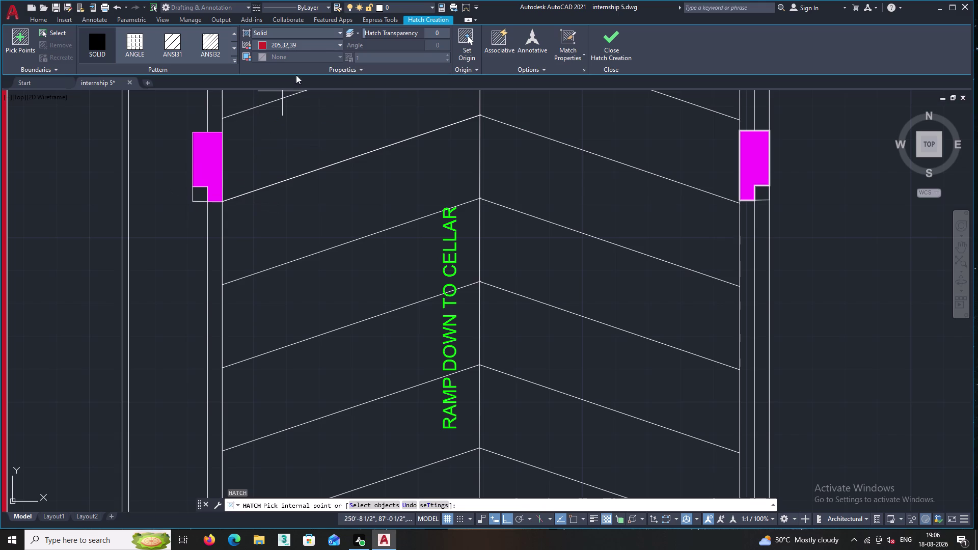
double_click(338, 43)
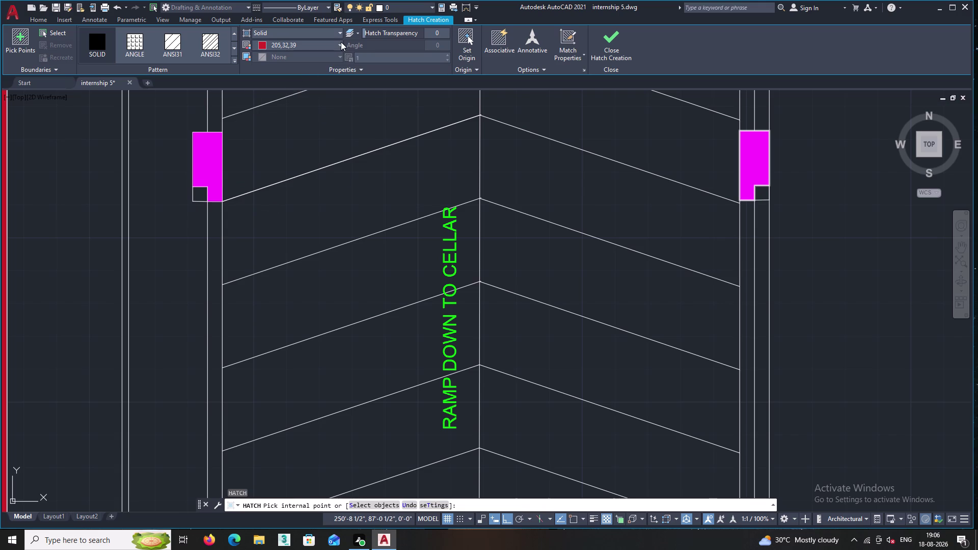
click(340, 42)
click(260, 106)
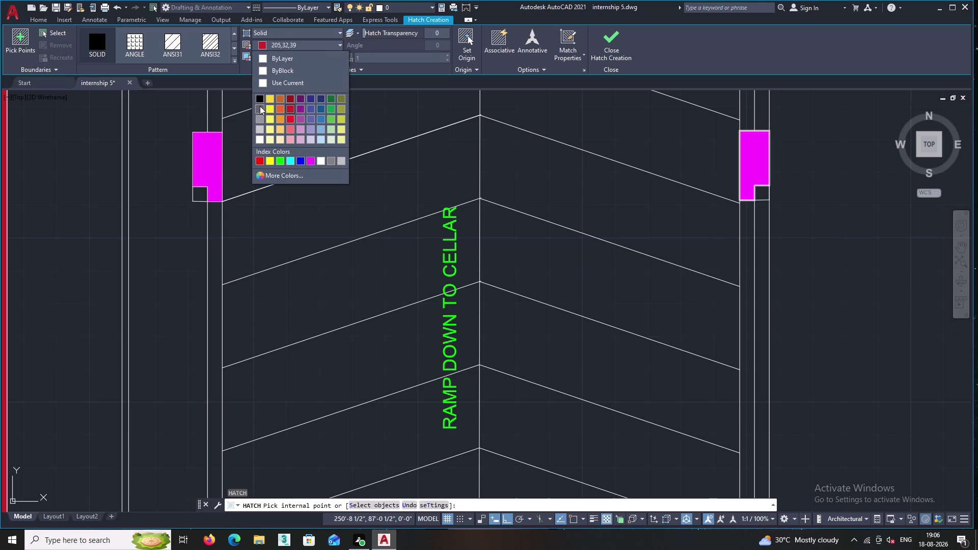
click(201, 193)
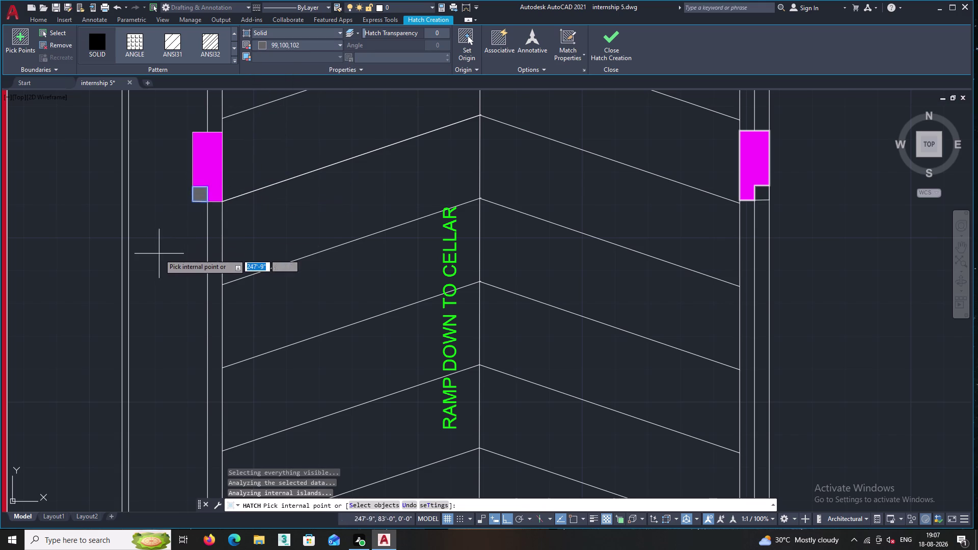
Solid-fill the openings of the five door tags along the ramp.
middle_drag(159, 252, 134, 422)
scroll(down, 3)
middle_drag(231, 144, 215, 348)
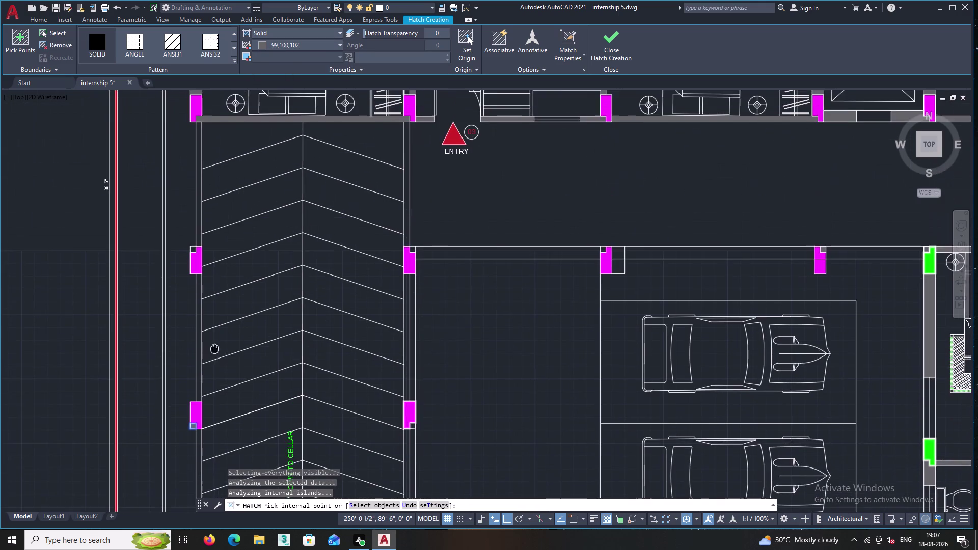
scroll(up, 3)
click(183, 234)
scroll(down, 3)
middle_drag(257, 168, 251, 385)
middle_drag(475, 404, 426, 278)
scroll(up, 3)
click(380, 262)
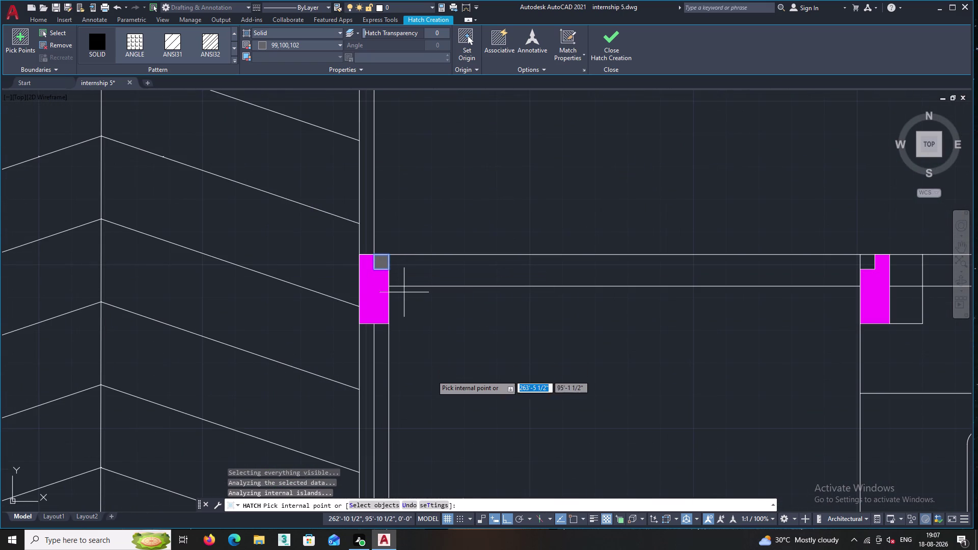
middle_drag(431, 375, 333, 70)
click(287, 406)
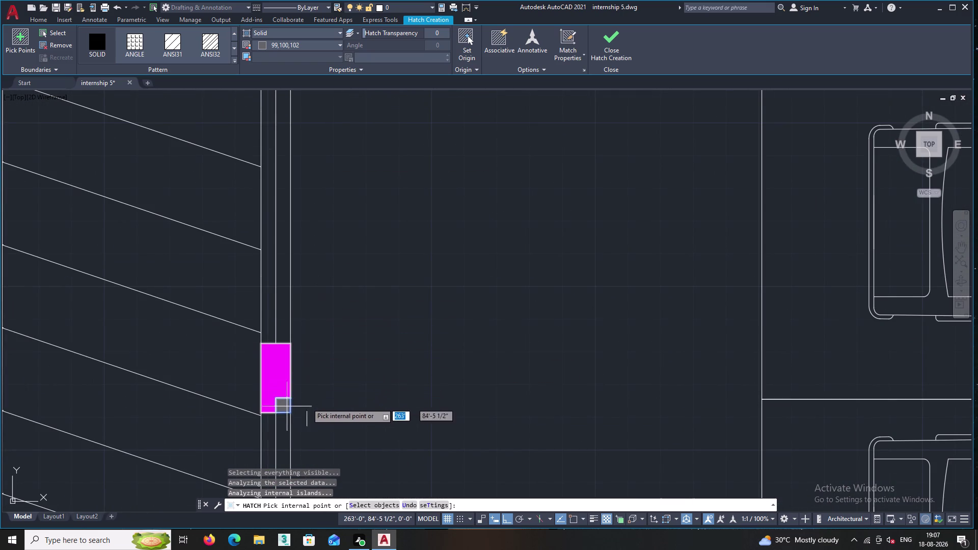
middle_drag(370, 386, 348, 38)
middle_drag(347, 244, 347, 60)
scroll(down, 3)
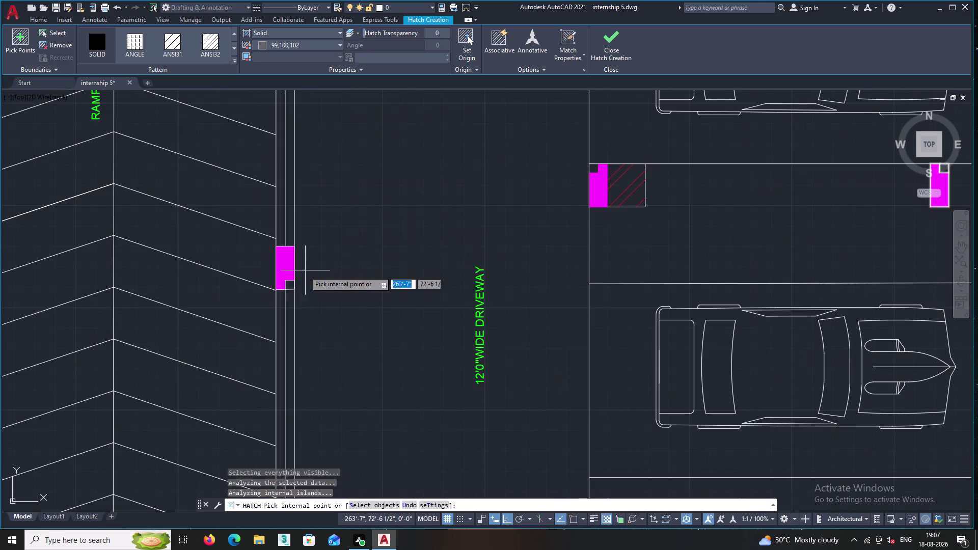
click(289, 286)
middle_drag(347, 281, 338, 0)
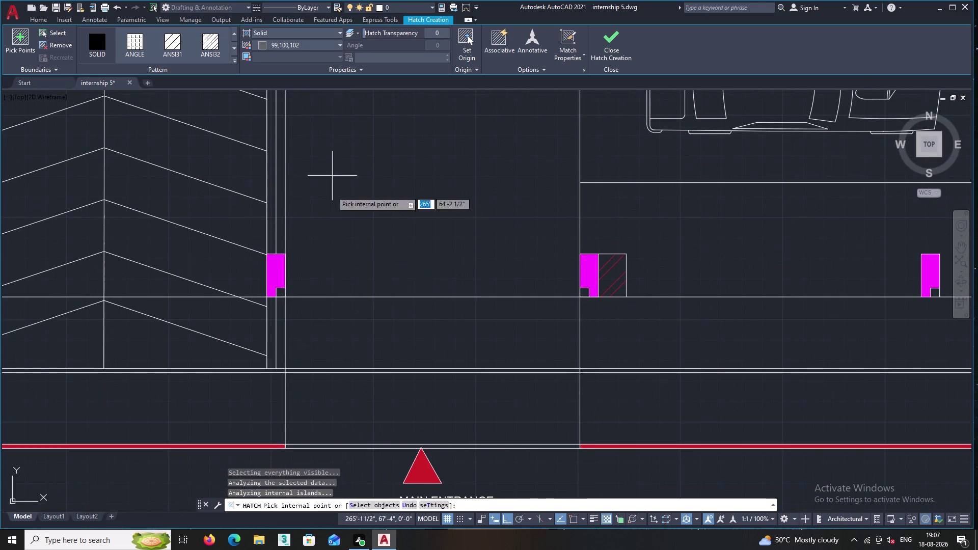
click(282, 294)
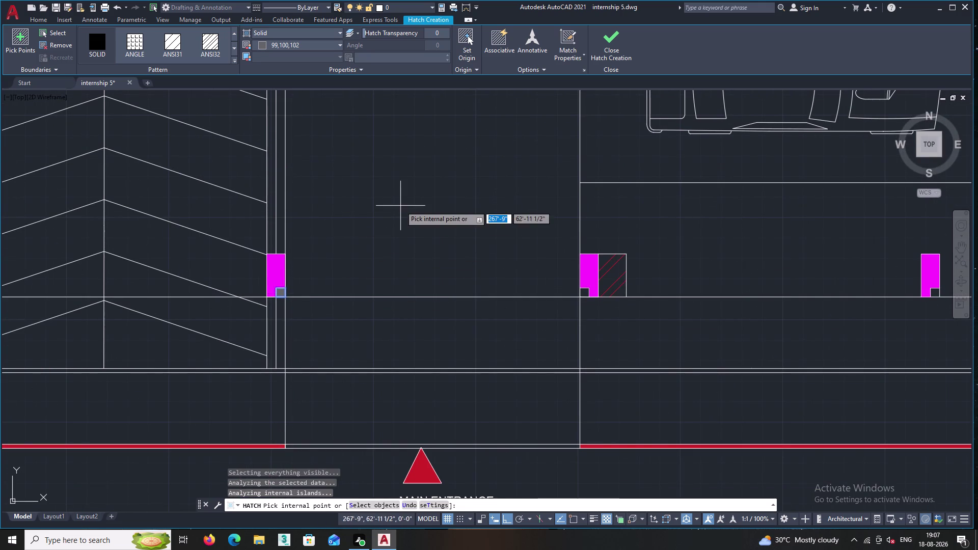
Fill the openings of the bottom-row, parking and bedroom door tags.
scroll(up, 3)
click(570, 271)
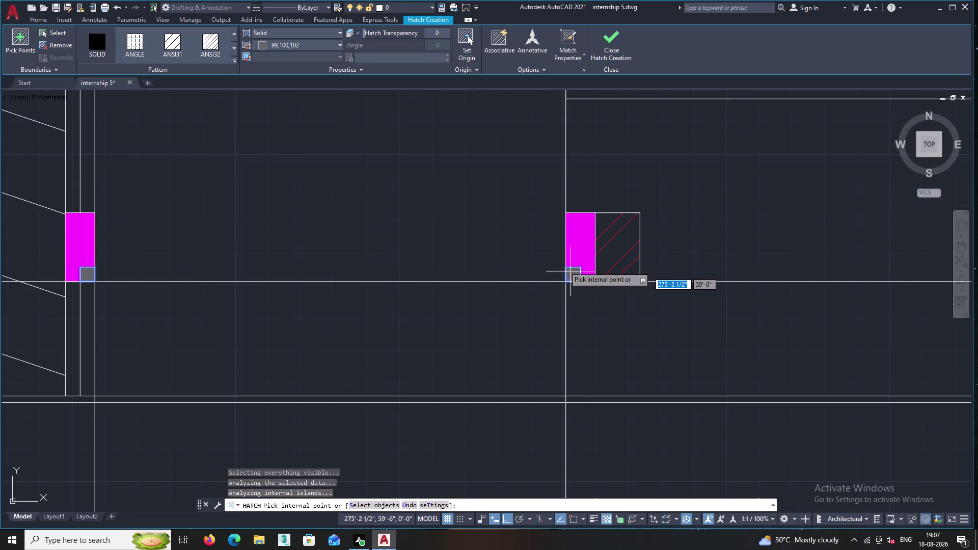
middle_drag(450, 150, 266, 364)
scroll(down, 3)
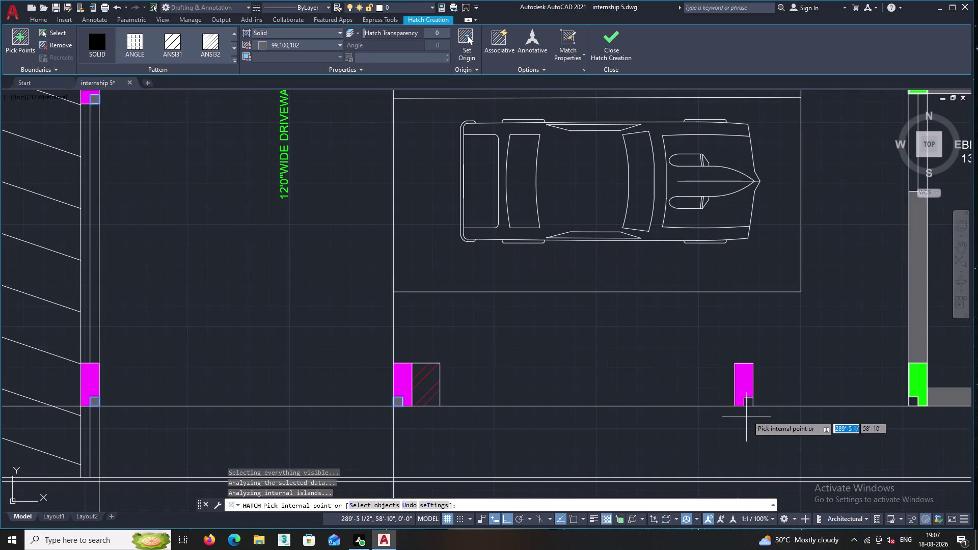
scroll(up, 3)
click(734, 408)
scroll(down, 3)
middle_drag(828, 272, 594, 265)
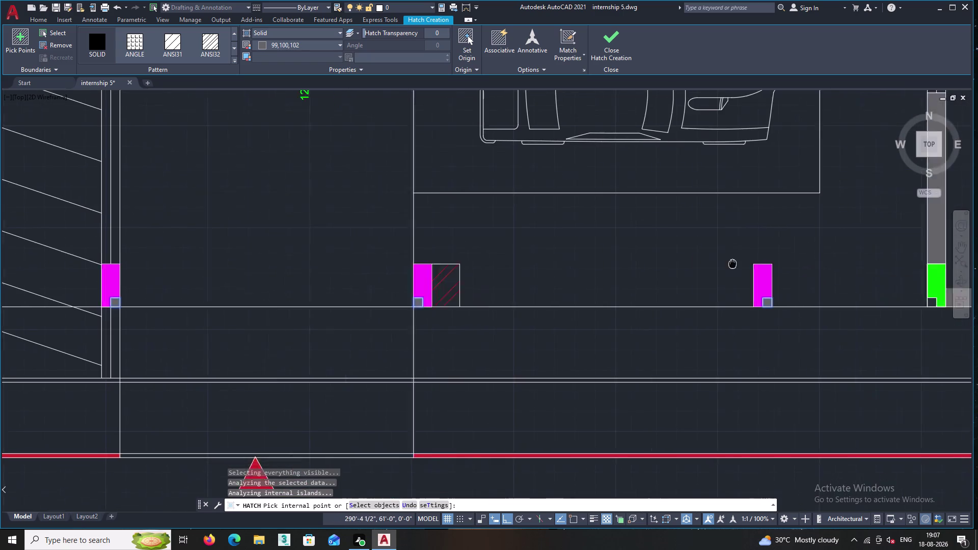
middle_drag(594, 264, 321, 281)
scroll(up, 3)
click(497, 262)
scroll(down, 3)
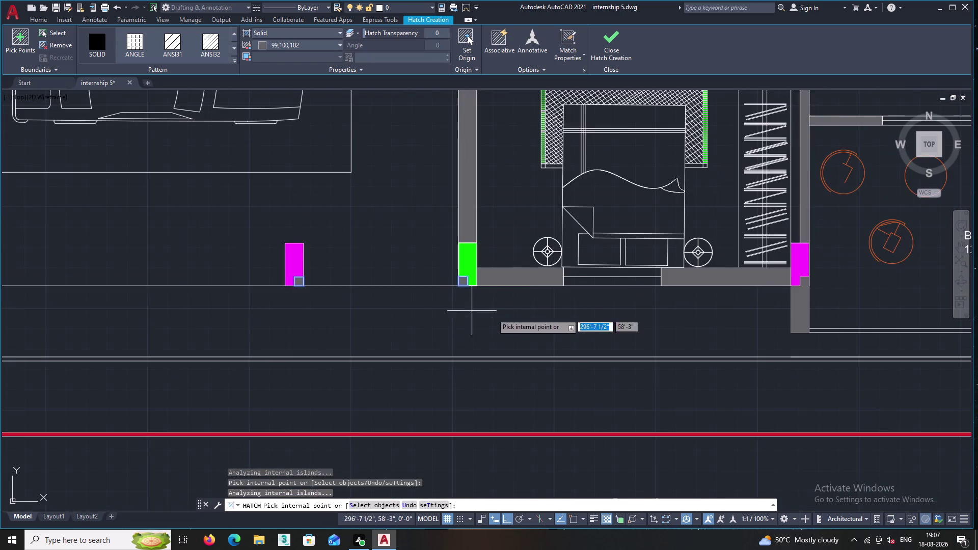
scroll(down, 3)
scroll(up, 3)
scroll(up, 3)
click(467, 134)
scroll(down, 3)
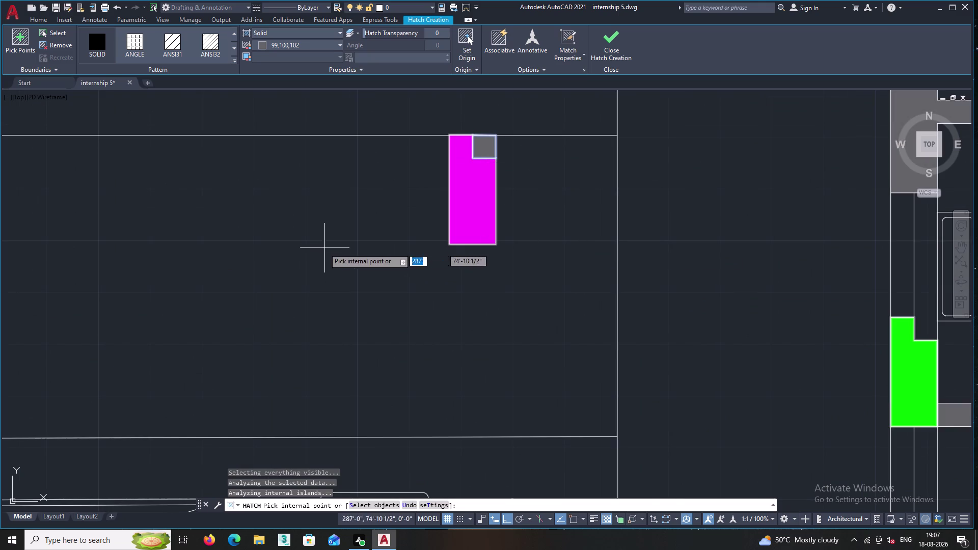
scroll(down, 3)
middle_drag(328, 297, 615, 356)
scroll(up, 3)
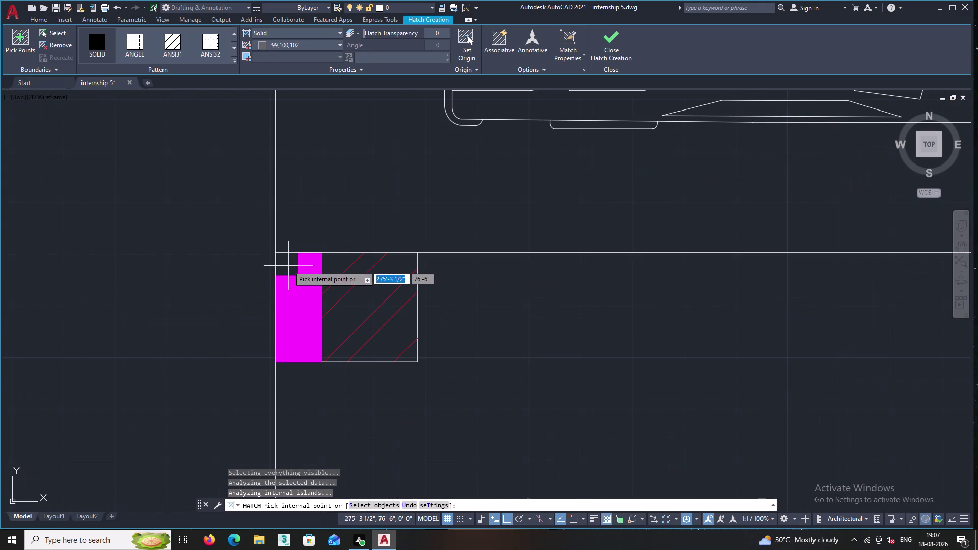
click(288, 266)
Fill the top-row door tag by the parking bays, review the flat, and finish hatching.
middle_drag(528, 287, 533, 455)
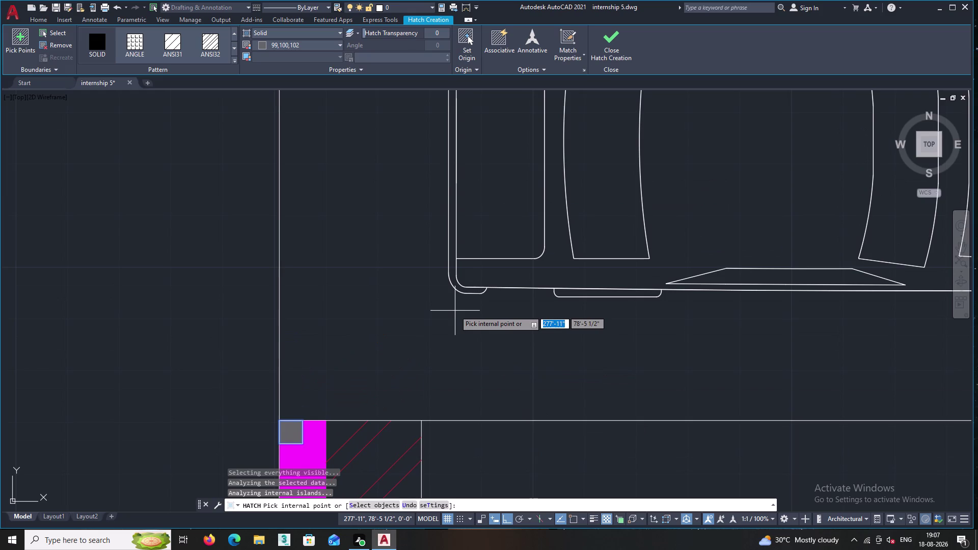
middle_drag(370, 282, 339, 406)
scroll(down, 3)
middle_drag(359, 231, 272, 250)
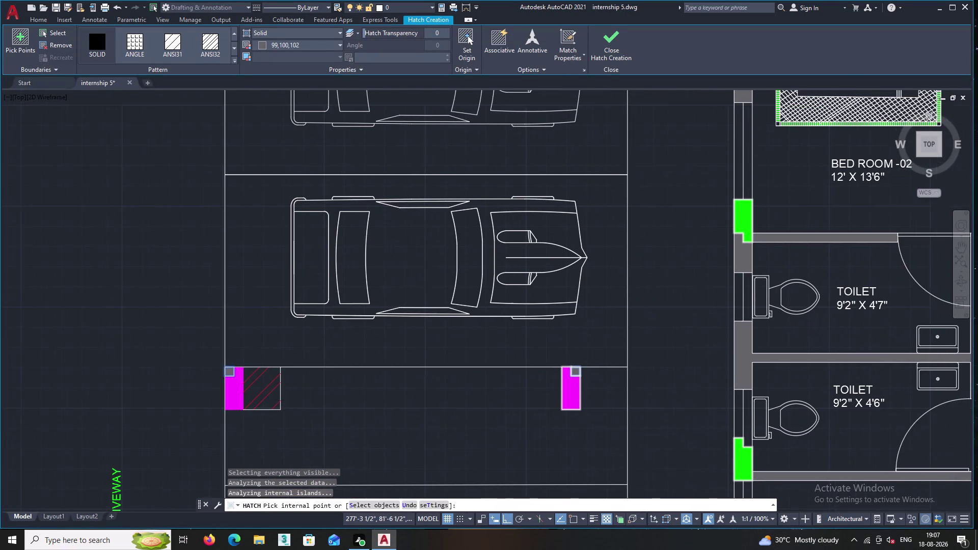
scroll(down, 3)
scroll(down, 3)
scroll(up, 3)
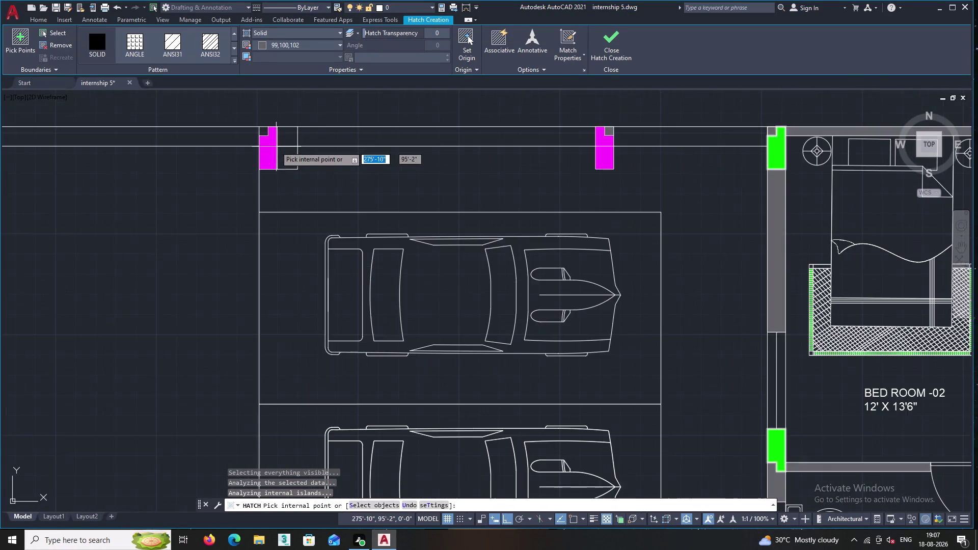
scroll(up, 3)
click(250, 119)
scroll(down, 3)
scroll(down, 3)
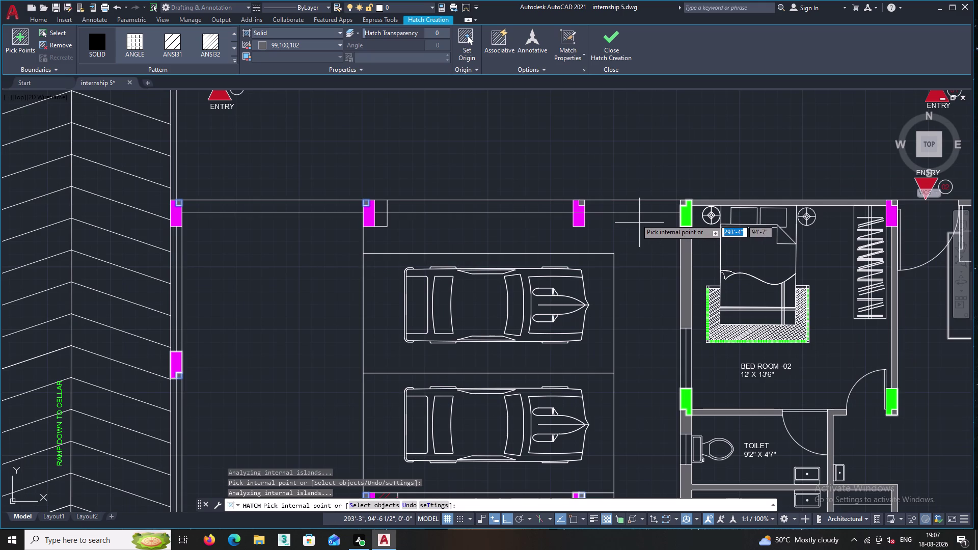
middle_drag(288, 302, 266, 175)
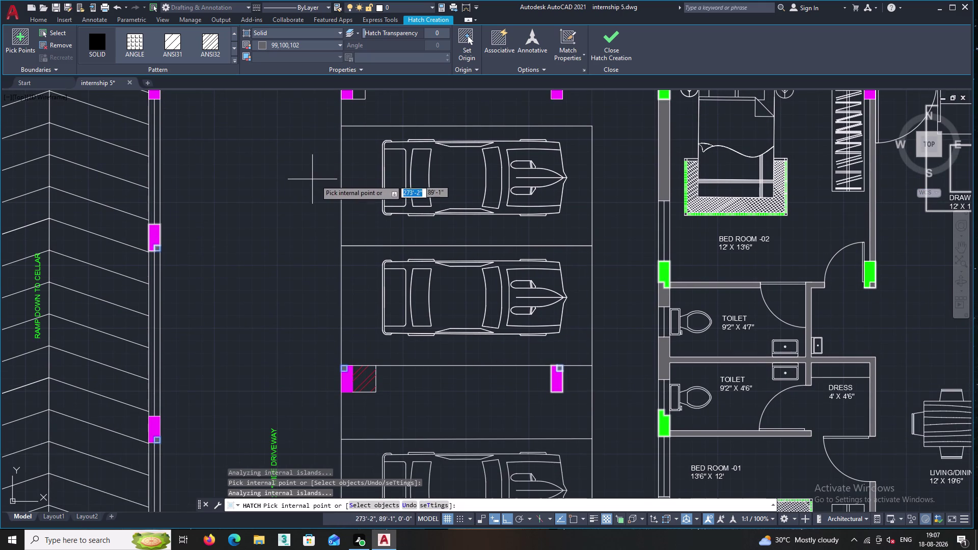
middle_drag(417, 387, 262, 140)
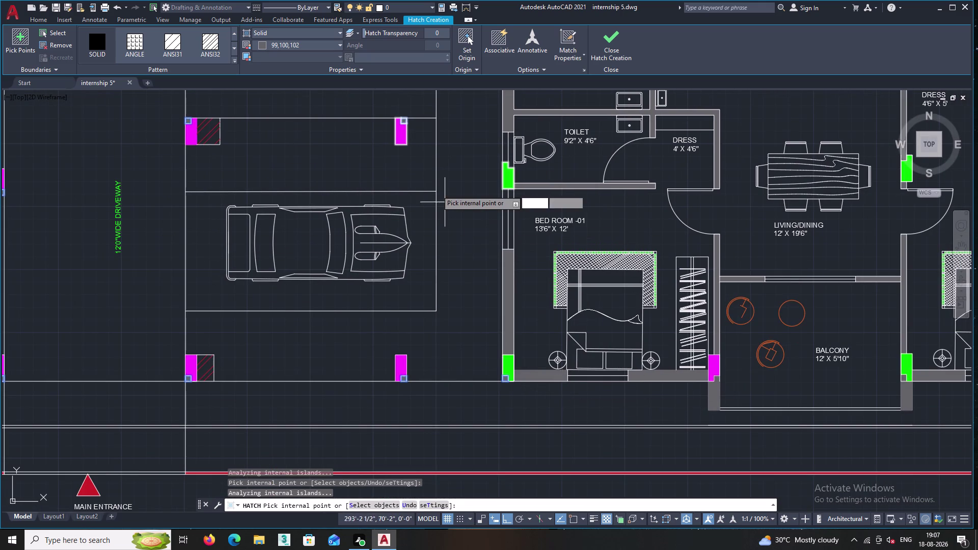
middle_drag(436, 190, 451, 472)
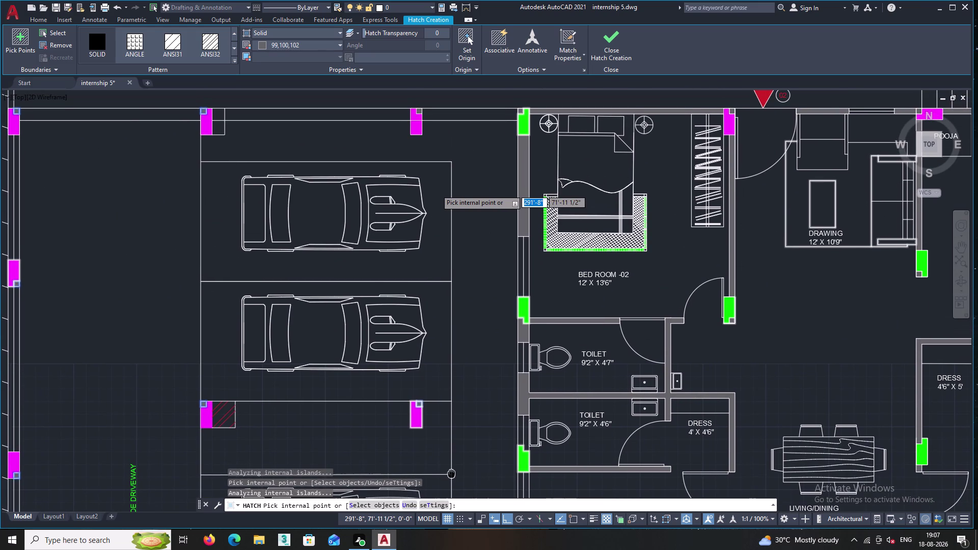
middle_drag(451, 473, 389, 409)
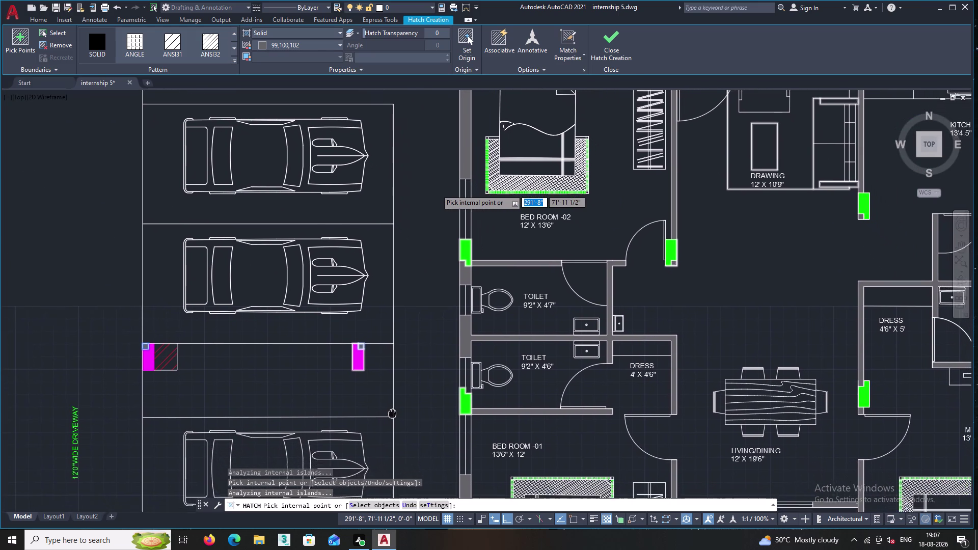
middle_drag(389, 410, 352, 334)
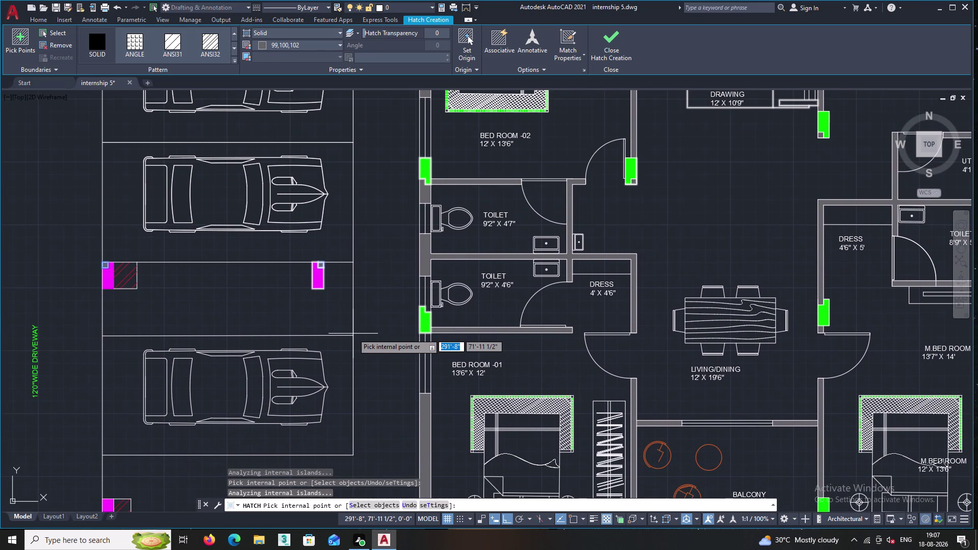
scroll(down, 3)
middle_drag(358, 339, 329, 275)
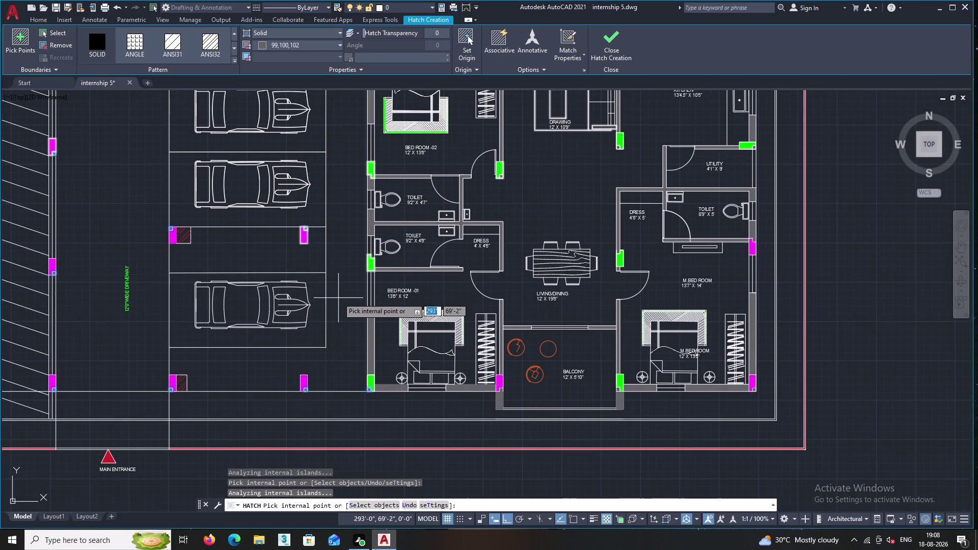
middle_drag(351, 300, 333, 283)
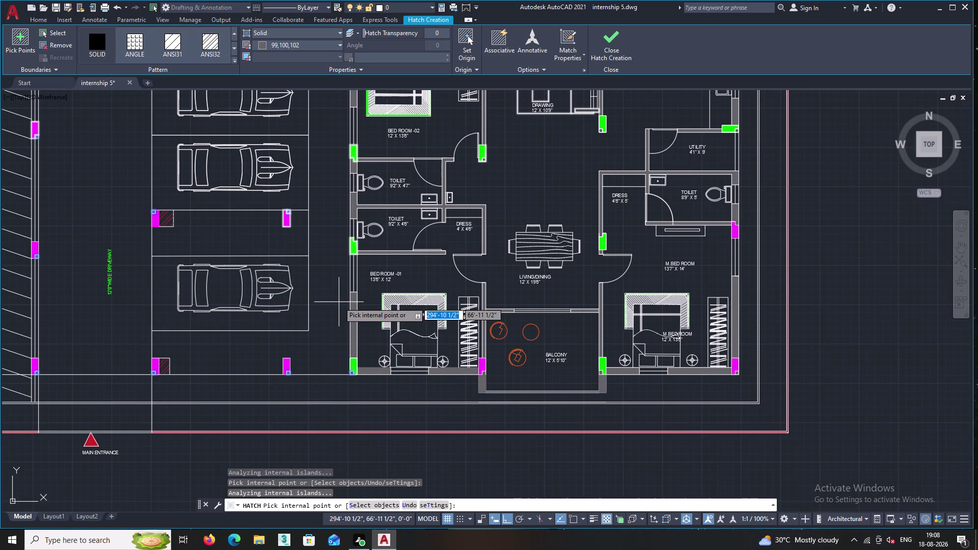
key(Return)
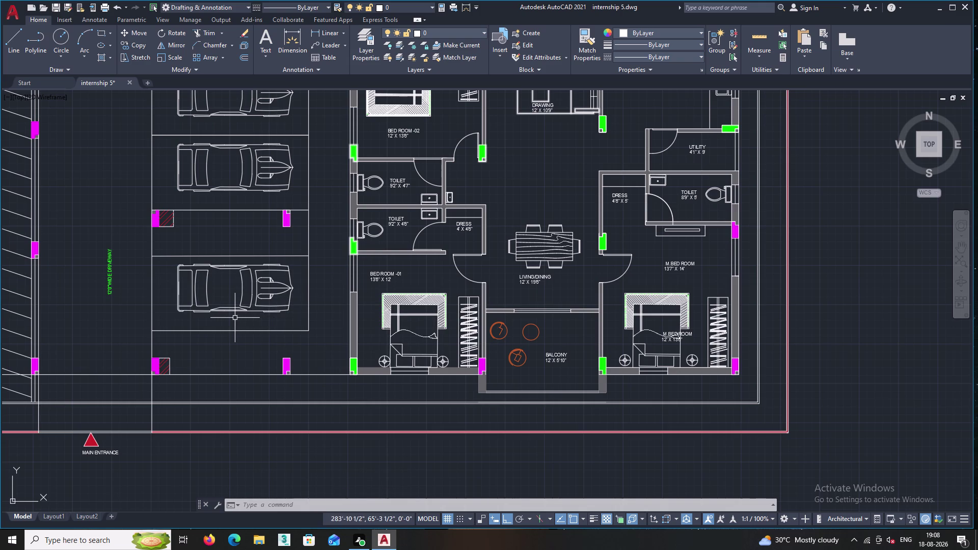
Zoom in on the ENTRY marker and select its 03 tag number.
middle_drag(115, 319, 330, 340)
scroll(down, 3)
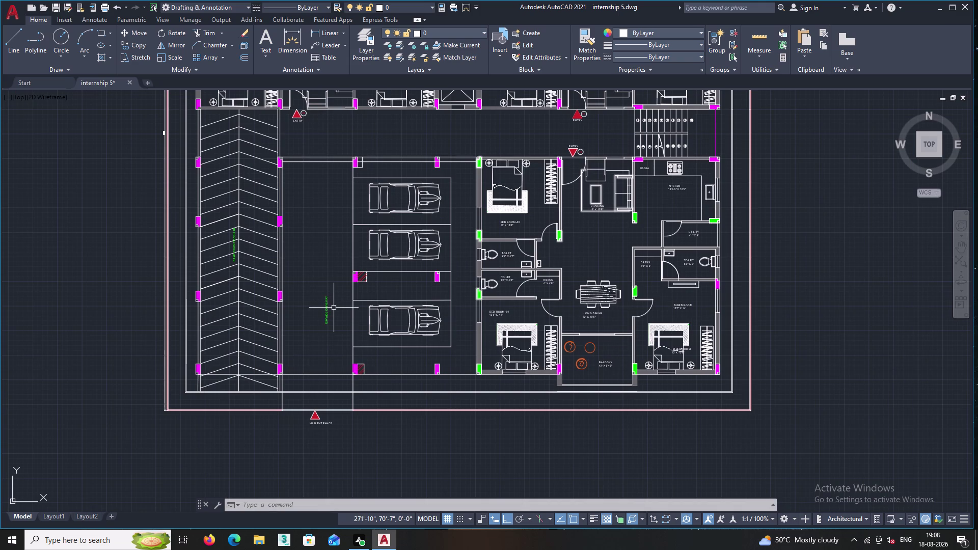
middle_drag(330, 260, 322, 344)
scroll(up, 3)
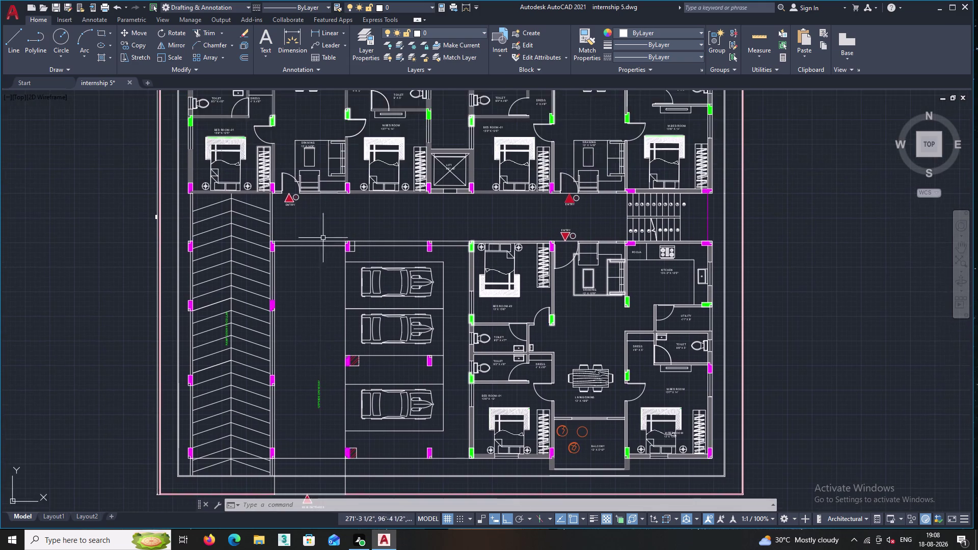
scroll(up, 3)
middle_drag(271, 184, 265, 345)
scroll(up, 3)
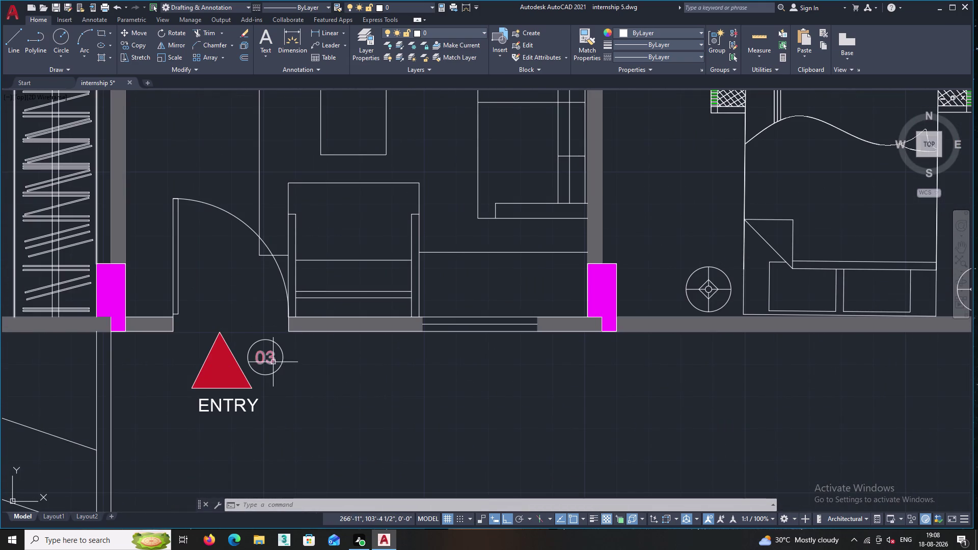
click(271, 359)
Start copying the 03 tag, turn ortho off with F8, then cancel.
right_click(234, 289)
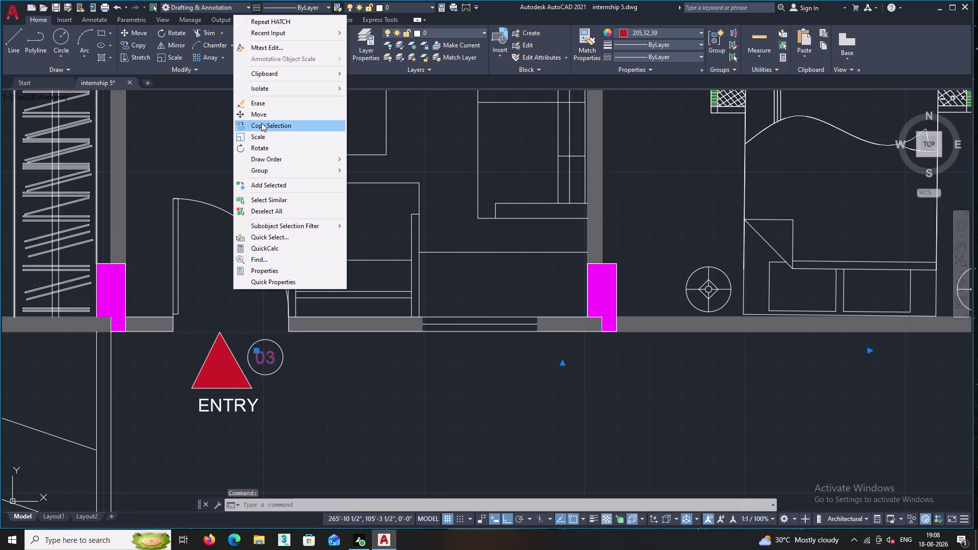
double_click(261, 123)
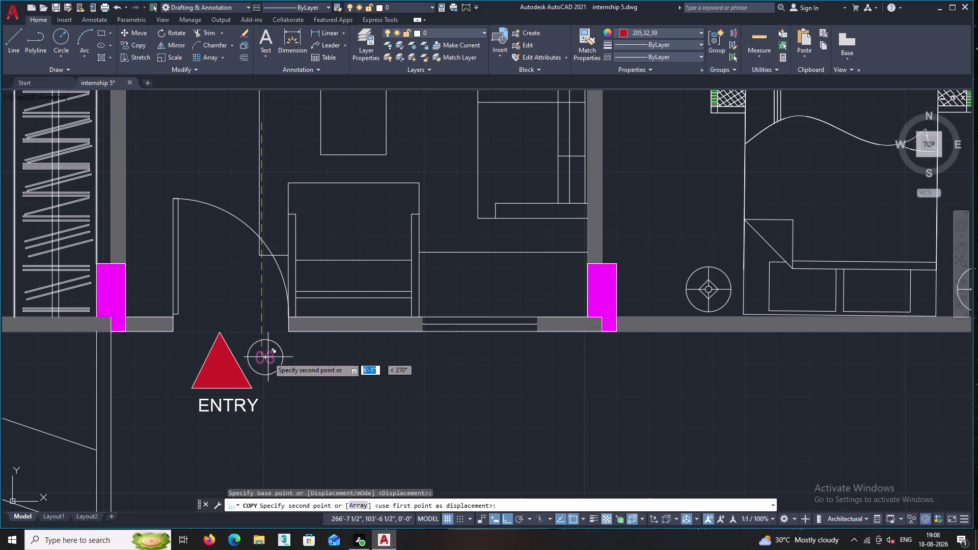
click(268, 357)
key(F8)
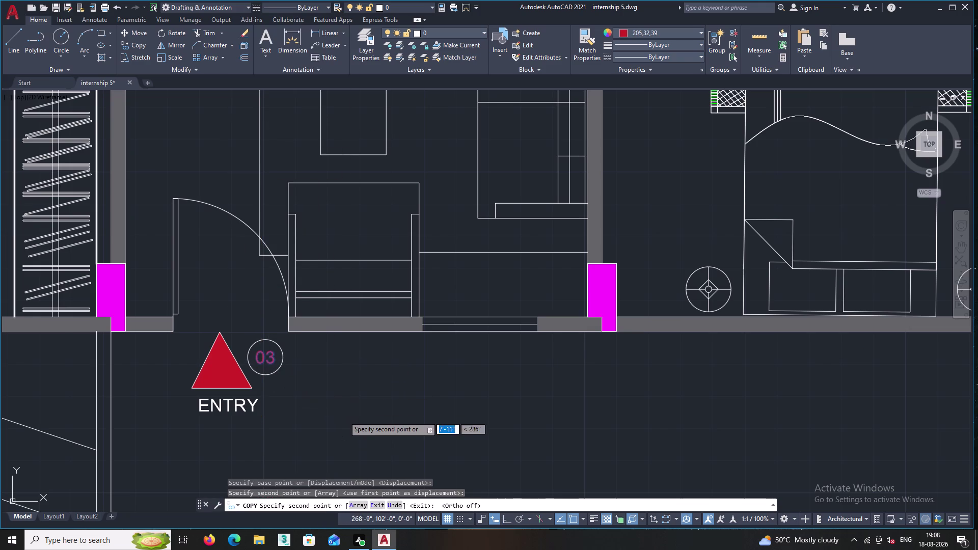
key(Escape)
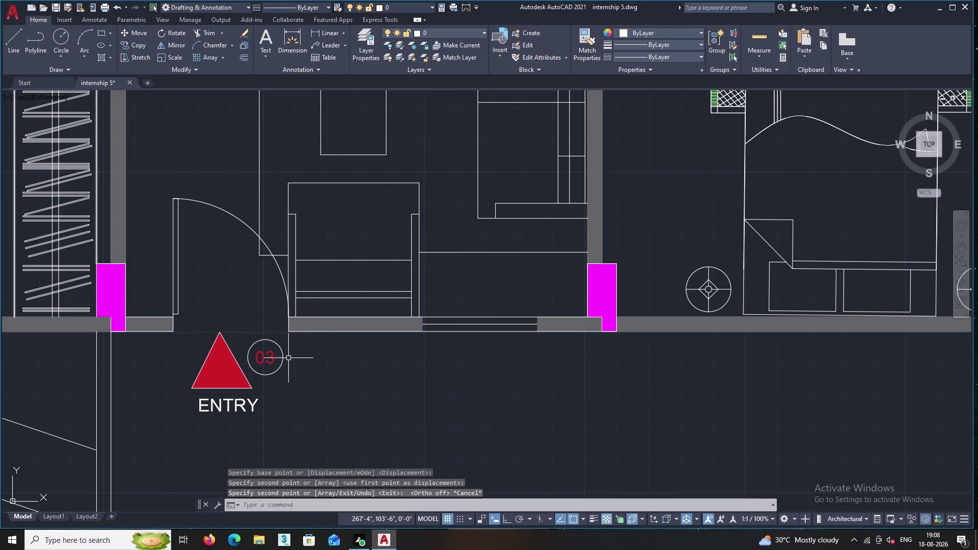
Copy the reselected 03 tag from its text to beside the door above the entry.
click(268, 358)
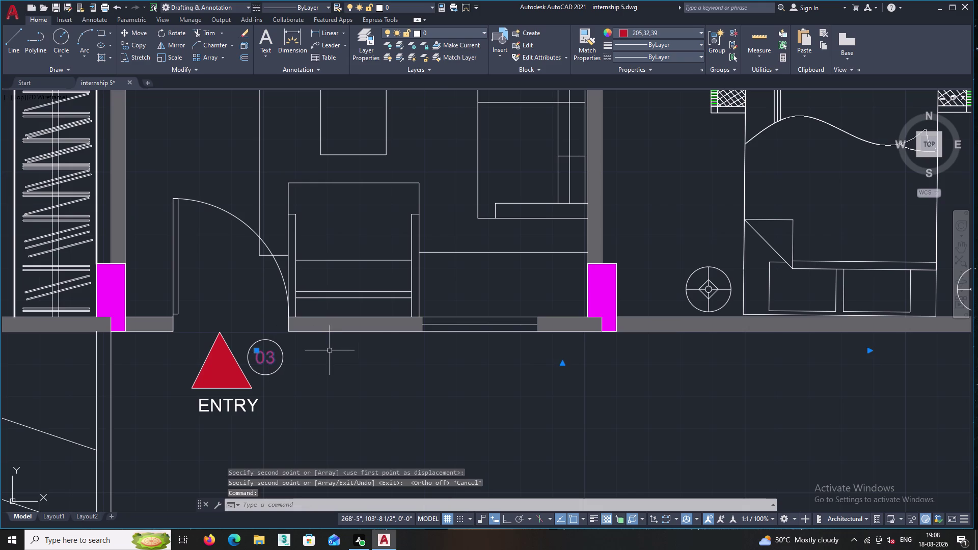
right_click(324, 355)
click(351, 189)
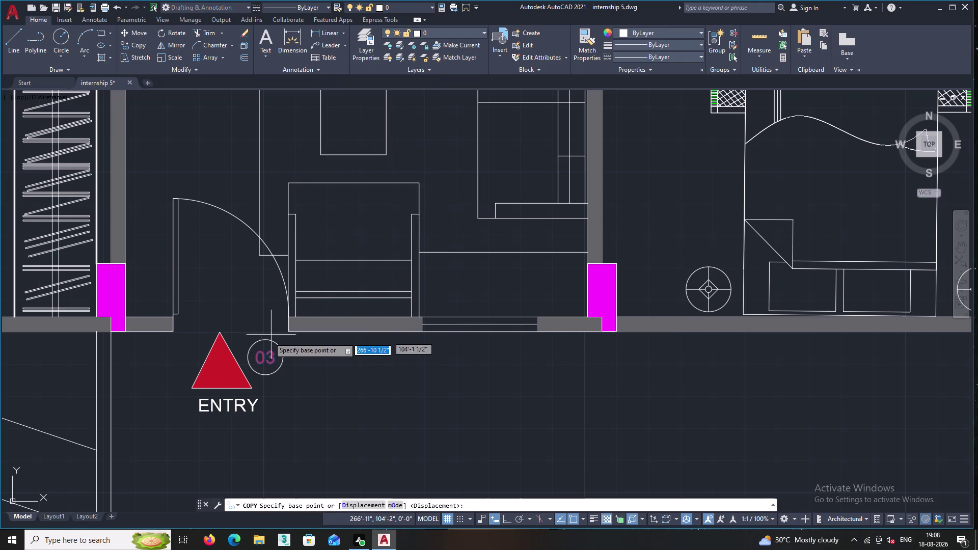
double_click(267, 357)
middle_drag(320, 406, 235, 282)
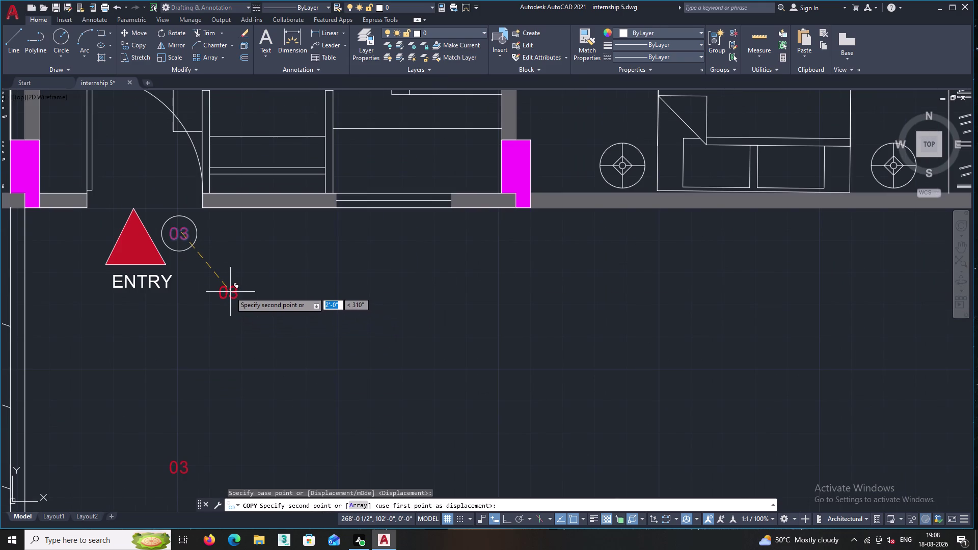
middle_drag(230, 249, 266, 309)
scroll(down, 3)
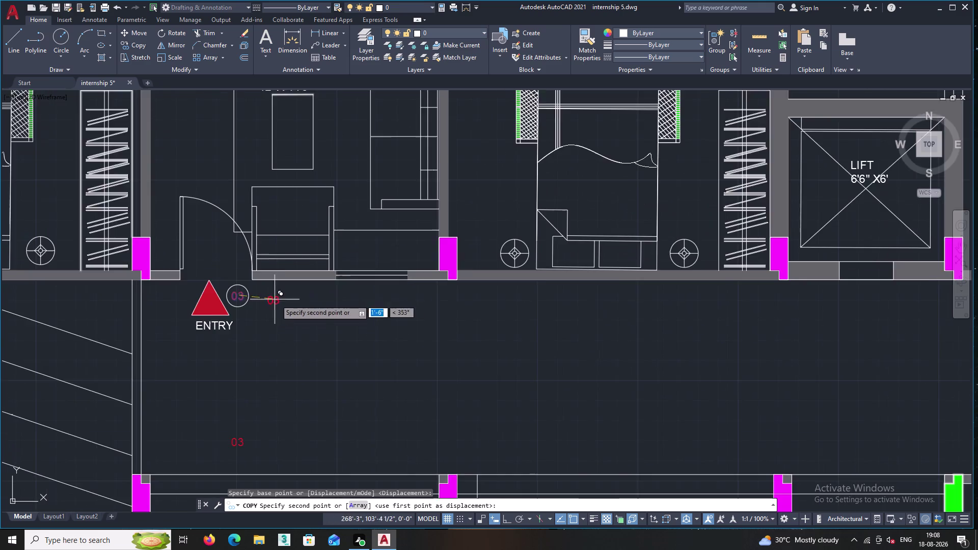
scroll(down, 3)
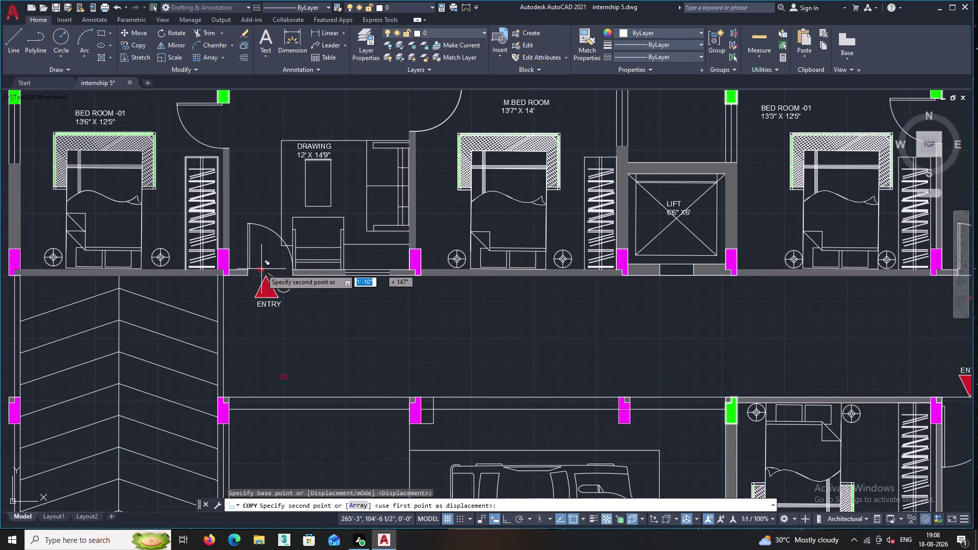
scroll(up, 3)
scroll(up, 3)
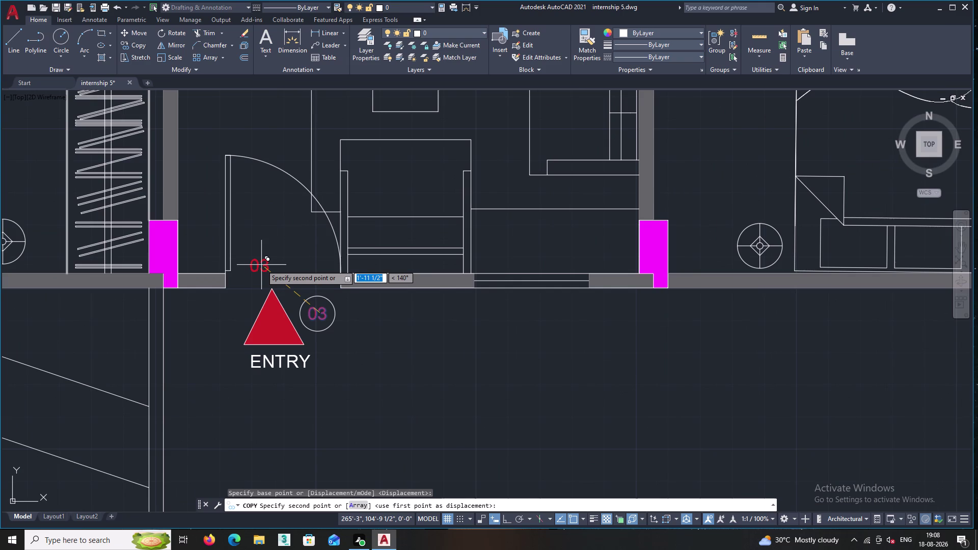
scroll(up, 3)
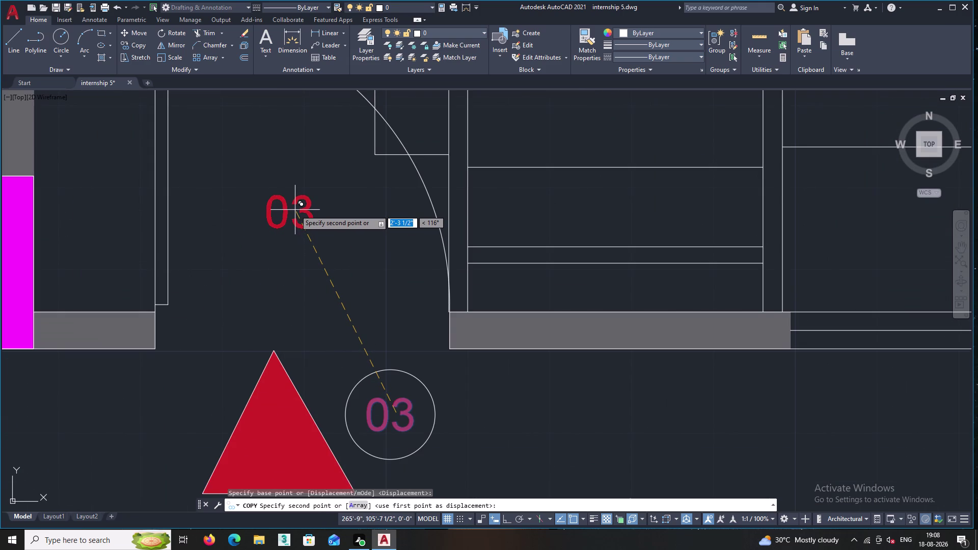
click(294, 210)
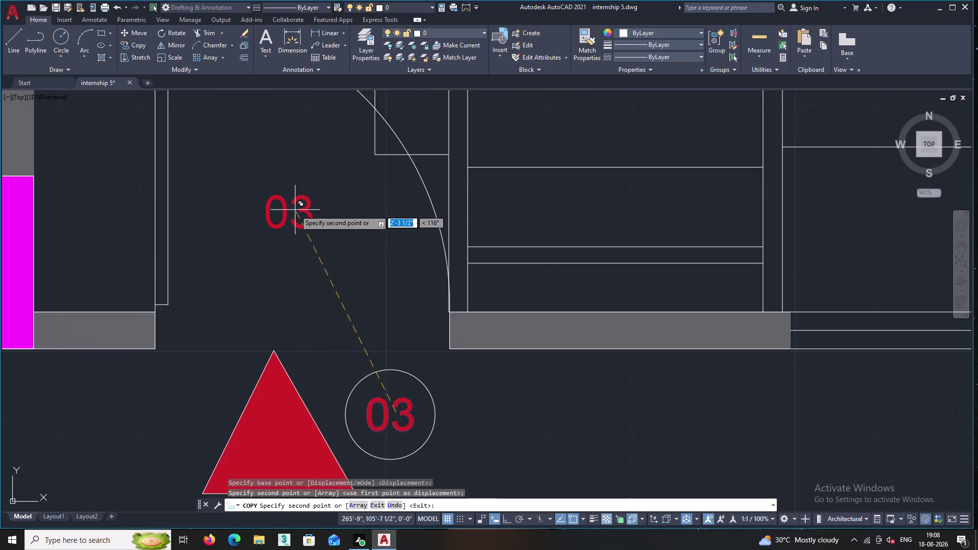
key(Escape)
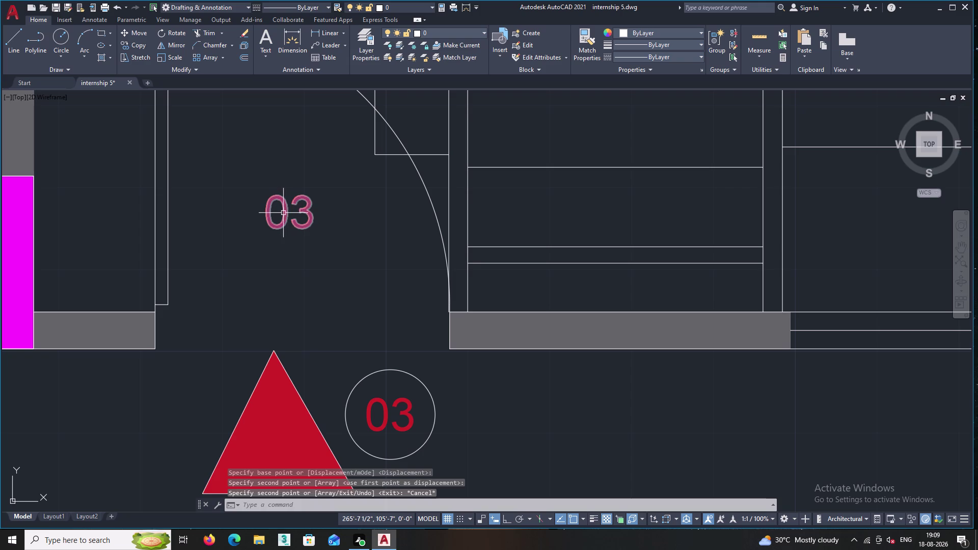
Change the copied tag's text from 03 to D1 and keep the edit.
double_click(283, 213)
click(320, 217)
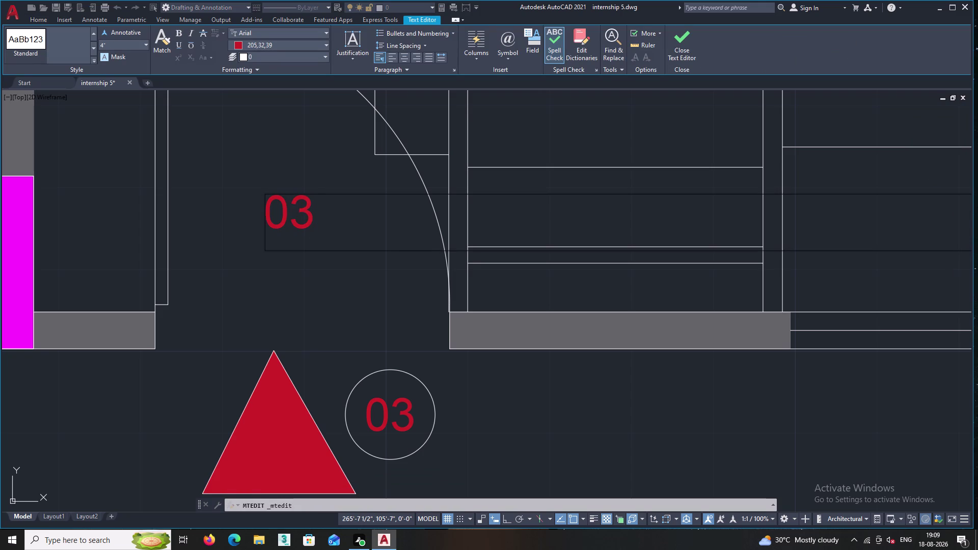
key(BackSpace)
key(BackSpace)
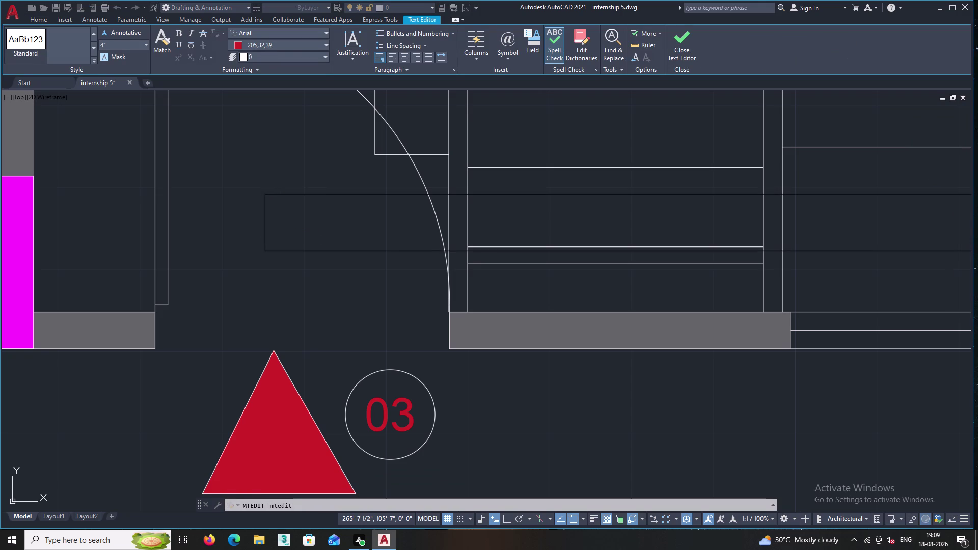
text(D1)
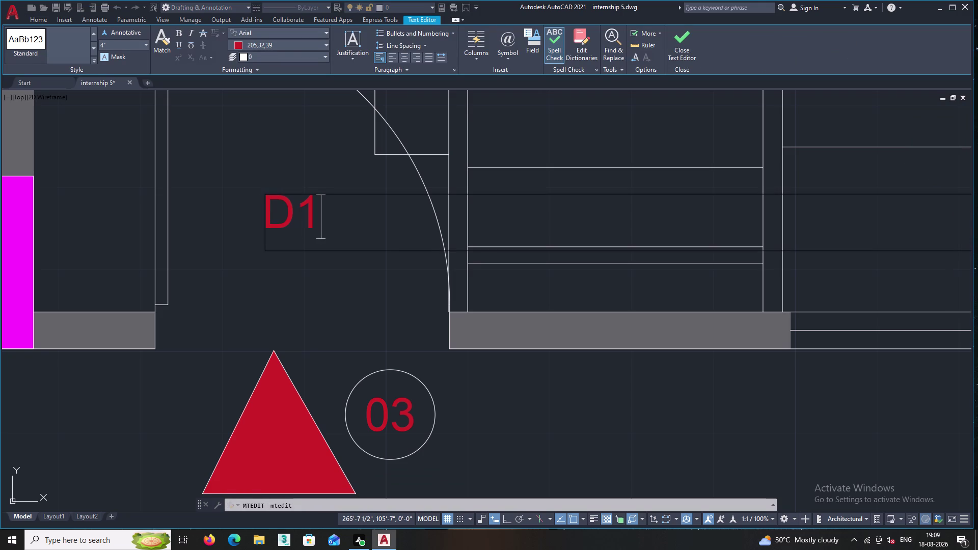
key(Escape)
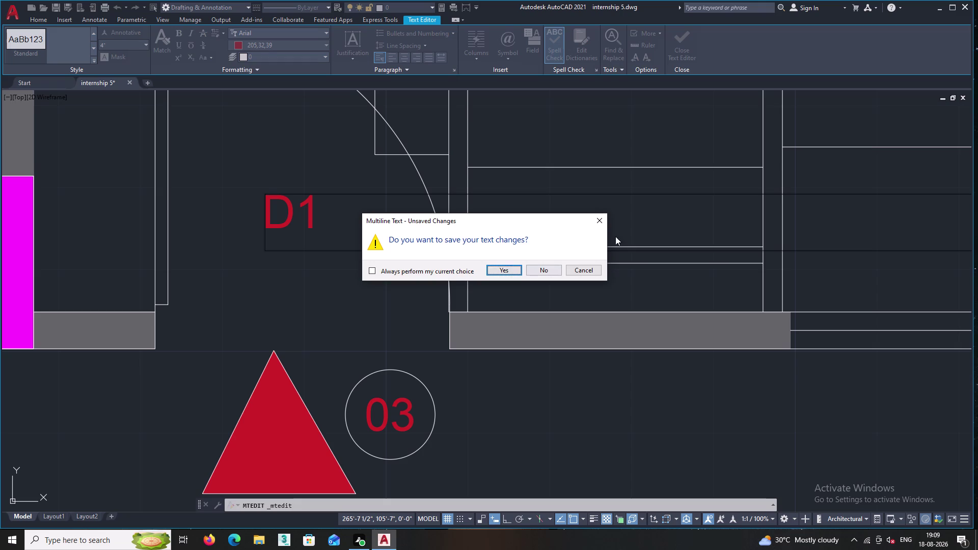
click(595, 218)
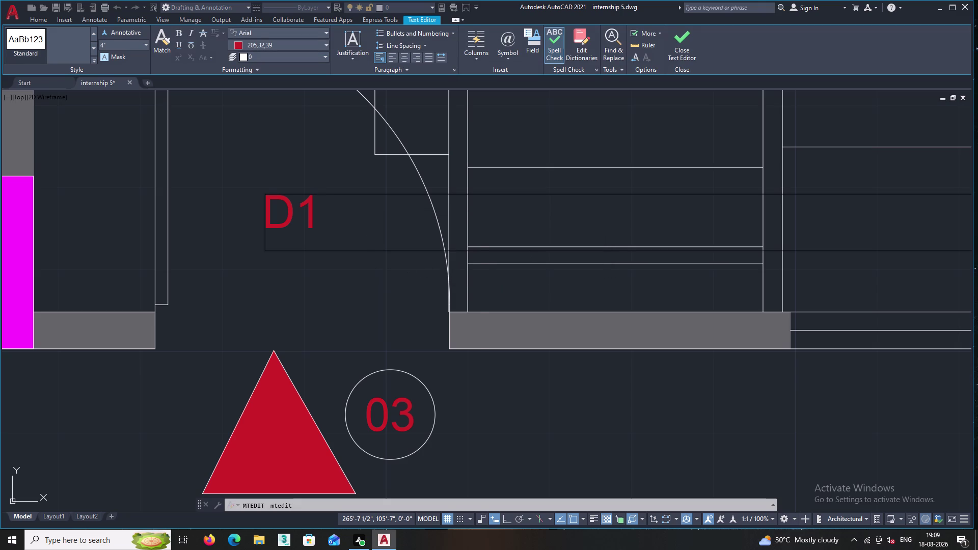
right_click(355, 227)
key(Escape)
key(Escape)
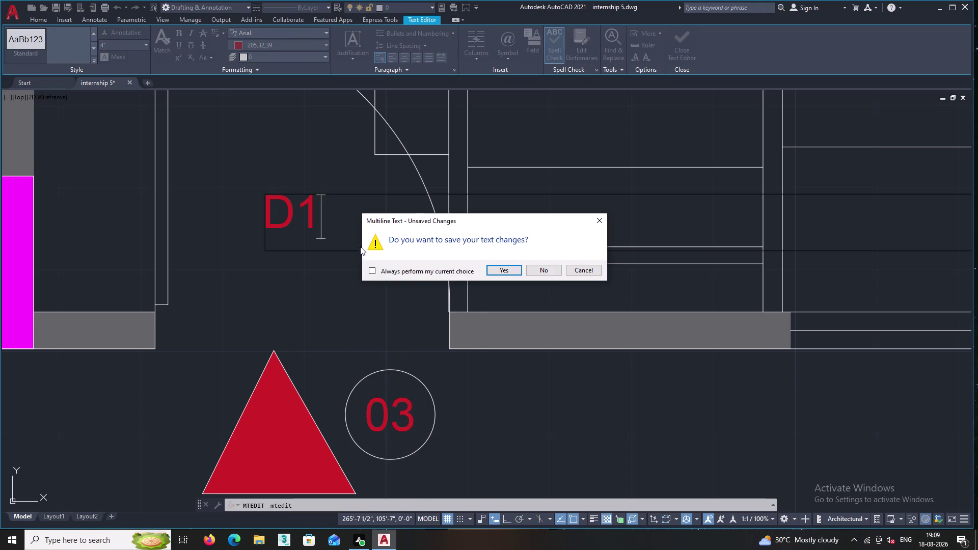
click(507, 265)
click(505, 268)
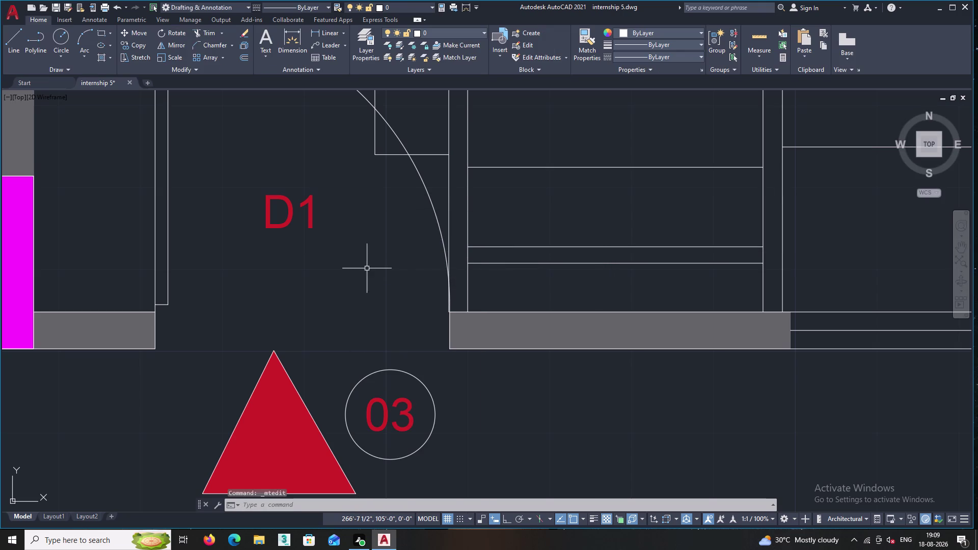
Reselect the D1 tag and start copying it from its shortcut menu.
click(295, 214)
double_click(288, 212)
right_click(288, 178)
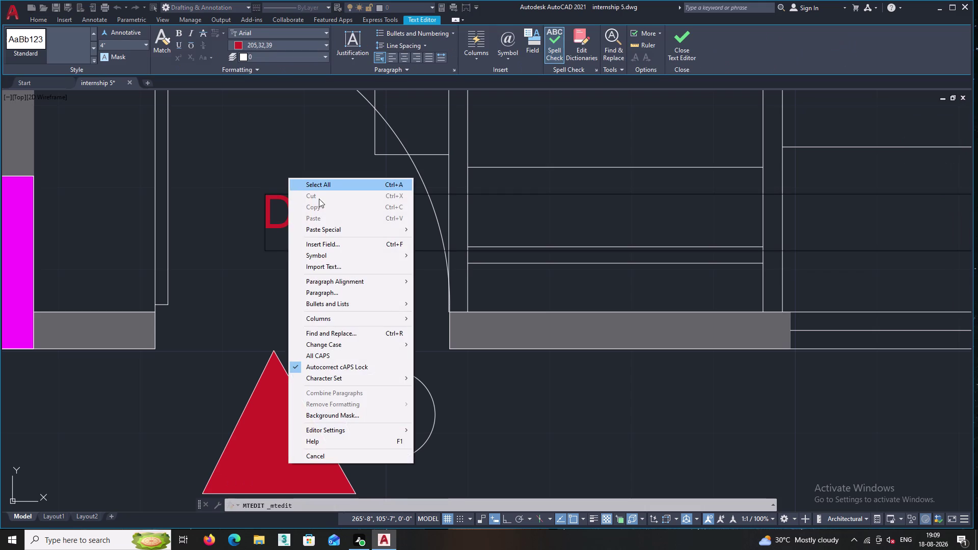
key(Escape)
key(Escape)
click(312, 220)
right_click(304, 183)
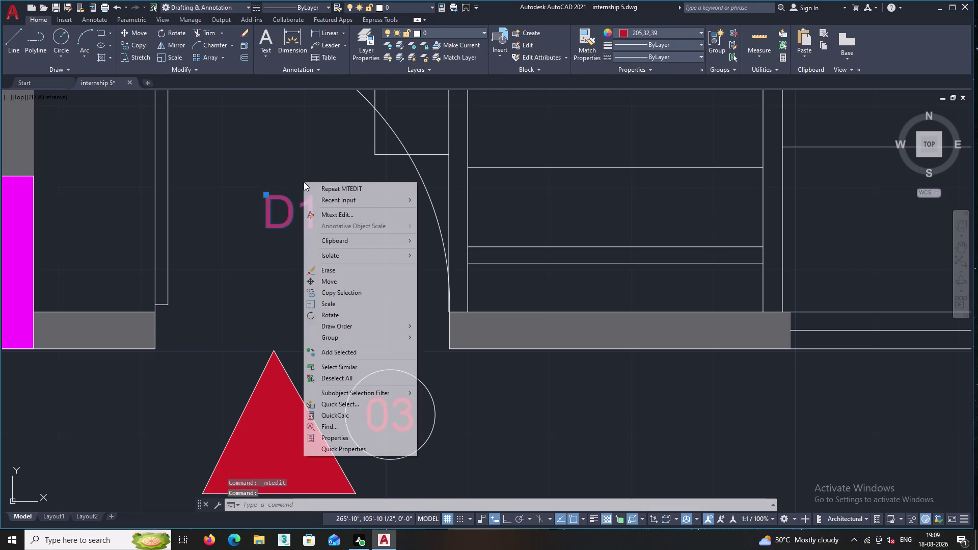
click(334, 291)
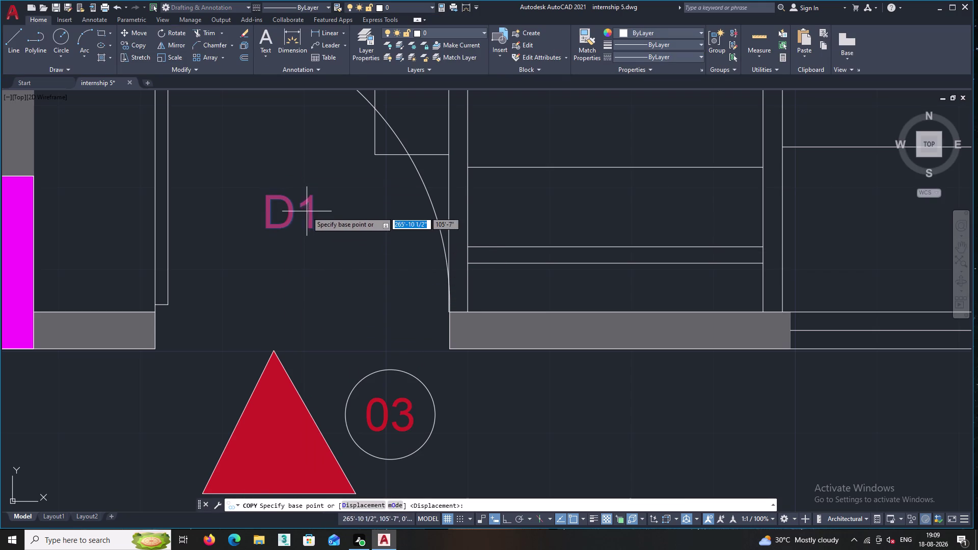
Set the D1 copy base point and tag the BED ROOM-01 and M.BED ROOM doors.
click(292, 210)
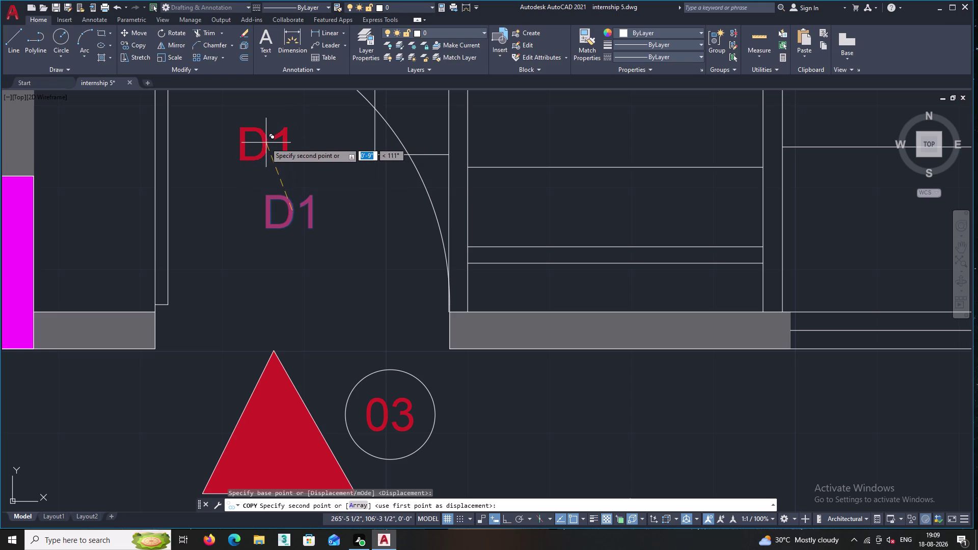
middle_drag(263, 137, 248, 225)
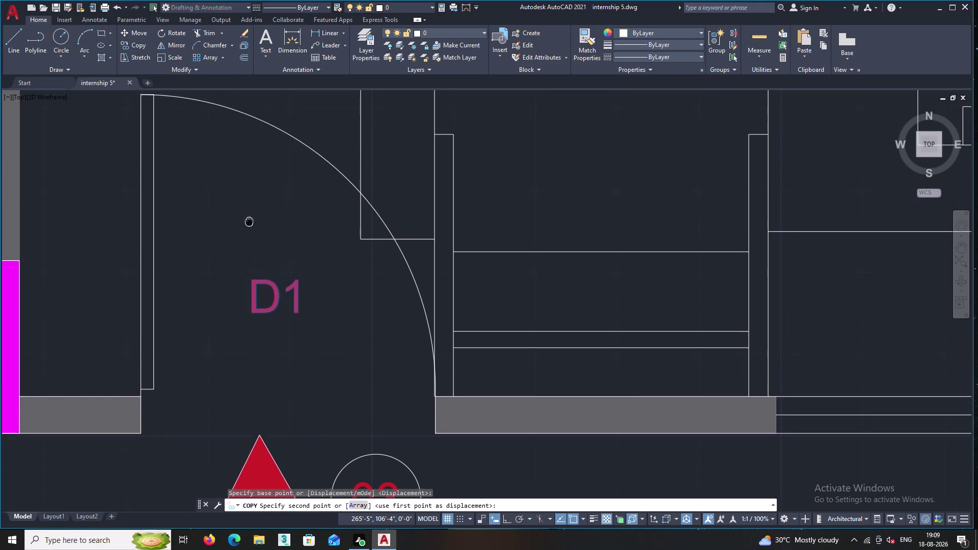
middle_drag(248, 225, 243, 295)
scroll(down, 3)
scroll(down, 3)
middle_drag(231, 212, 250, 330)
scroll(down, 3)
scroll(up, 3)
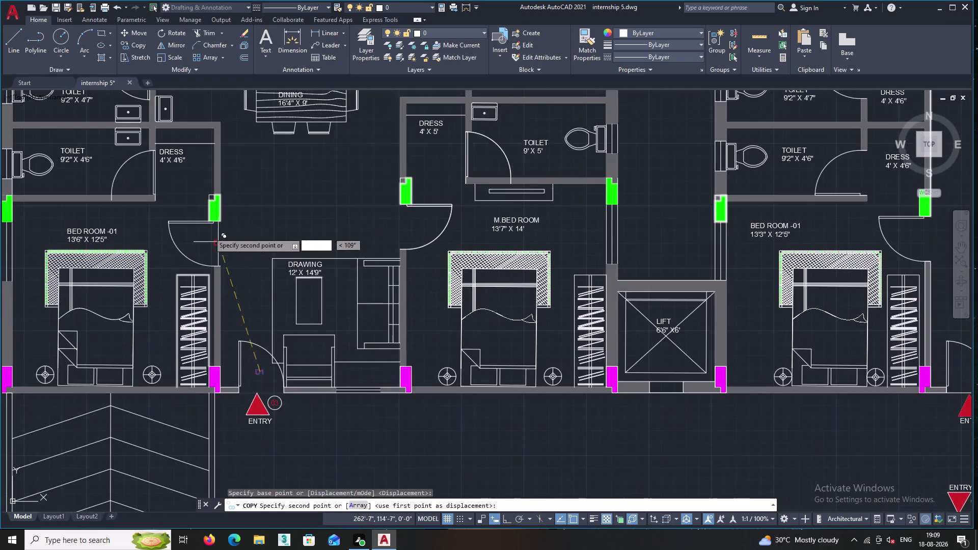
click(202, 246)
middle_drag(284, 226, 249, 255)
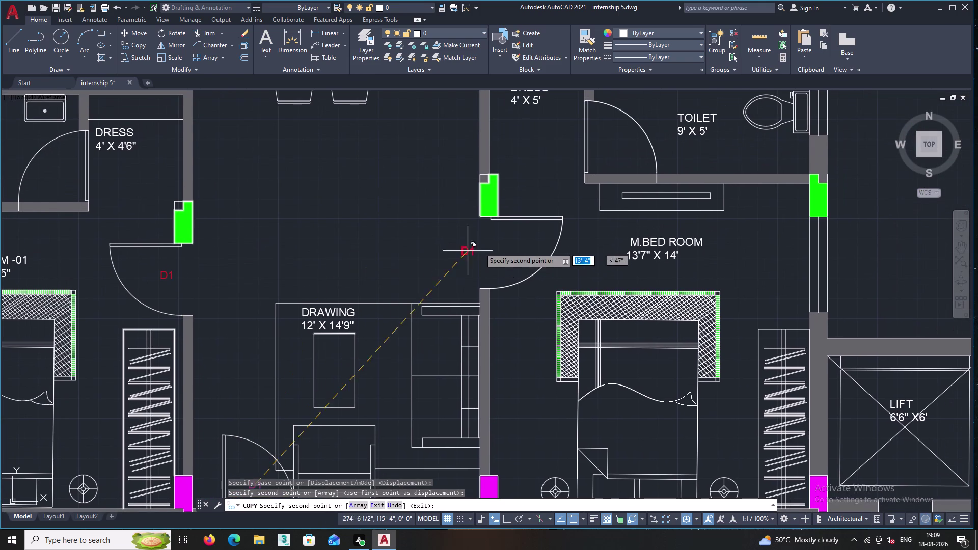
click(512, 247)
Place D1 tags at the dress, toilet, BED ROOM-02, utility and TOILET doors.
middle_drag(405, 269, 398, 296)
scroll(down, 3)
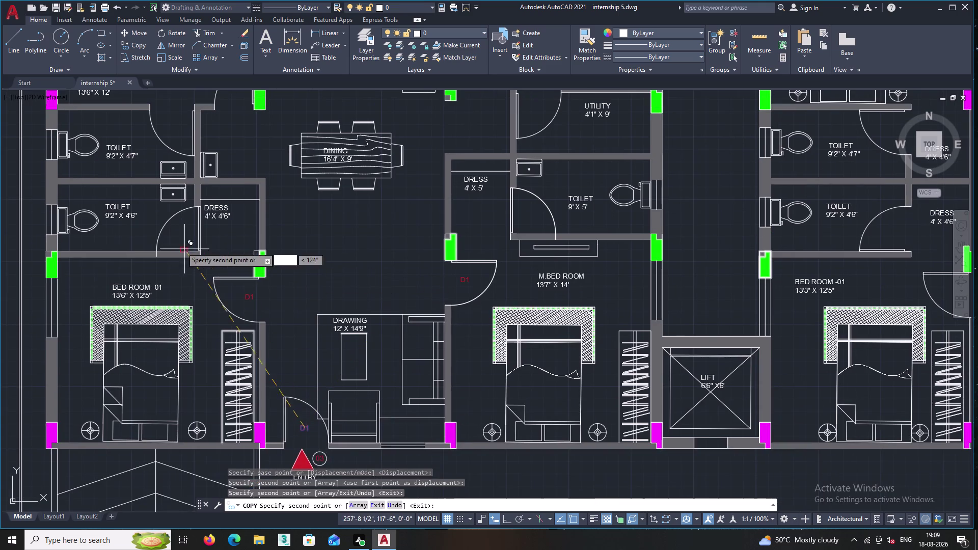
scroll(up, 3)
click(182, 228)
scroll(down, 3)
middle_drag(278, 244, 311, 320)
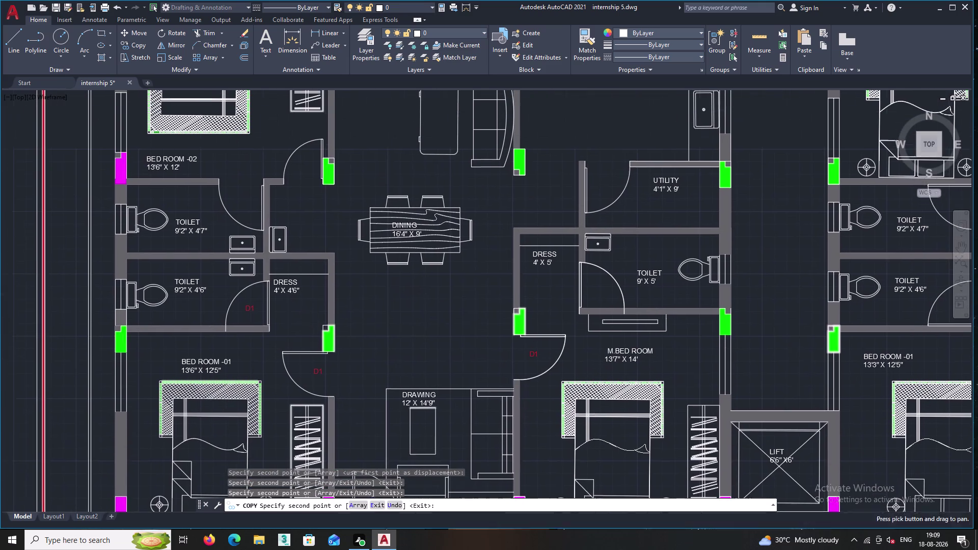
click(243, 200)
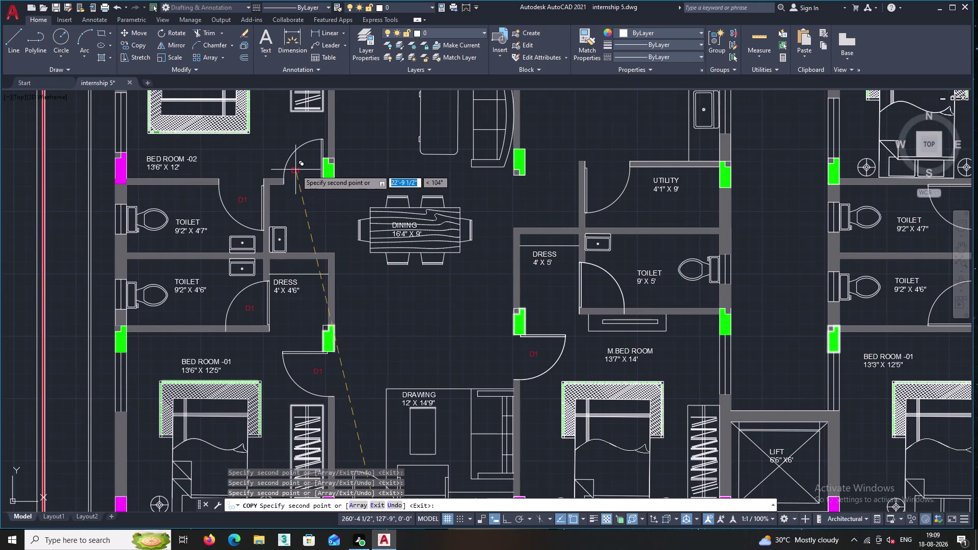
click(304, 170)
middle_drag(348, 207, 250, 282)
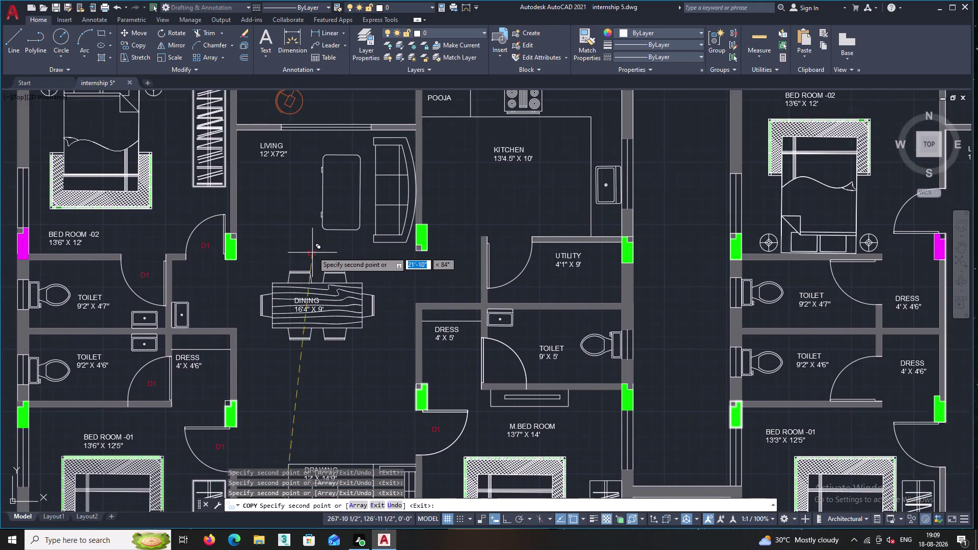
scroll(down, 3)
scroll(up, 3)
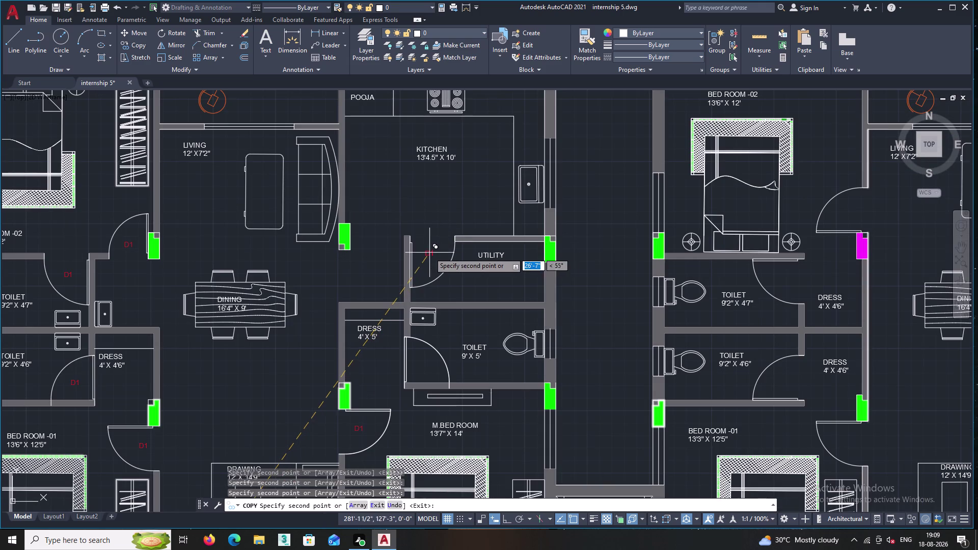
click(429, 253)
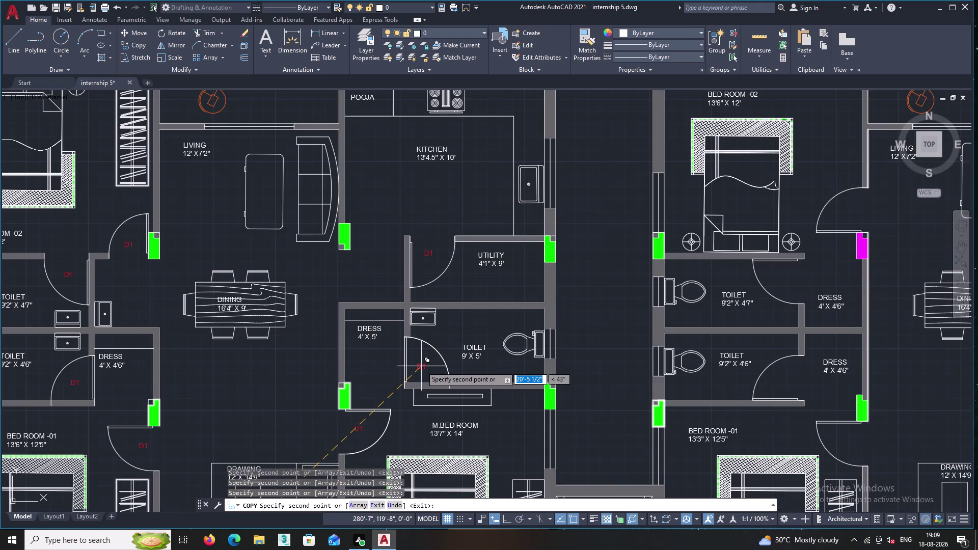
click(421, 366)
In the neighbouring flat, tag the LIVING, DRESS and lower bedroom doors with D1.
middle_drag(520, 333, 454, 396)
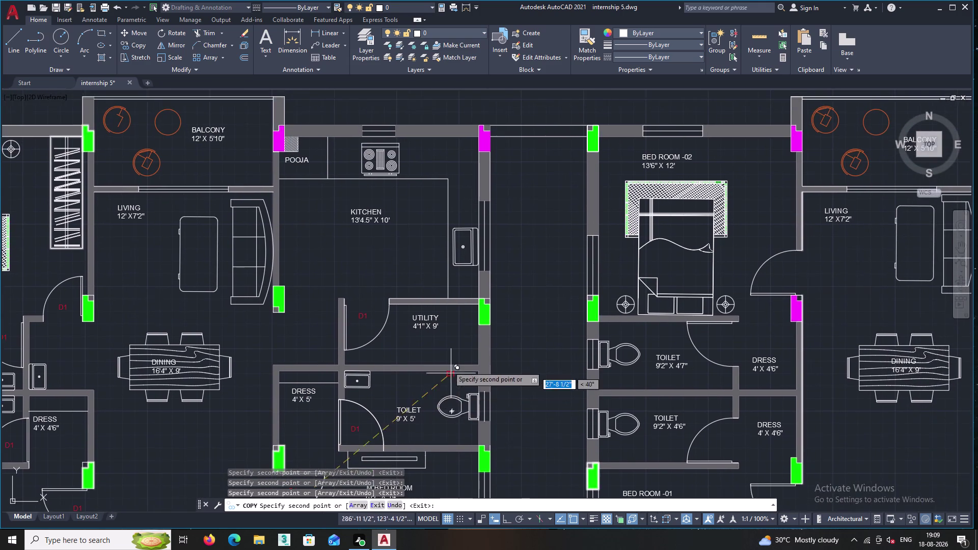
scroll(down, 3)
middle_drag(534, 349, 442, 292)
scroll(up, 3)
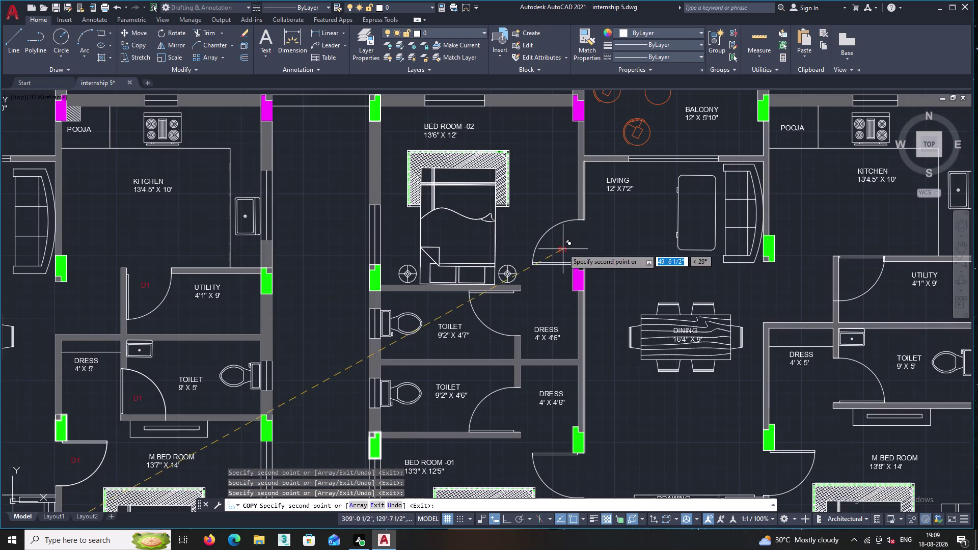
click(567, 243)
click(500, 411)
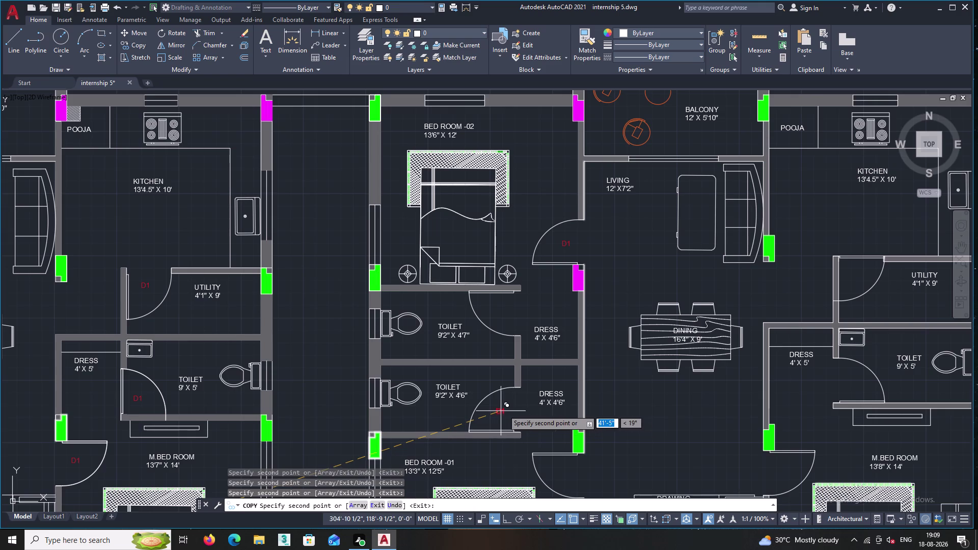
middle_drag(503, 410, 470, 334)
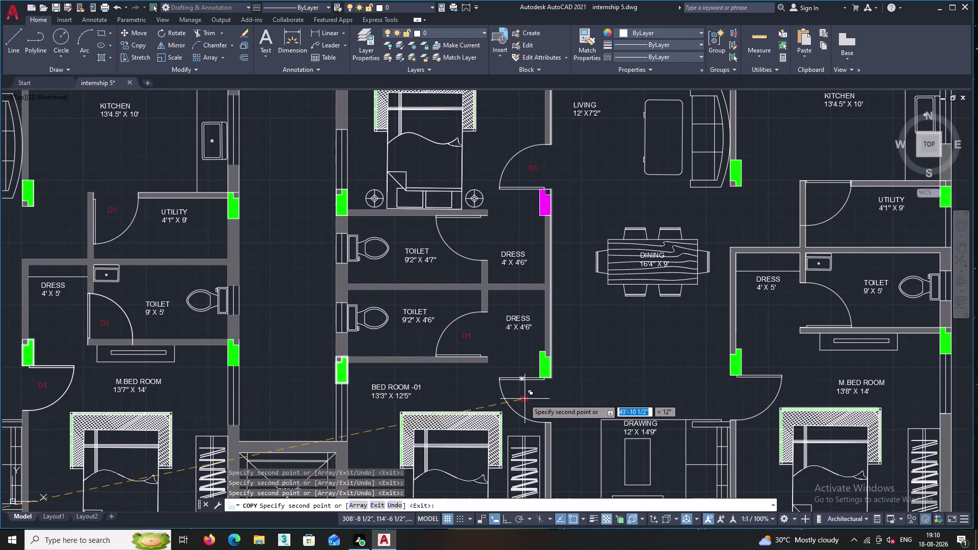
click(524, 399)
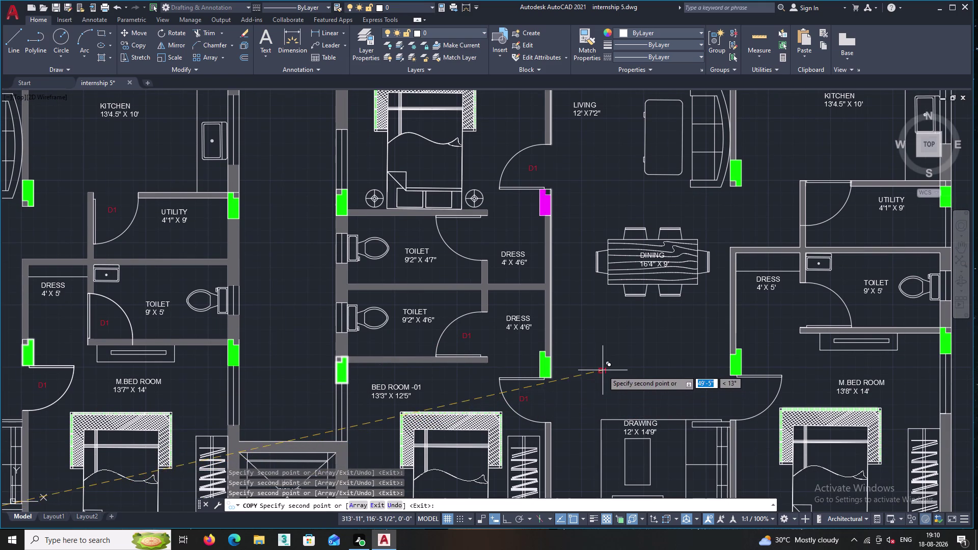
Tag the next flat's UTILITY, DRESS, M.BED ROOM and drawing room doors with D1.
middle_drag(686, 323, 399, 406)
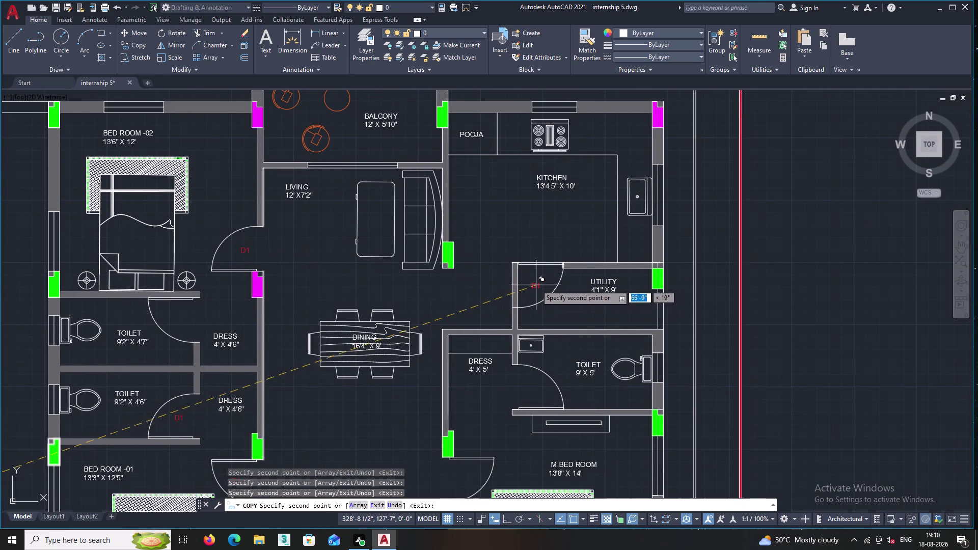
click(538, 282)
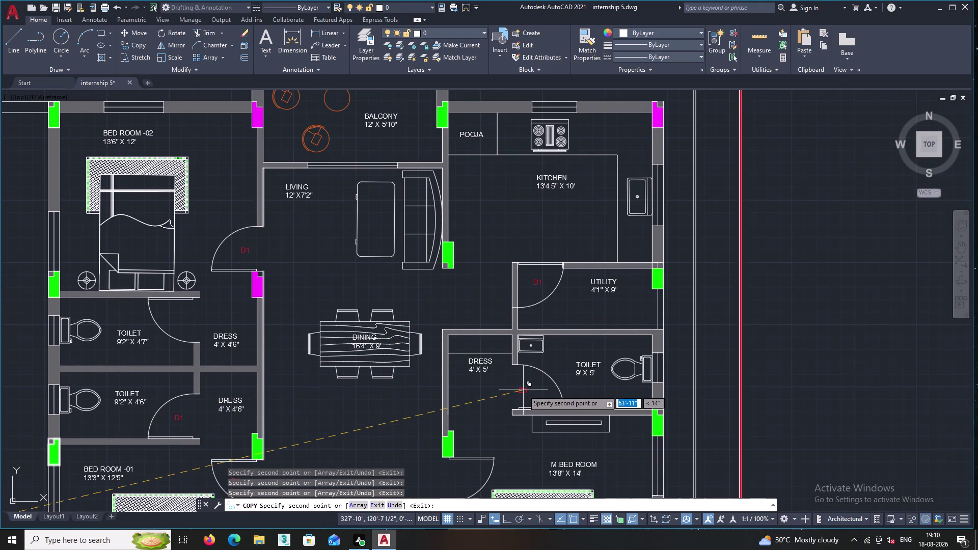
click(523, 390)
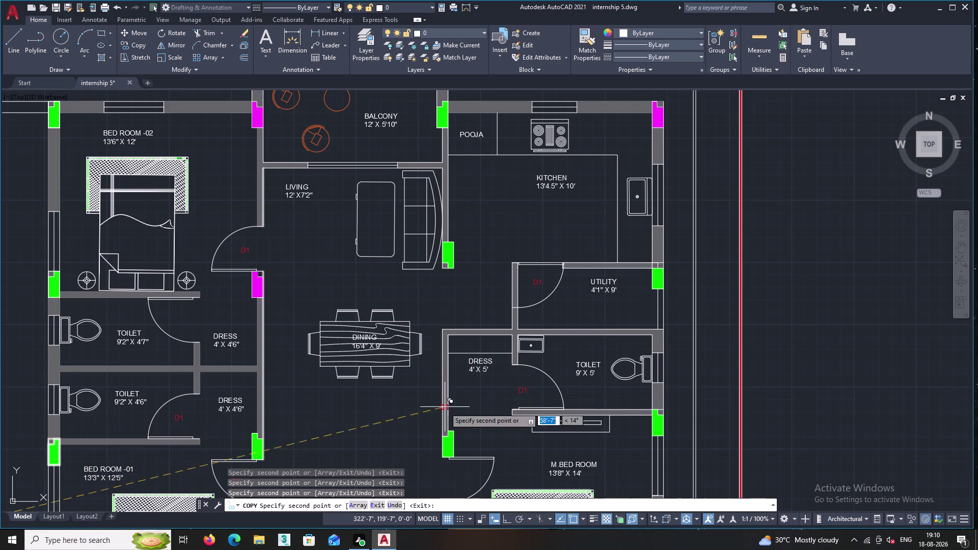
middle_drag(466, 409, 441, 386)
click(433, 457)
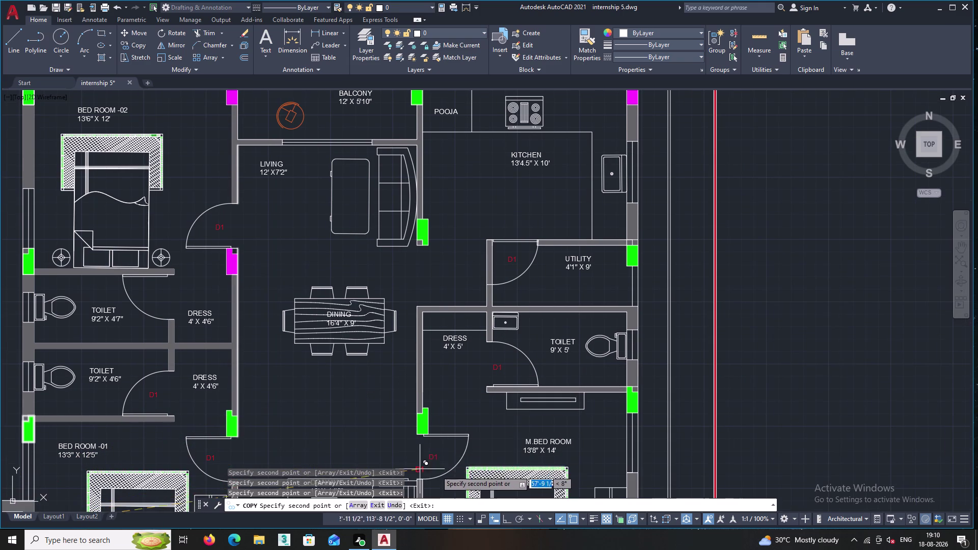
middle_drag(463, 450, 438, 307)
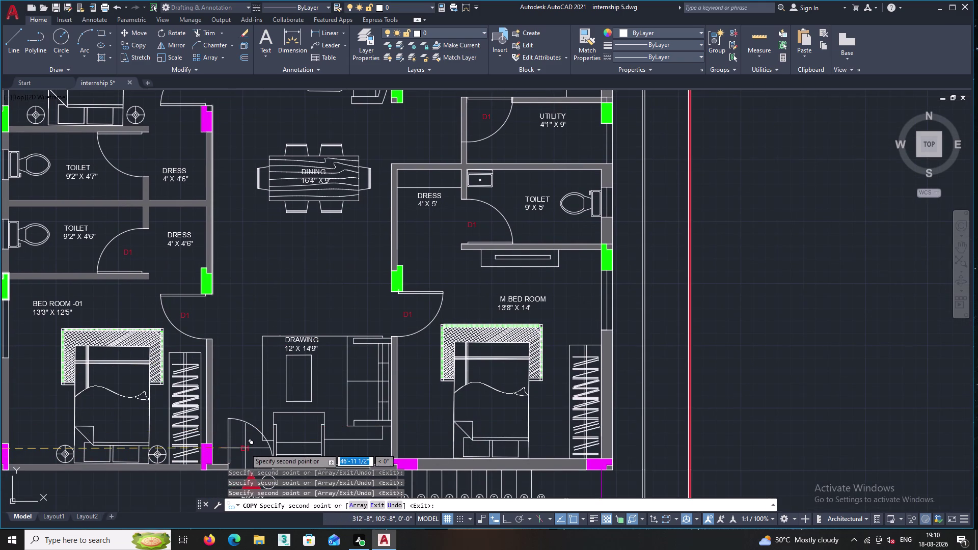
click(245, 448)
Survey the plan and add a D1 tag at the missed toilet door.
middle_drag(313, 431, 407, 242)
scroll(down, 3)
scroll(down, 3)
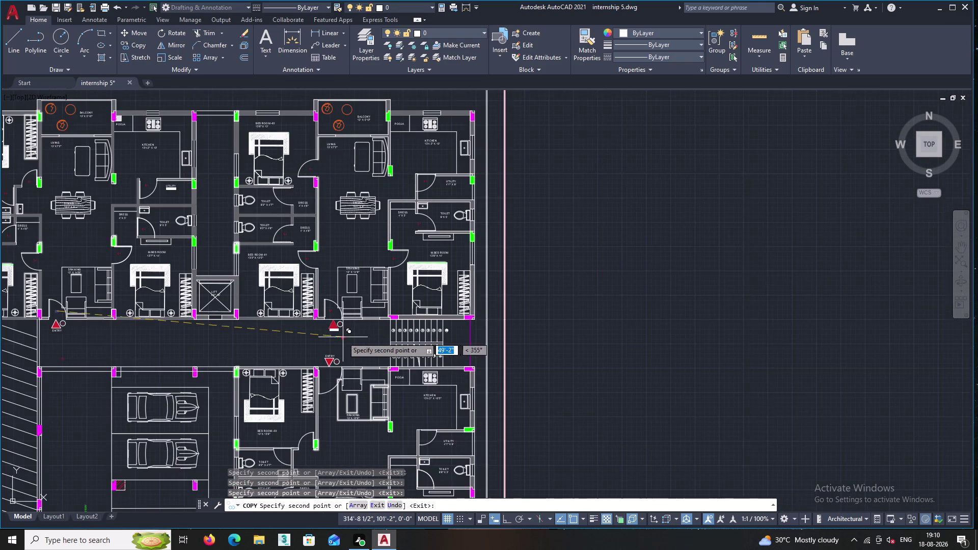
scroll(up, 3)
middle_drag(336, 321, 328, 419)
scroll(up, 3)
middle_drag(253, 234, 270, 301)
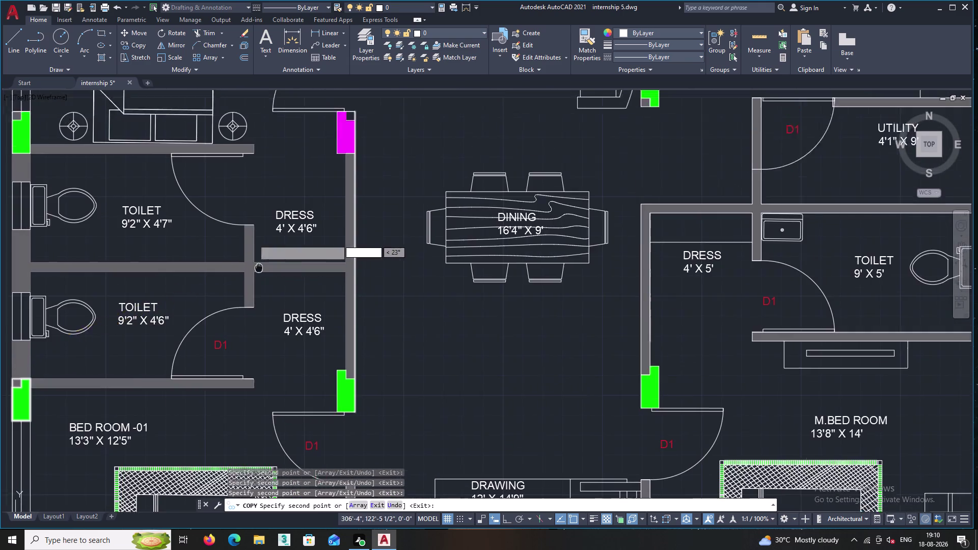
middle_drag(269, 302, 305, 418)
scroll(up, 3)
click(267, 343)
Check the remaining doors across the plan, then end the copy command.
scroll(down, 3)
middle_drag(385, 363, 330, 371)
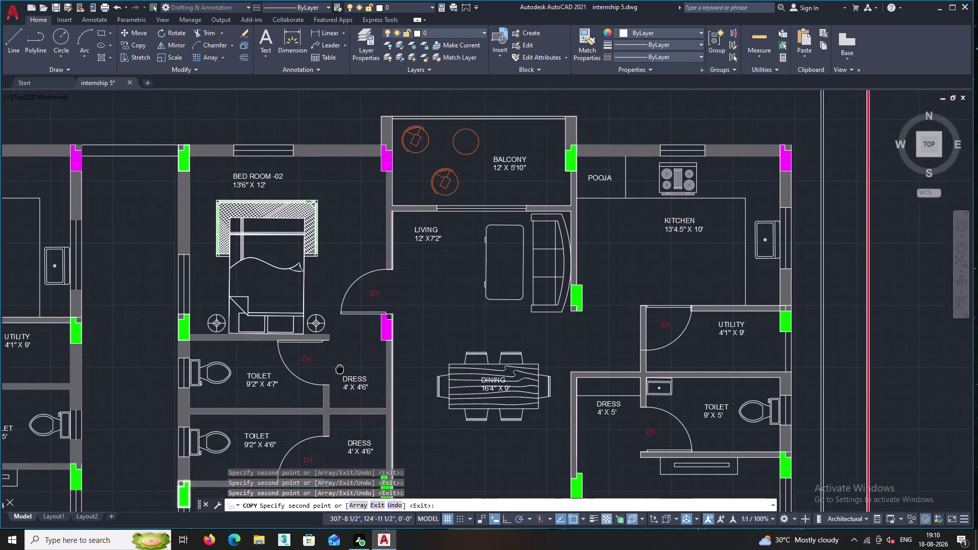
middle_drag(330, 371, 328, 372)
middle_drag(498, 350, 370, 356)
middle_drag(531, 371, 493, 304)
middle_drag(493, 379, 459, 281)
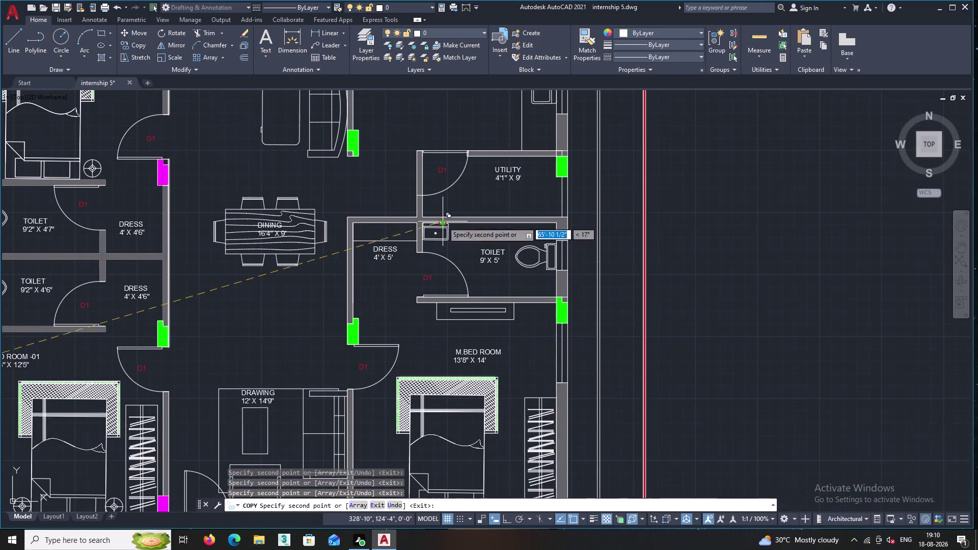
middle_drag(481, 382, 466, 281)
middle_drag(475, 401, 500, 262)
scroll(down, 3)
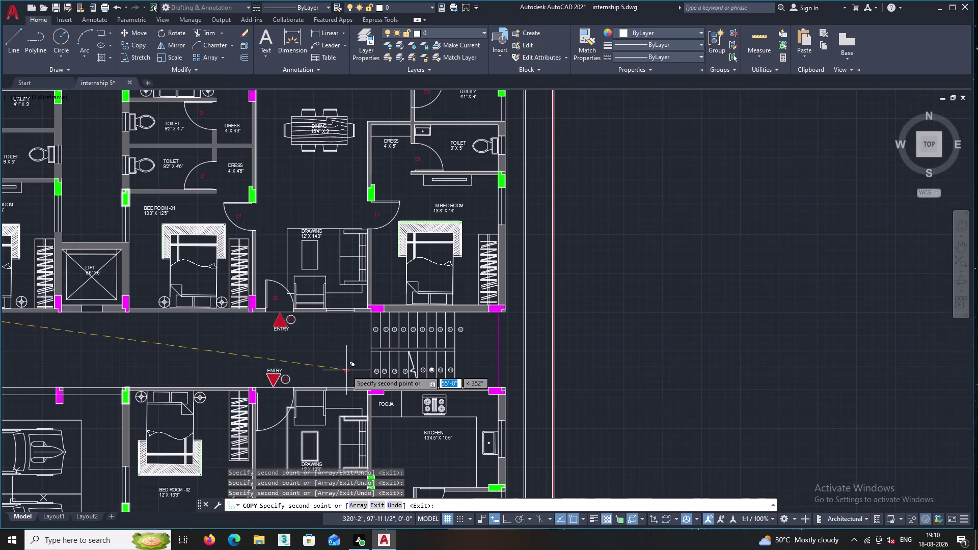
middle_drag(340, 363, 681, 366)
middle_drag(445, 371, 561, 376)
middle_drag(437, 366, 467, 369)
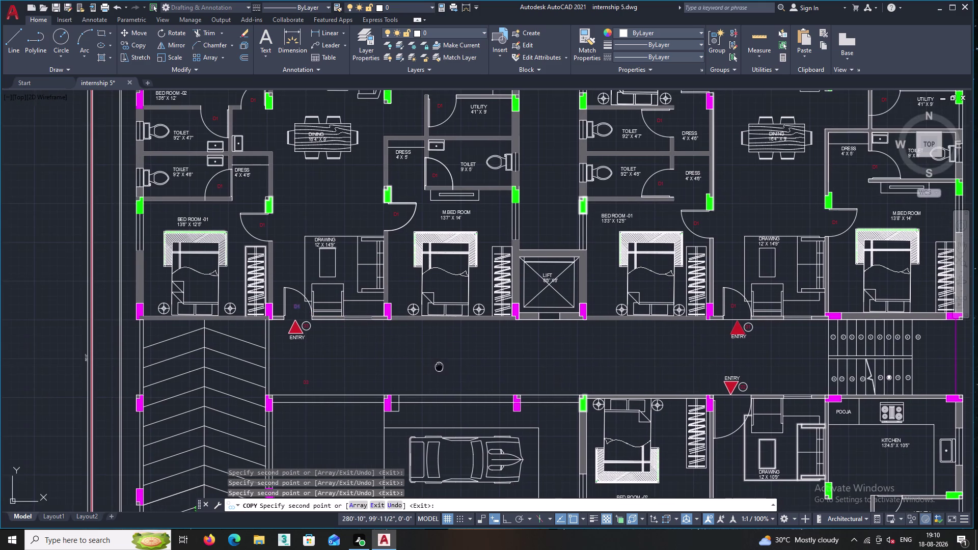
middle_drag(467, 368, 494, 371)
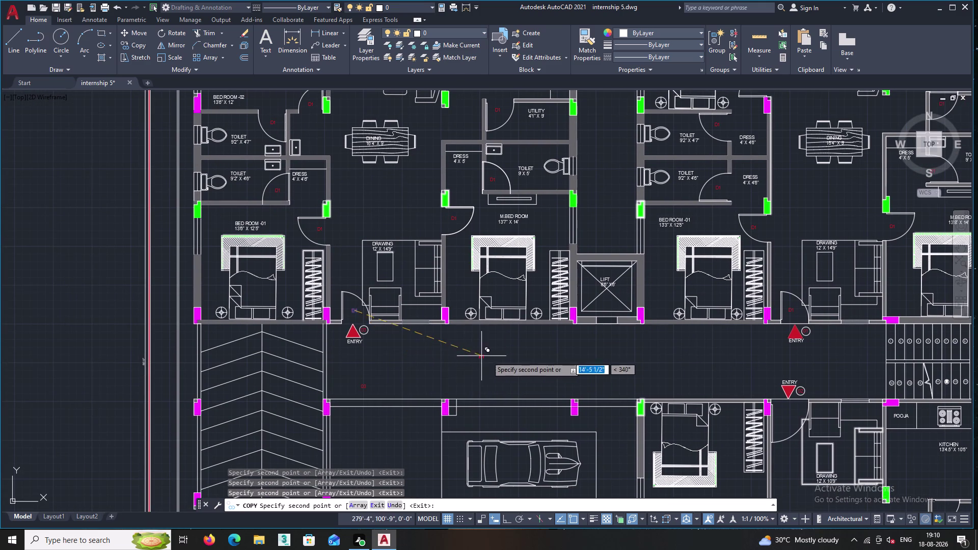
key(Escape)
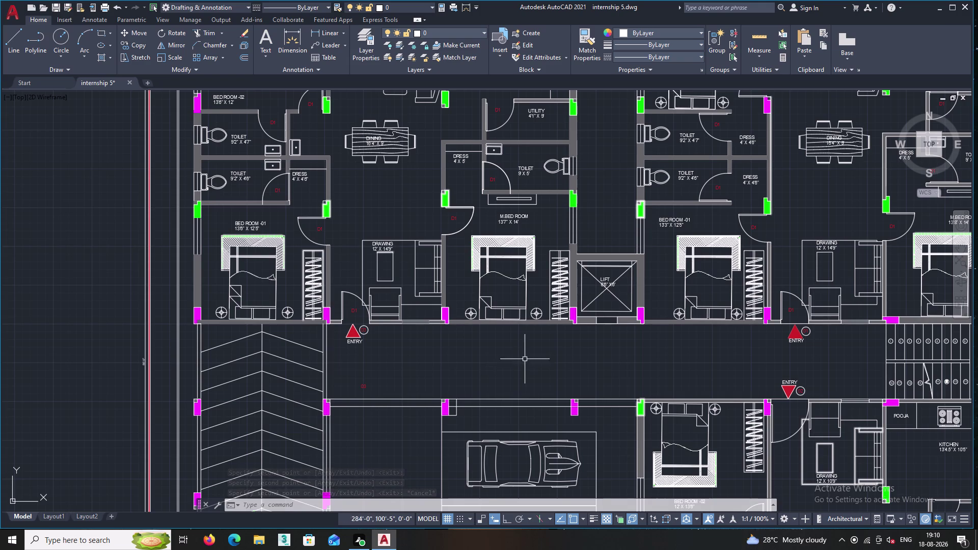
scroll(down, 3)
middle_drag(530, 356, 419, 358)
key(Escape)
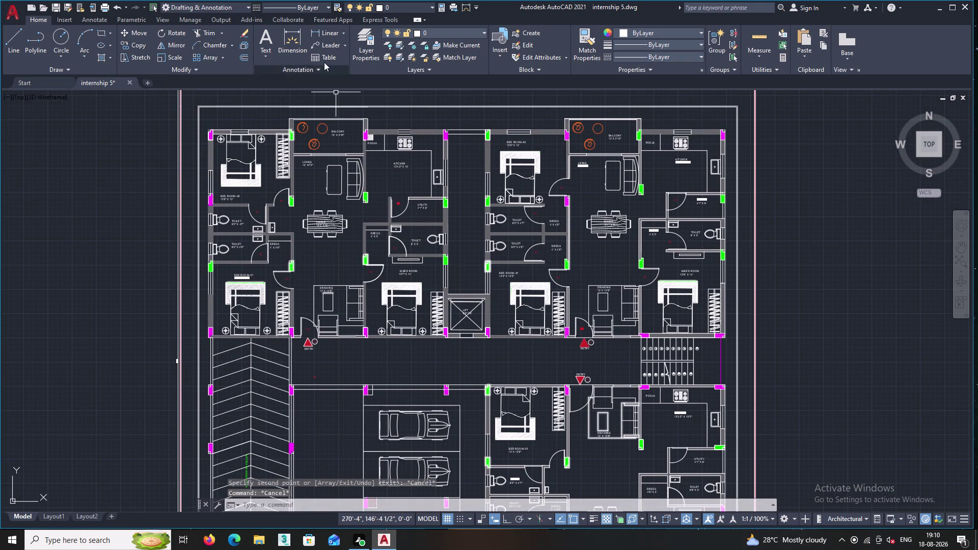
scroll(down, 3)
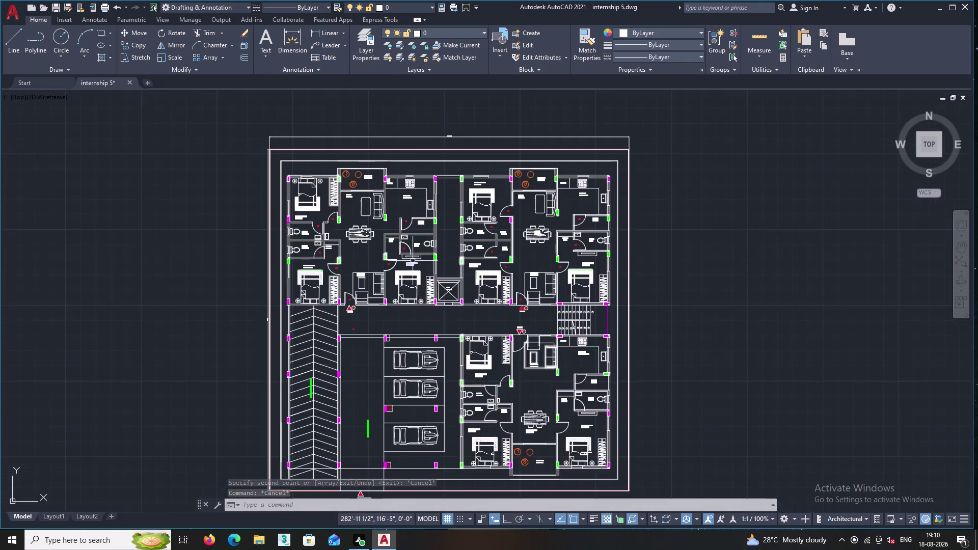
middle_drag(413, 260, 202, 170)
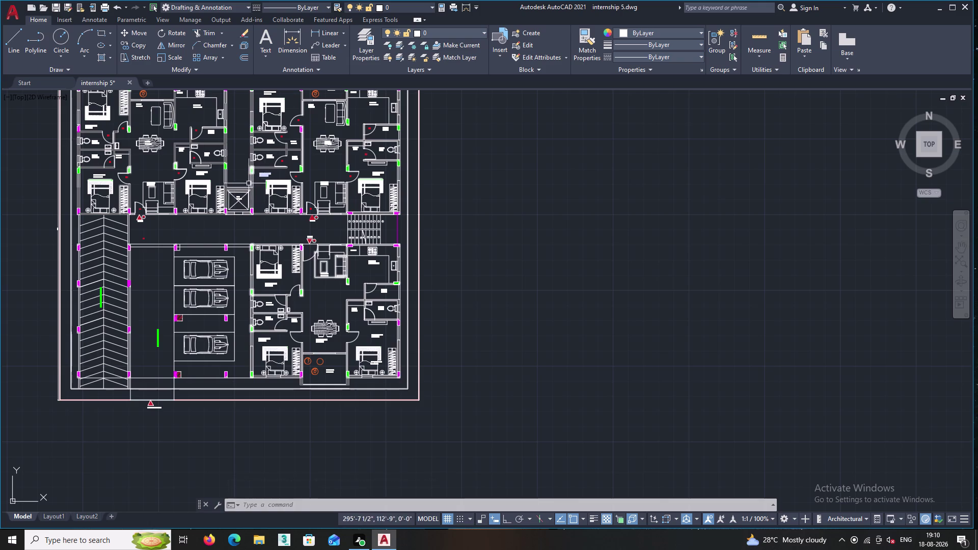
middle_drag(210, 186, 251, 221)
scroll(up, 3)
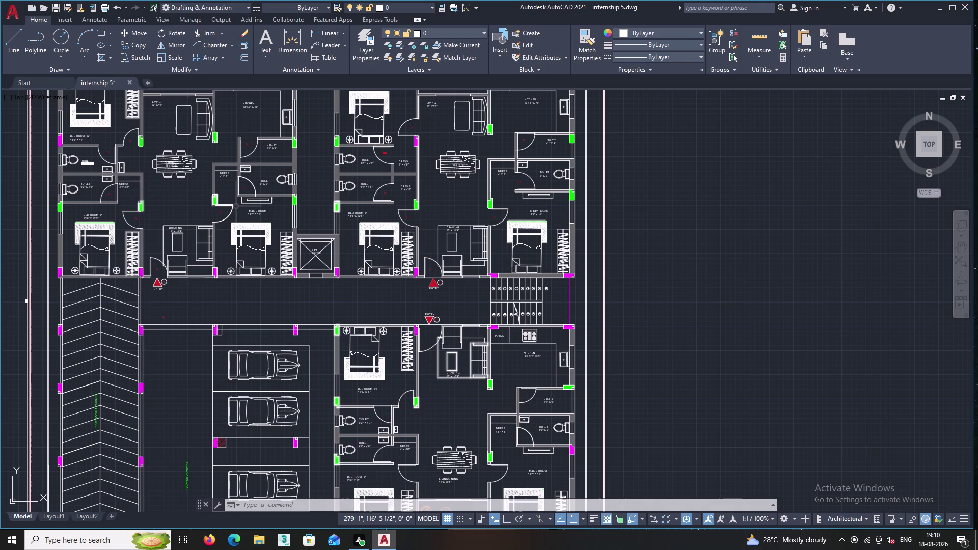
scroll(up, 3)
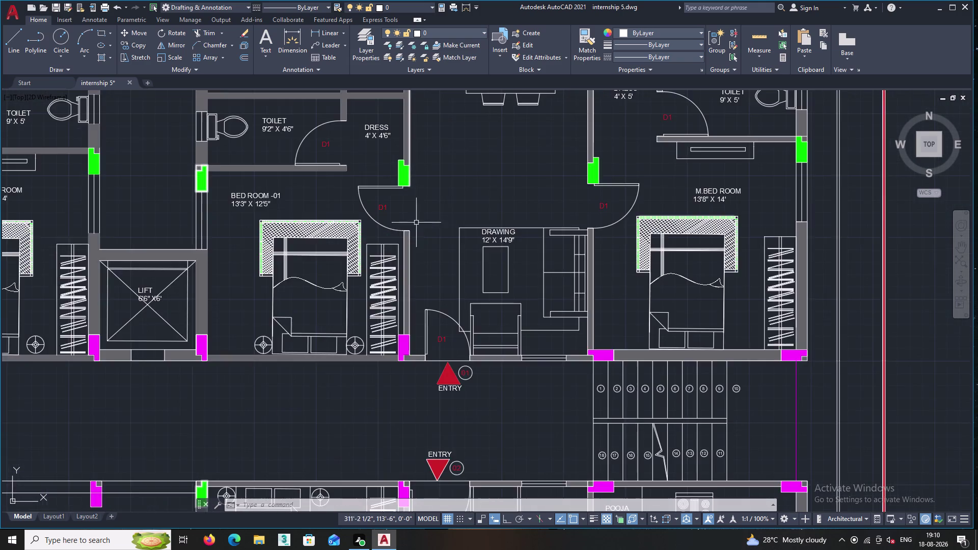
scroll(up, 3)
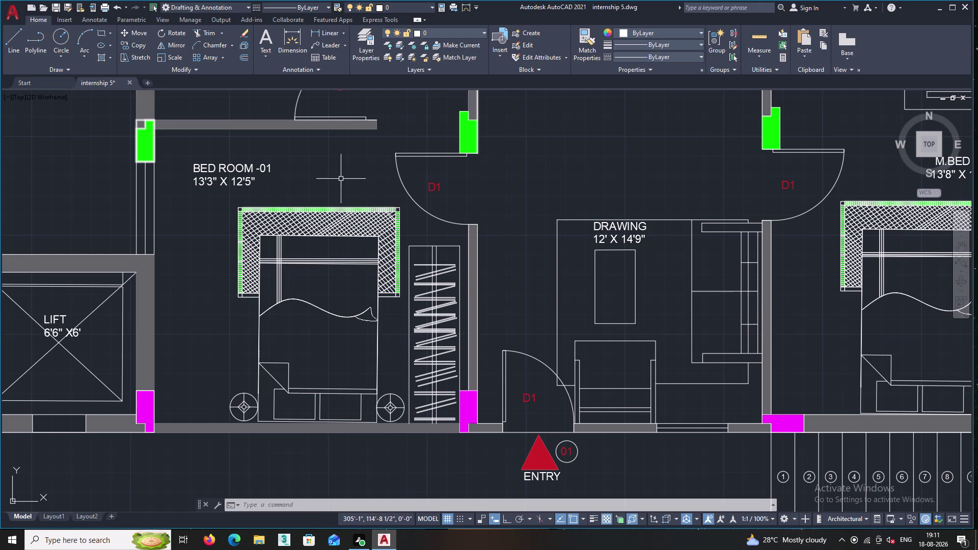
scroll(down, 3)
scroll(down, 3)
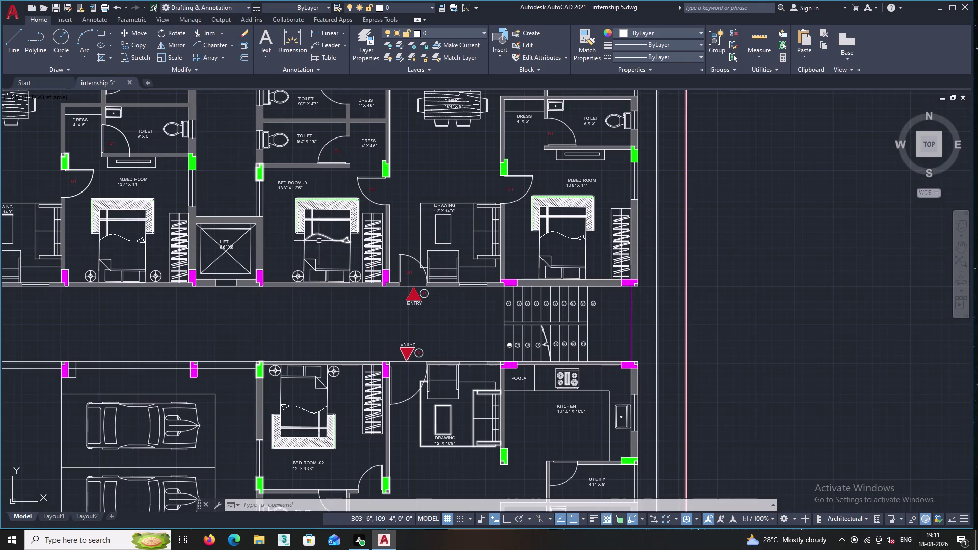
middle_drag(493, 301, 399, 238)
scroll(up, 3)
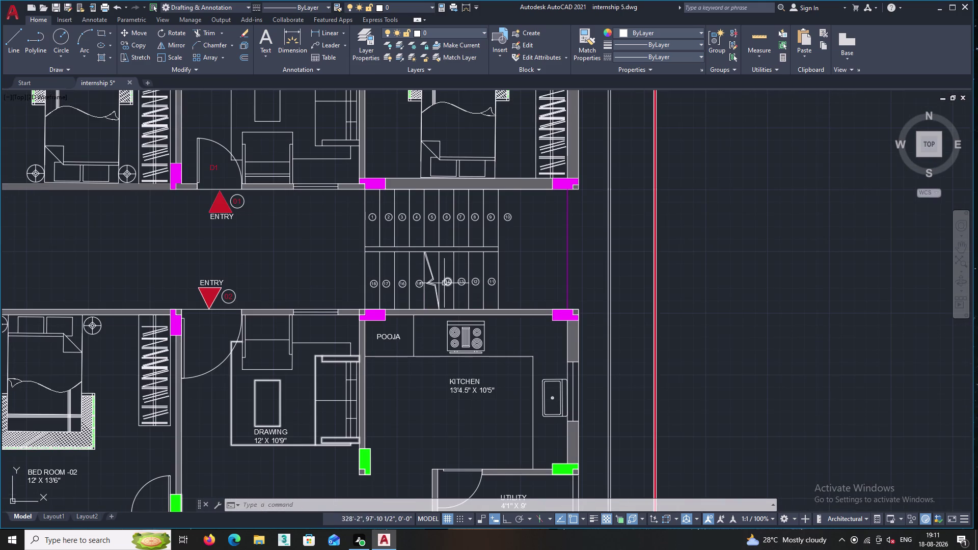
scroll(down, 3)
middle_drag(421, 251, 428, 320)
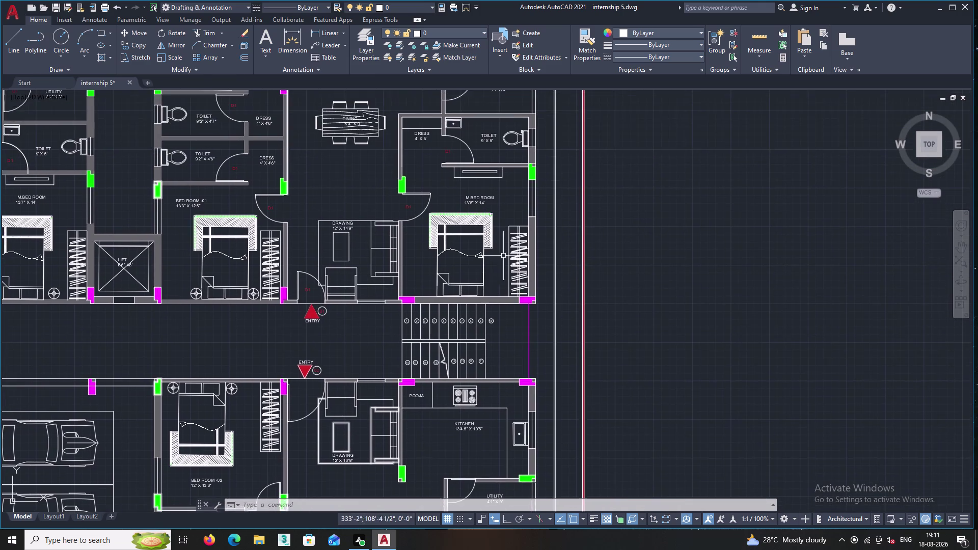
scroll(up, 3)
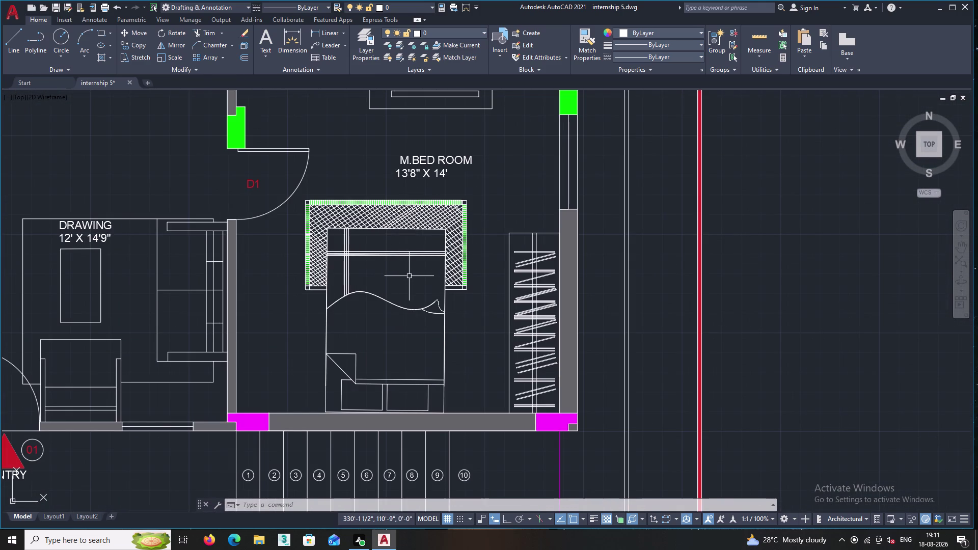
scroll(down, 3)
scroll(down, 3)
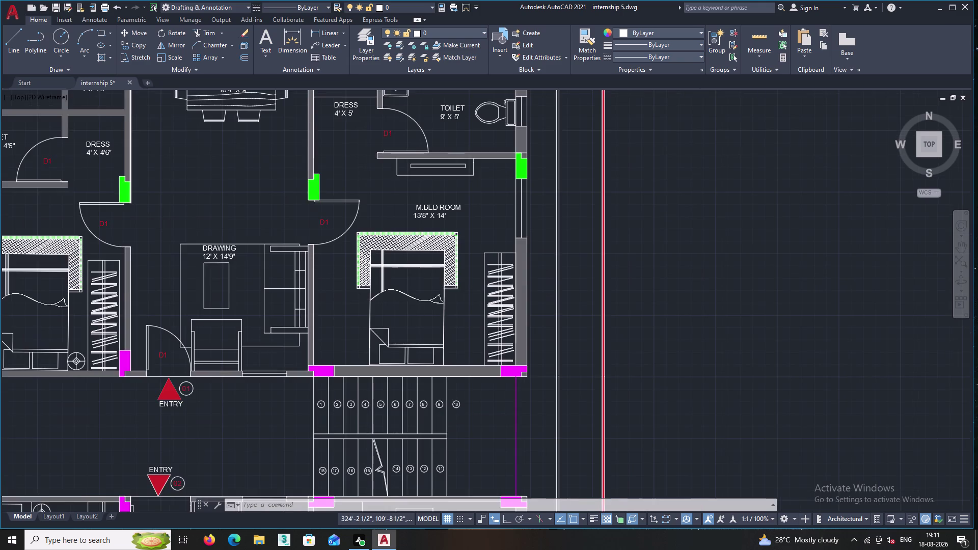
middle_drag(280, 225, 288, 280)
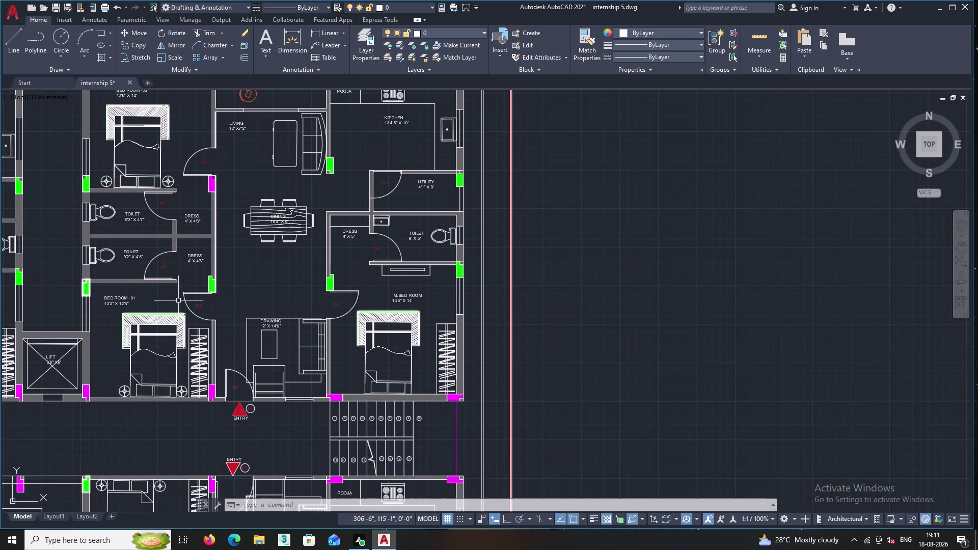
scroll(down, 3)
middle_drag(168, 324, 291, 166)
middle_drag(252, 211, 232, 248)
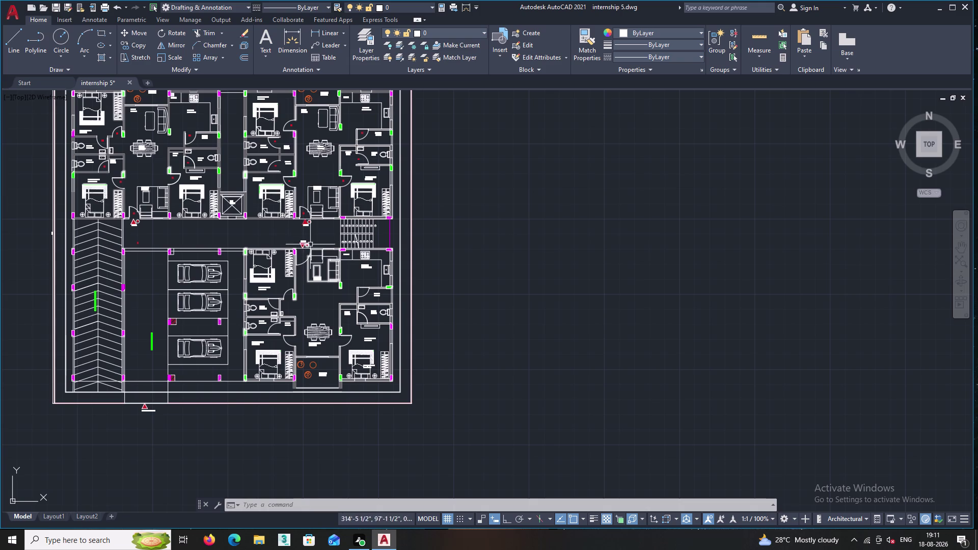
middle_drag(320, 233, 330, 340)
scroll(up, 3)
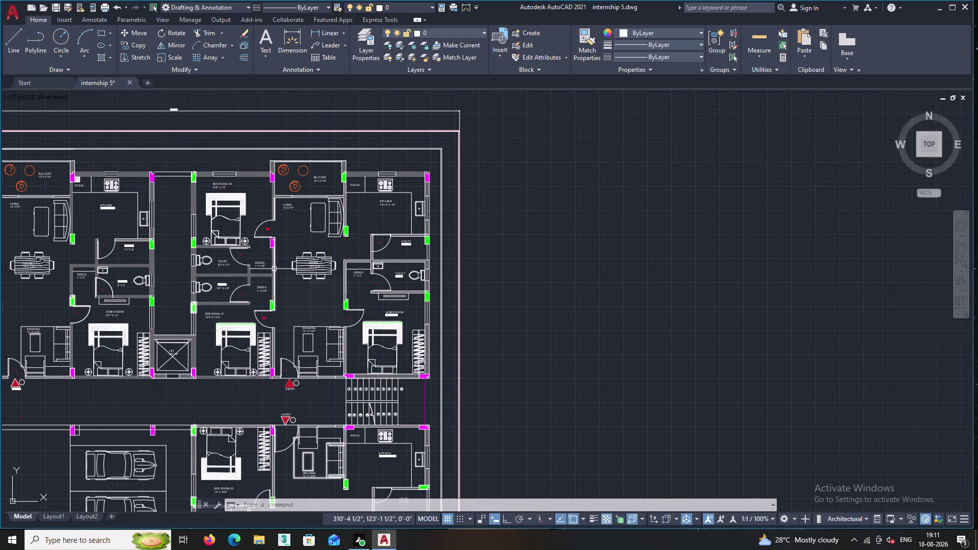
middle_drag(181, 276, 251, 258)
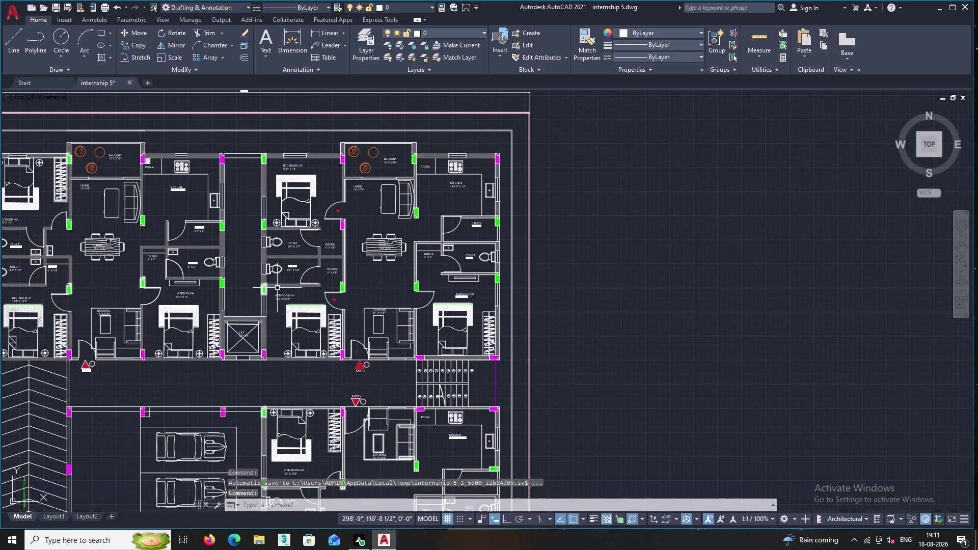
middle_drag(277, 287, 287, 349)
scroll(up, 3)
middle_click(319, 303)
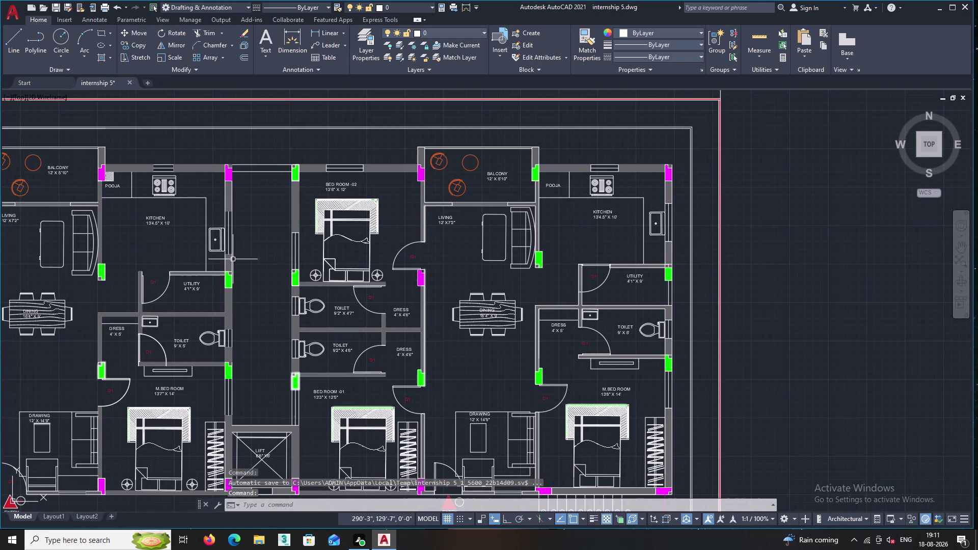
middle_drag(62, 259, 168, 266)
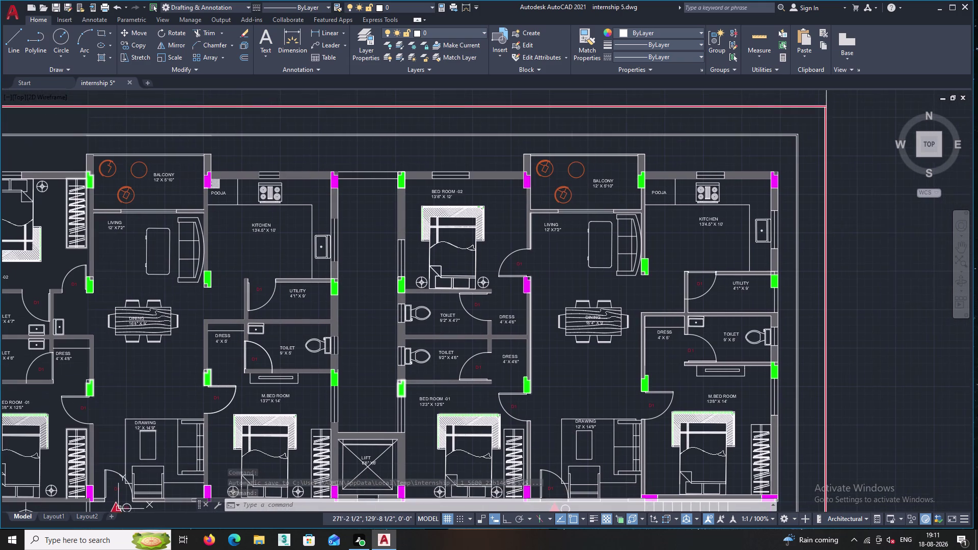
middle_click(372, 273)
middle_drag(228, 272, 318, 275)
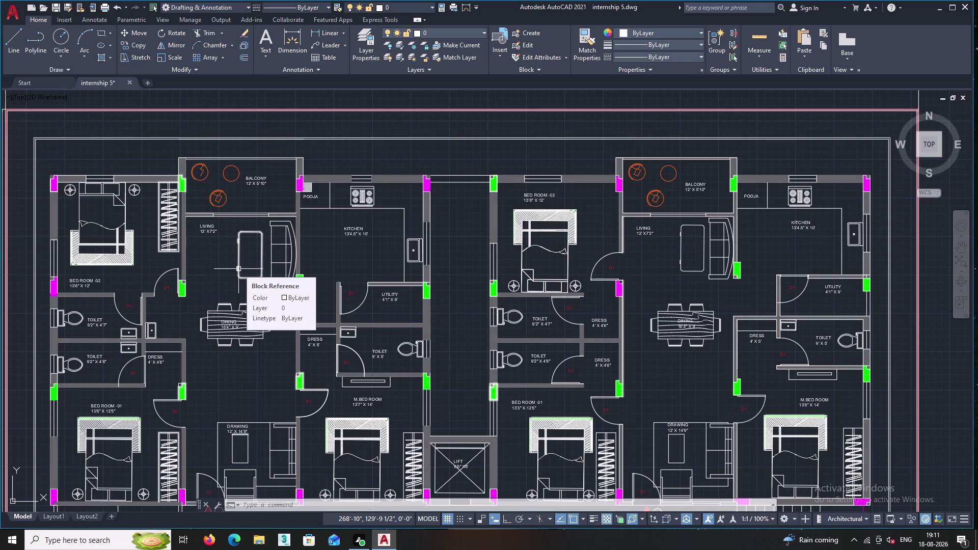
scroll(down, 3)
middle_drag(213, 320, 226, 296)
scroll(up, 3)
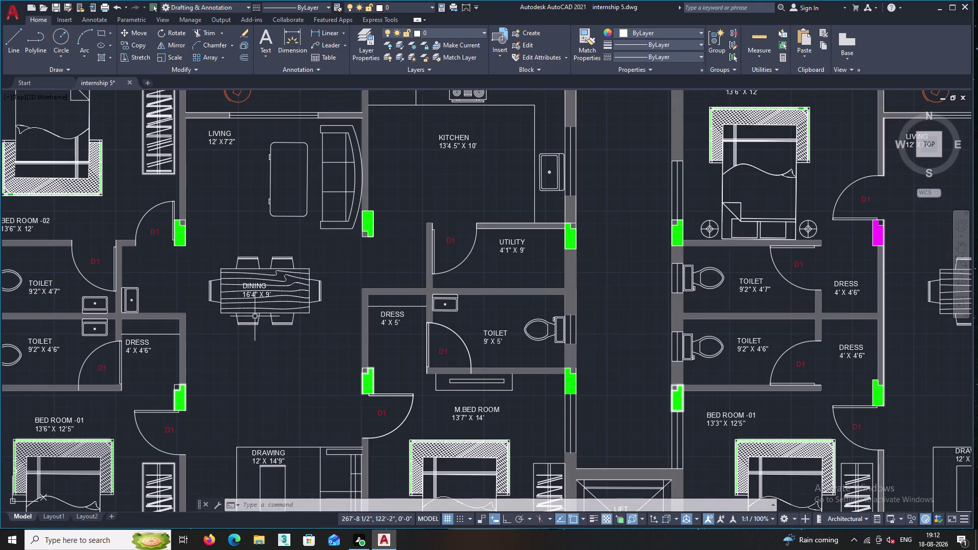
middle_drag(270, 341, 219, 296)
middle_drag(260, 313, 243, 274)
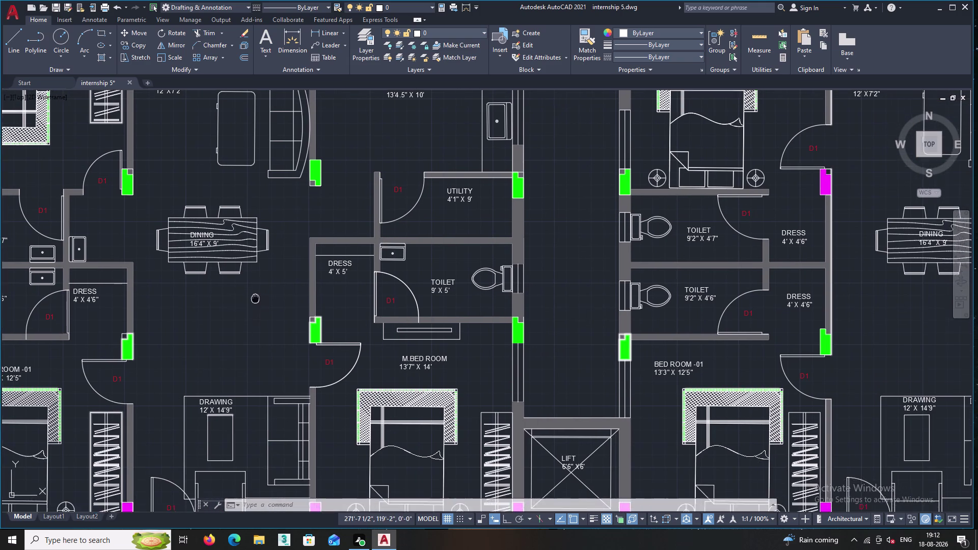
middle_drag(243, 273, 221, 204)
middle_drag(237, 301, 224, 182)
middle_drag(223, 345, 224, 189)
scroll(down, 3)
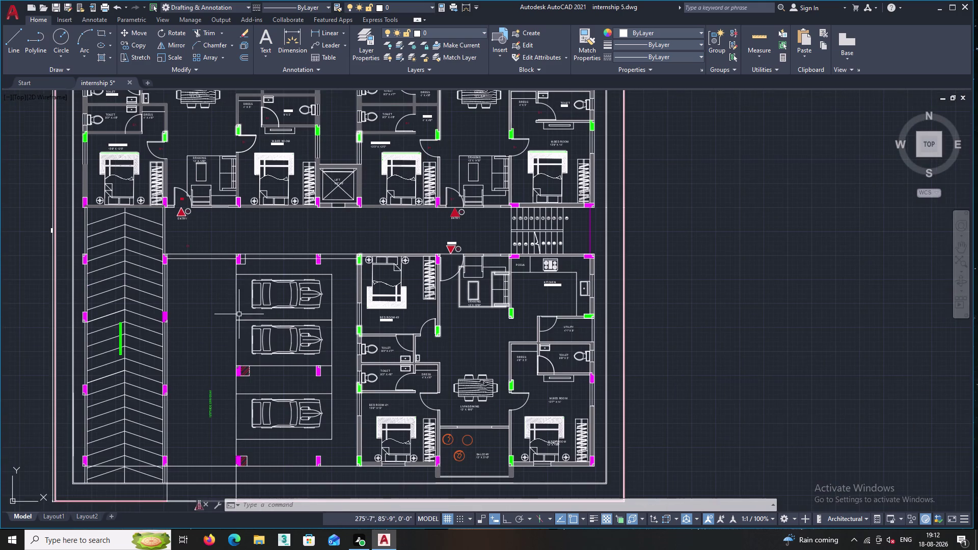
middle_drag(239, 314, 206, 312)
scroll(up, 3)
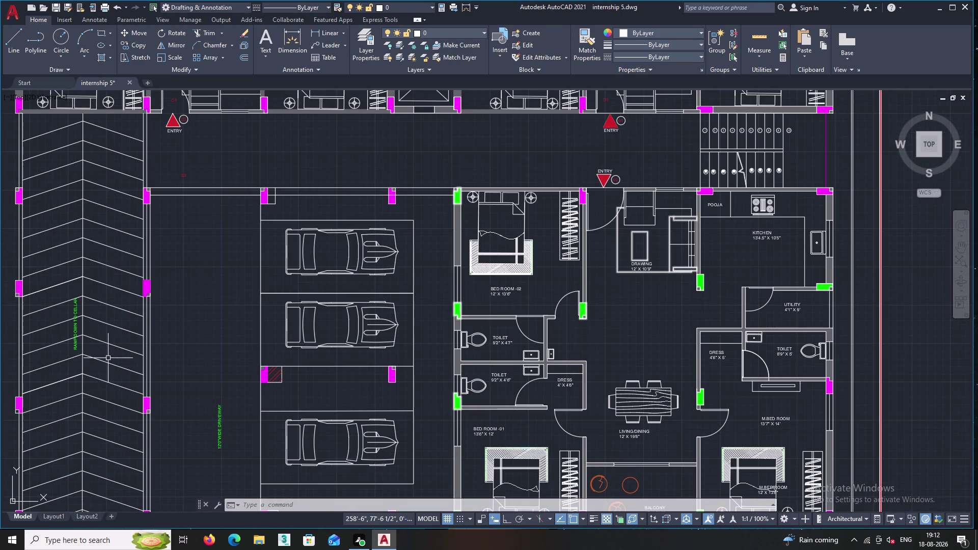
middle_drag(219, 355, 218, 271)
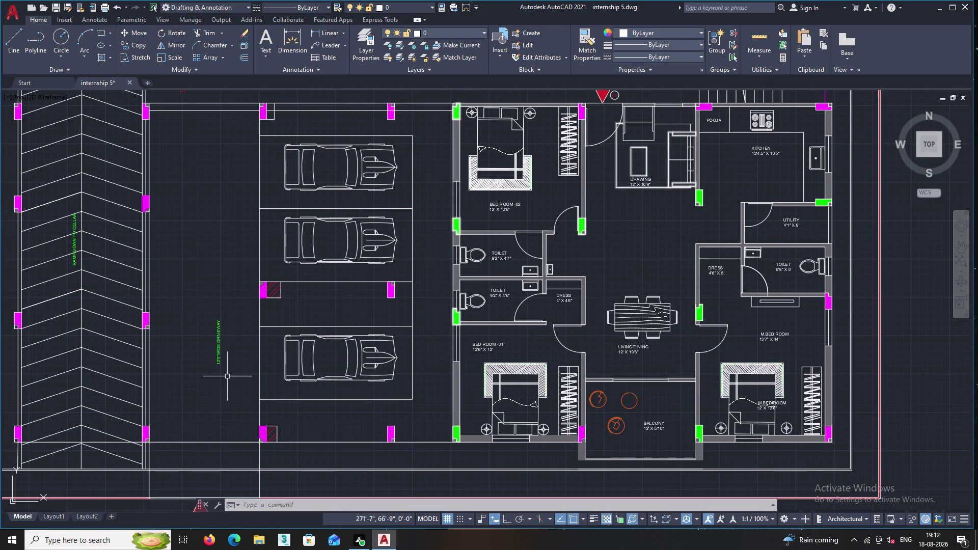
scroll(up, 3)
middle_drag(233, 366, 157, 363)
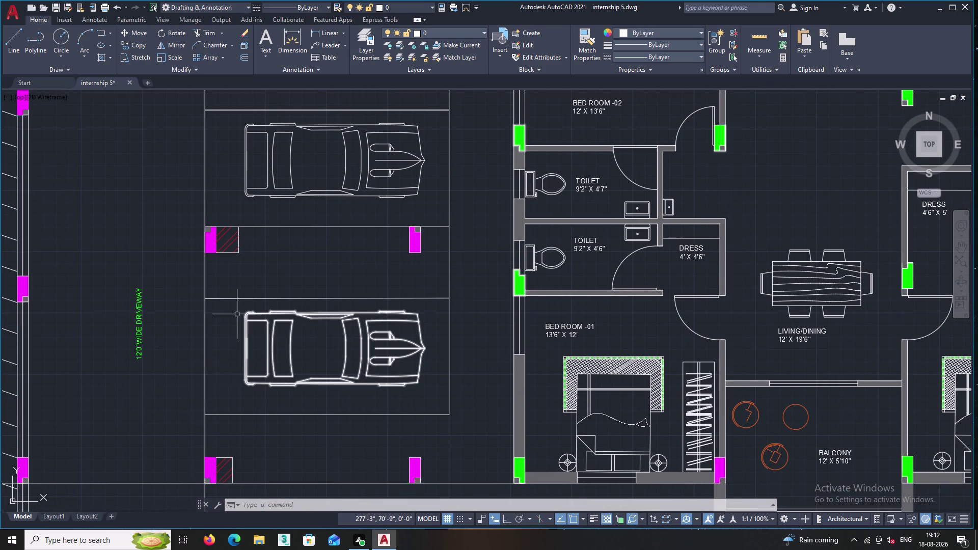
middle_drag(242, 263, 122, 351)
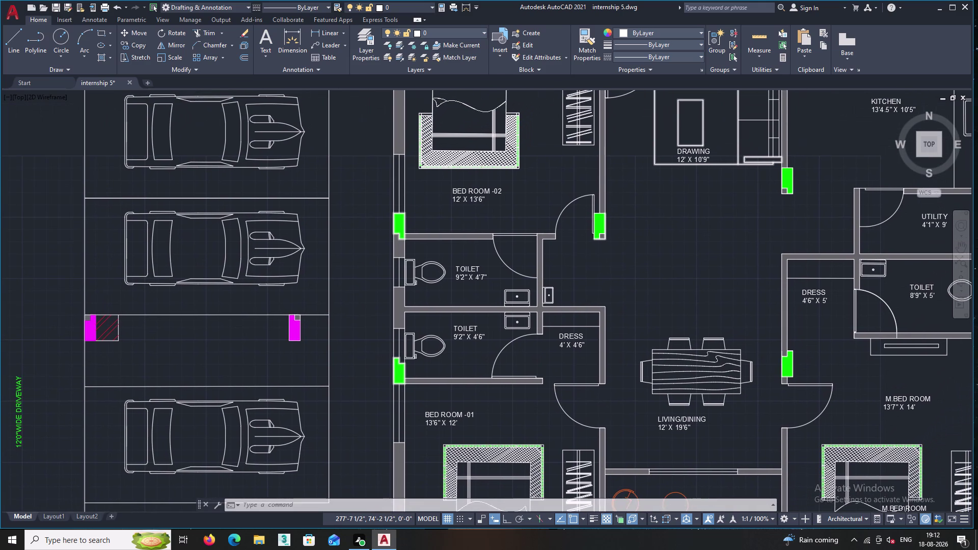
scroll(down, 3)
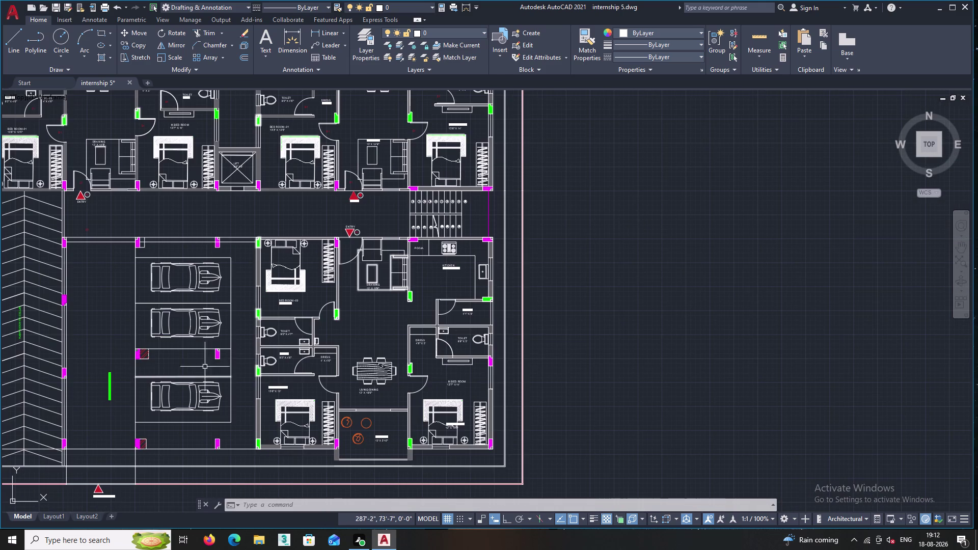
middle_drag(188, 359, 106, 355)
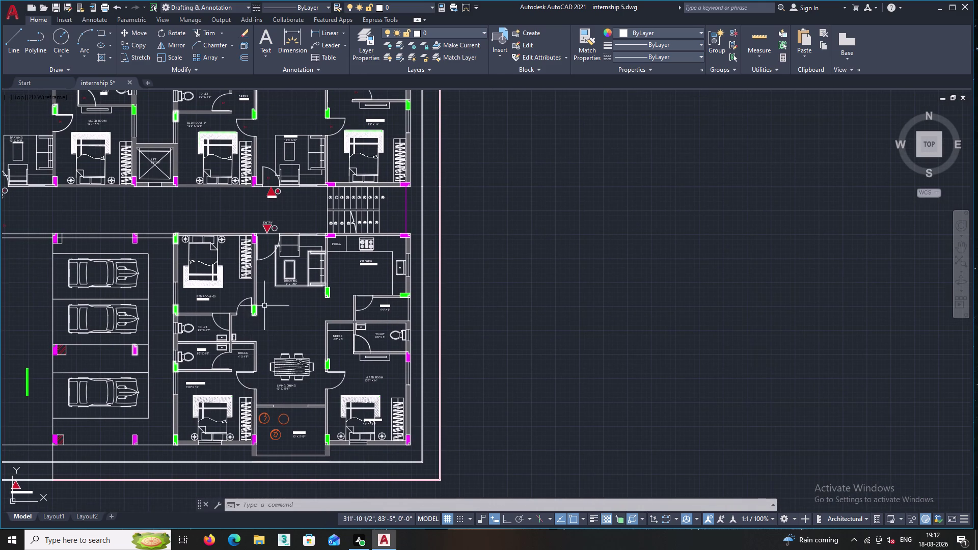
middle_drag(265, 305, 271, 432)
scroll(up, 3)
middle_drag(315, 334, 418, 360)
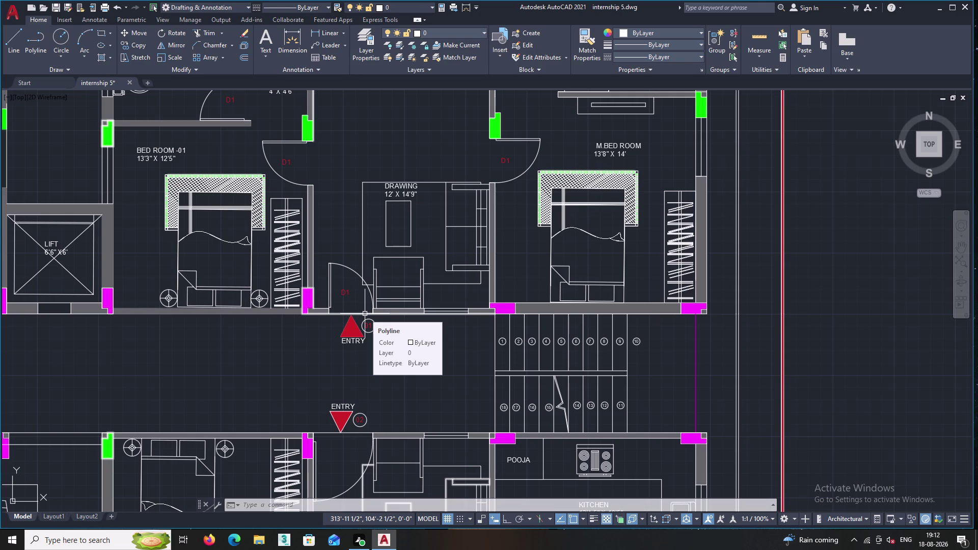
scroll(up, 3)
middle_drag(354, 309, 366, 341)
middle_click(367, 343)
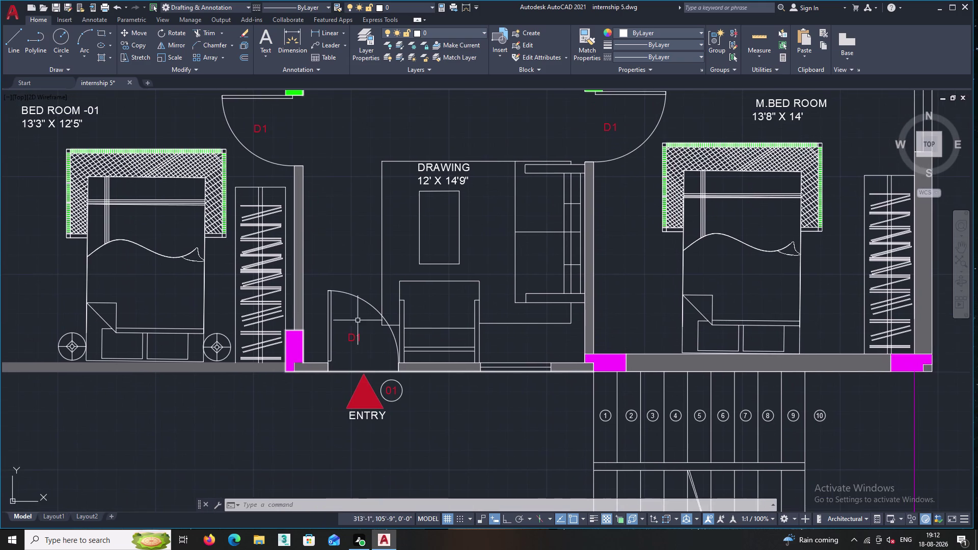
middle_drag(285, 181, 343, 299)
scroll(down, 3)
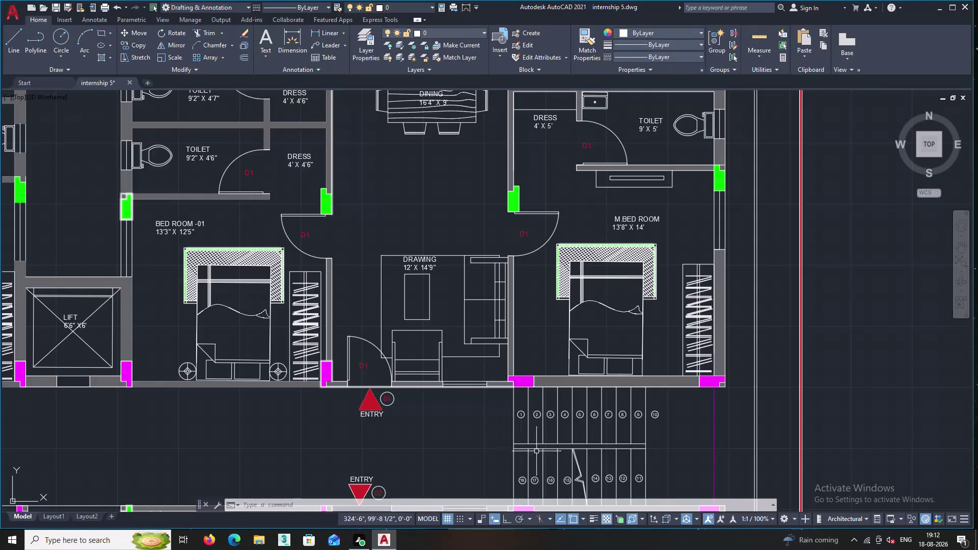
scroll(down, 3)
middle_drag(298, 380, 502, 371)
middle_drag(322, 386, 459, 384)
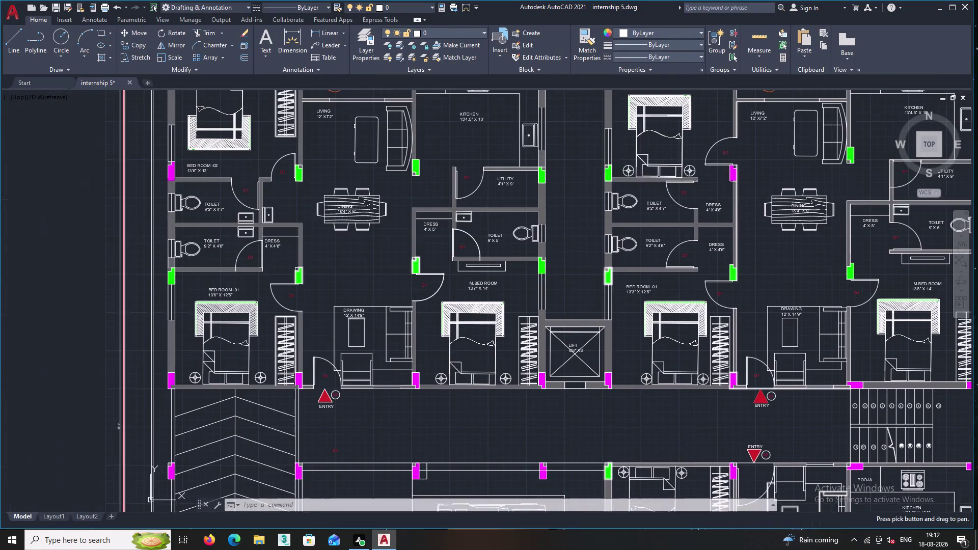
scroll(up, 3)
Run TCIRCLE and select the D1 tags beside both entry doors.
text(T)
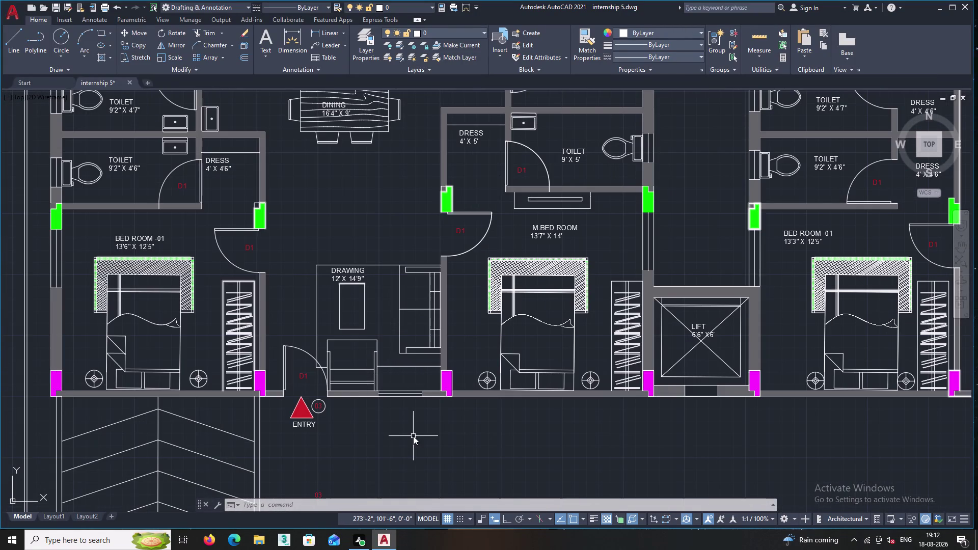
text(CI)
key(Return)
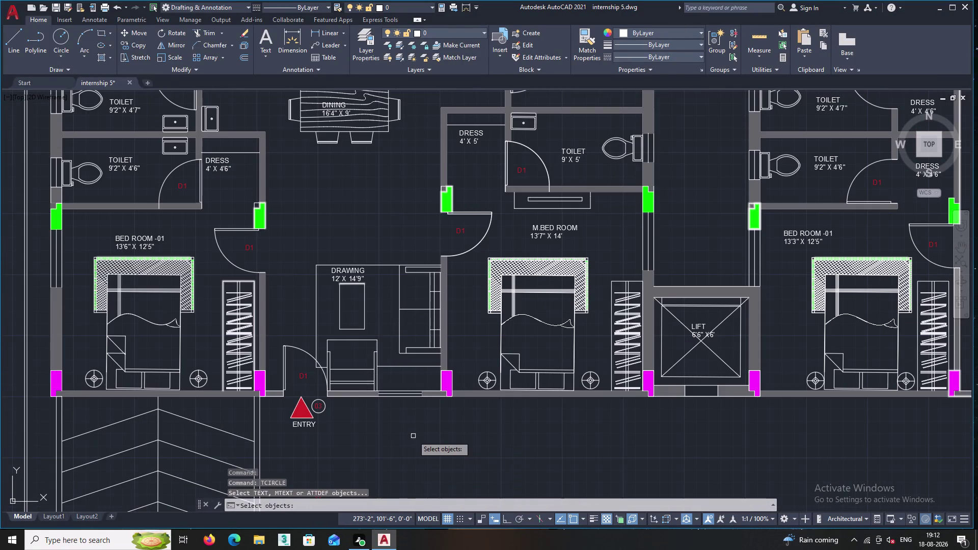
middle_drag(321, 382, 431, 349)
scroll(up, 3)
click(412, 339)
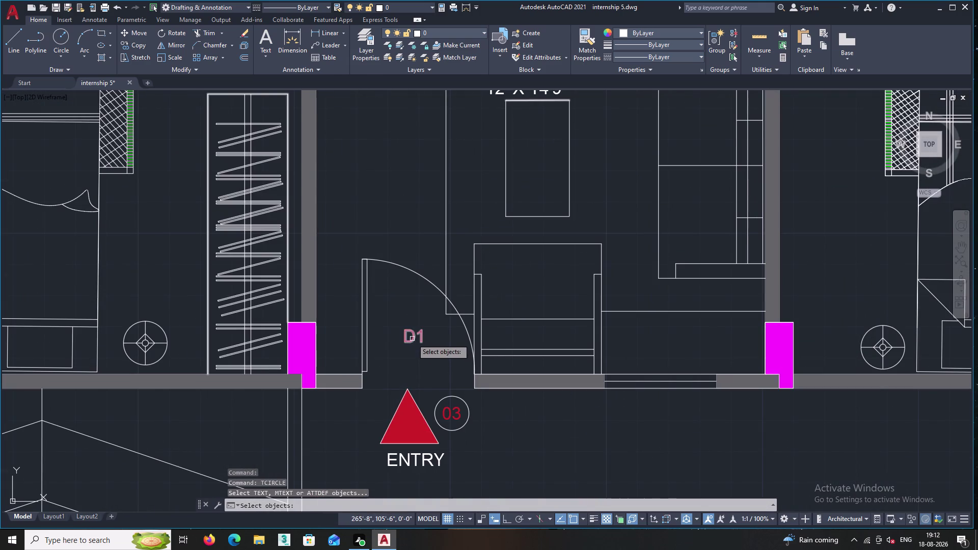
scroll(down, 3)
middle_drag(670, 429, 328, 357)
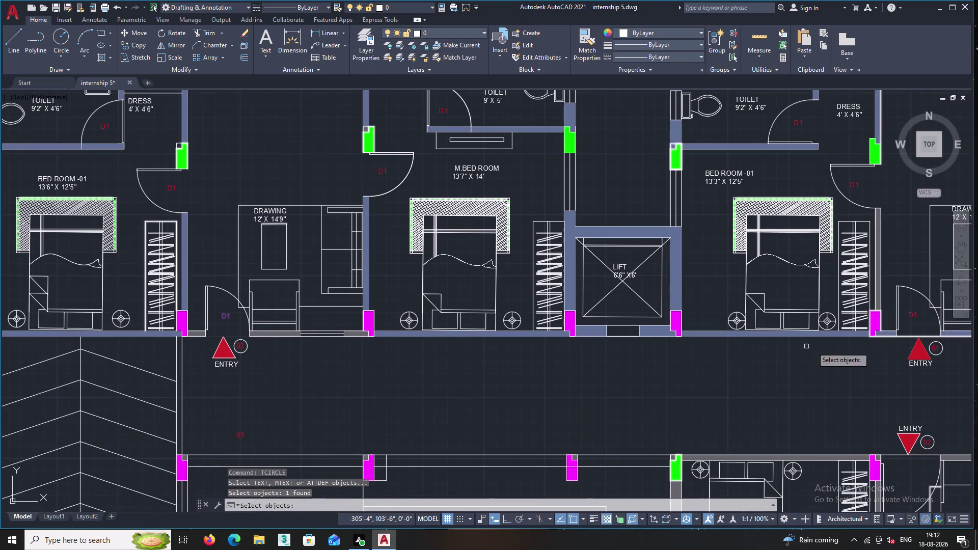
click(914, 316)
key(Return)
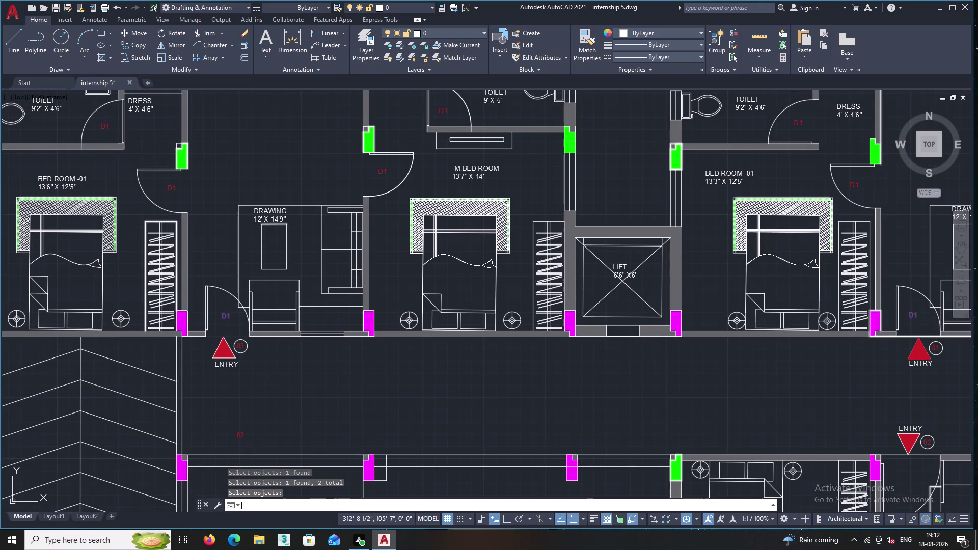
Accept the default offset and enclose the selected tags with circles.
key(Return)
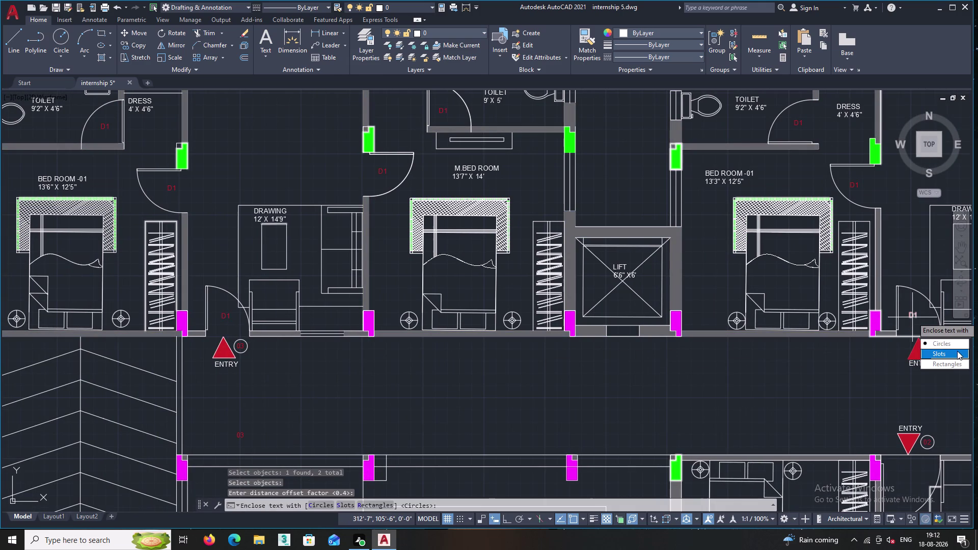
drag(956, 344, 912, 317)
drag(898, 340, 912, 317)
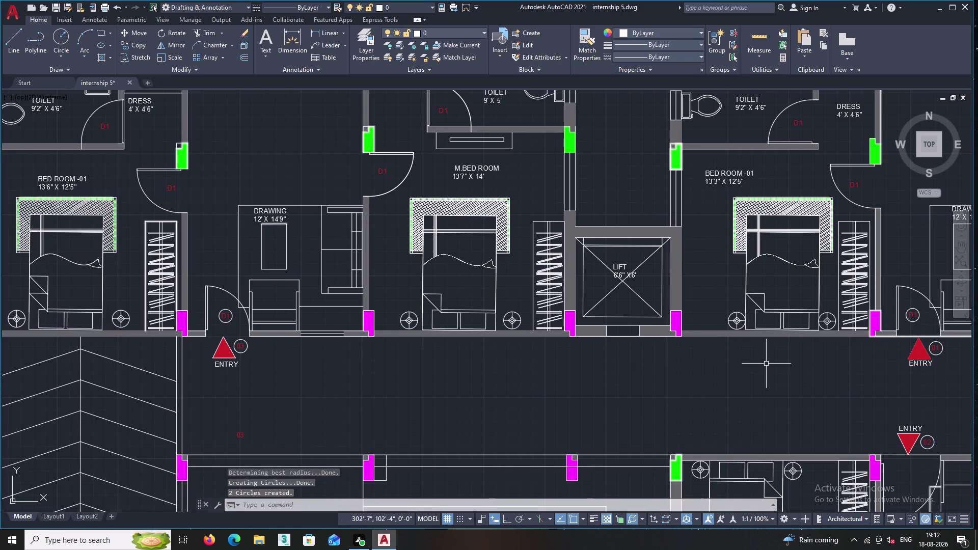
middle_drag(403, 372, 470, 407)
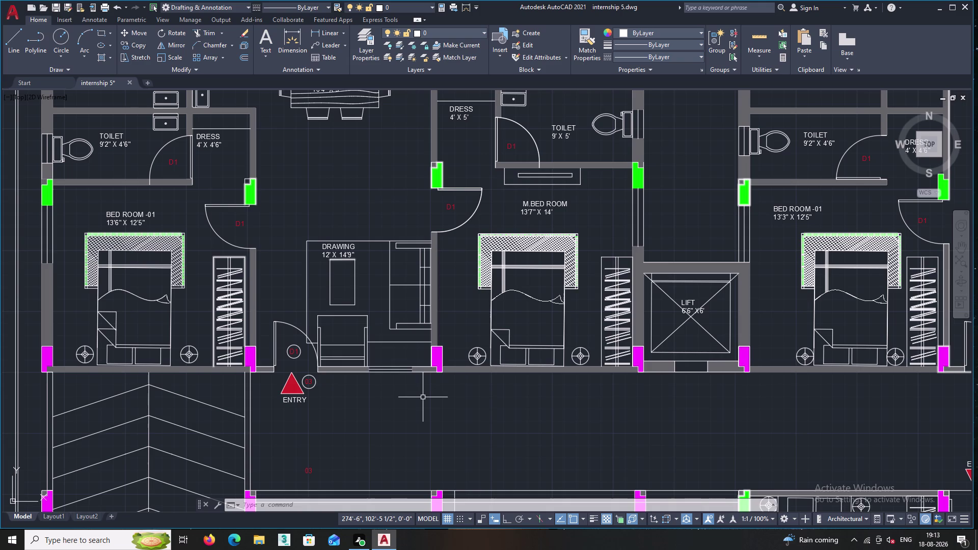
scroll(down, 3)
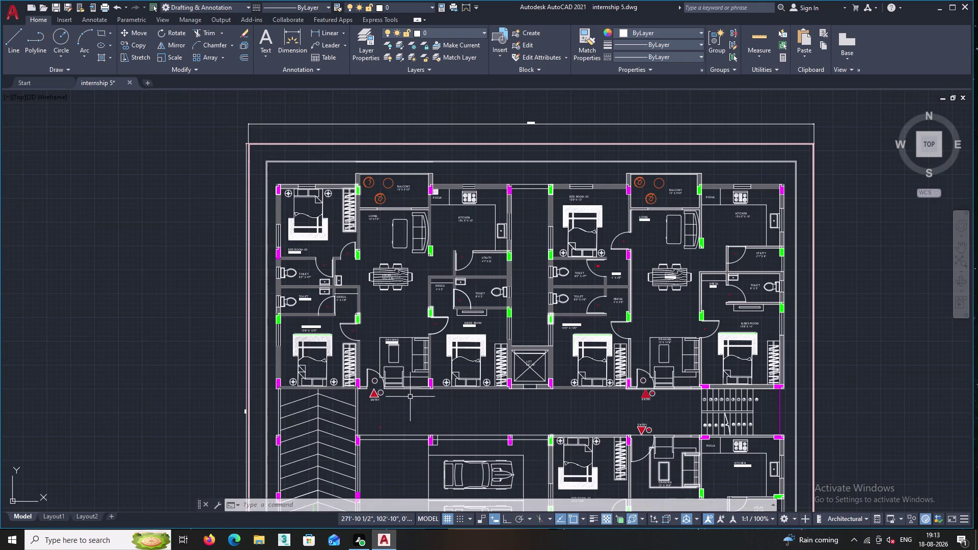
middle_drag(392, 398, 306, 351)
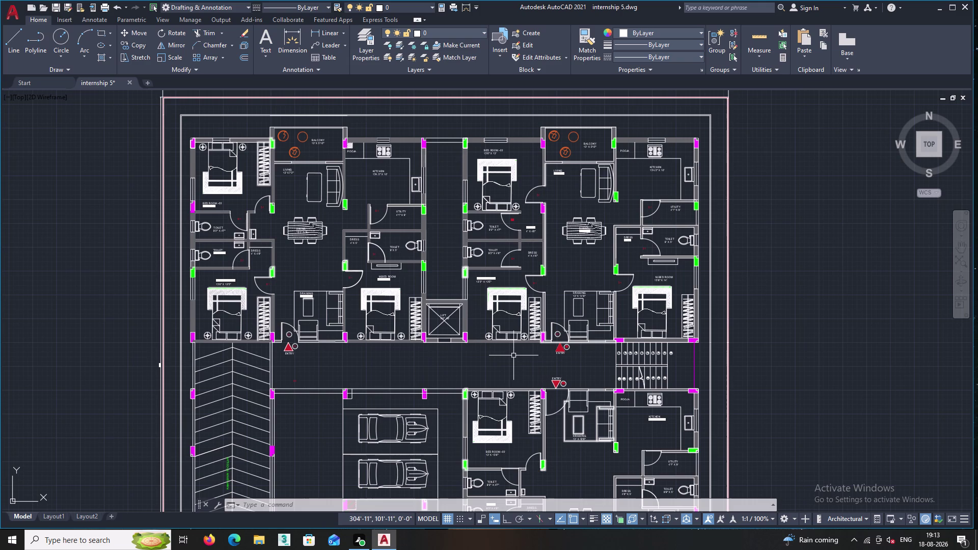
scroll(up, 3)
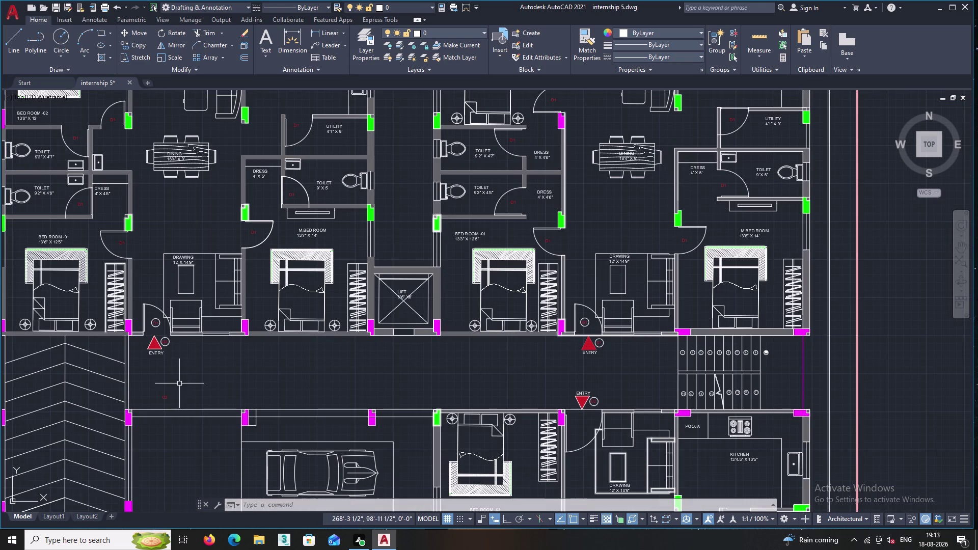
scroll(up, 3)
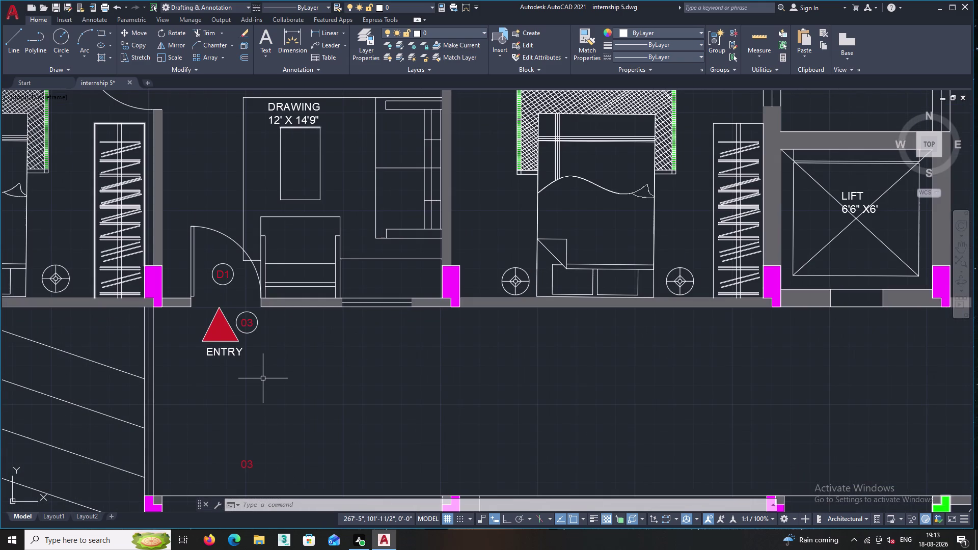
middle_drag(454, 391, 387, 393)
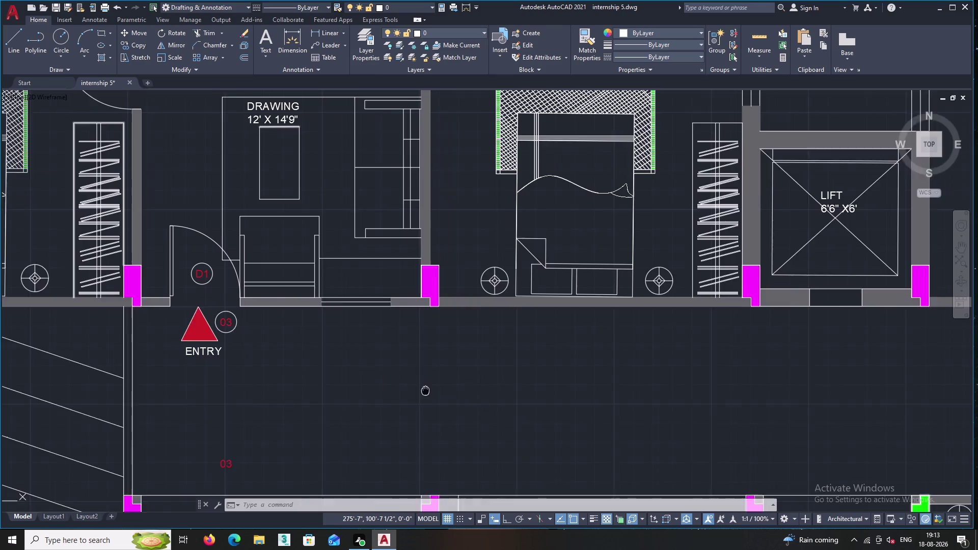
middle_drag(387, 393, 319, 394)
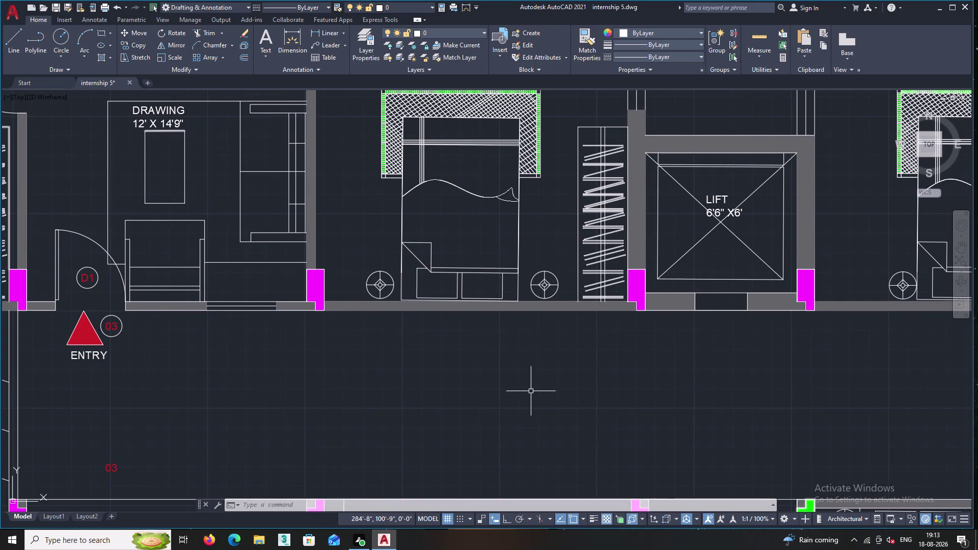
middle_drag(531, 391, 430, 398)
scroll(down, 3)
scroll(down, 3)
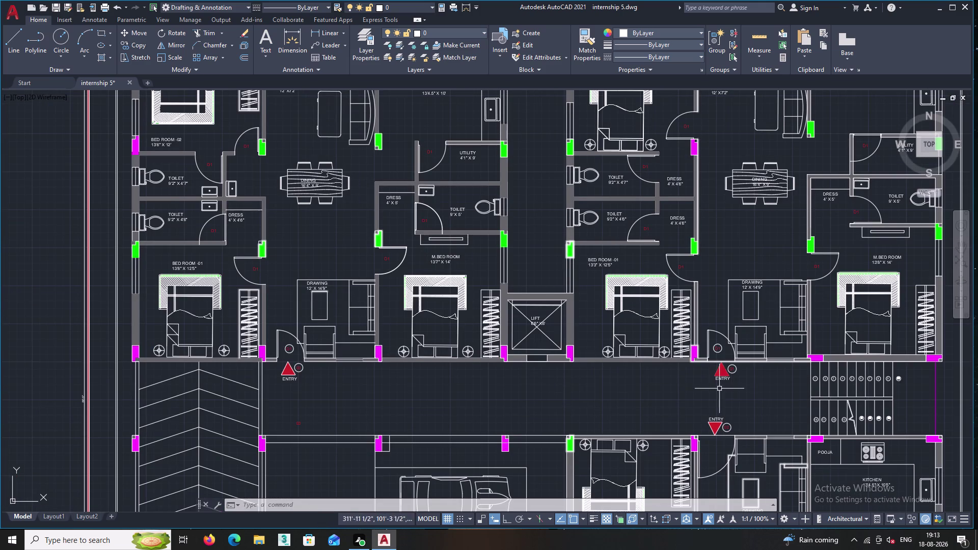
middle_drag(748, 386, 643, 418)
middle_drag(388, 419, 636, 405)
scroll(up, 3)
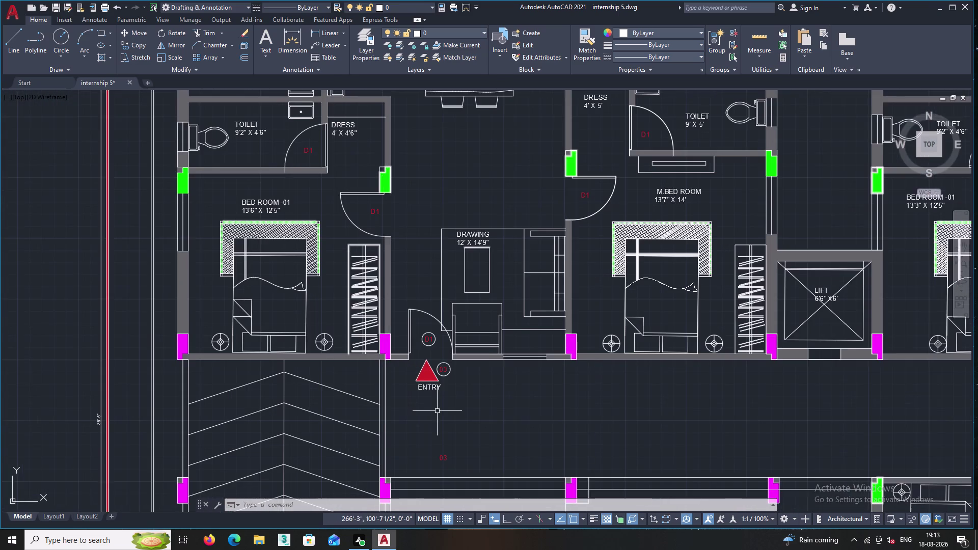
middle_drag(448, 415, 492, 430)
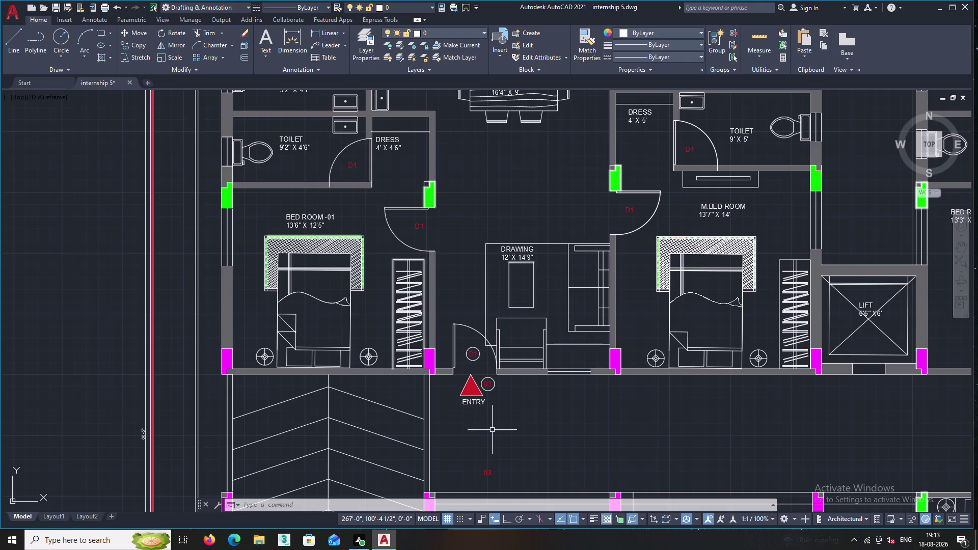
scroll(up, 3)
middle_drag(440, 229, 477, 392)
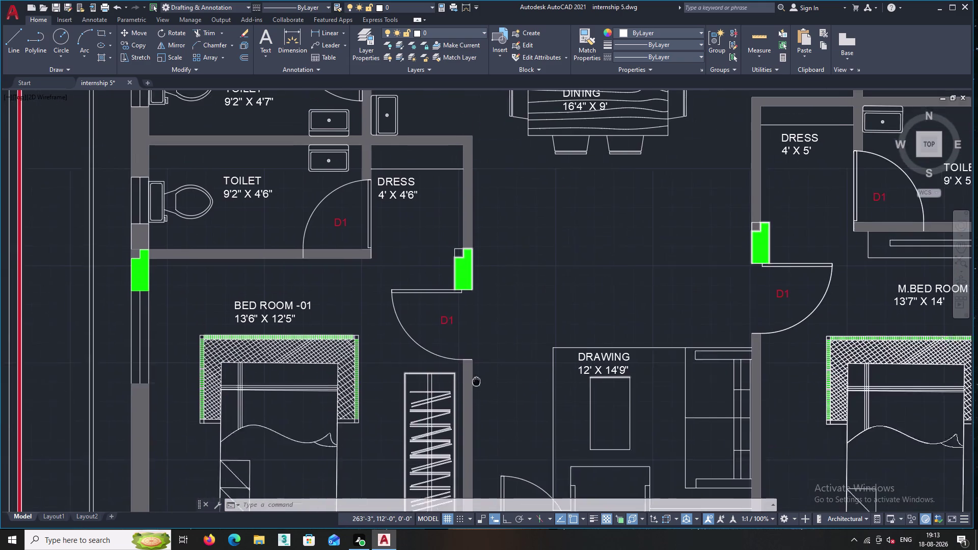
middle_drag(477, 393, 459, 381)
middle_drag(408, 300, 440, 383)
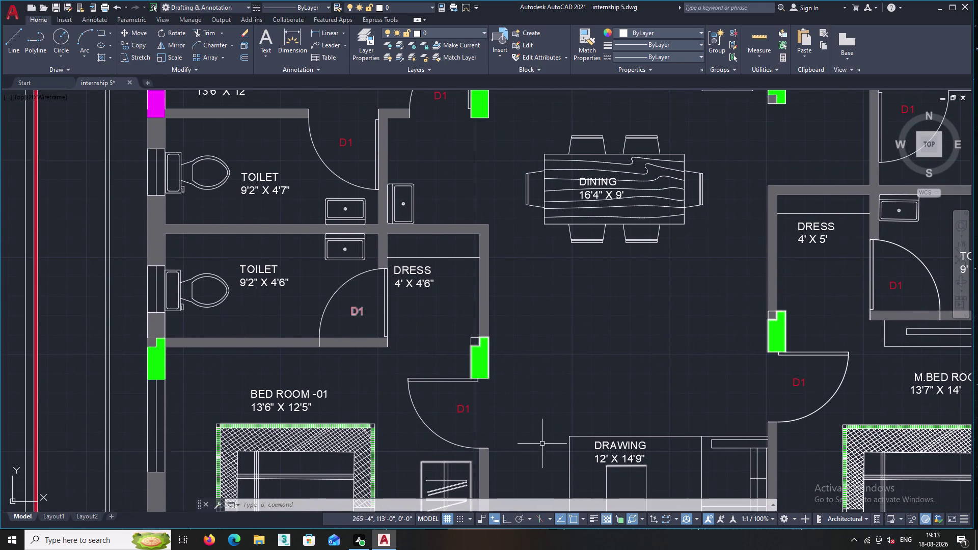
scroll(up, 3)
scroll(up, 3)
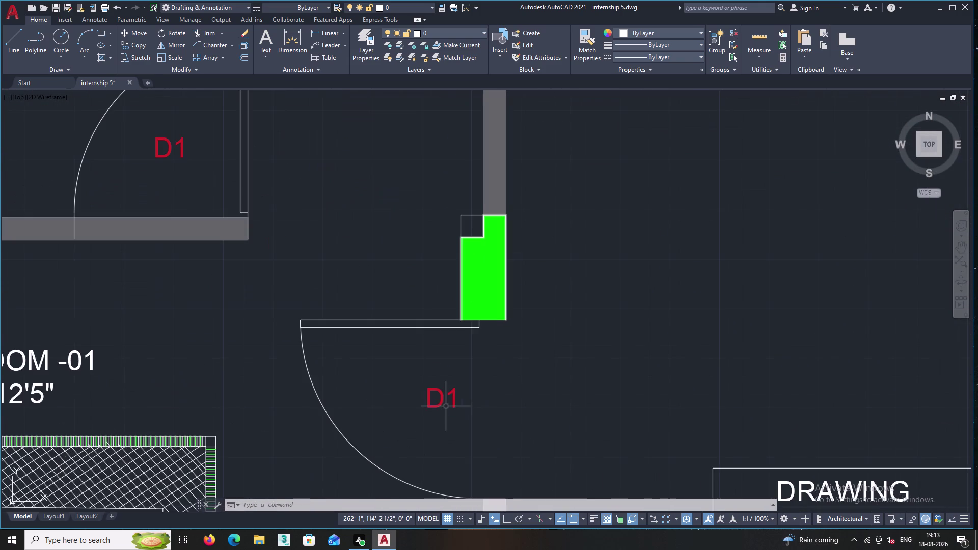
Edit the bedroom door tag's text from D1 to D2 via Mtext Edit.
scroll(up, 3)
click(452, 392)
right_click(456, 350)
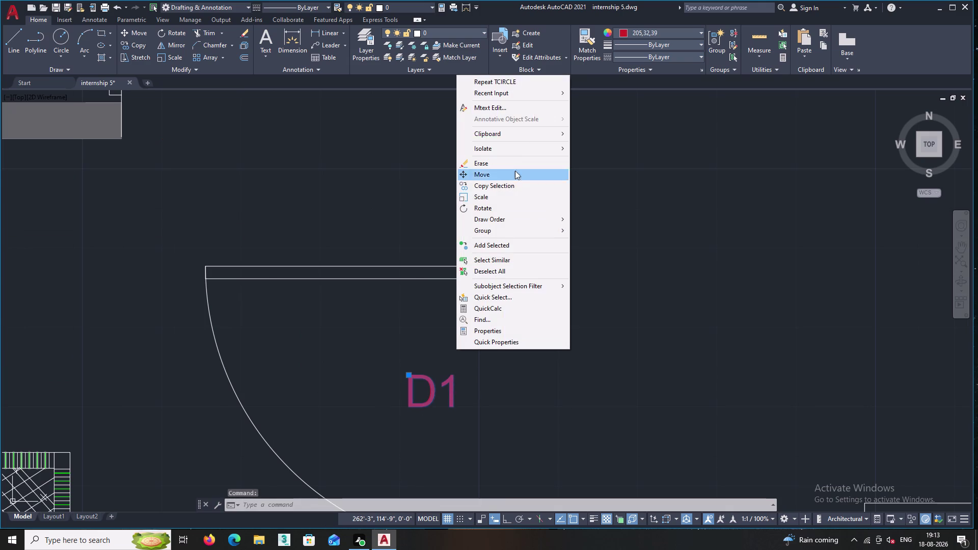
click(512, 106)
click(475, 392)
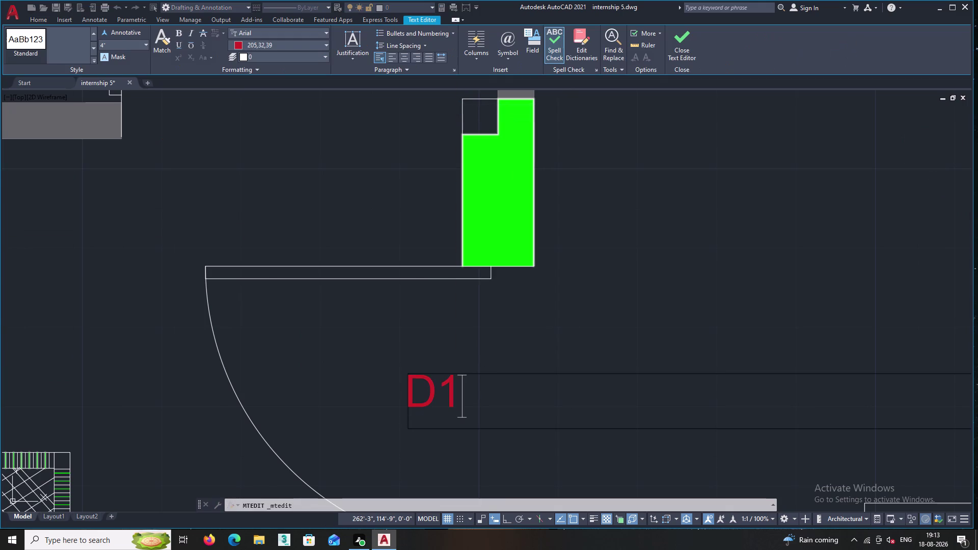
key(BackSpace)
key(1)
key(BackSpace)
key(2)
click(396, 346)
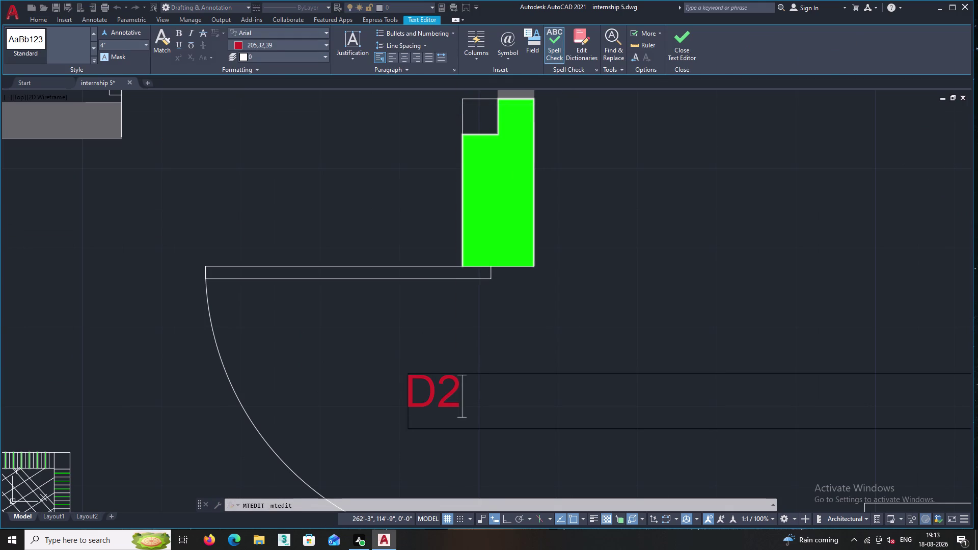
Pan and zoom the view to centre on the dress room door.
middle_drag(409, 356, 425, 475)
middle_drag(403, 450, 401, 519)
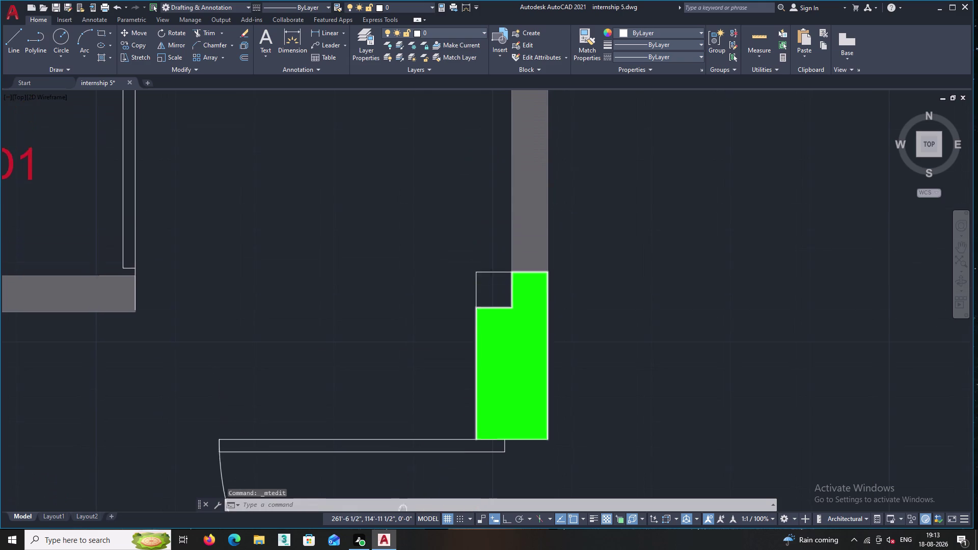
middle_drag(401, 519, 402, 547)
middle_drag(431, 473, 400, 328)
scroll(down, 3)
scroll(down, 3)
middle_click(360, 324)
middle_drag(325, 299, 368, 306)
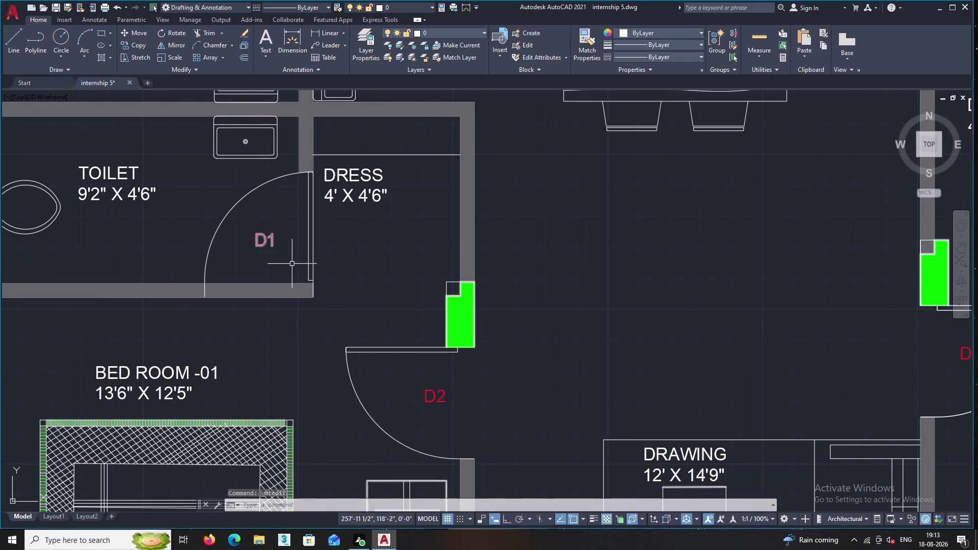
Delete the old D1 tag beside the dress room door.
click(273, 252)
click(252, 226)
key(backslash)
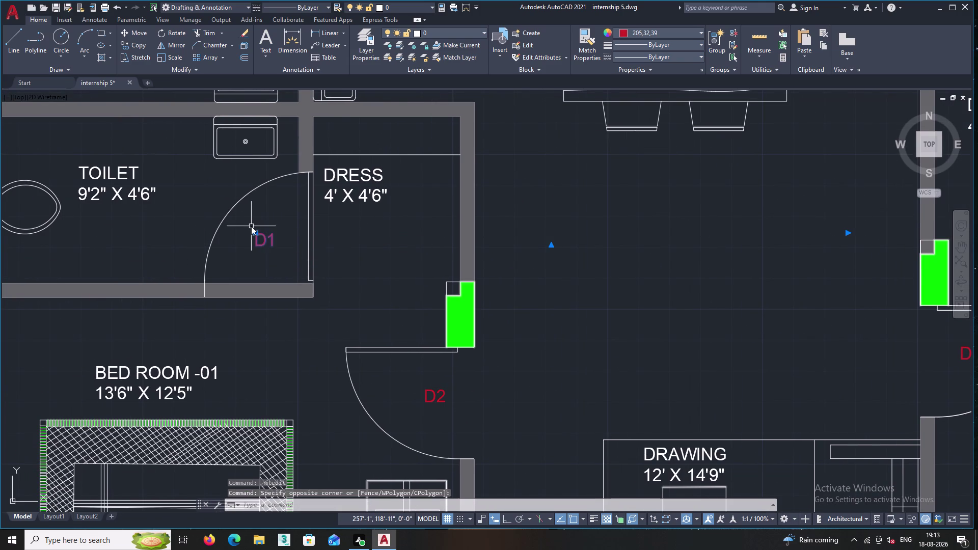
scroll(up, 3)
key(Escape)
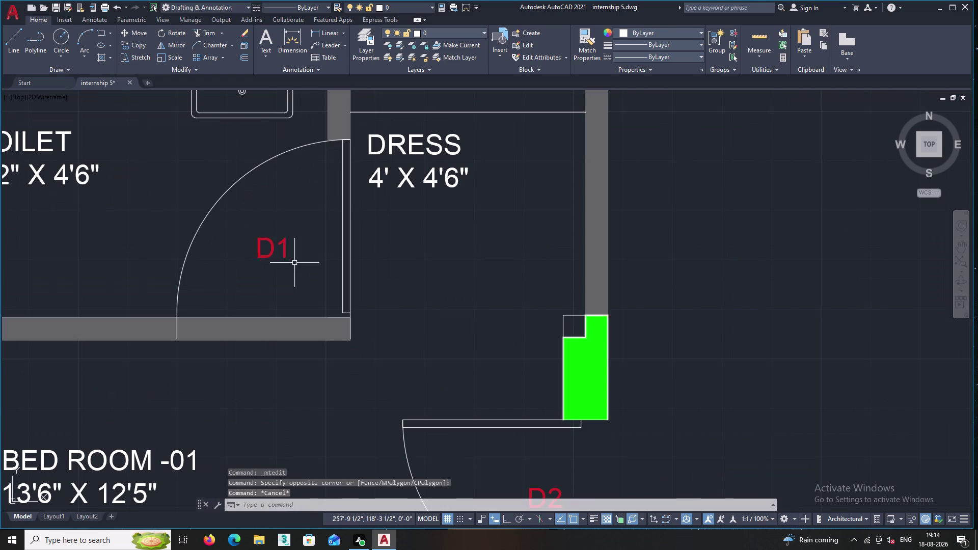
double_click(296, 264)
click(256, 232)
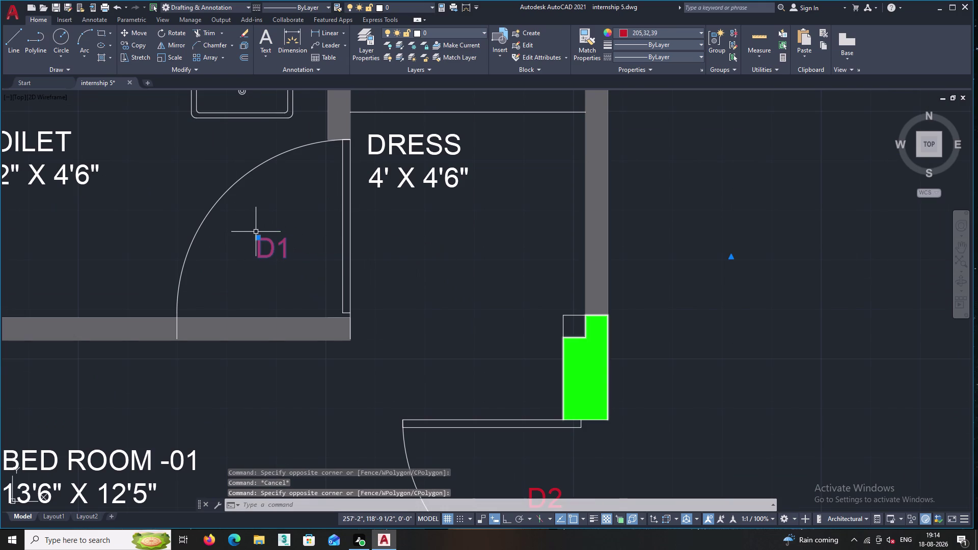
key(Delete)
Copy the D2 tag and place the copy beside the dress room door.
scroll(down, 3)
middle_drag(421, 324, 414, 273)
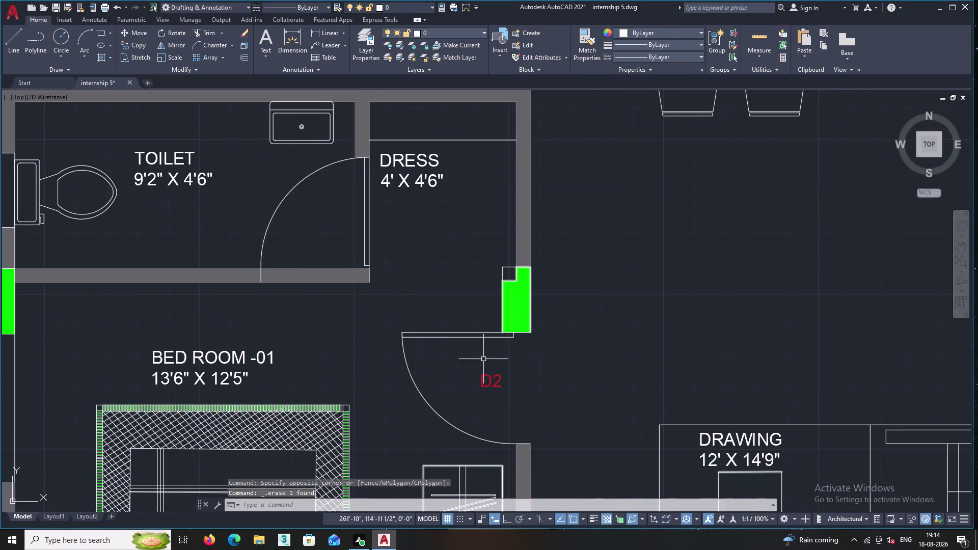
scroll(up, 3)
click(533, 448)
click(465, 380)
right_click(464, 371)
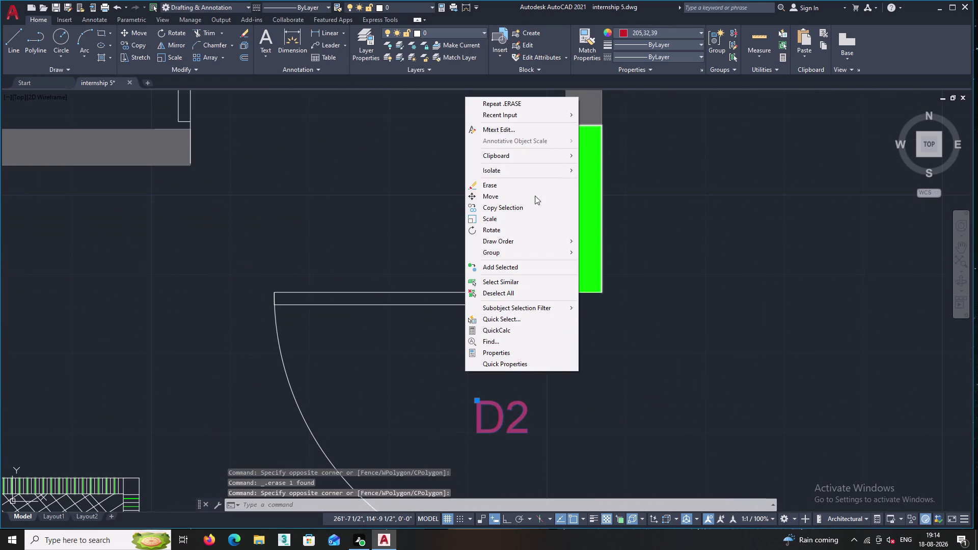
click(510, 206)
click(496, 412)
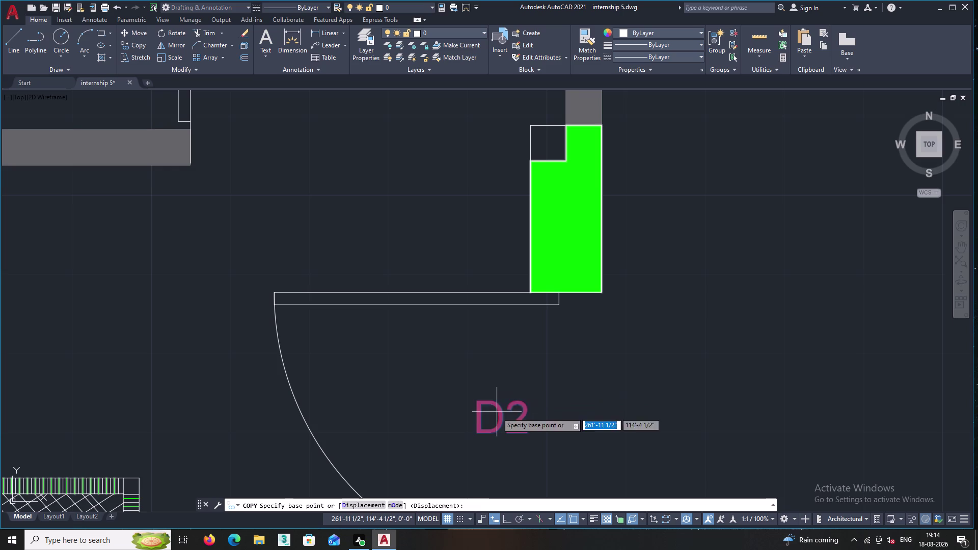
middle_drag(265, 234, 504, 434)
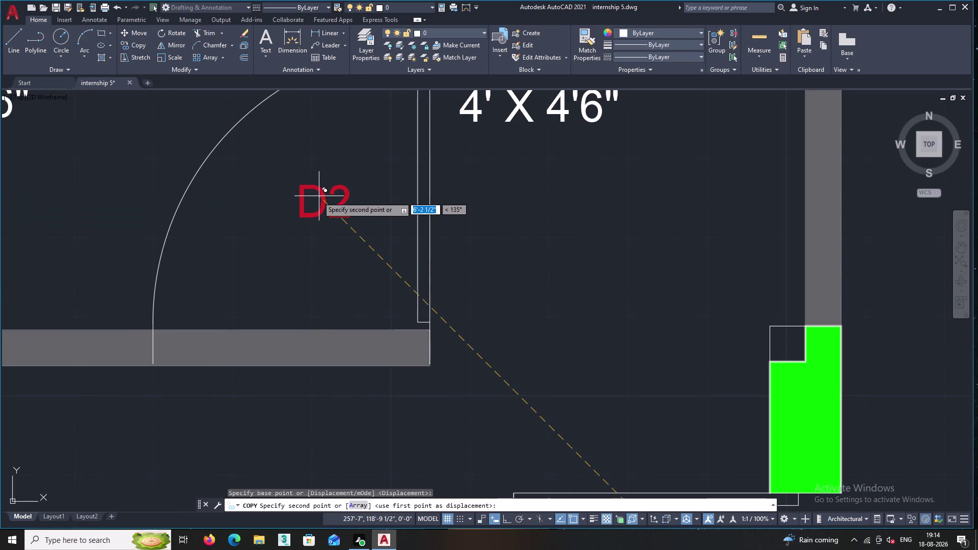
click(316, 198)
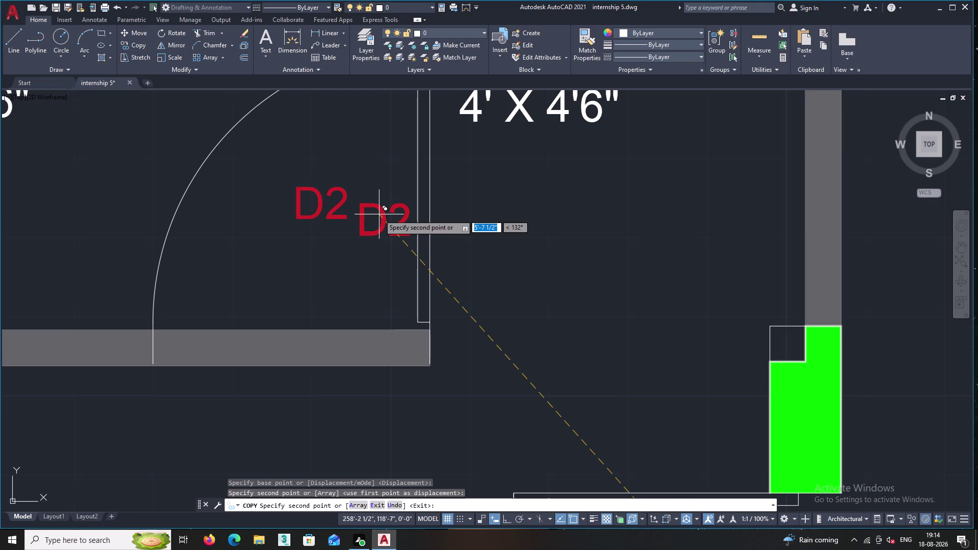
Inspect the surrounding bedroom doors and their D1 tags, then end the copy command.
middle_drag(486, 277, 459, 311)
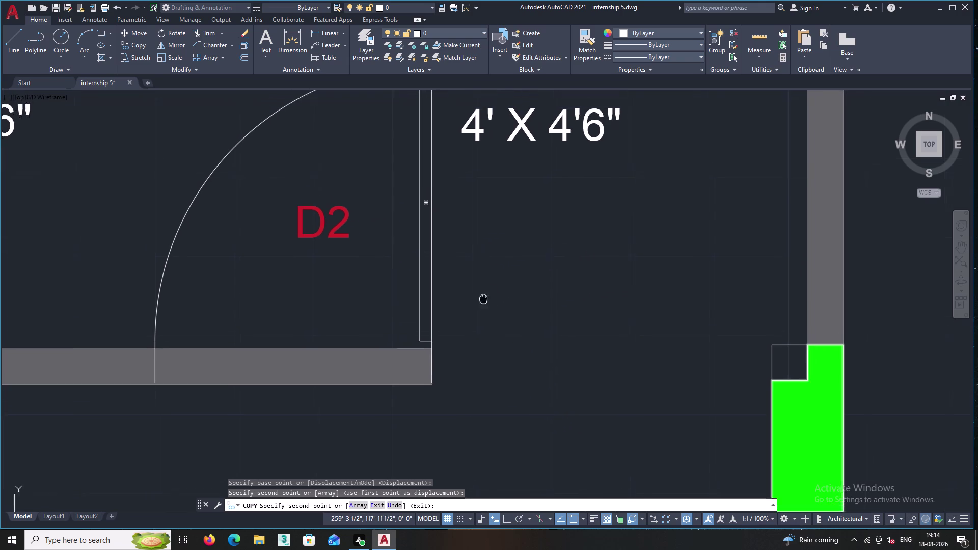
middle_drag(460, 311, 423, 337)
scroll(down, 3)
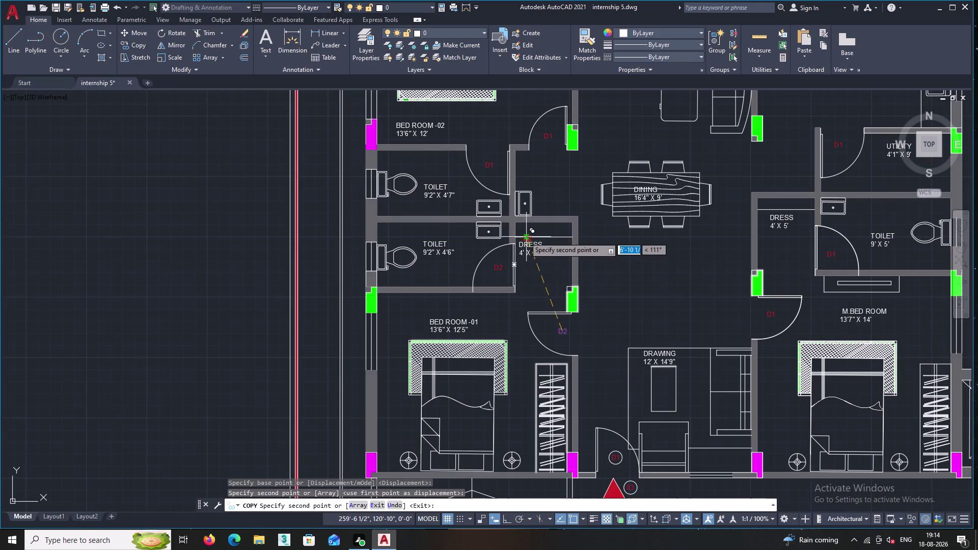
middle_drag(563, 182, 560, 182)
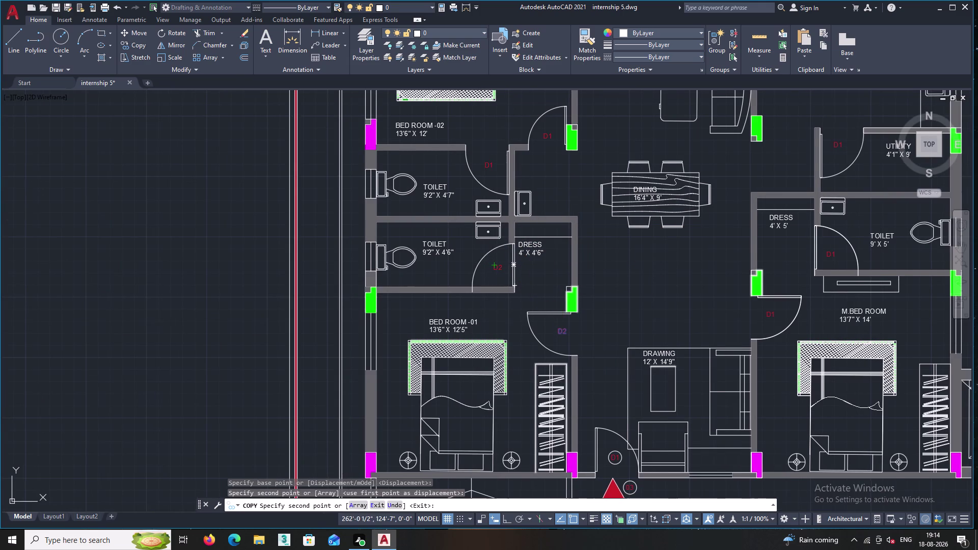
middle_drag(561, 182, 521, 193)
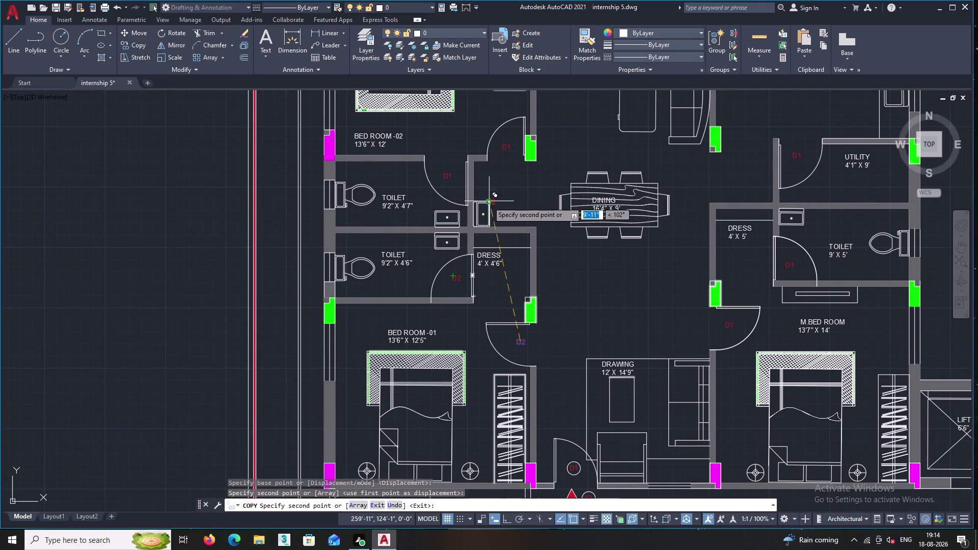
middle_drag(485, 206, 415, 302)
scroll(up, 3)
scroll(up, 3)
middle_drag(442, 220, 418, 270)
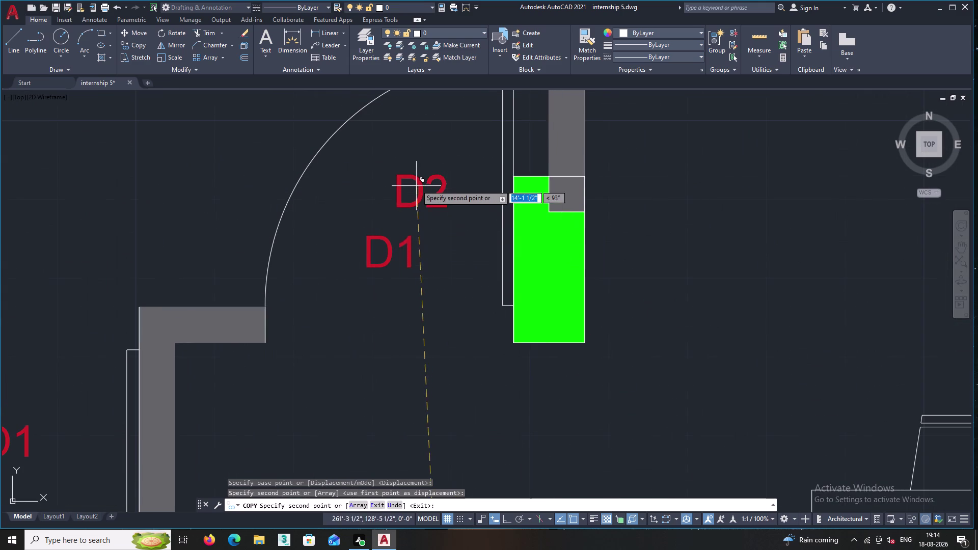
key(Escape)
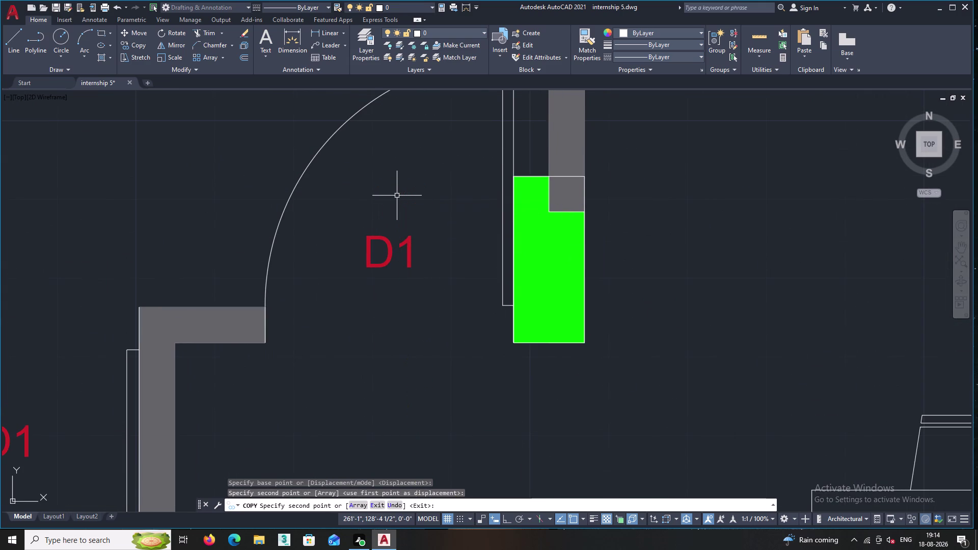
scroll(up, 3)
scroll(down, 3)
middle_drag(433, 292, 505, 289)
scroll(up, 3)
middle_drag(479, 296, 569, 254)
scroll(down, 3)
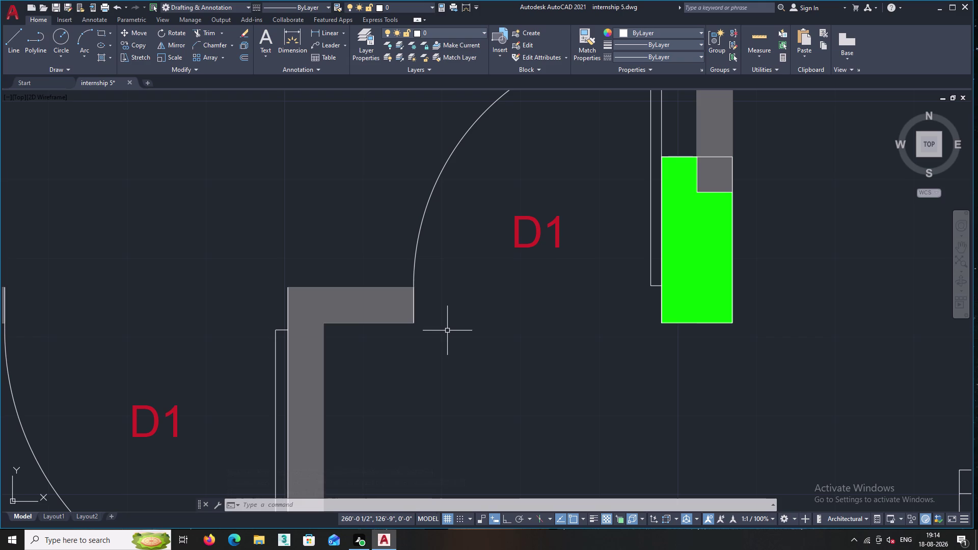
Select the D2 tag at the dress room door and copy it from its base point.
scroll(down, 3)
middle_drag(354, 363, 491, 202)
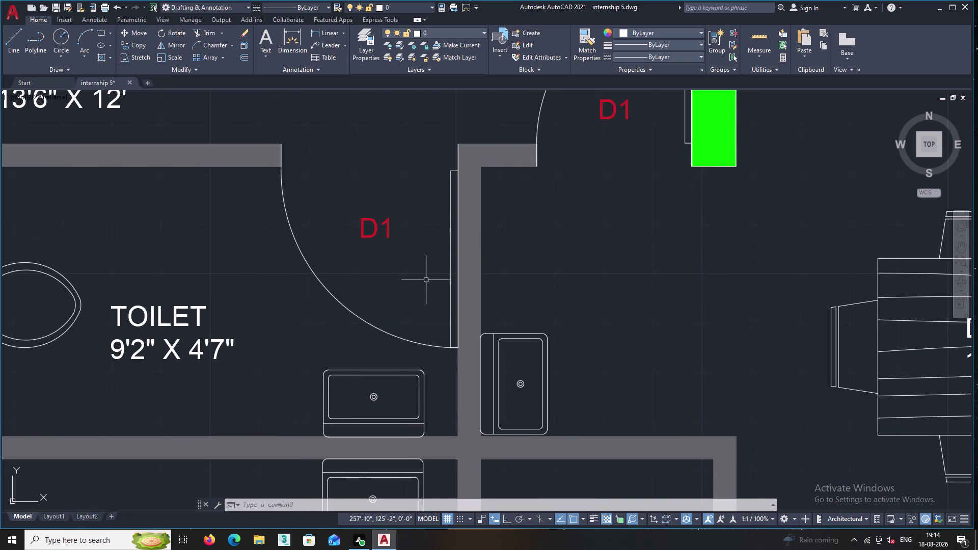
middle_drag(418, 336, 425, 131)
middle_drag(418, 434, 410, 313)
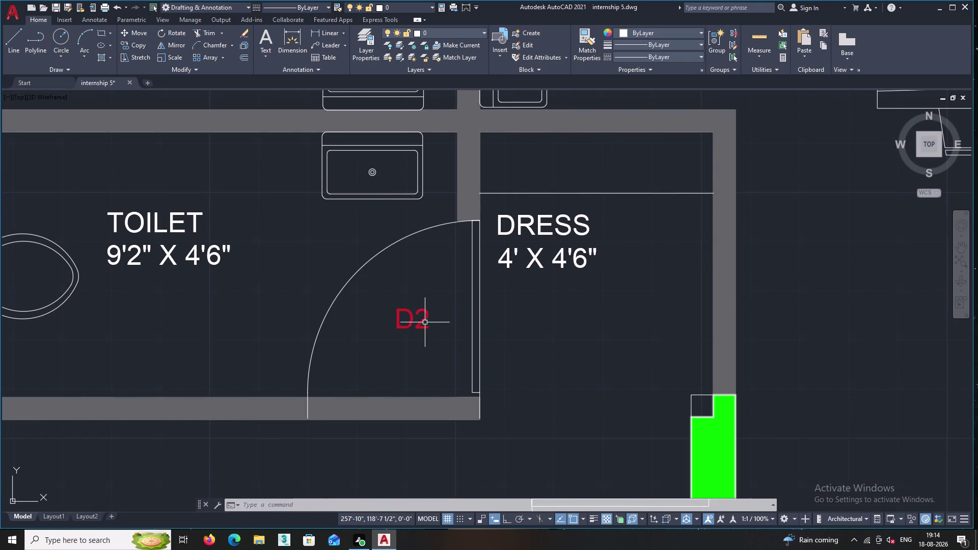
click(423, 316)
right_click(427, 267)
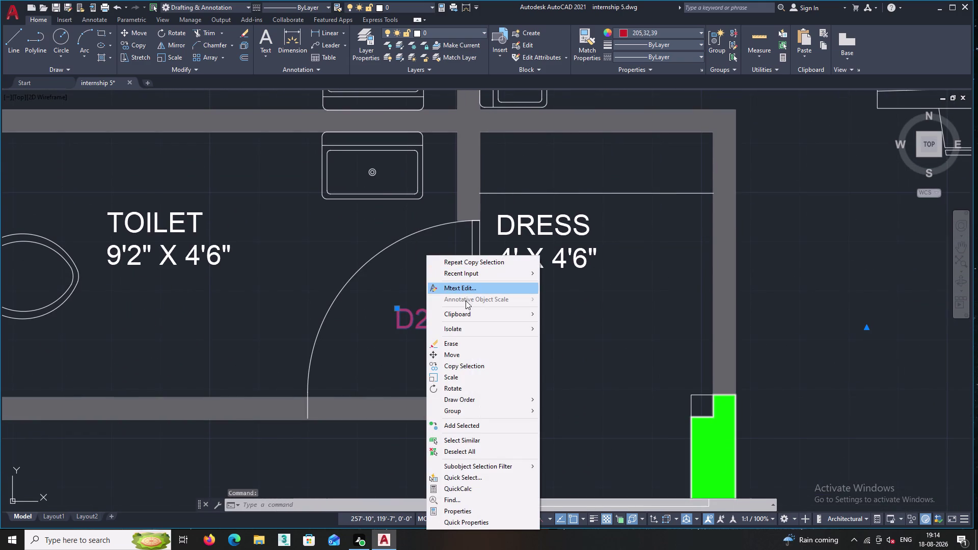
click(463, 364)
click(415, 315)
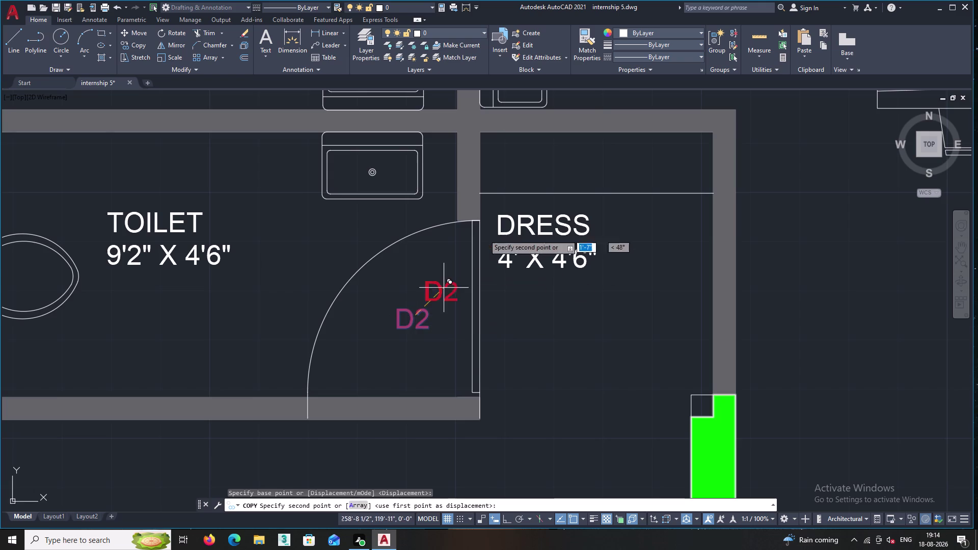
Place the D2 copy just above the D1 tag at the upper door.
middle_drag(485, 226, 296, 442)
middle_drag(459, 170, 345, 339)
middle_drag(184, 308, 379, 301)
middle_drag(524, 181, 487, 300)
scroll(up, 3)
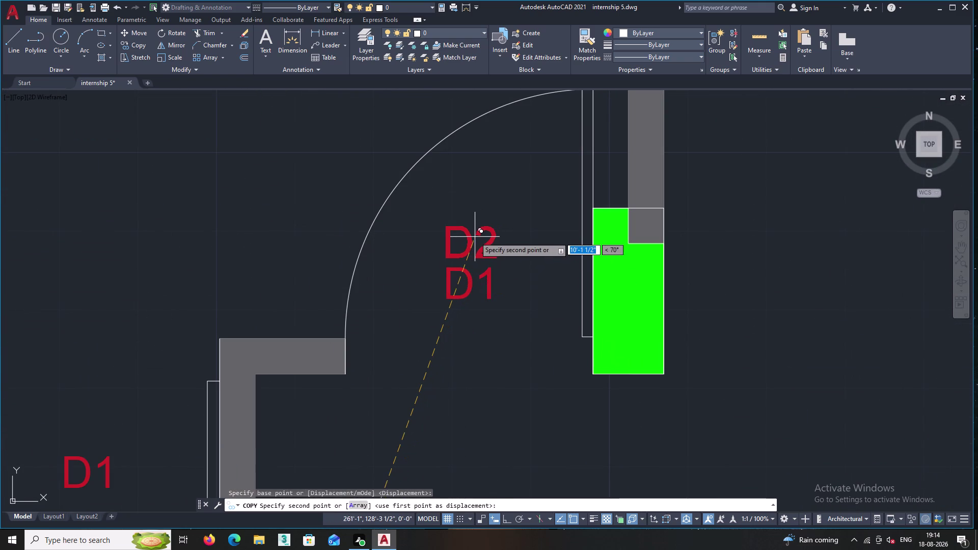
click(475, 237)
key(Return)
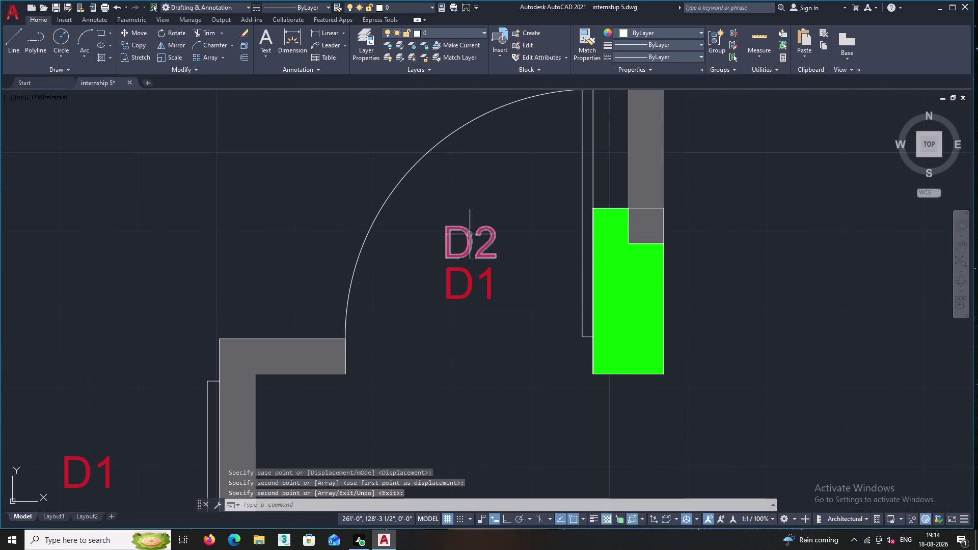
scroll(up, 3)
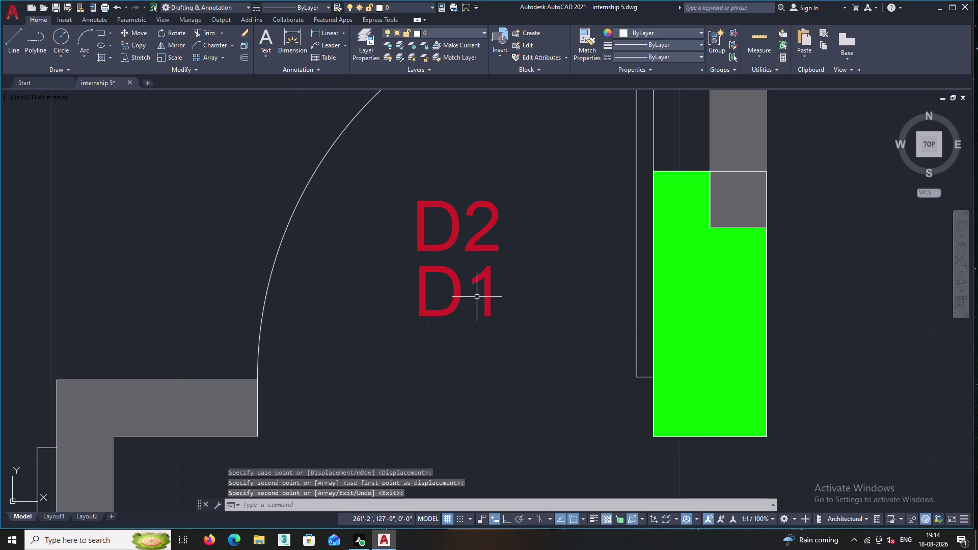
scroll(down, 3)
scroll(up, 3)
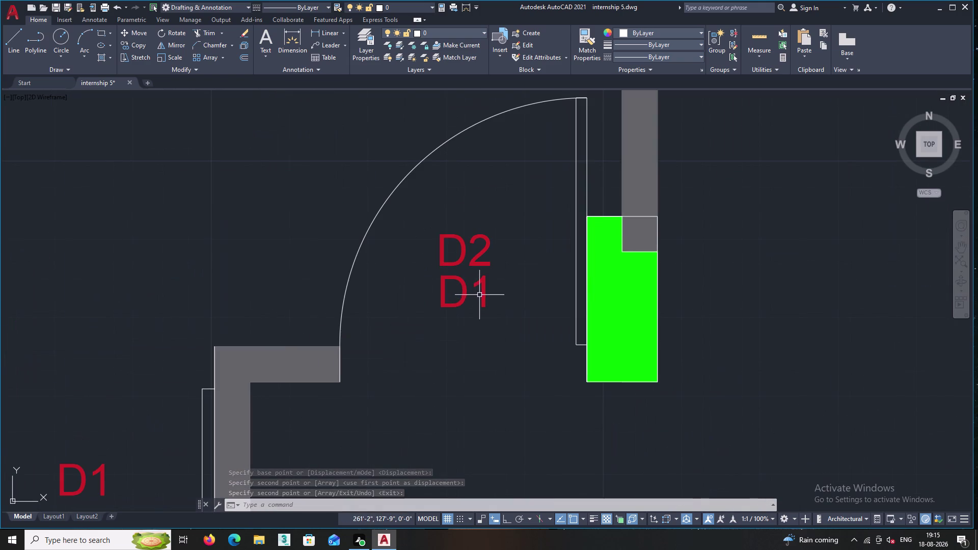
click(484, 293)
Edit the D1 tag beneath D2 in Mtext Edit so it reads D3.
right_click(500, 281)
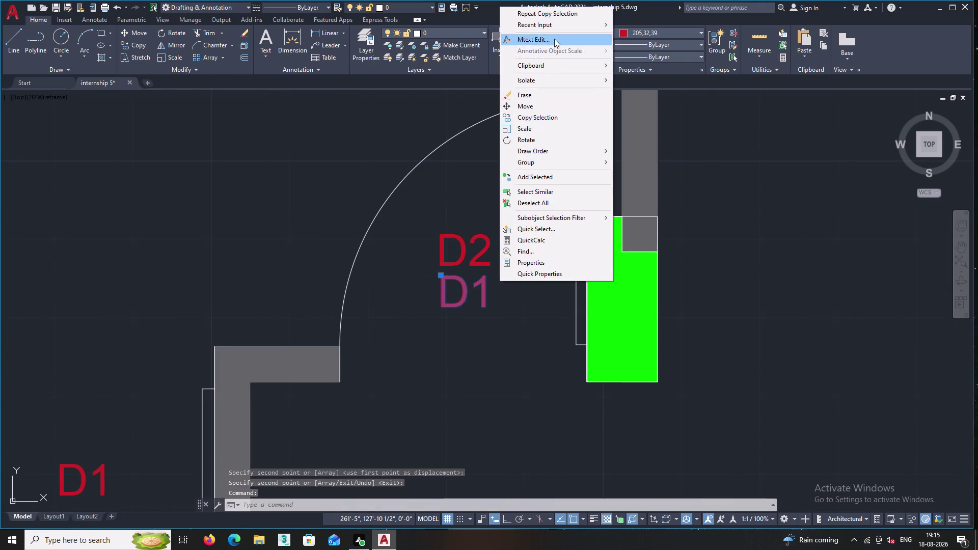
click(555, 30)
double_click(554, 36)
click(505, 281)
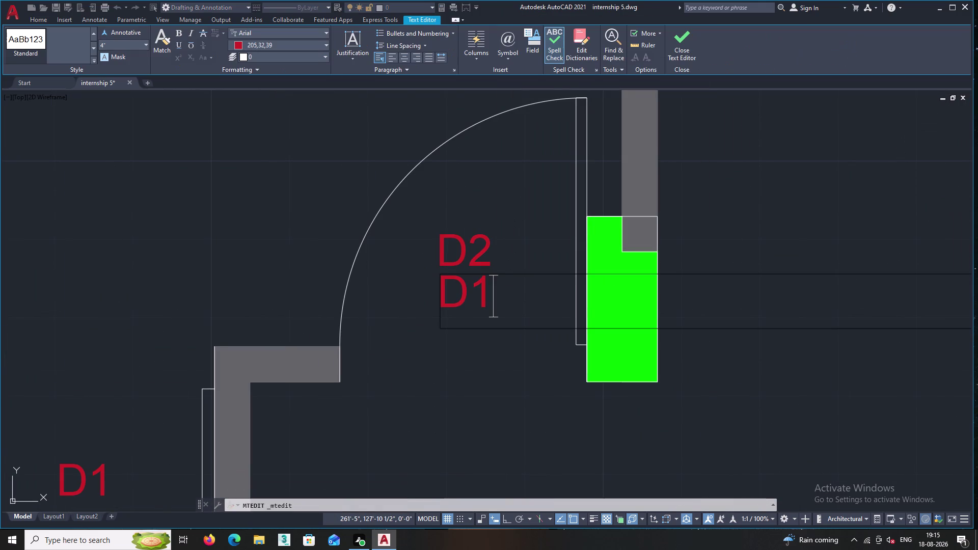
key(BackSpace)
key(3)
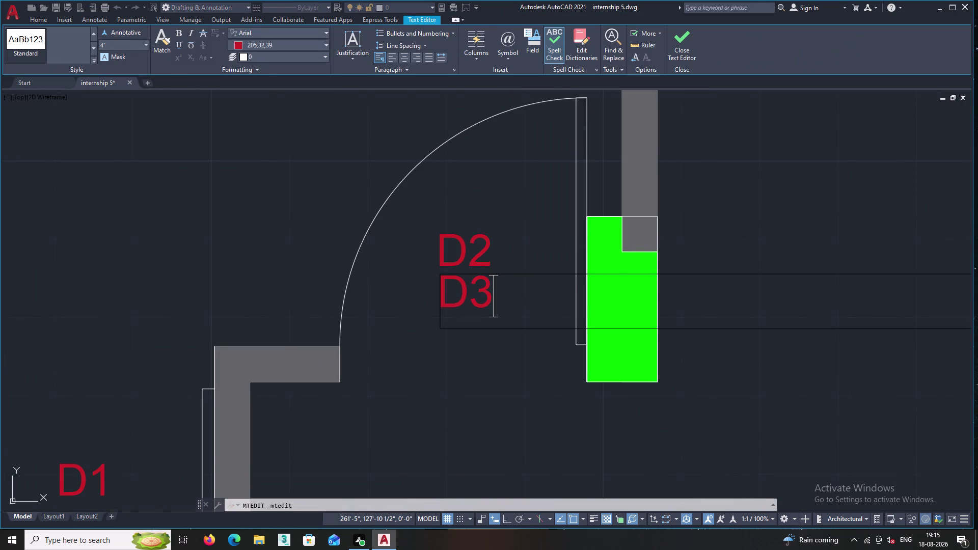
scroll(up, 3)
click(456, 378)
scroll(down, 3)
Erase the toilet door's D1 tag and the dress room door's D2 tag.
middle_drag(440, 371, 589, 224)
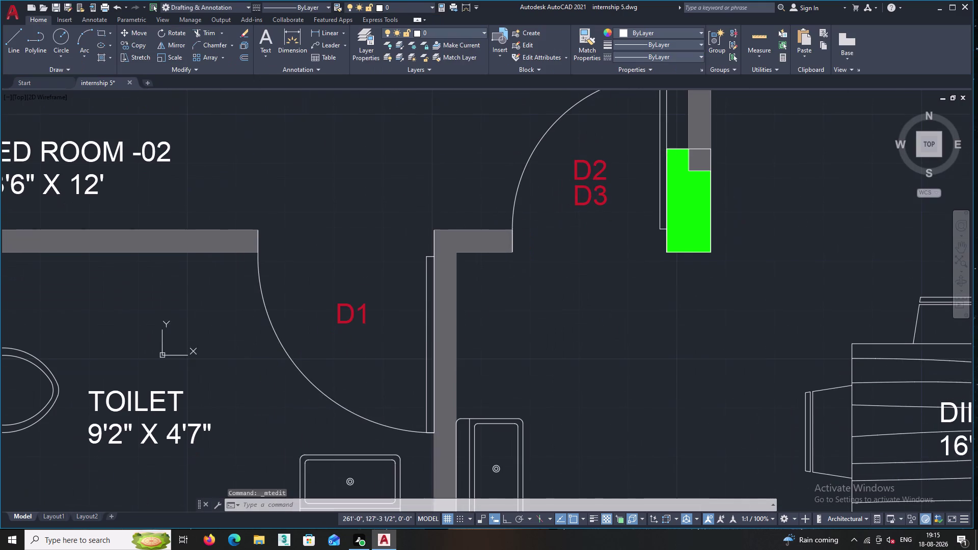
middle_drag(393, 342, 380, 232)
double_click(364, 235)
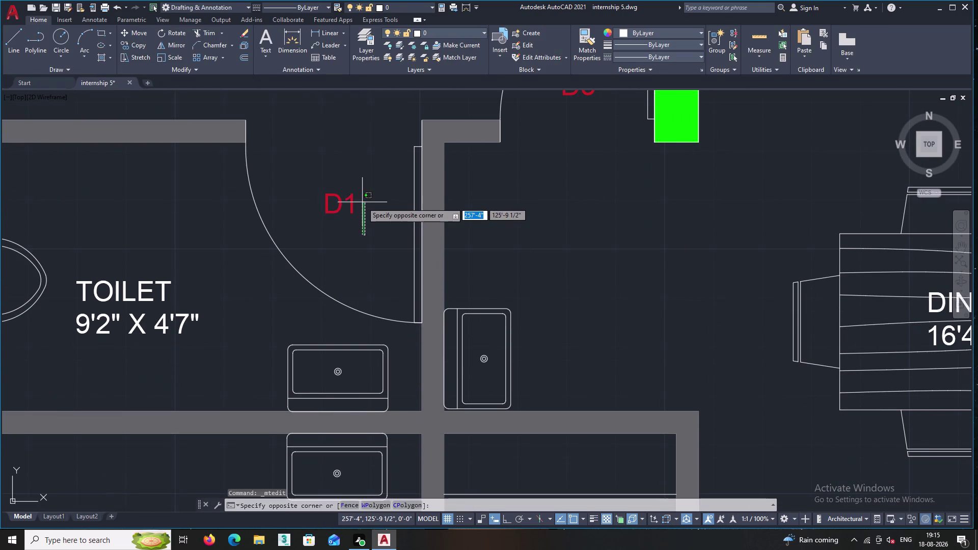
click(331, 178)
key(Delete)
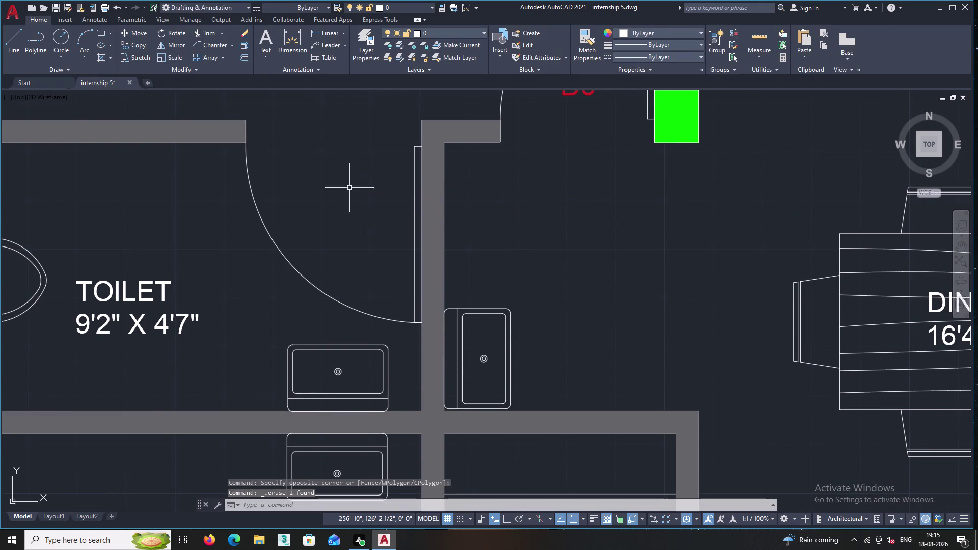
scroll(down, 3)
middle_drag(581, 277, 650, 153)
scroll(up, 3)
scroll(up, 3)
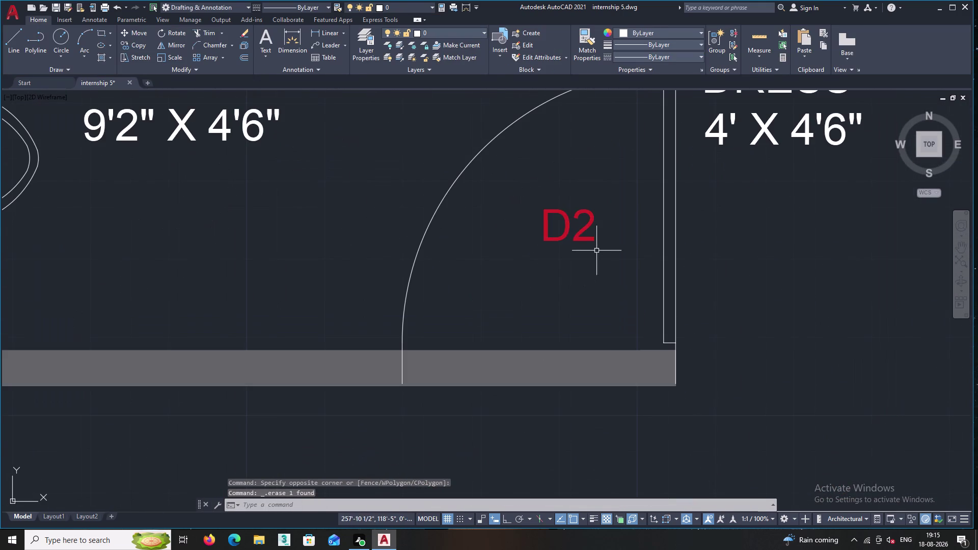
click(597, 250)
click(536, 201)
key(Delete)
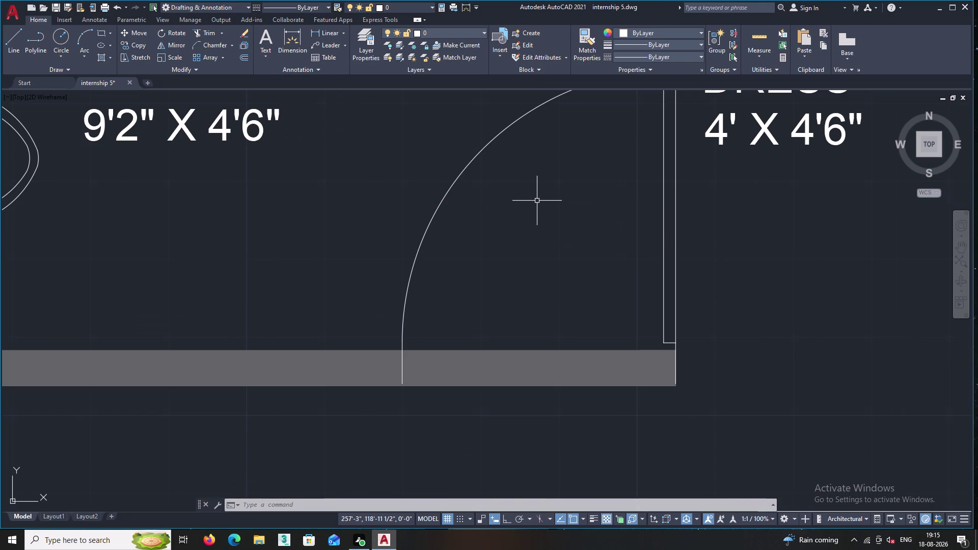
Select the D3 tag beneath D2 and start the Move command on it.
scroll(down, 3)
middle_drag(609, 228, 557, 220)
scroll(down, 3)
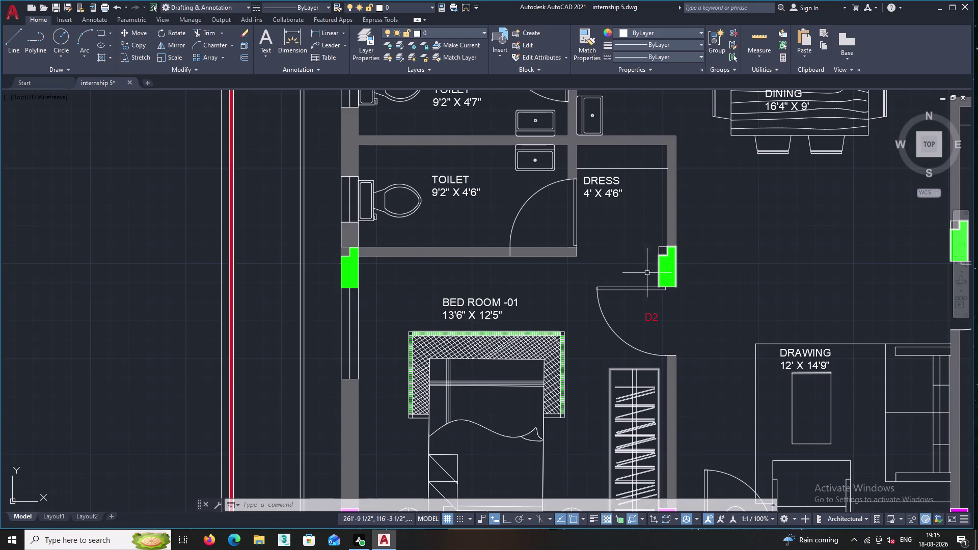
middle_drag(673, 249, 622, 320)
middle_drag(590, 271, 585, 338)
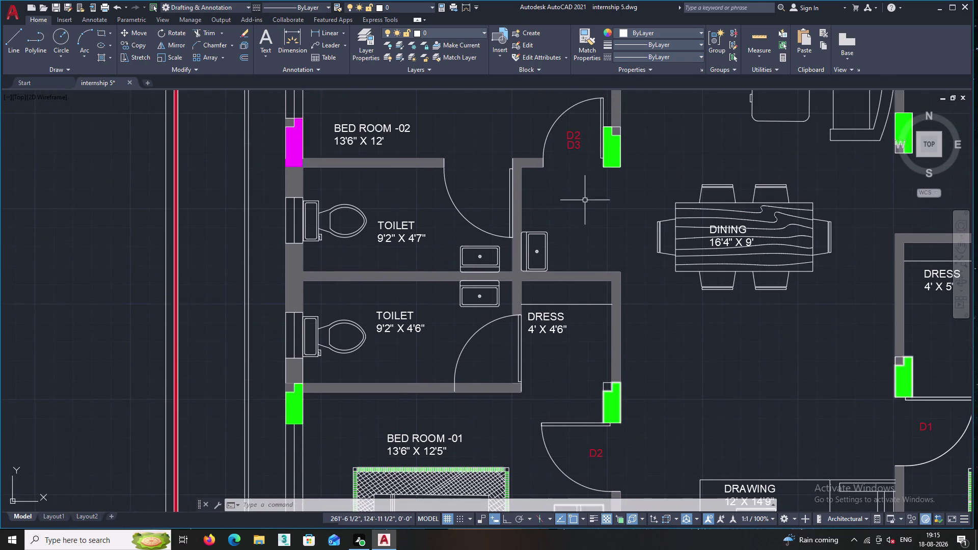
scroll(up, 3)
middle_drag(587, 166, 586, 330)
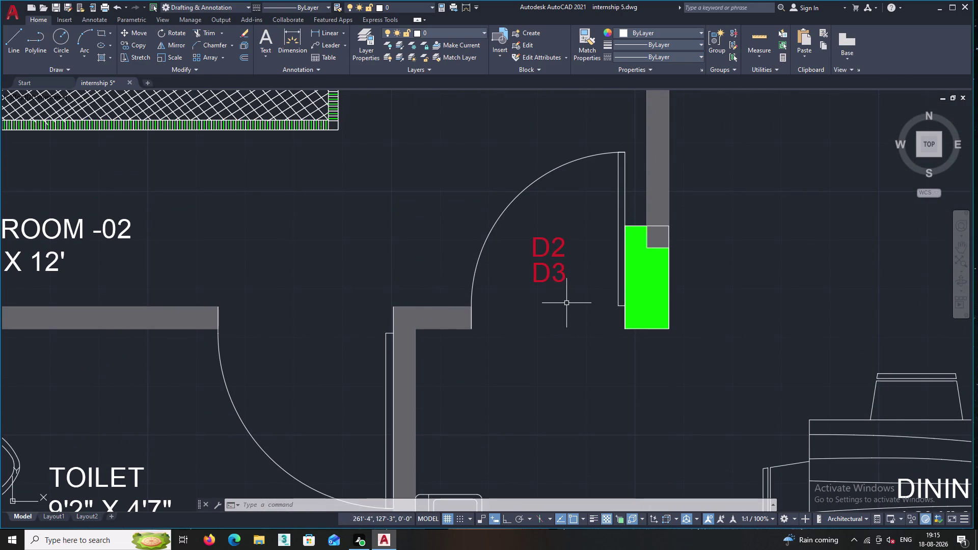
middle_drag(533, 303, 527, 346)
scroll(up, 3)
click(585, 339)
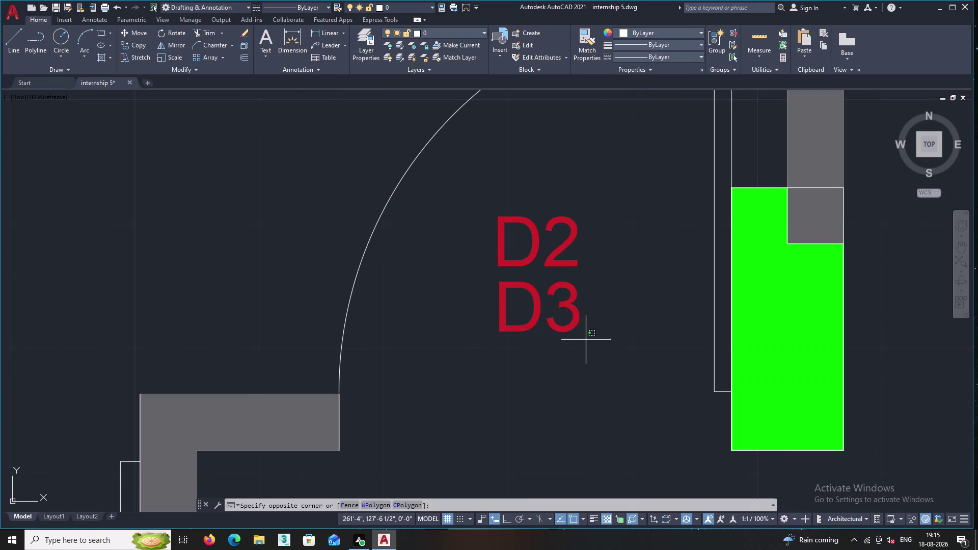
double_click(545, 290)
right_click(608, 278)
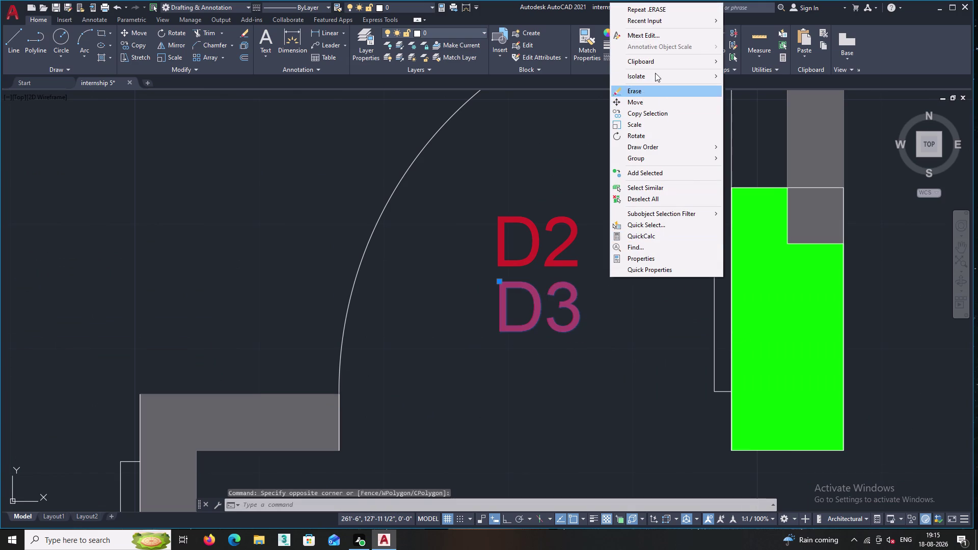
click(641, 104)
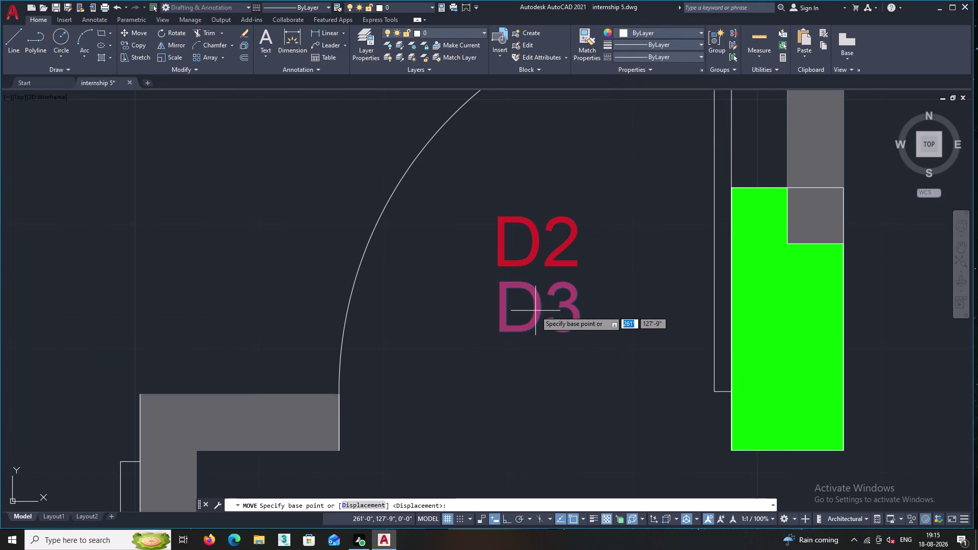
Move the D3 tag beside the 9'2" X 4'7" toilet door below Bed Room -02.
click(535, 310)
middle_drag(425, 360, 677, 132)
scroll(down, 3)
scroll(down, 3)
middle_drag(532, 306, 462, 309)
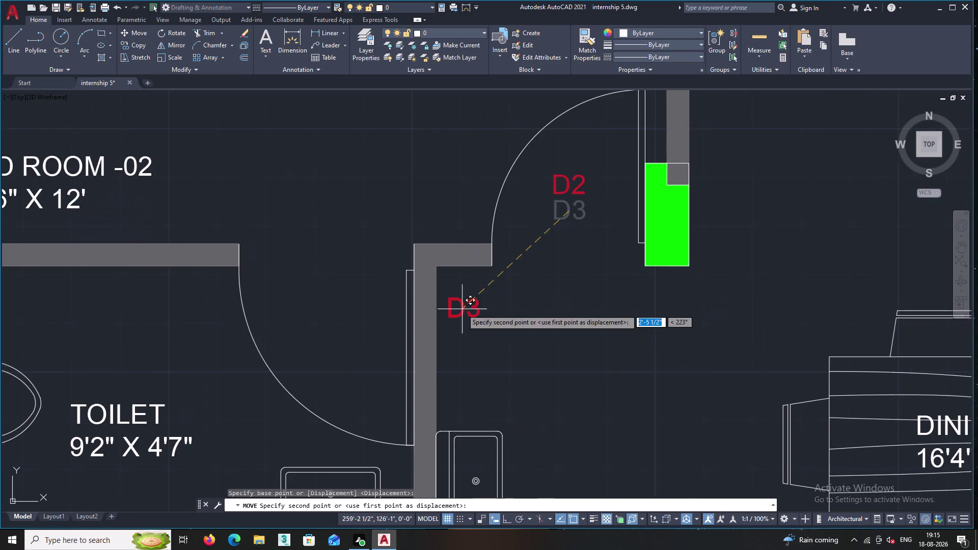
middle_drag(472, 305, 579, 272)
middle_drag(477, 279, 527, 268)
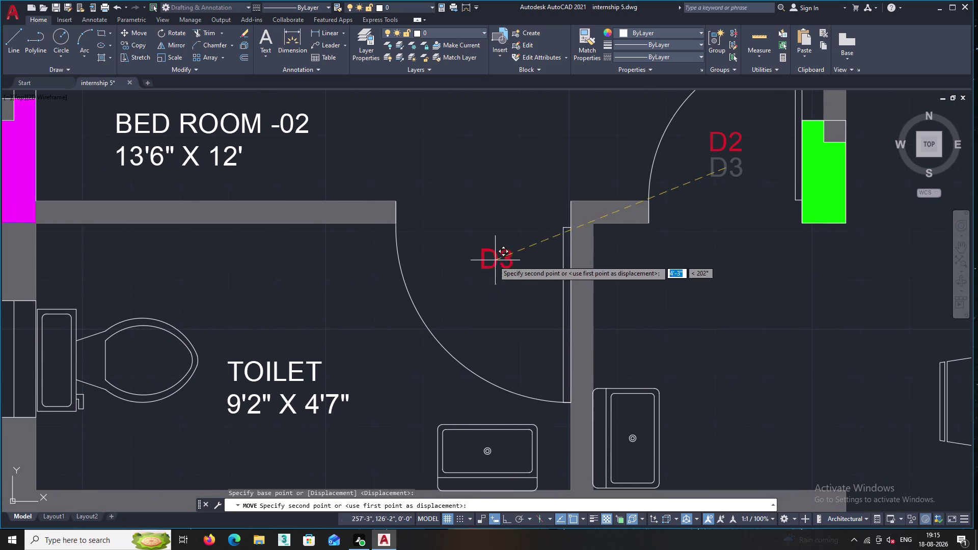
double_click(492, 285)
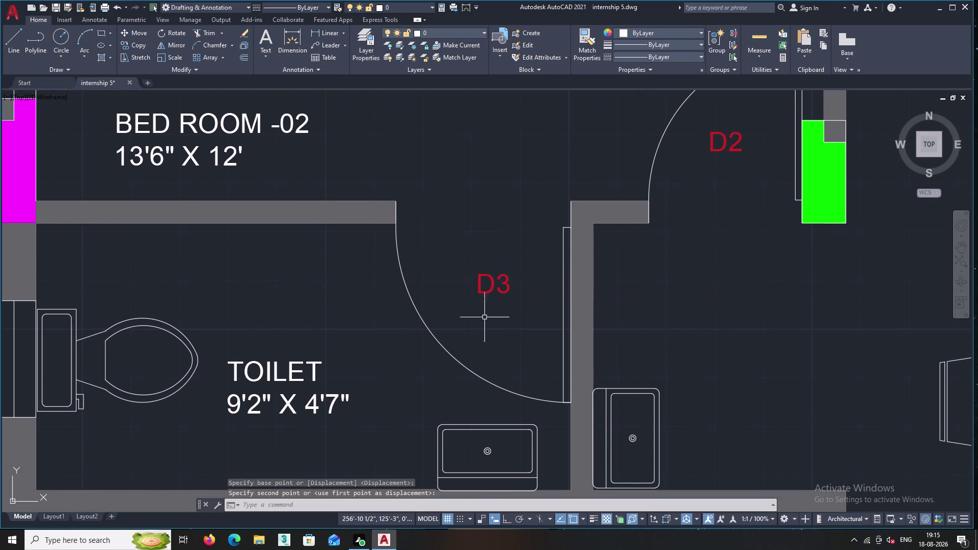
middle_drag(515, 304, 515, 254)
scroll(up, 3)
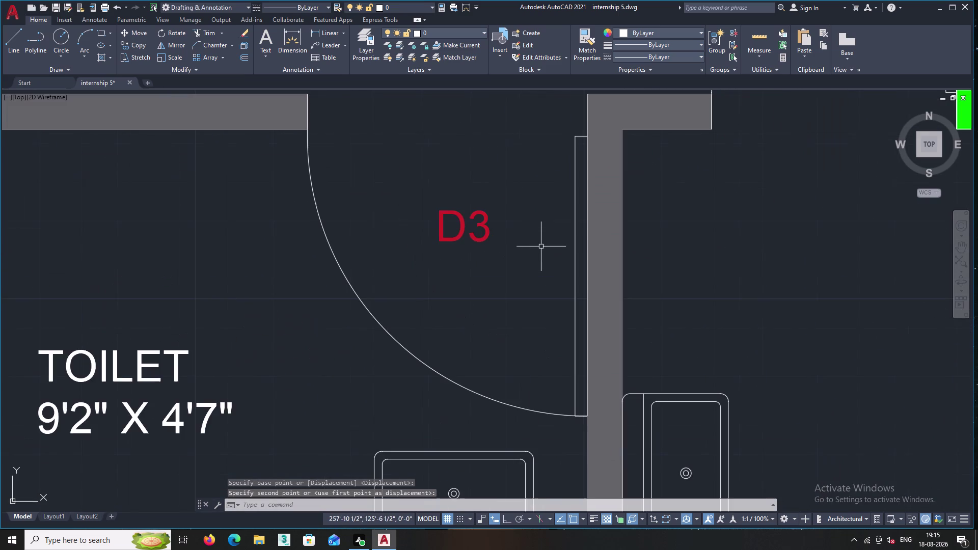
middle_click(541, 246)
scroll(down, 3)
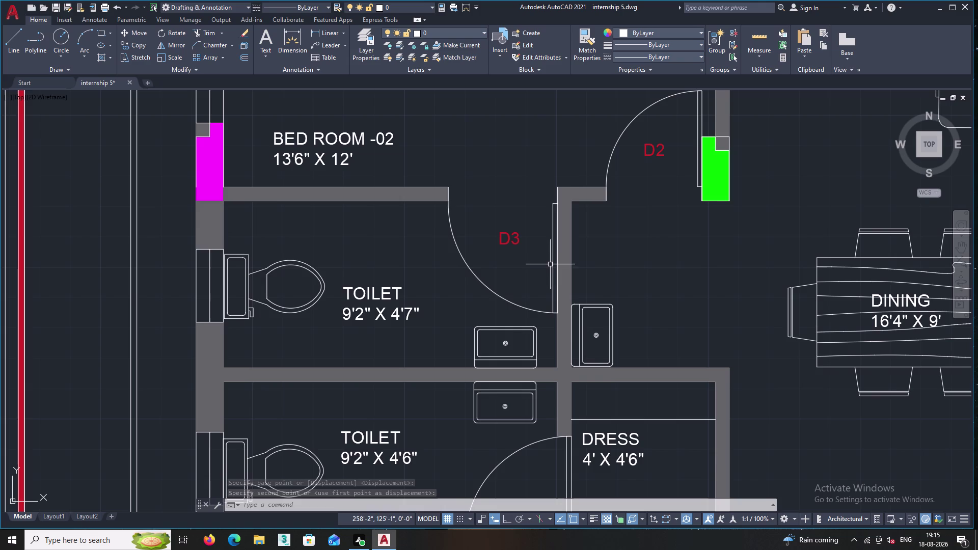
scroll(up, 3)
click(523, 269)
Copy the D3 tag to the 9'2" X 4'6" toilet door beside the Dress room.
click(468, 212)
right_click(472, 192)
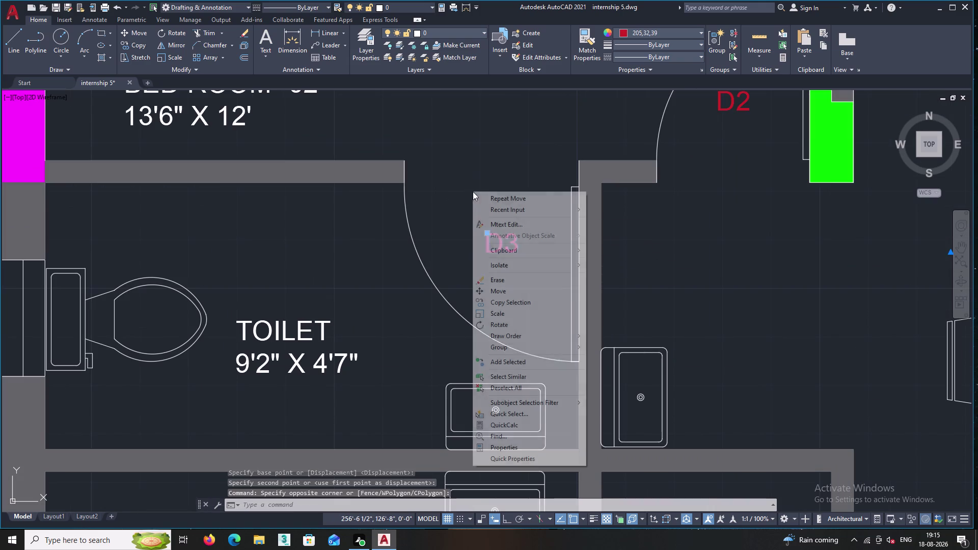
click(505, 303)
click(507, 240)
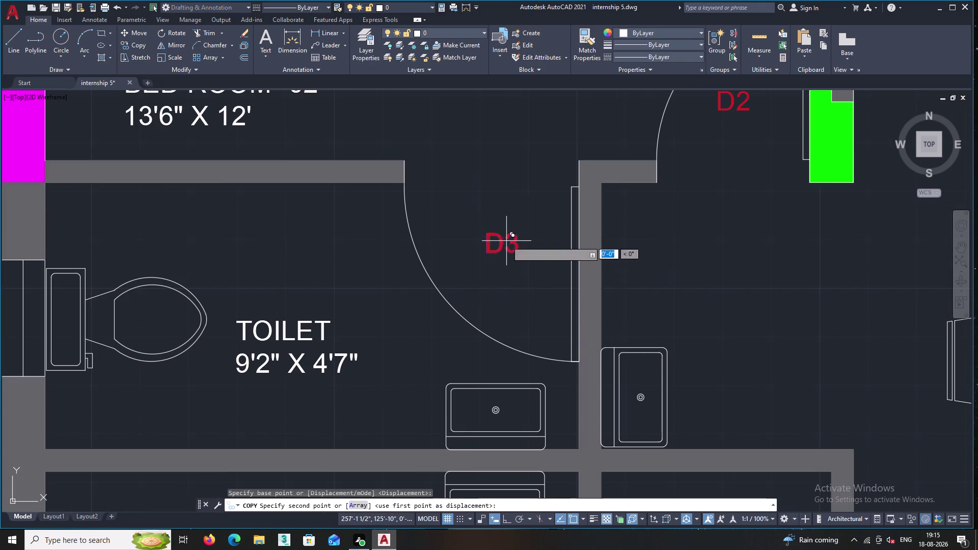
middle_drag(499, 391, 510, 212)
middle_drag(532, 412, 553, 189)
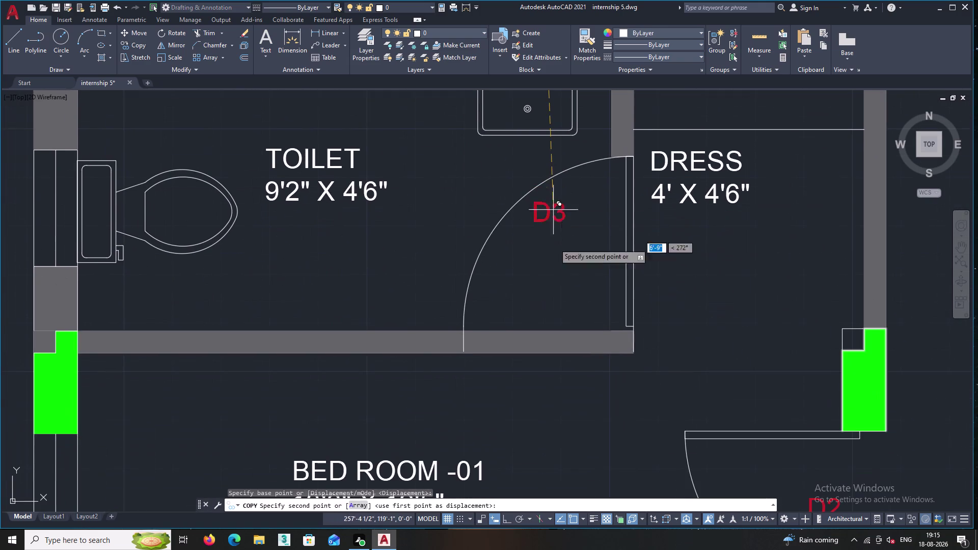
middle_drag(555, 331, 561, 260)
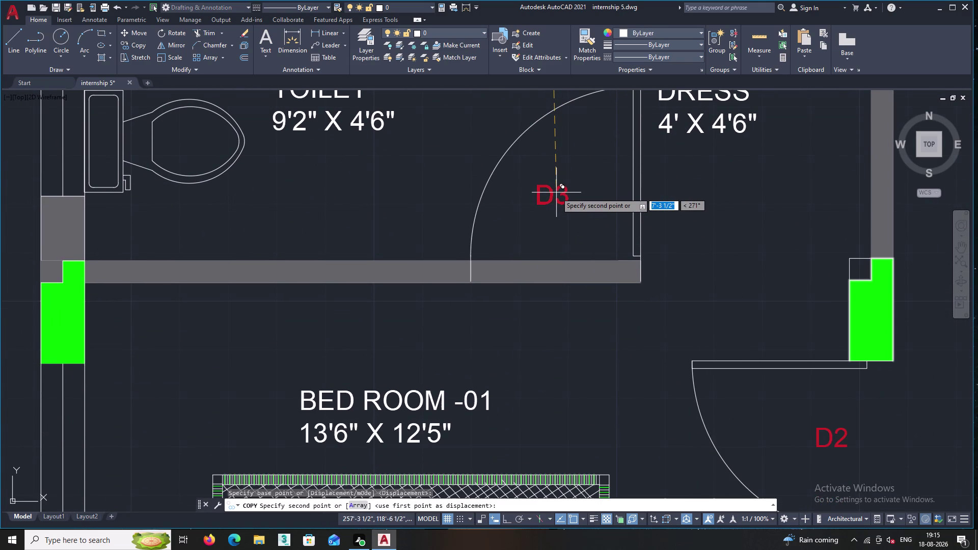
click(556, 192)
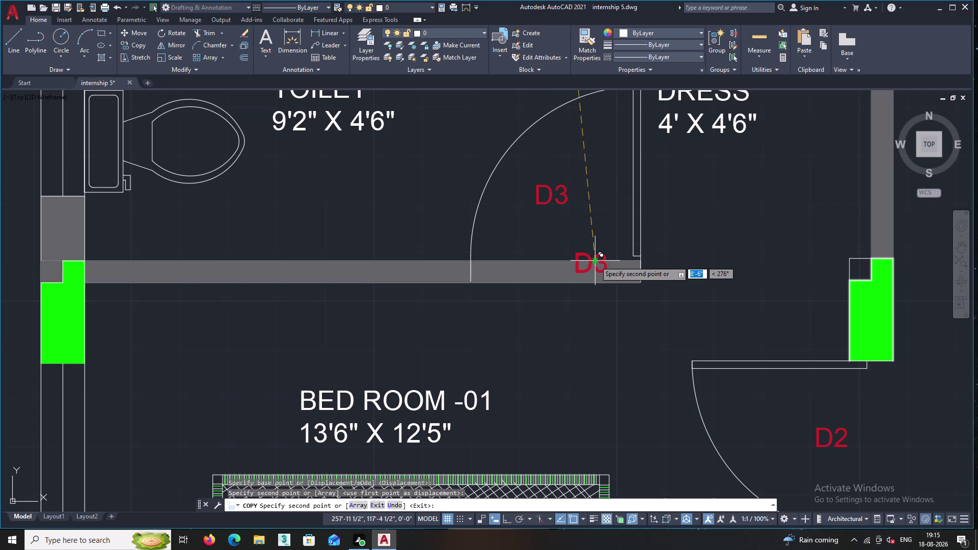
key(Escape)
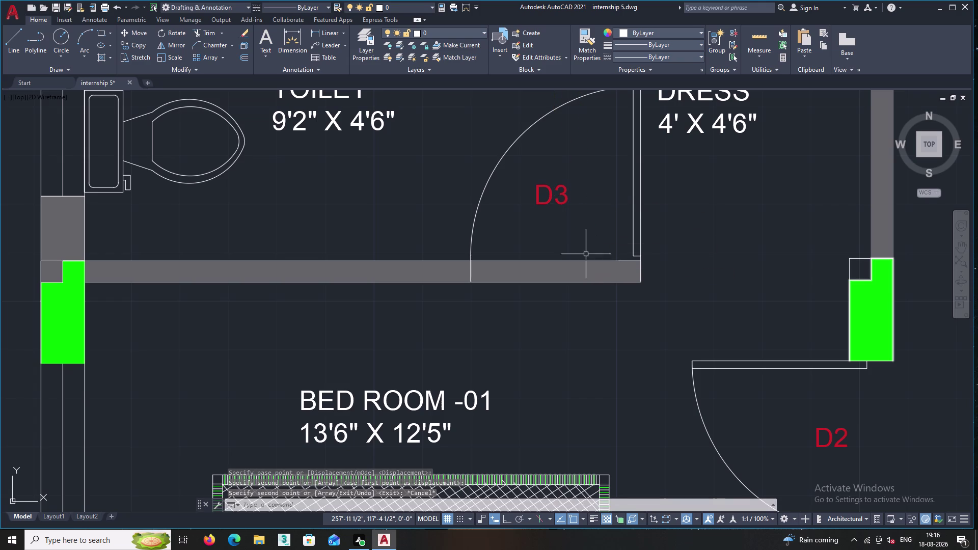
Zoom out and pan across the floor plan to review the tags.
middle_drag(699, 196, 577, 257)
scroll(down, 3)
middle_drag(683, 259, 520, 270)
scroll(down, 3)
middle_drag(669, 254, 539, 278)
middle_drag(635, 342, 626, 342)
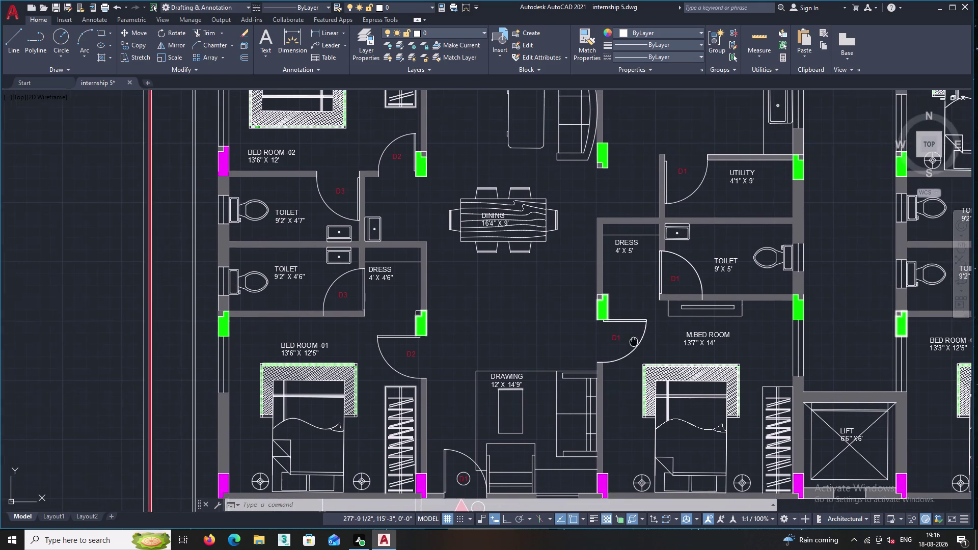
Erase the D1 tag at the master bedroom door.
middle_drag(627, 342, 586, 339)
scroll(up, 3)
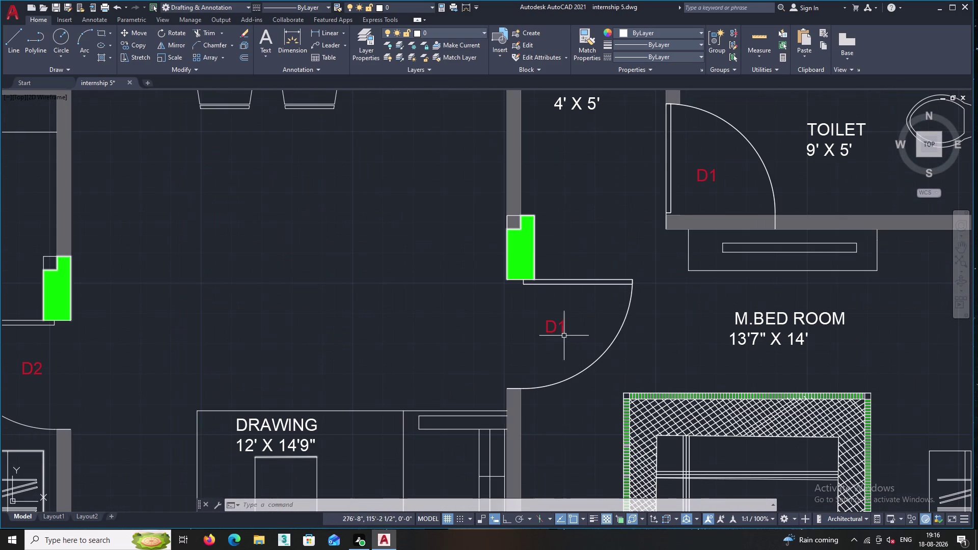
key(Delete)
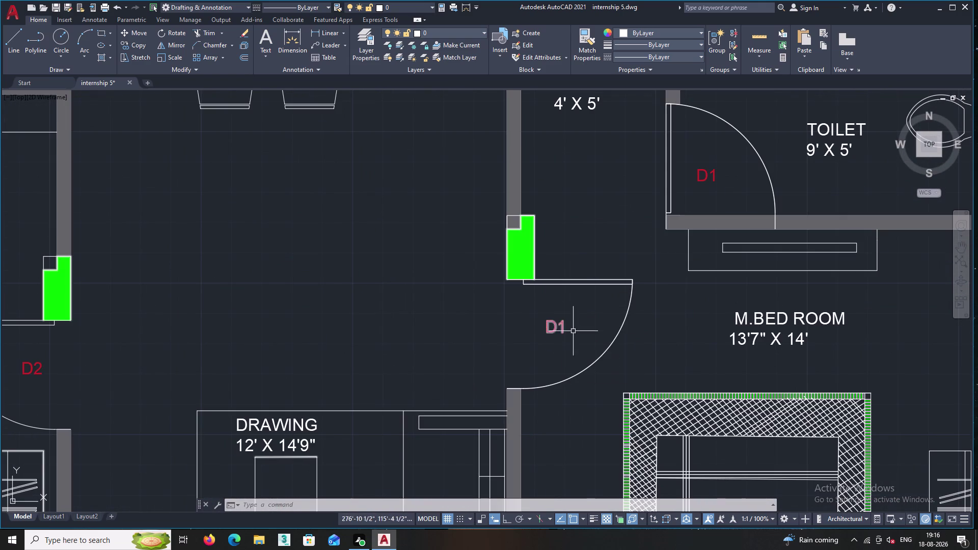
click(567, 351)
click(543, 314)
key(Delete)
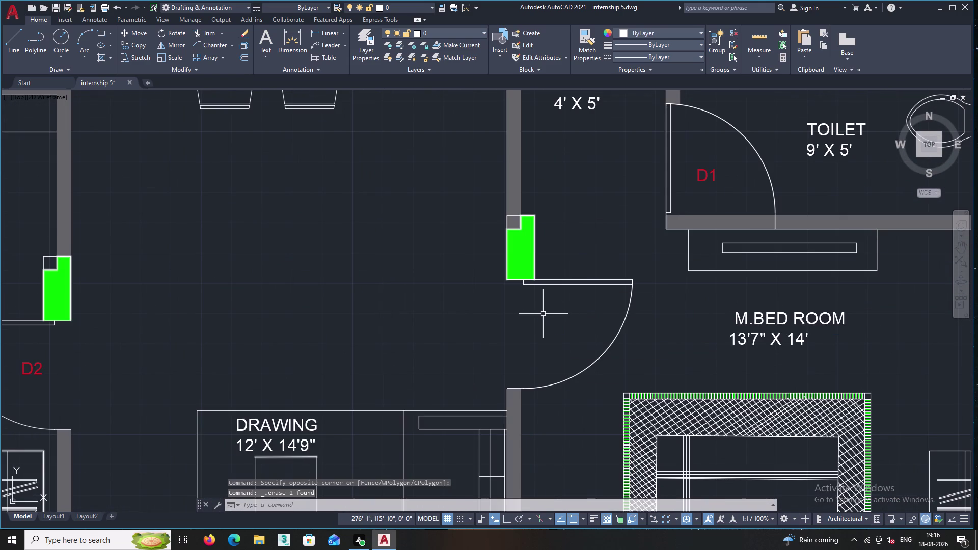
Erase the D1 tag at the toilet door beside Dress 4' X 5'.
middle_drag(621, 298, 549, 512)
click(649, 403)
click(611, 370)
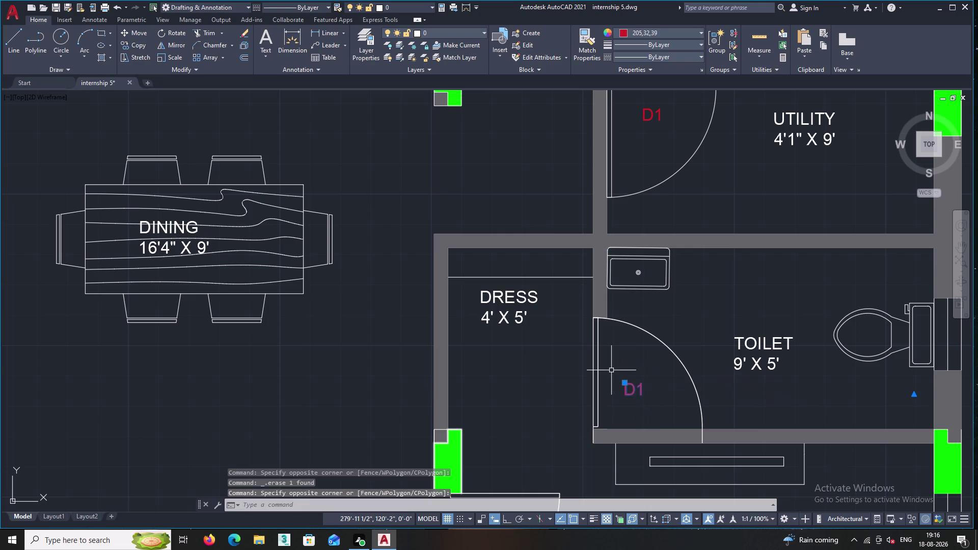
key(Delete)
scroll(down, 3)
middle_drag(556, 367, 538, 267)
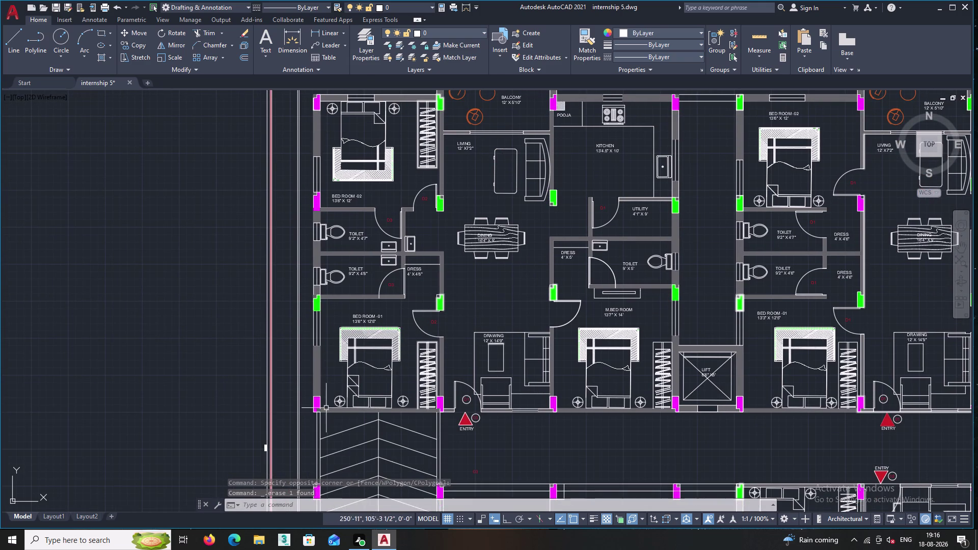
scroll(up, 3)
scroll(up, 3)
click(479, 271)
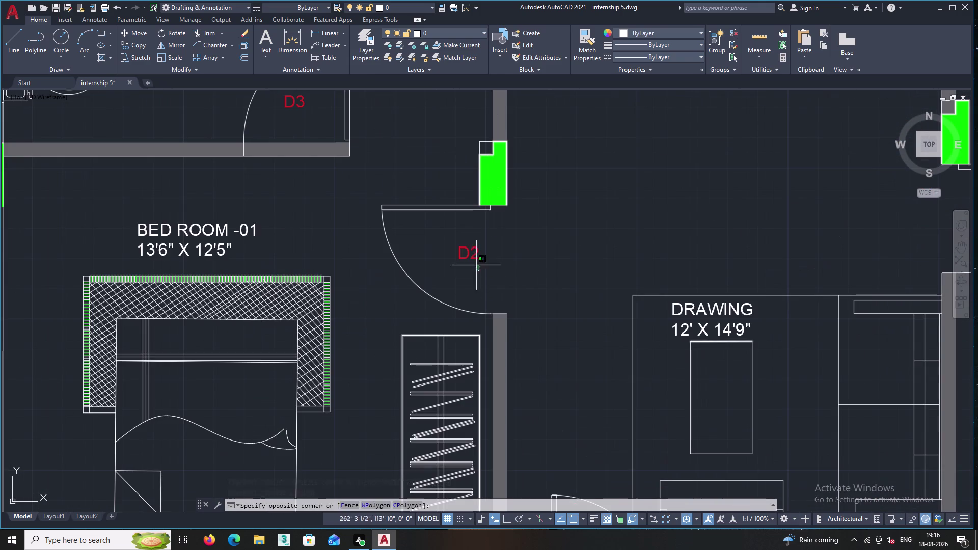
Copy the Bed Room -01 D2 tag to beside the master bedroom door.
click(444, 227)
right_click(444, 227)
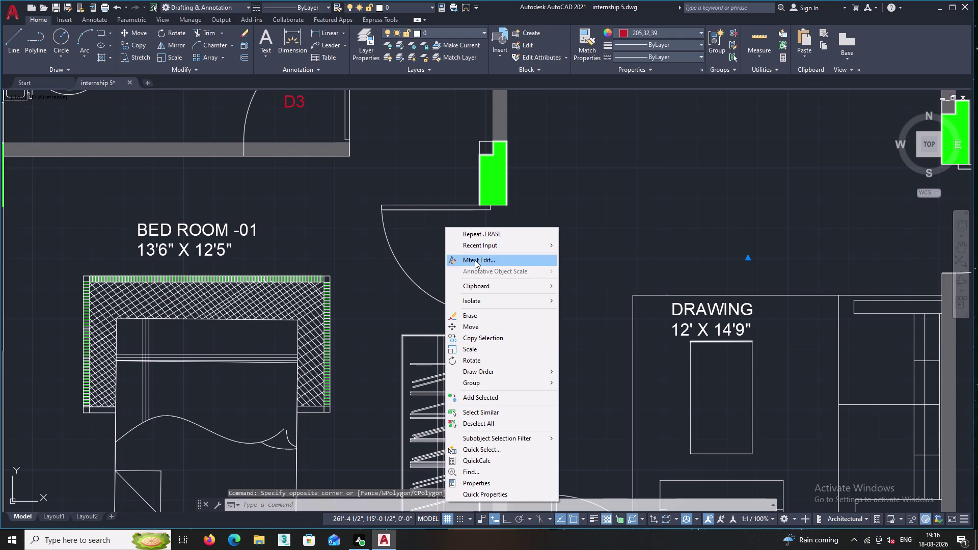
click(483, 339)
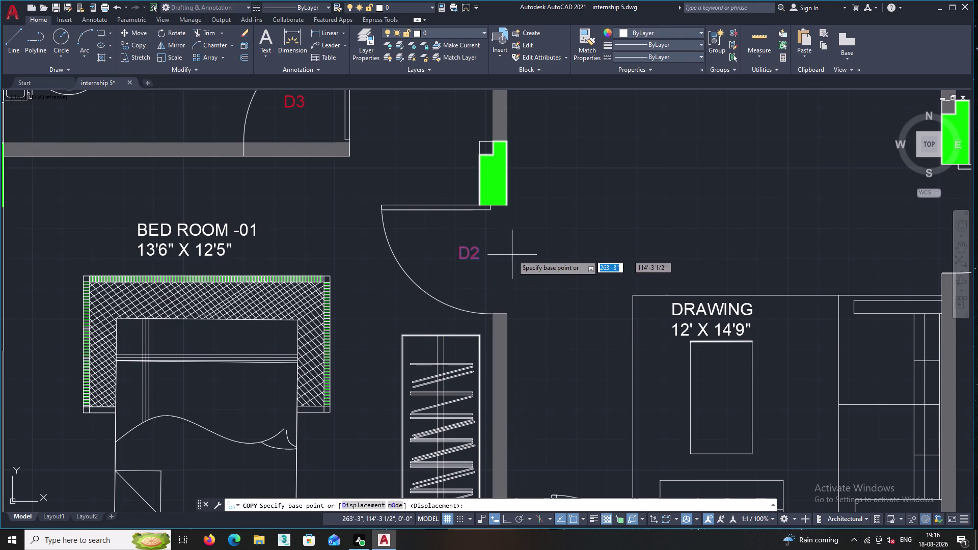
click(467, 256)
middle_drag(540, 238, 329, 332)
scroll(down, 3)
scroll(up, 3)
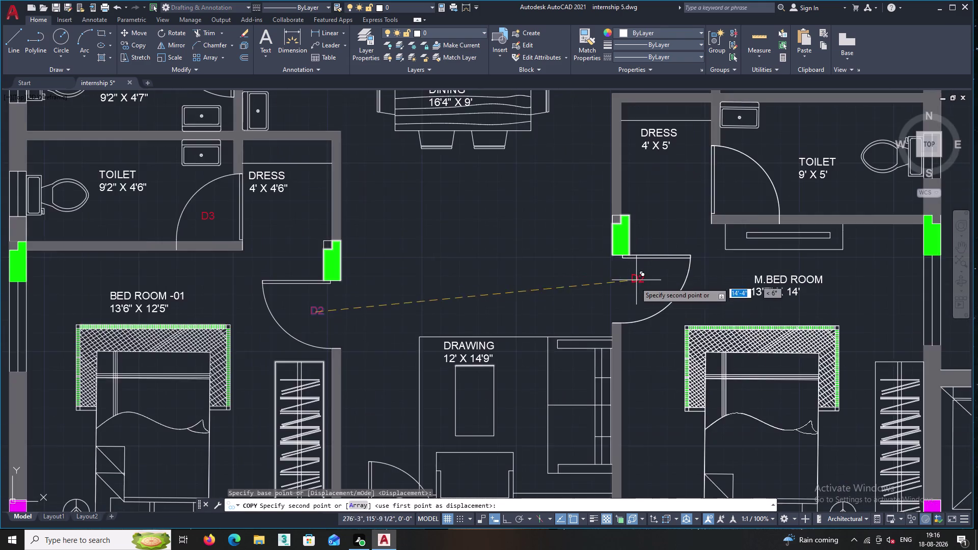
scroll(up, 3)
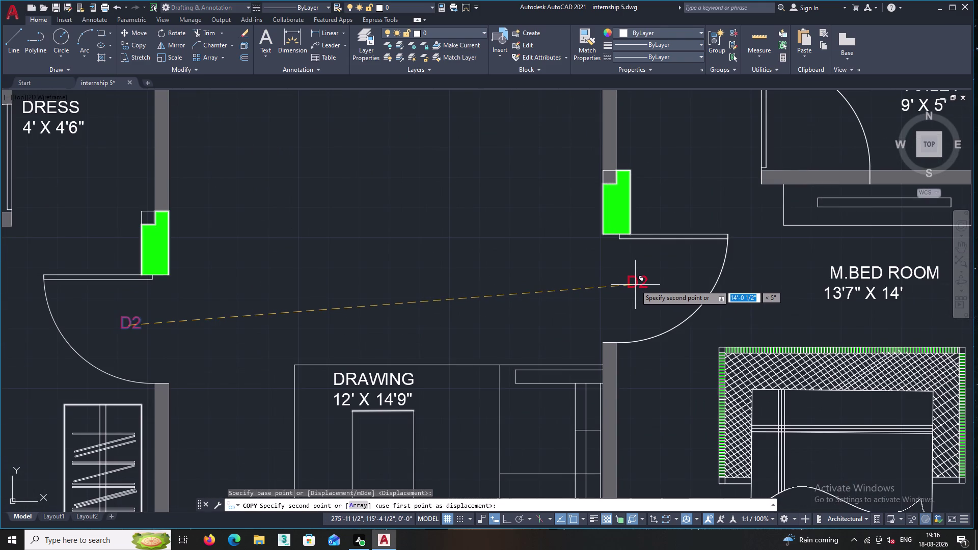
scroll(up, 3)
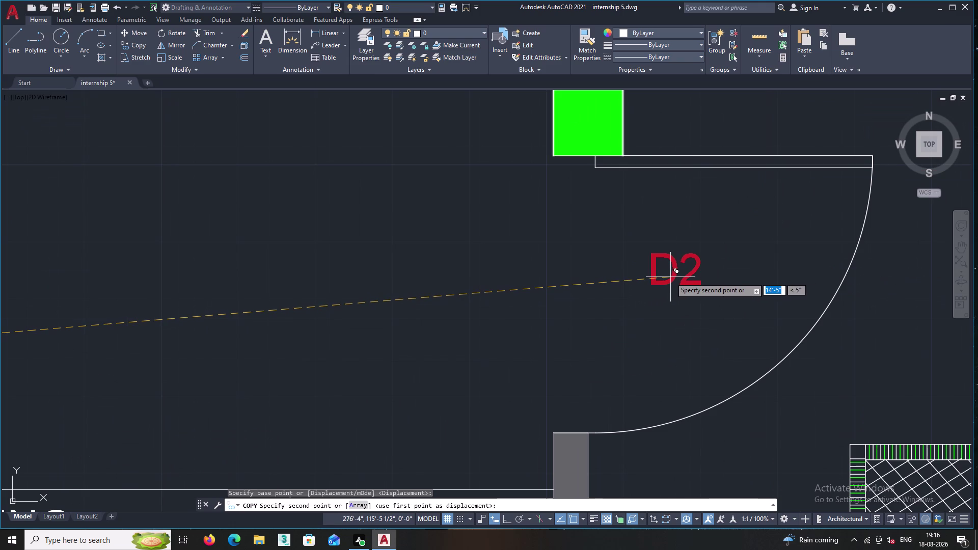
click(688, 276)
Pan around the master bedroom door to check the D2 copy, then end copying.
middle_drag(596, 278, 559, 341)
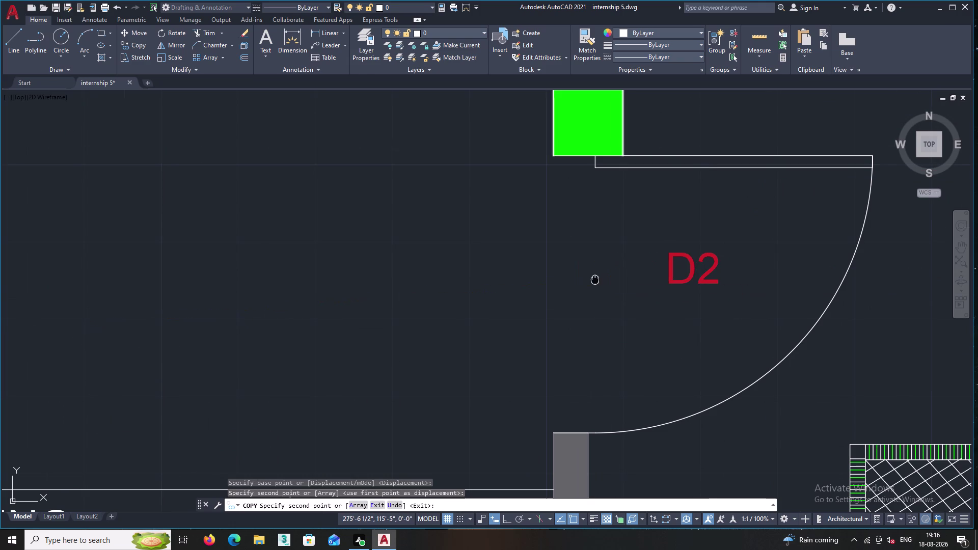
middle_drag(559, 341, 516, 467)
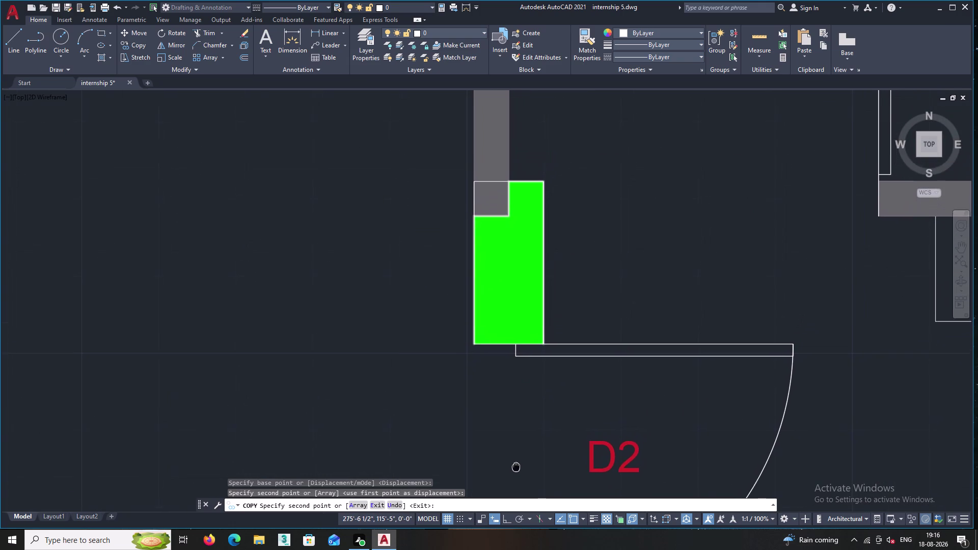
middle_drag(516, 467, 514, 474)
scroll(down, 3)
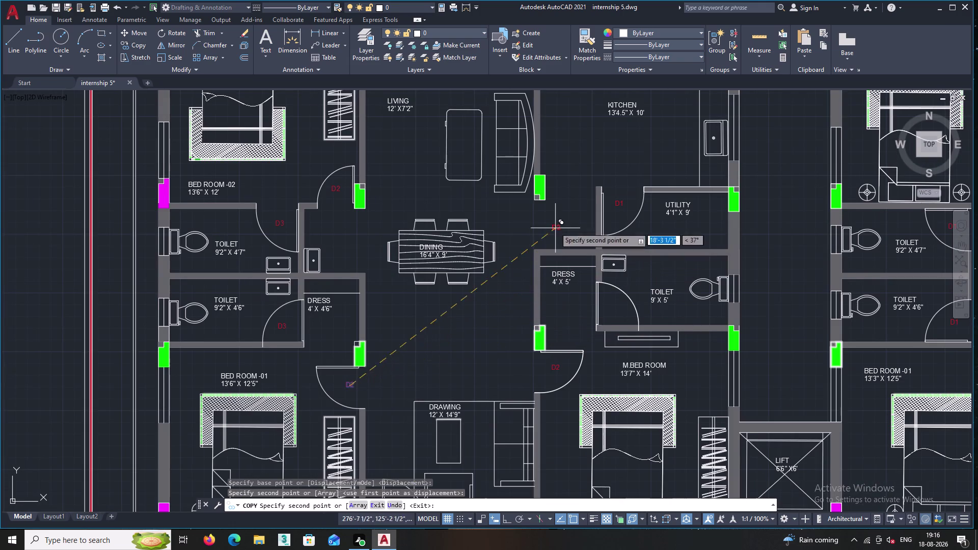
middle_drag(554, 225, 503, 247)
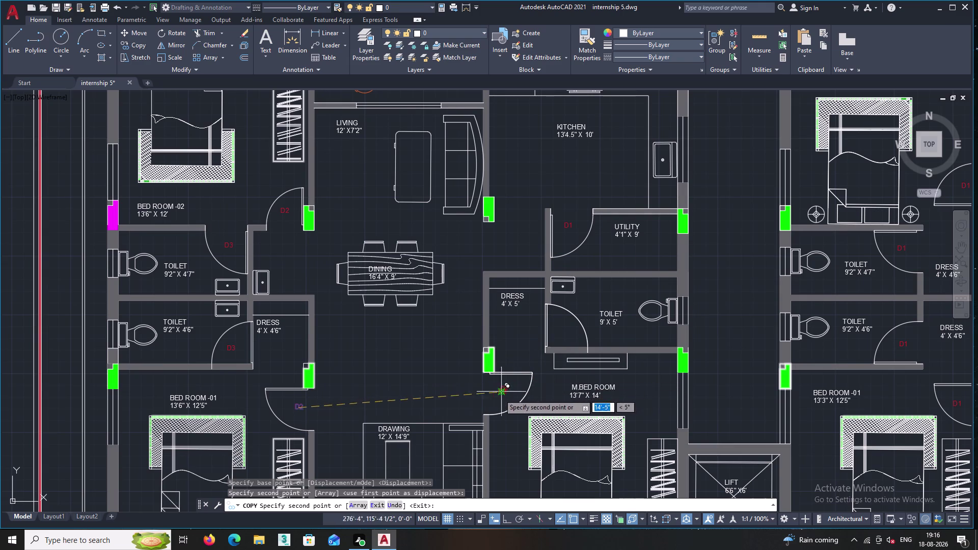
middle_drag(499, 395, 495, 261)
key(Escape)
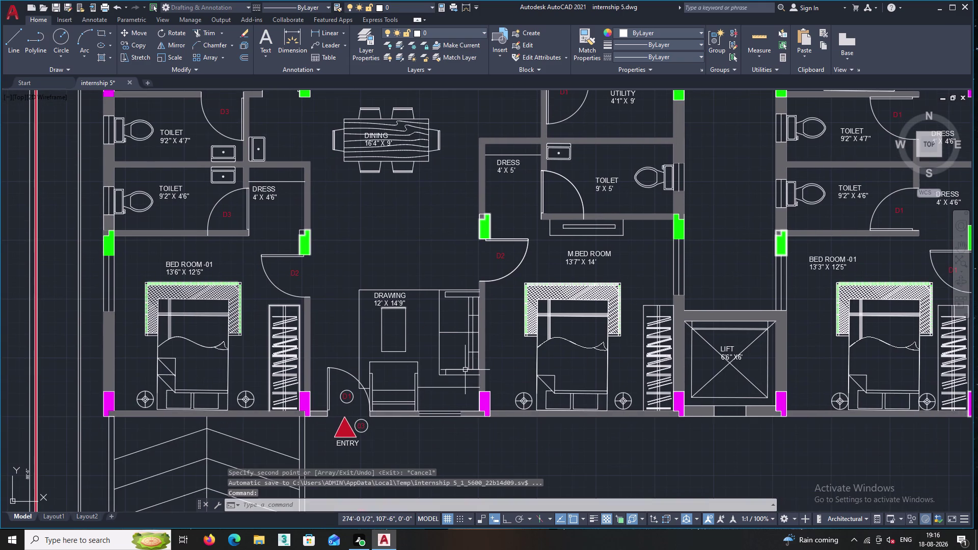
scroll(up, 3)
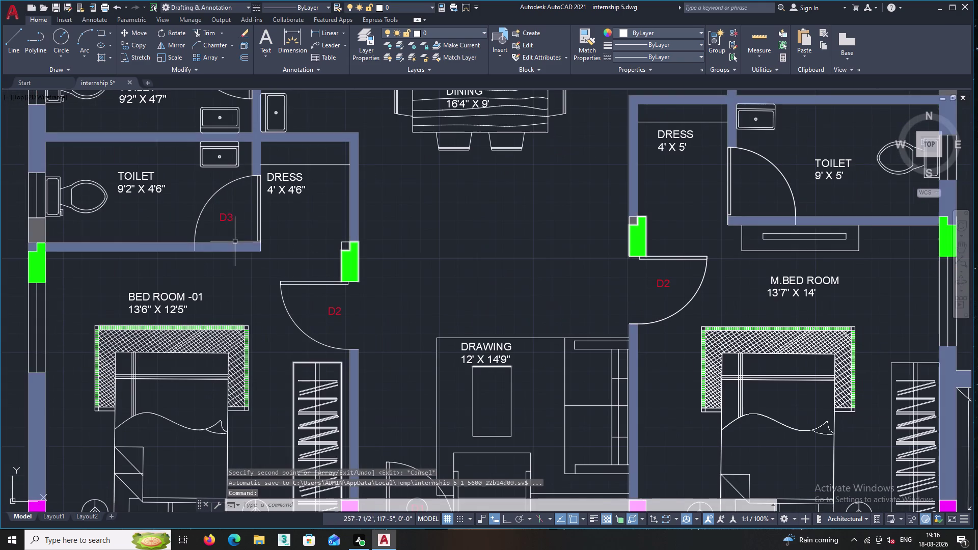
Copy the lower toilet's D3 tag to the Toilet 9' X 5' door.
click(231, 225)
double_click(220, 211)
right_click(220, 211)
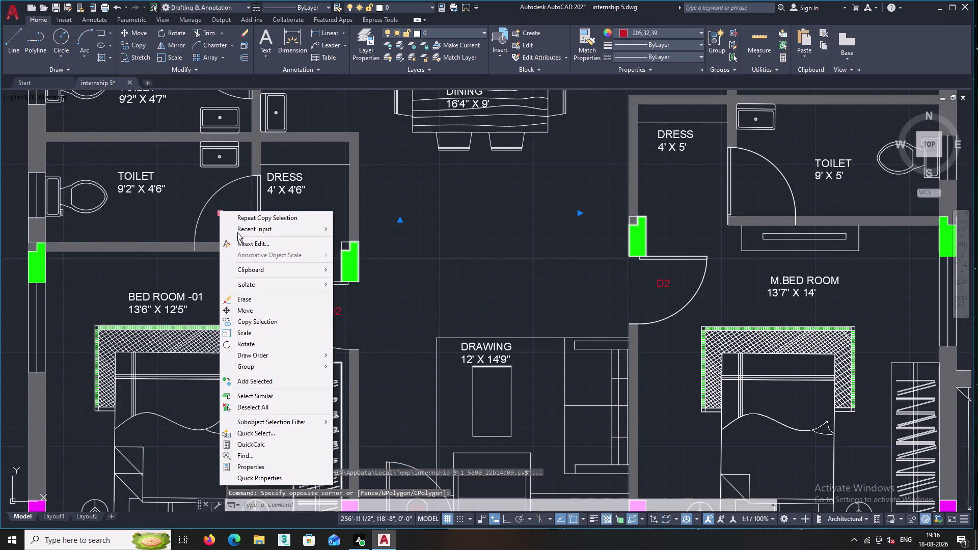
click(253, 323)
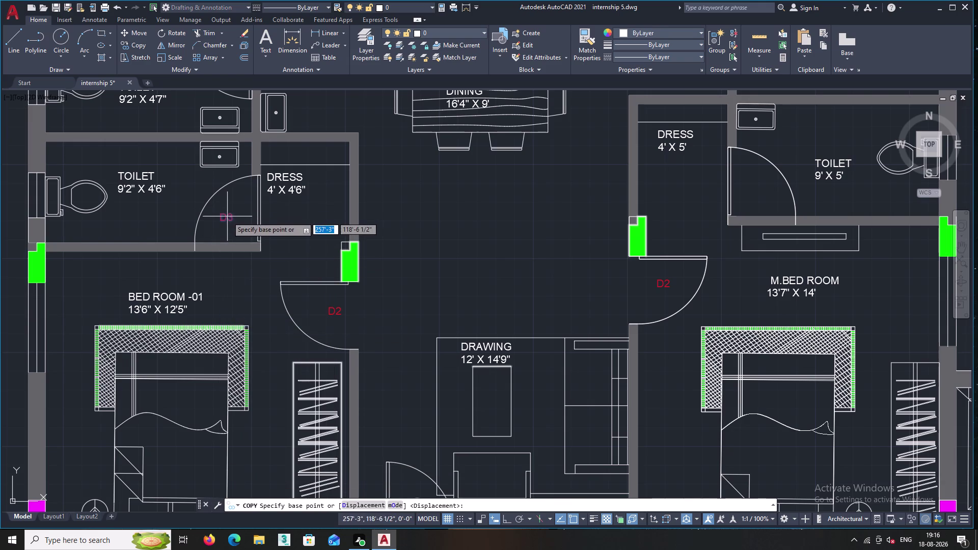
double_click(227, 217)
middle_drag(422, 228, 297, 241)
scroll(up, 3)
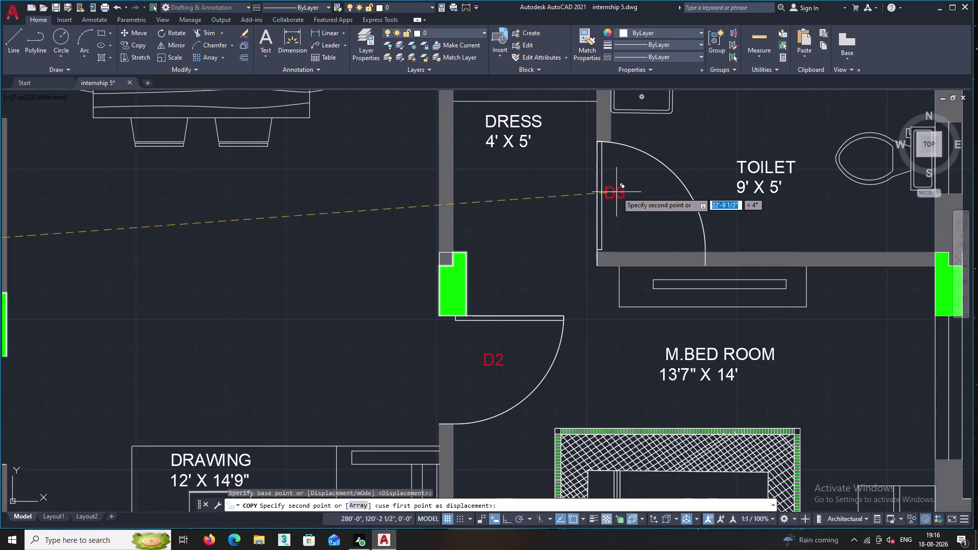
click(641, 208)
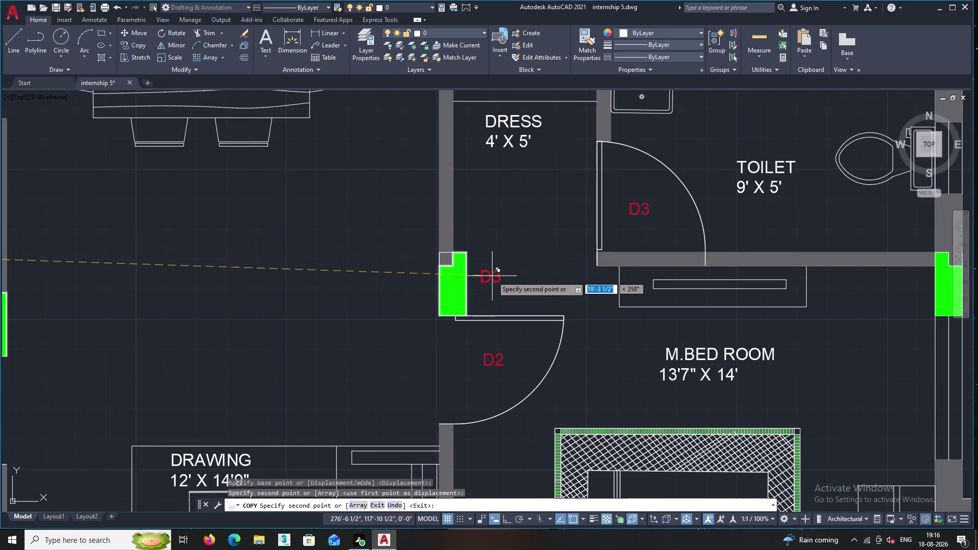
Cancel the tag copy and bring the utility door's D1 tag into view.
scroll(down, 3)
middle_drag(511, 260, 468, 343)
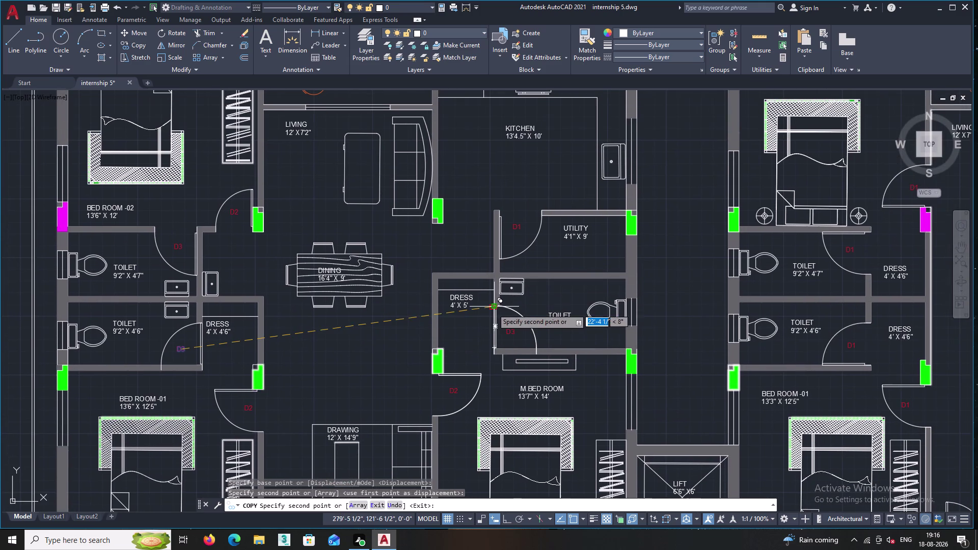
scroll(up, 3)
key(Escape)
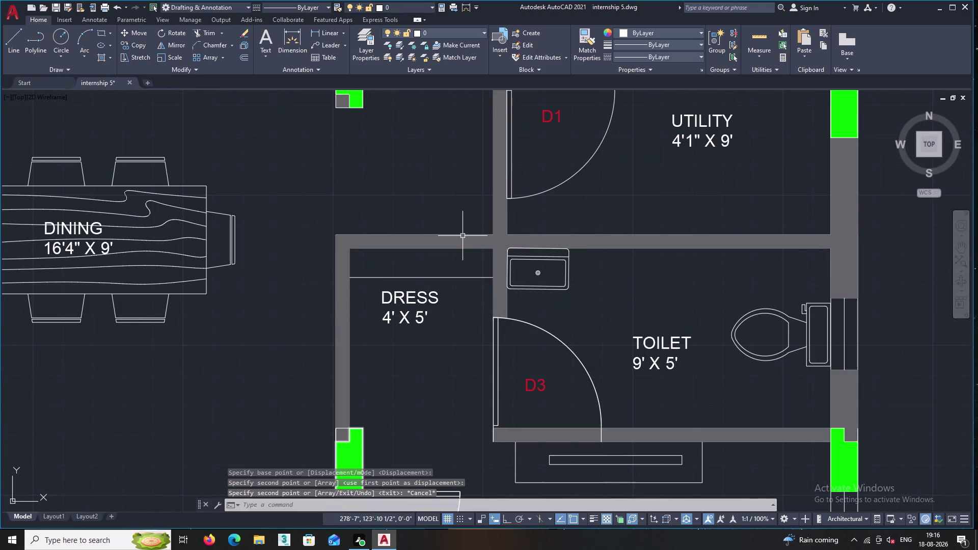
middle_drag(482, 212, 381, 327)
scroll(up, 3)
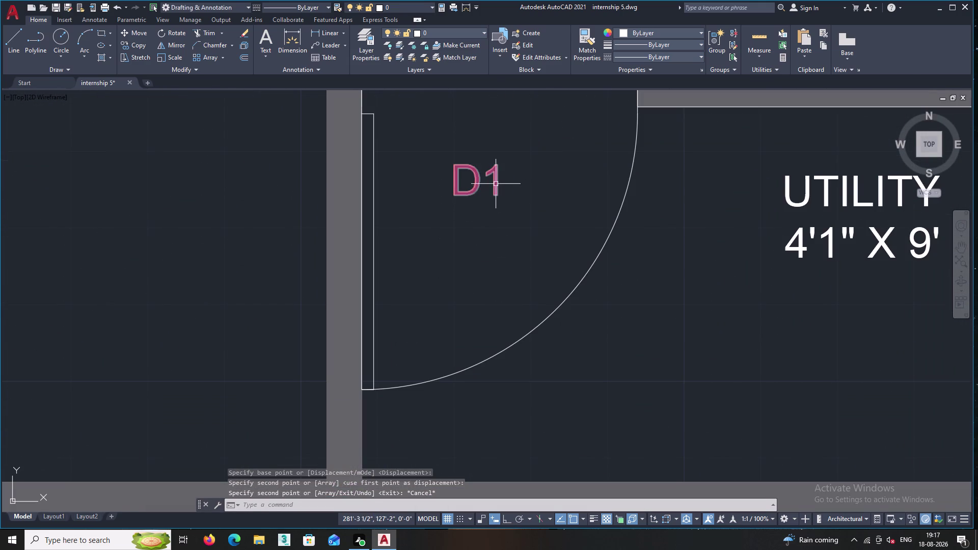
Edit the utility door tag's text from D1 to D2 using Mtext Edit.
click(493, 186)
right_click(491, 186)
click(526, 218)
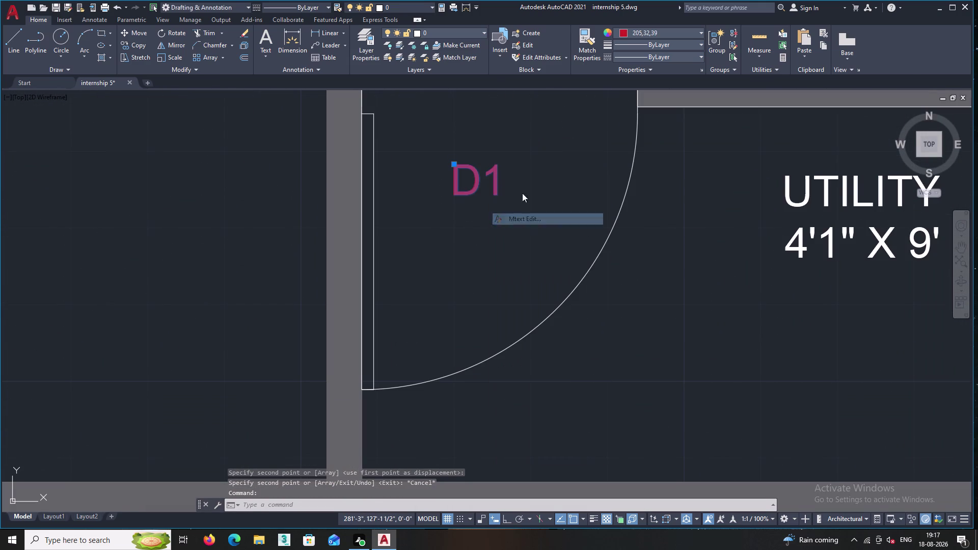
double_click(514, 182)
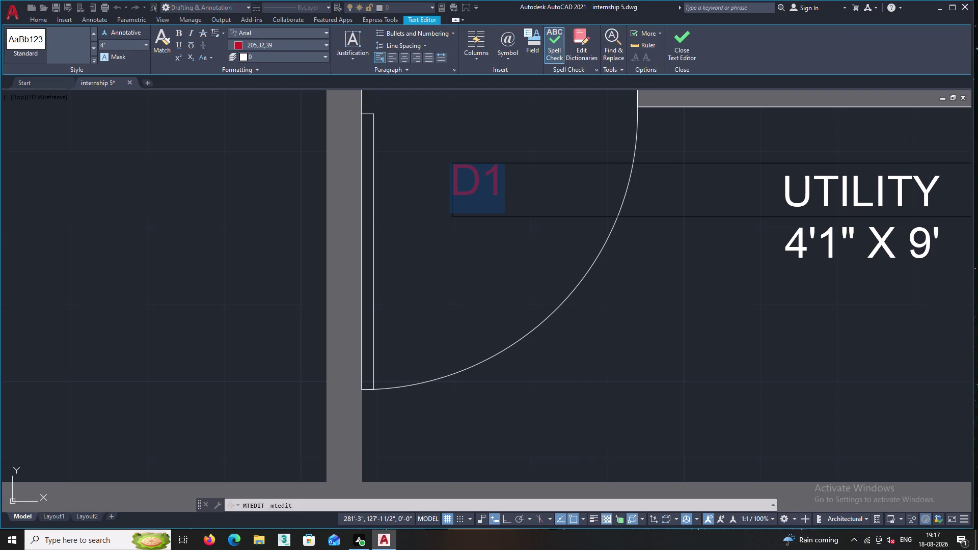
double_click(513, 182)
click(514, 182)
key(BackSpace)
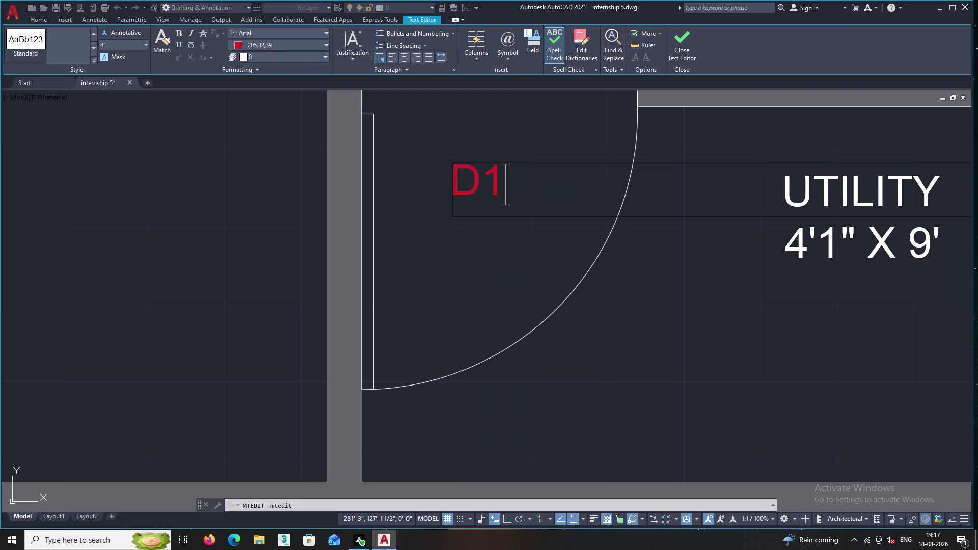
key(2)
click(488, 266)
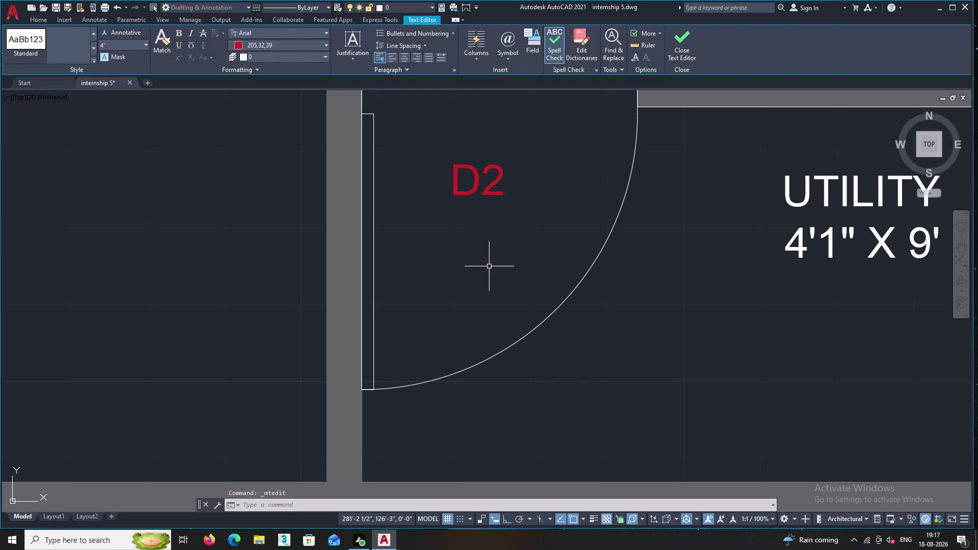
Edit the same tag again from D2 to D3 and close the Text Editor.
middle_drag(498, 259, 436, 295)
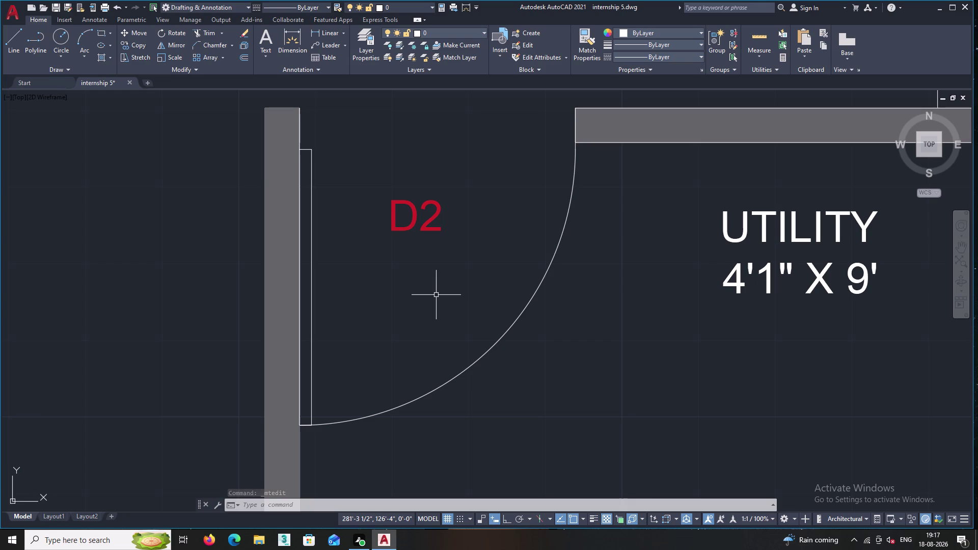
scroll(down, 3)
scroll(down, 3)
scroll(up, 3)
scroll(up, 3)
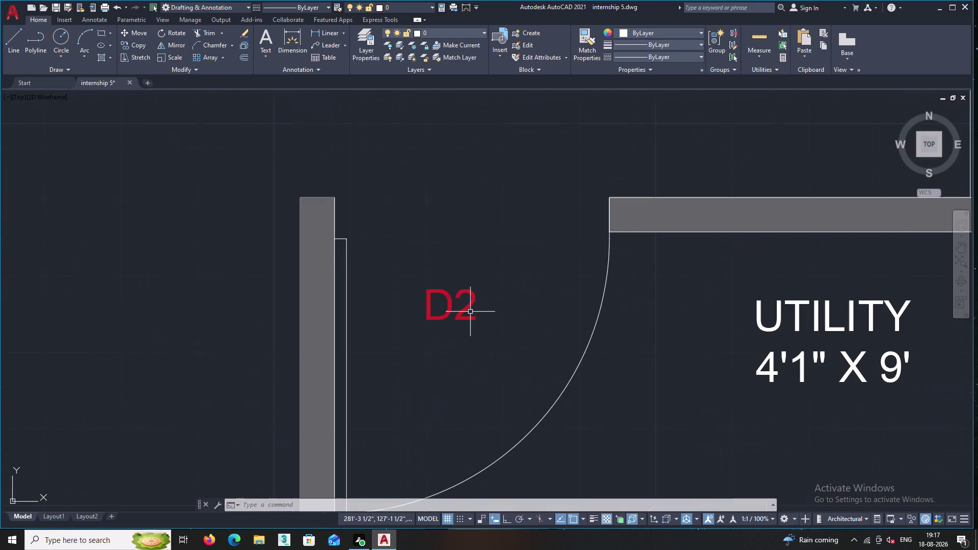
click(468, 306)
right_click(479, 292)
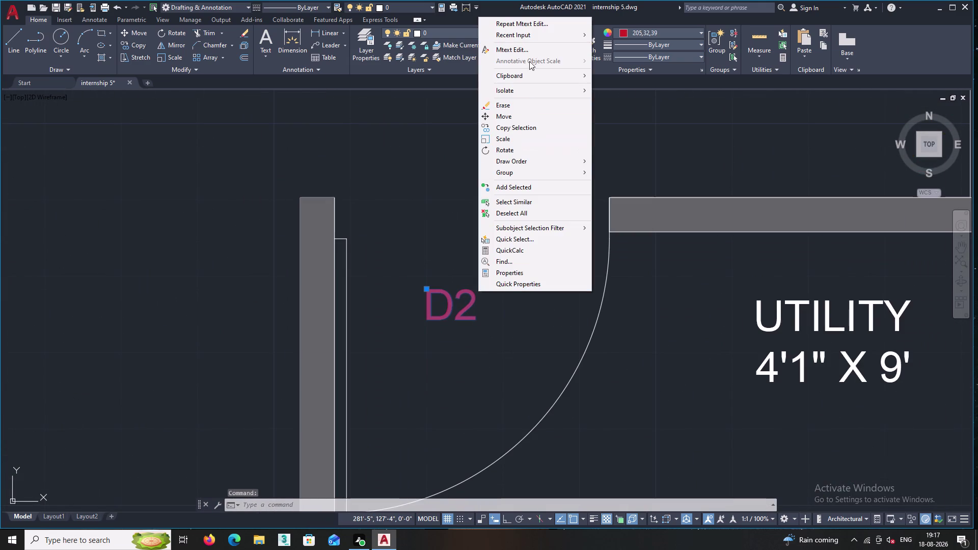
click(528, 44)
click(493, 300)
key(BackSpace)
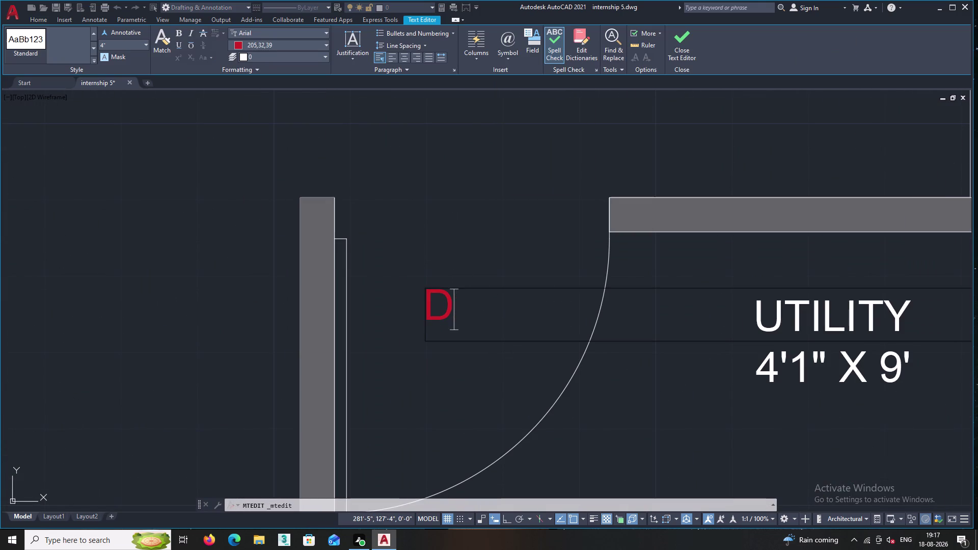
key(3)
click(488, 258)
middle_drag(486, 265, 487, 265)
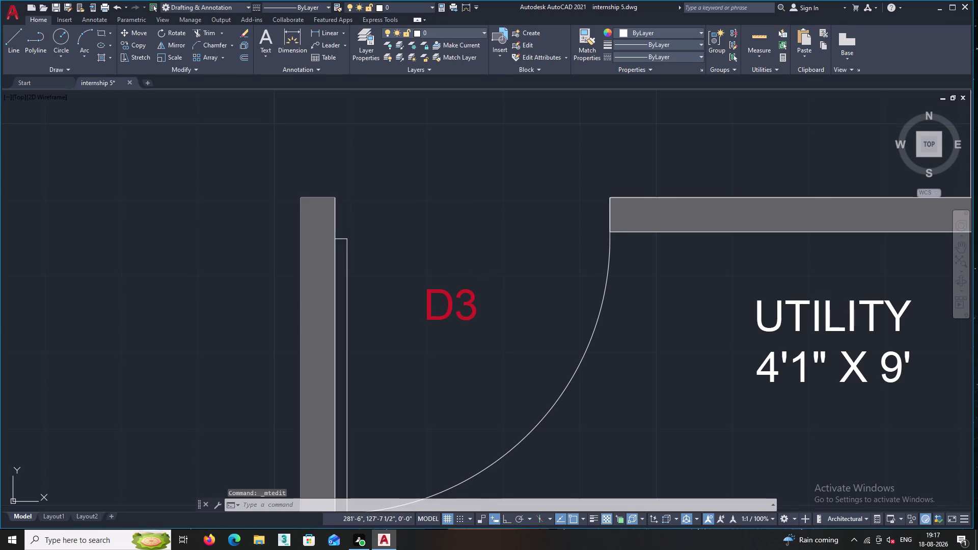
middle_drag(487, 265, 309, 344)
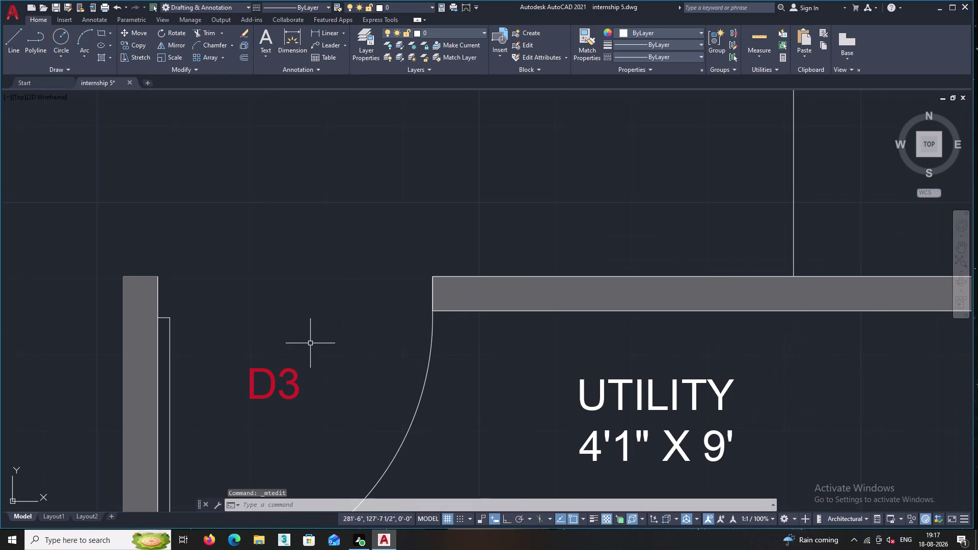
scroll(down, 3)
scroll(down, 3)
middle_drag(315, 371, 270, 314)
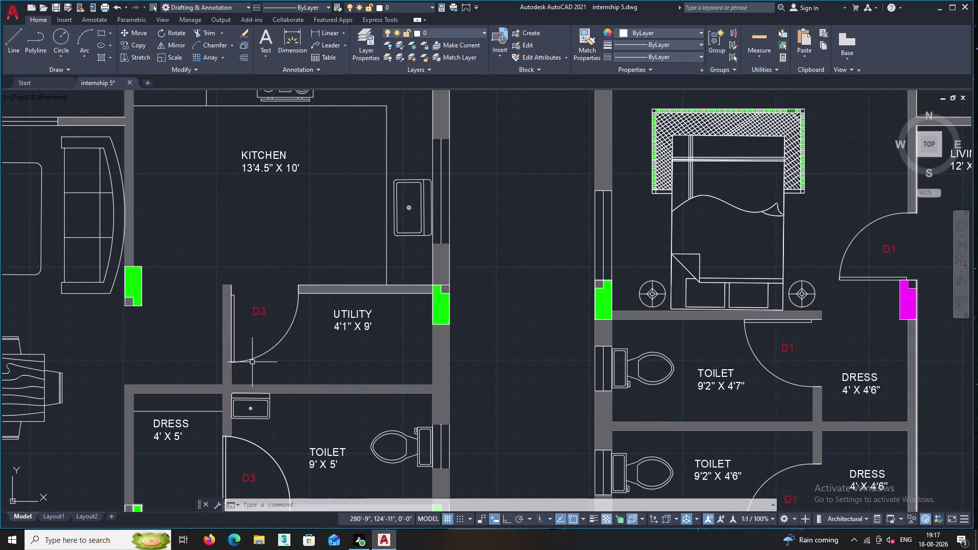
middle_drag(272, 405, 253, 381)
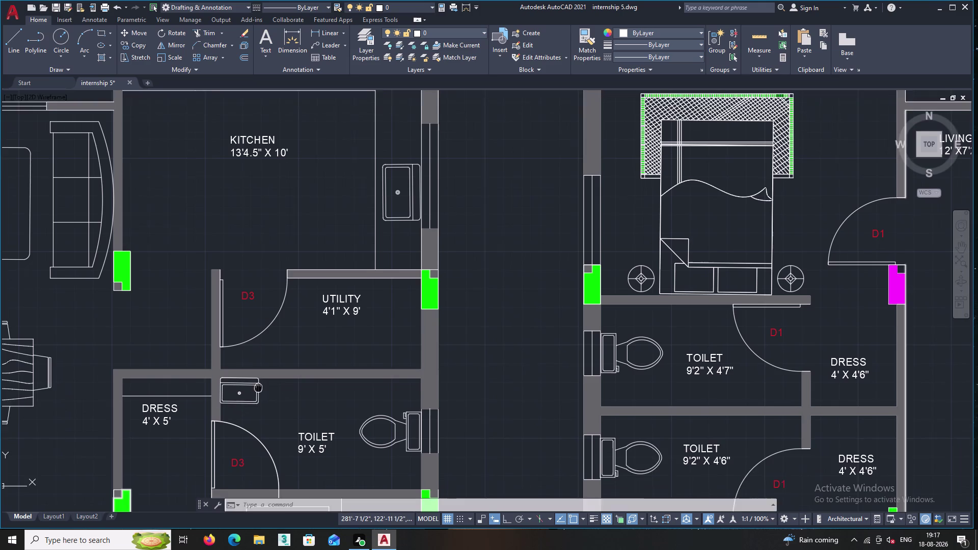
middle_drag(253, 381, 248, 374)
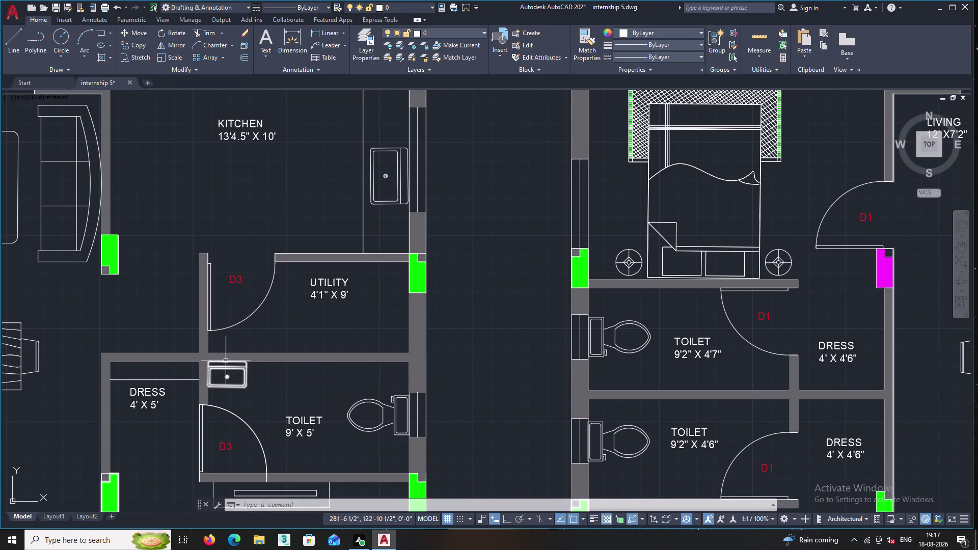
scroll(down, 3)
middle_drag(281, 309, 359, 217)
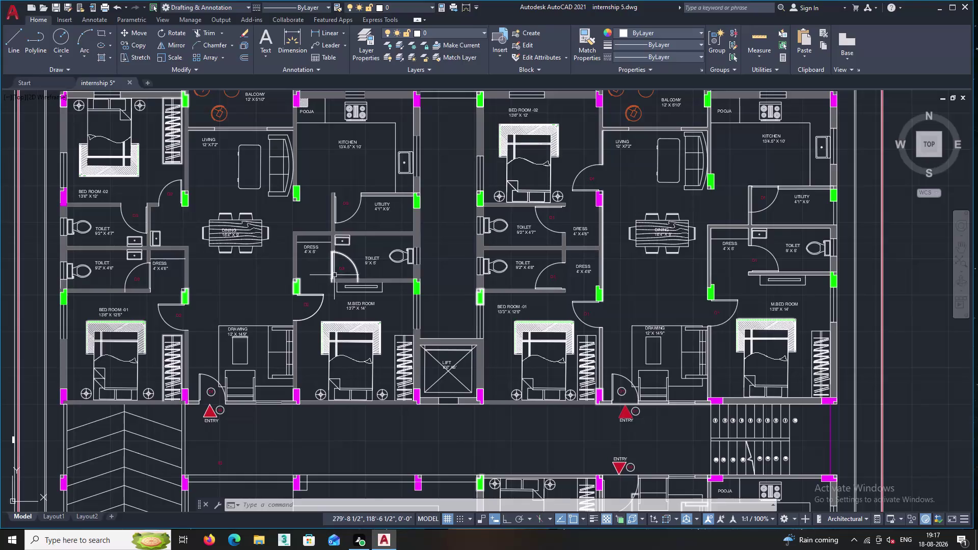
middle_drag(349, 244, 326, 274)
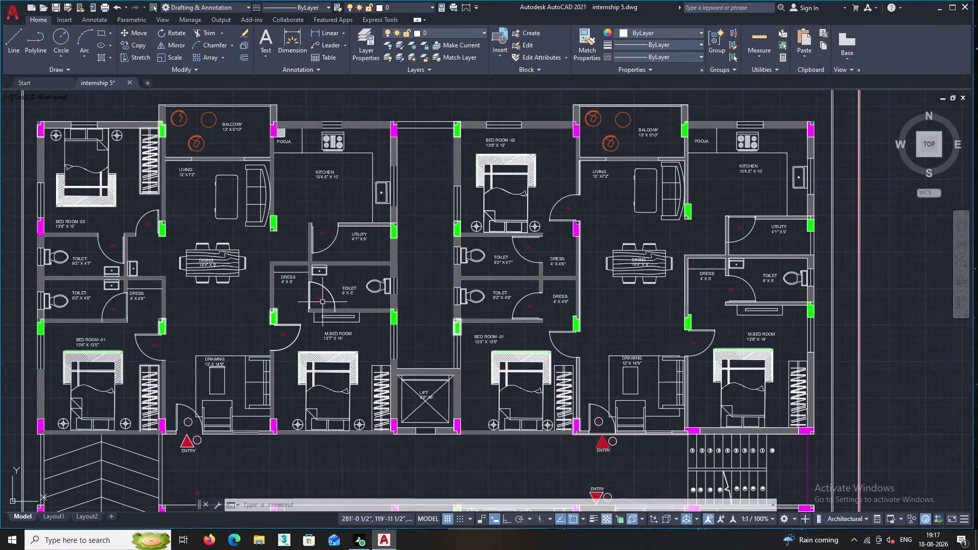
scroll(up, 3)
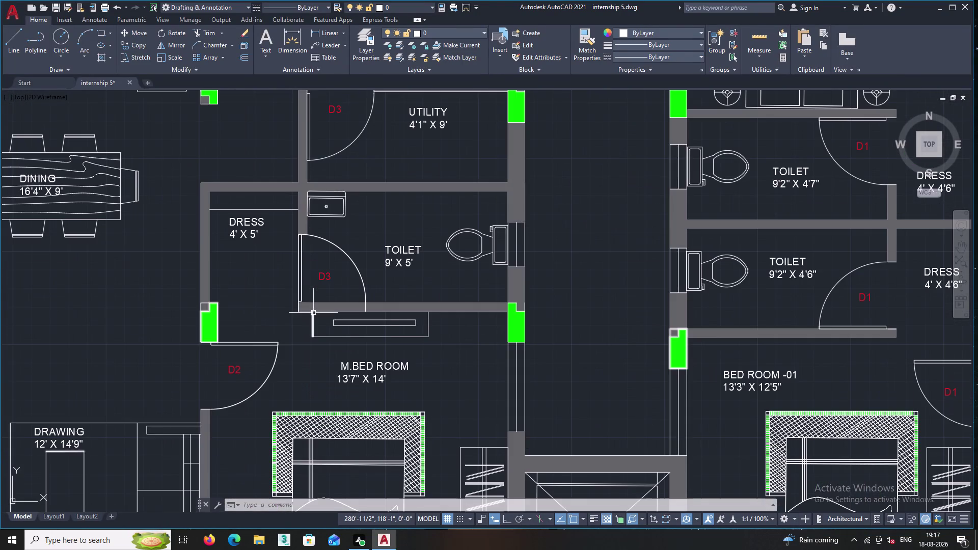
scroll(down, 3)
scroll(down, 3)
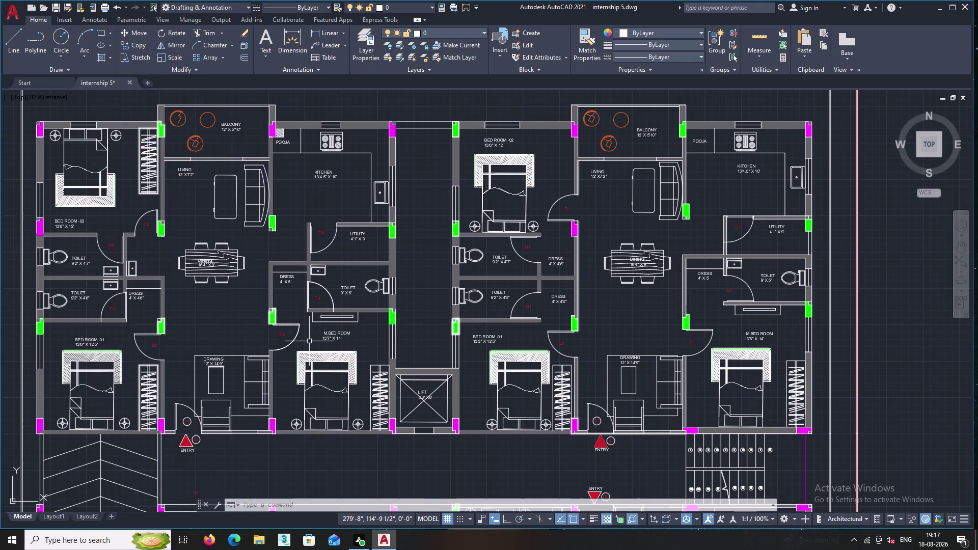
middle_drag(354, 287, 328, 366)
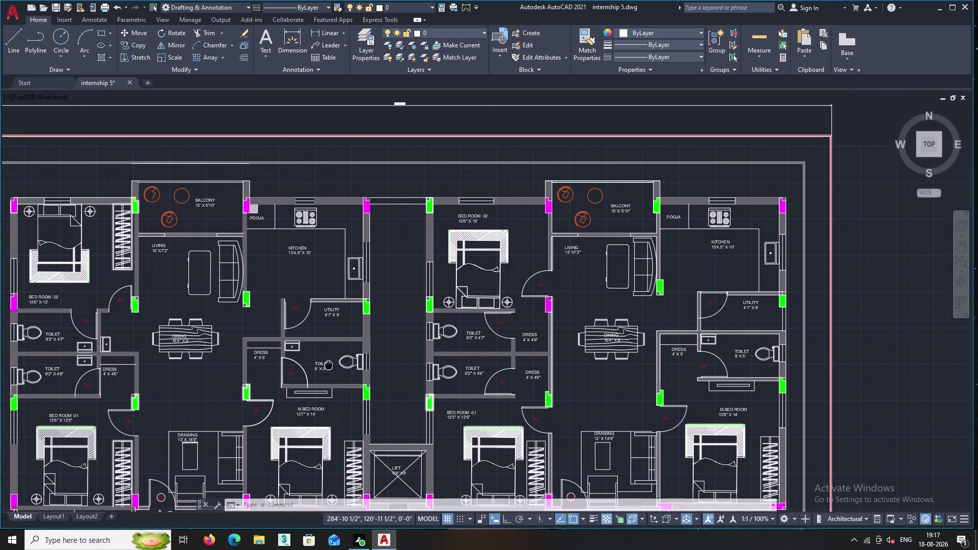
middle_drag(329, 366, 328, 366)
scroll(down, 3)
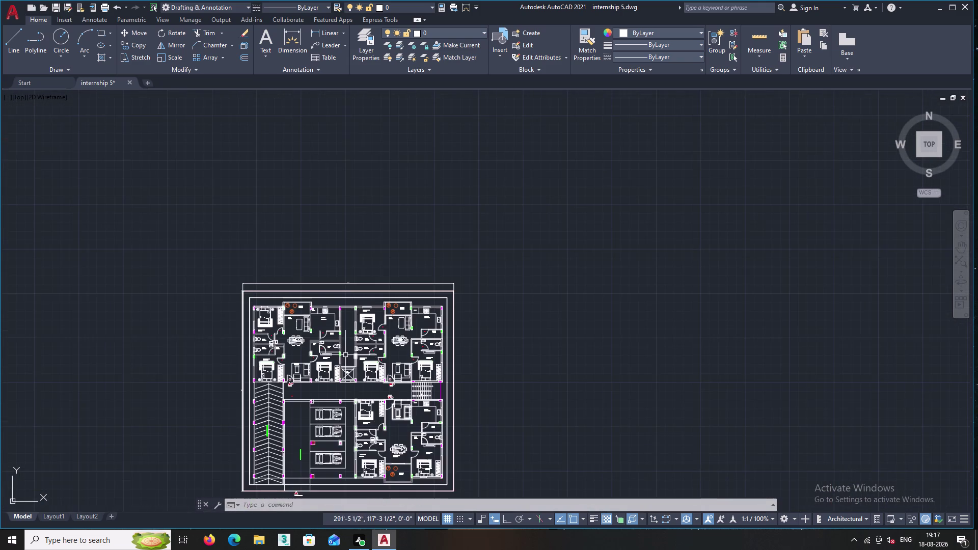
middle_drag(354, 358, 354, 279)
scroll(up, 3)
middle_drag(280, 358, 258, 428)
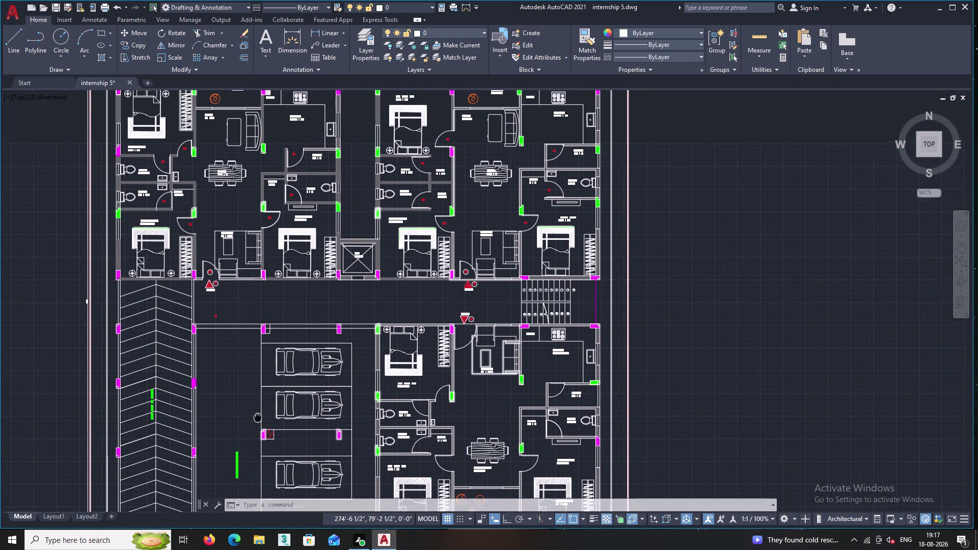
middle_drag(258, 428, 257, 437)
middle_drag(303, 263, 255, 357)
scroll(up, 3)
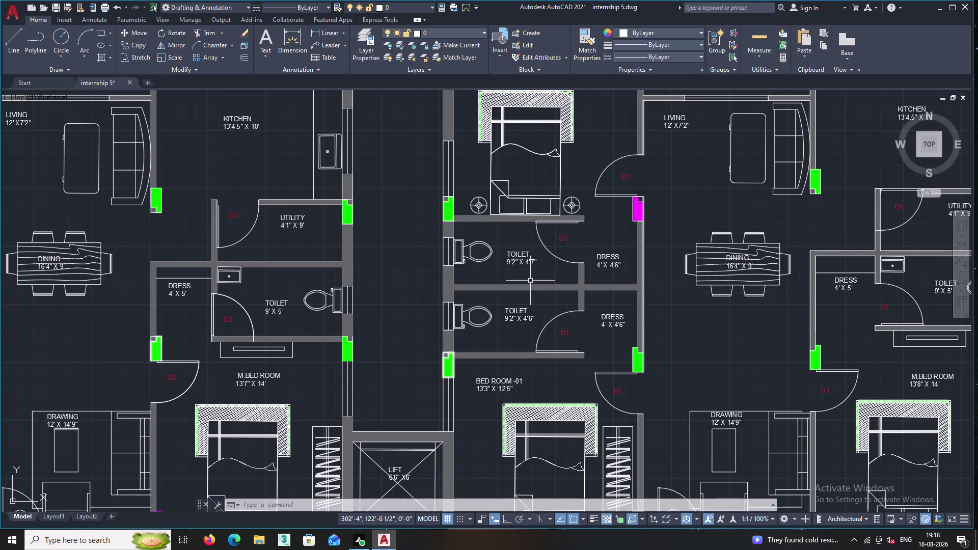
middle_drag(255, 259, 217, 274)
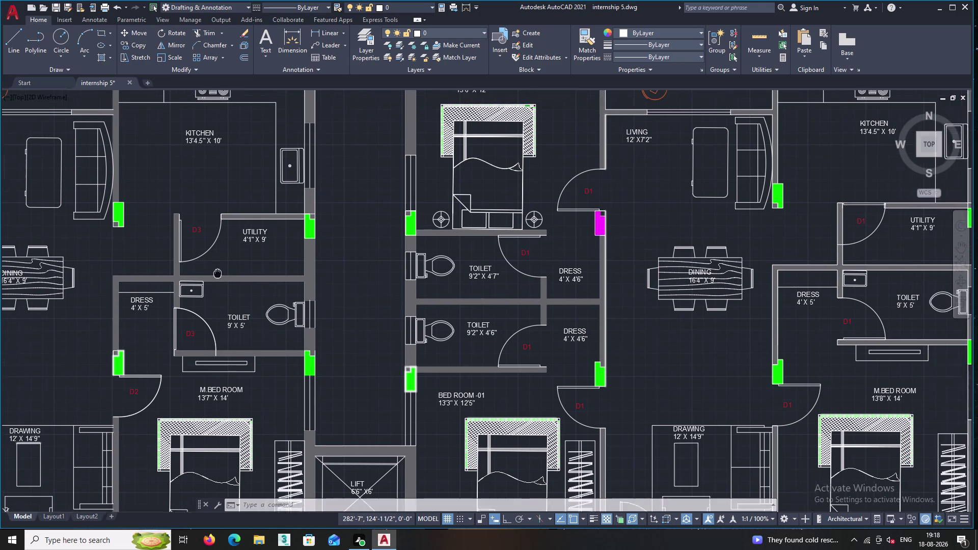
middle_drag(218, 273, 206, 280)
scroll(up, 3)
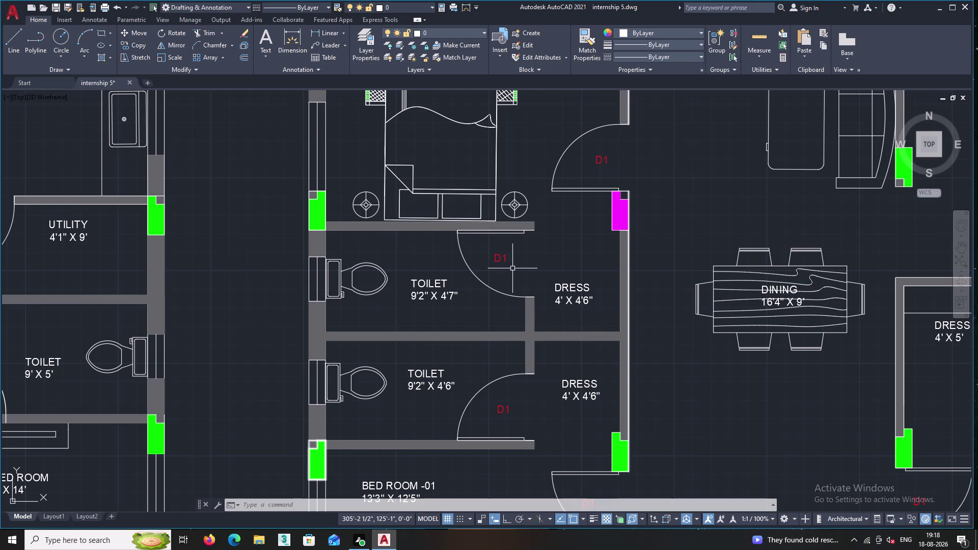
scroll(up, 3)
middle_drag(553, 329, 458, 203)
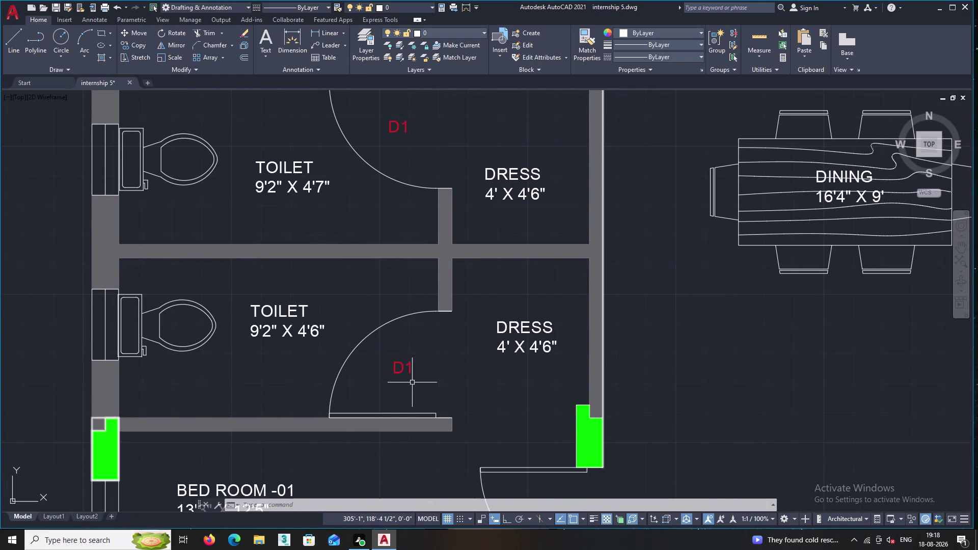